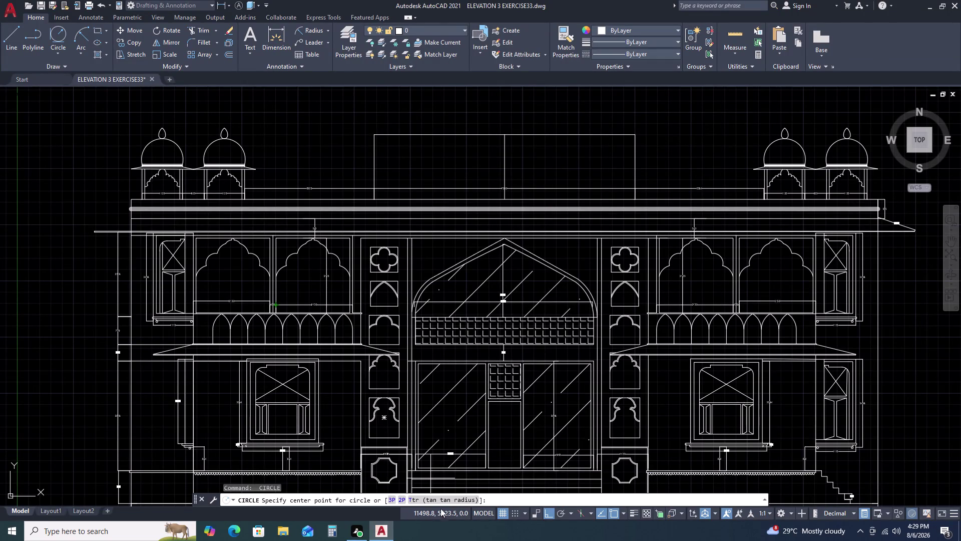
Draw a radius-2506 circle tangent to the two roof lines above the central arch.
click(443, 498)
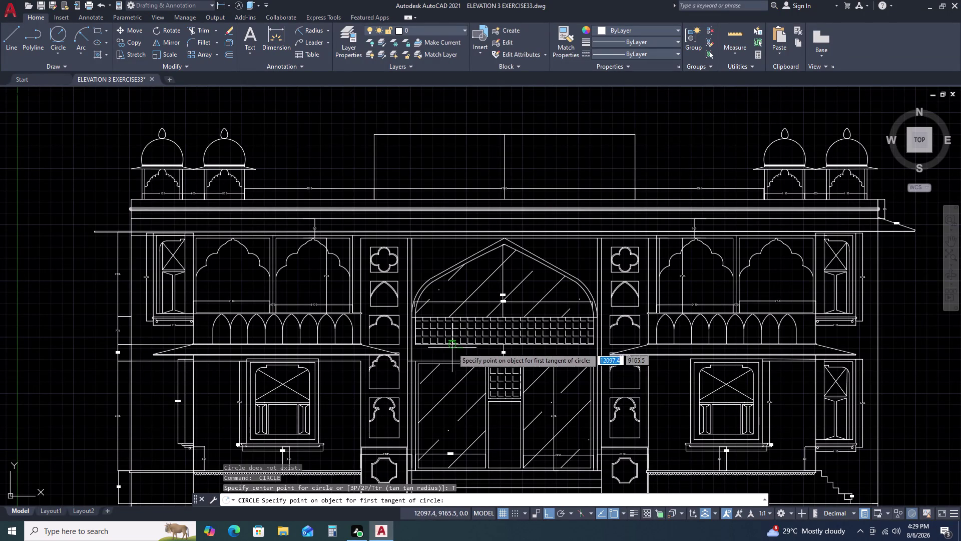
click(577, 134)
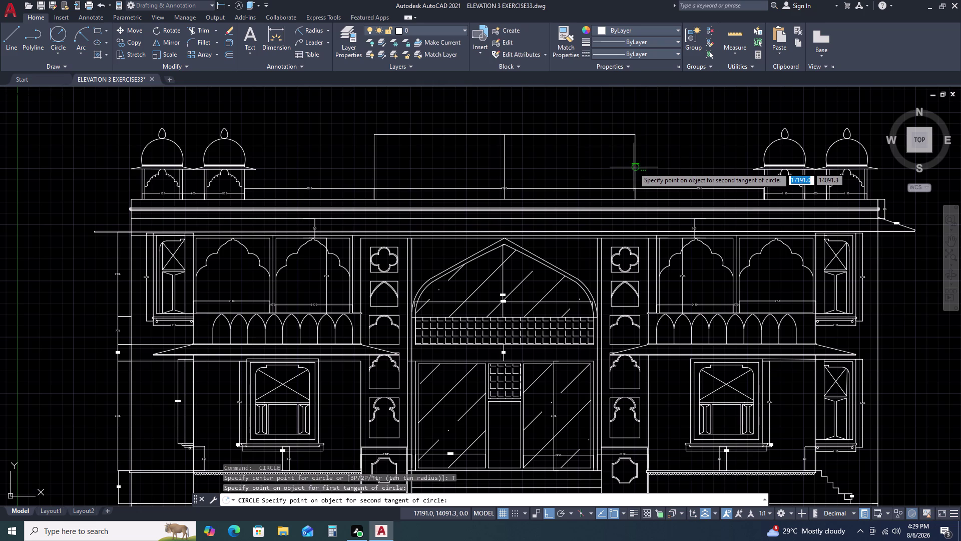
double_click(634, 168)
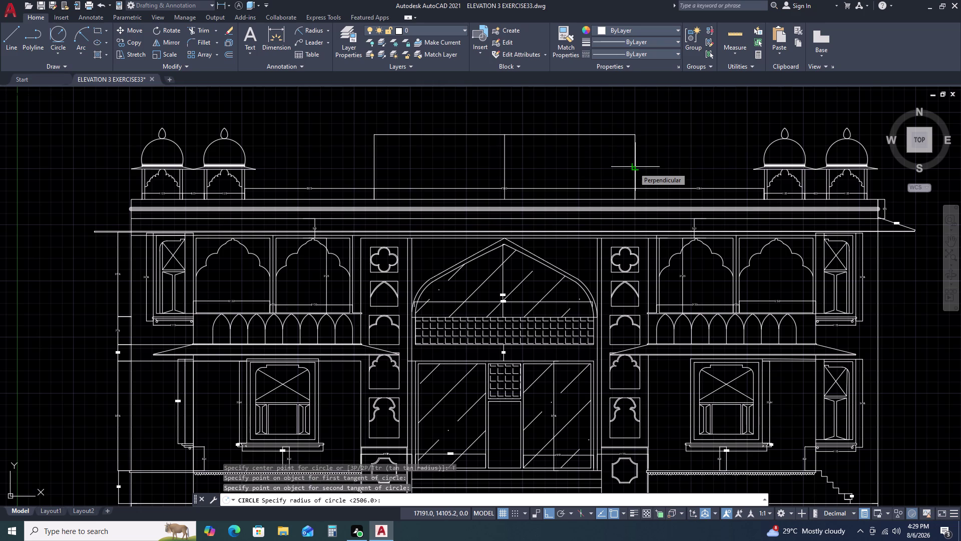
key(2)
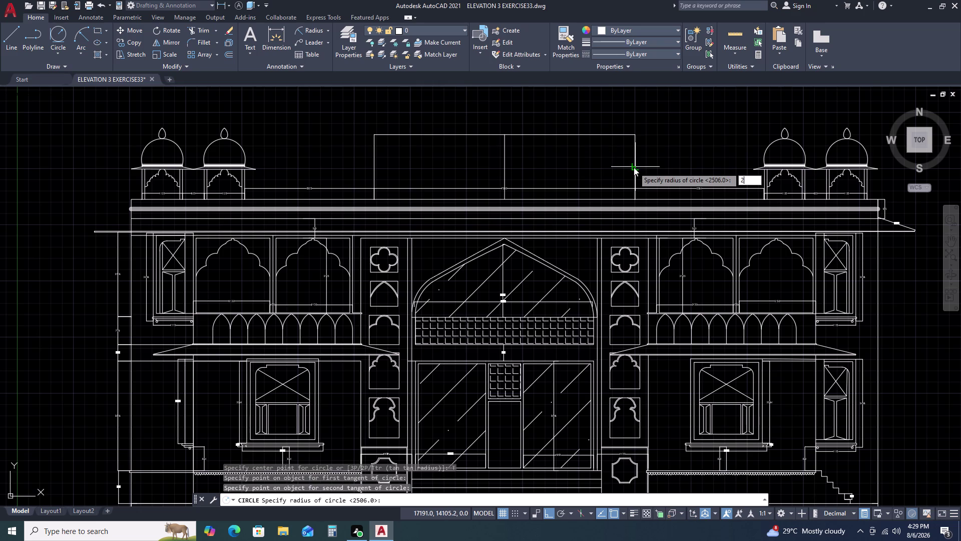
text(50)
text(6)
key(space)
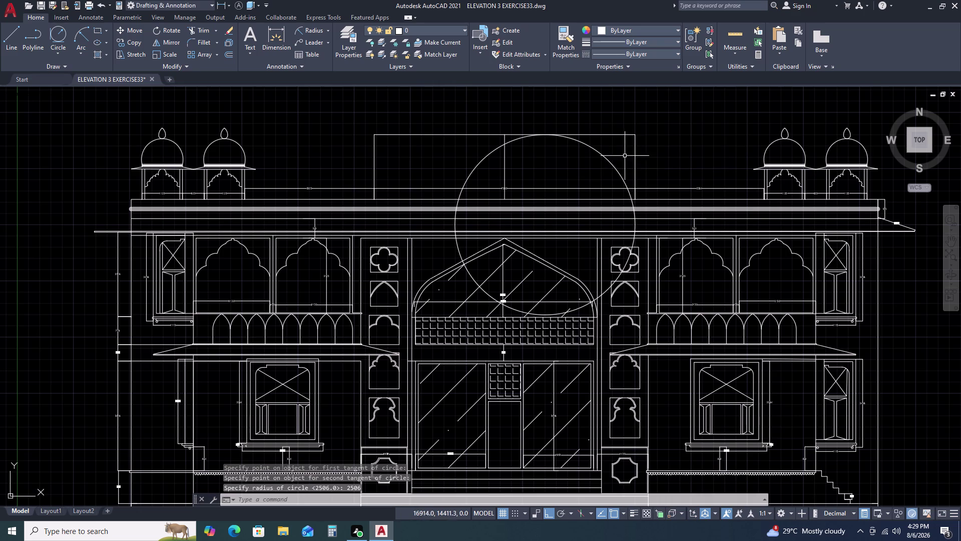
Select the new 2506 circle and start moving it with MOVE.
double_click(583, 116)
click(571, 110)
right_click(570, 110)
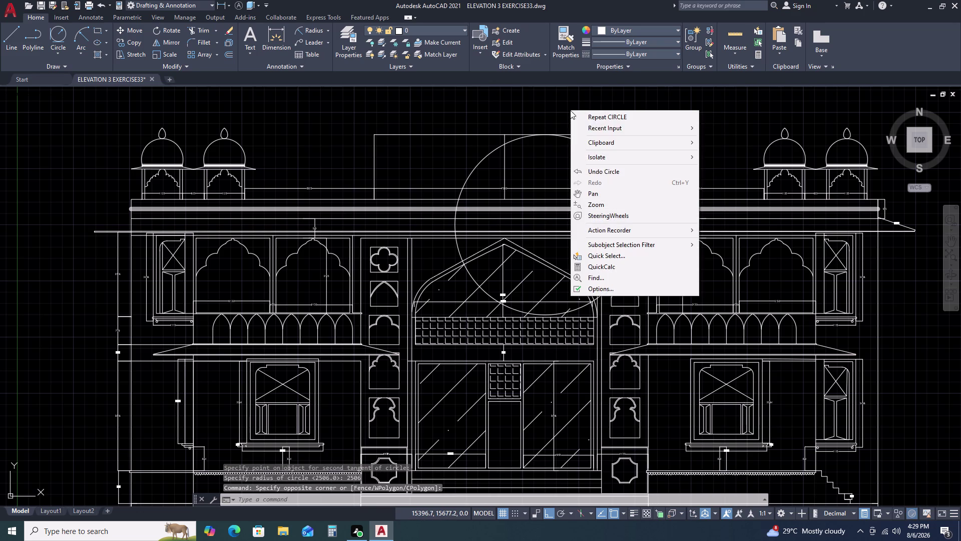
key(Escape)
key(Escape)
click(608, 151)
click(571, 152)
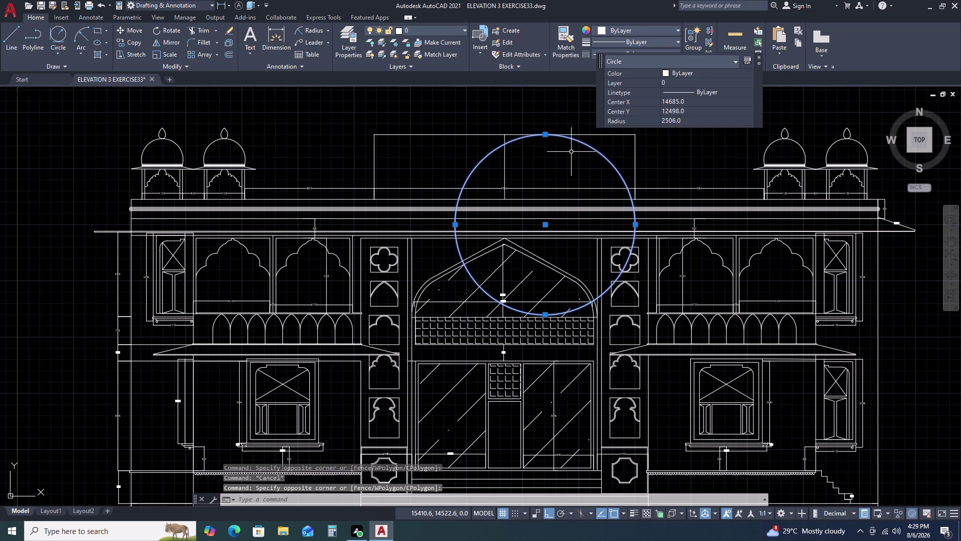
text(M)
key(space)
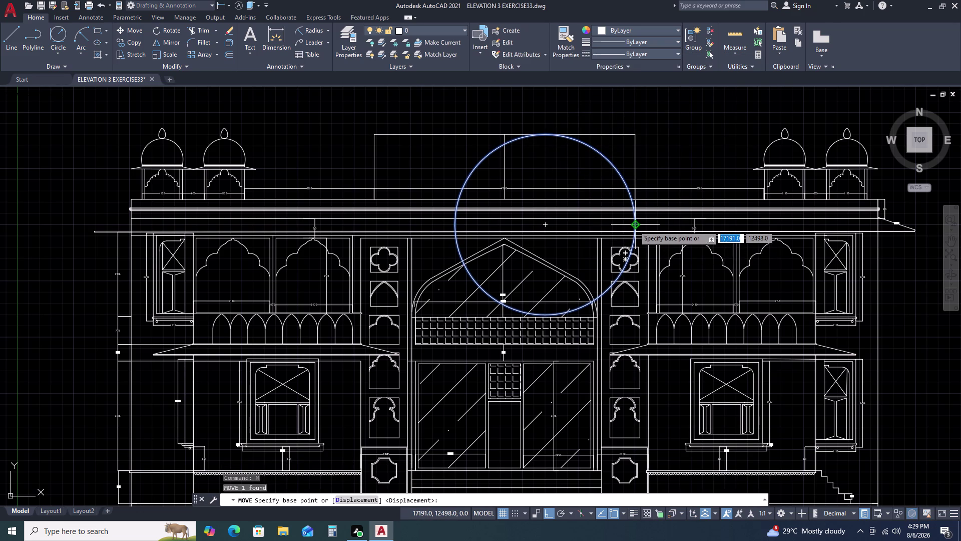
Move the 2506 circle into its final position on the roof line.
click(633, 226)
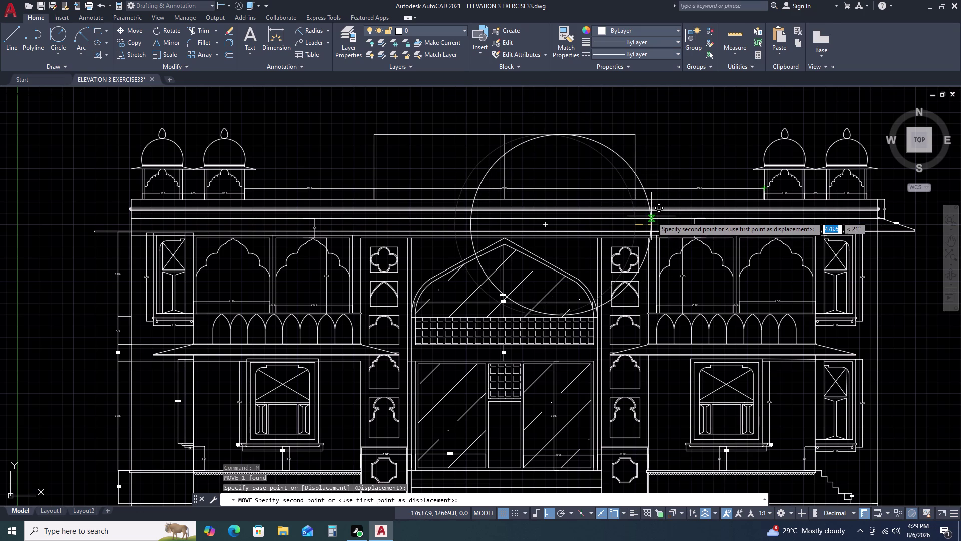
double_click(653, 215)
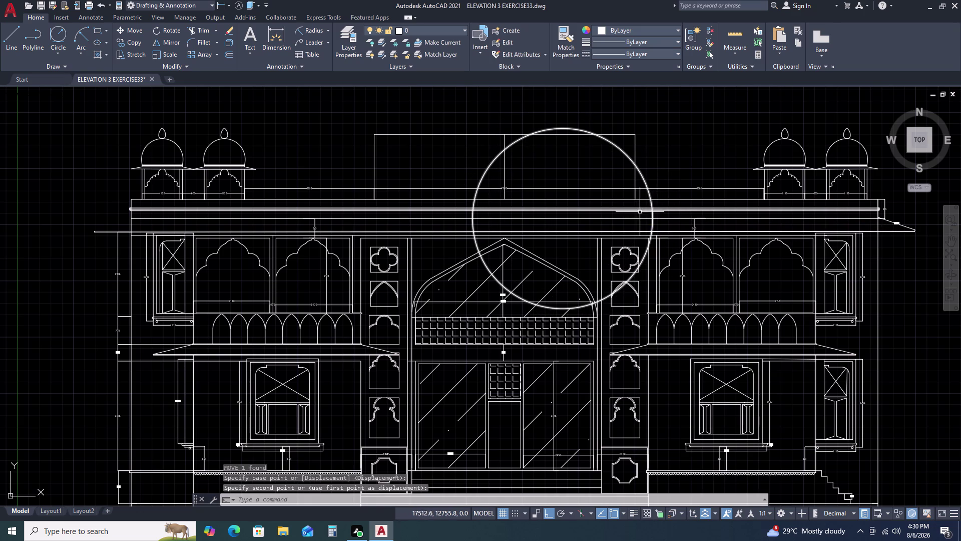
click(624, 151)
text(M)
key(space)
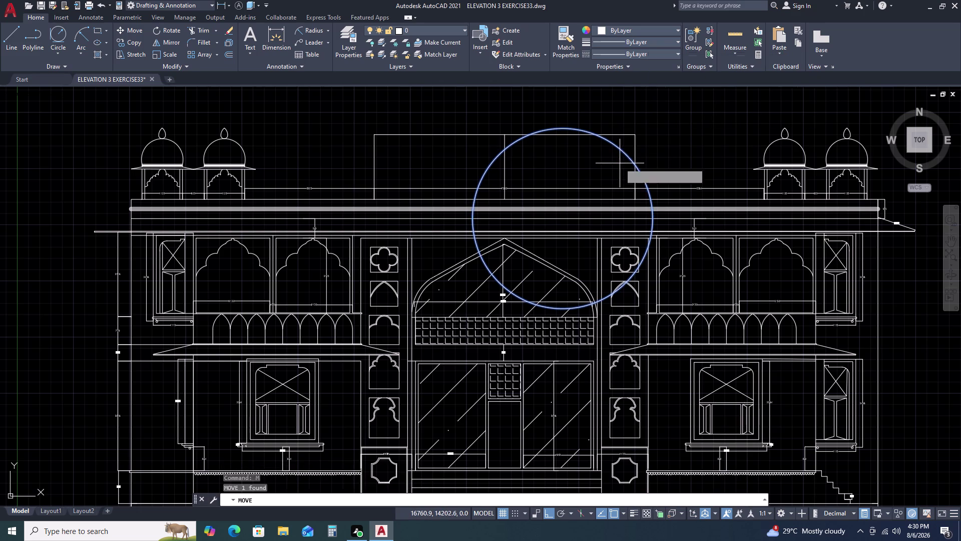
click(564, 128)
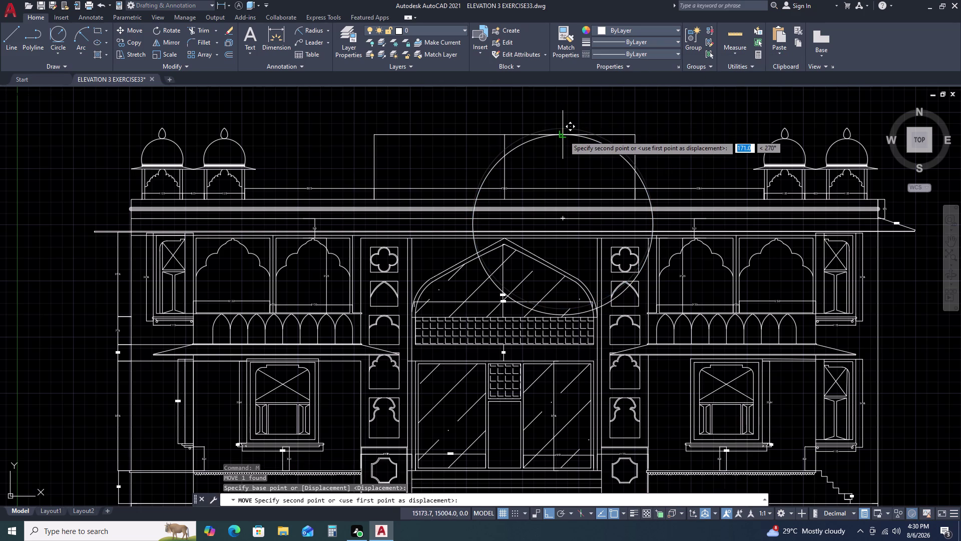
click(564, 135)
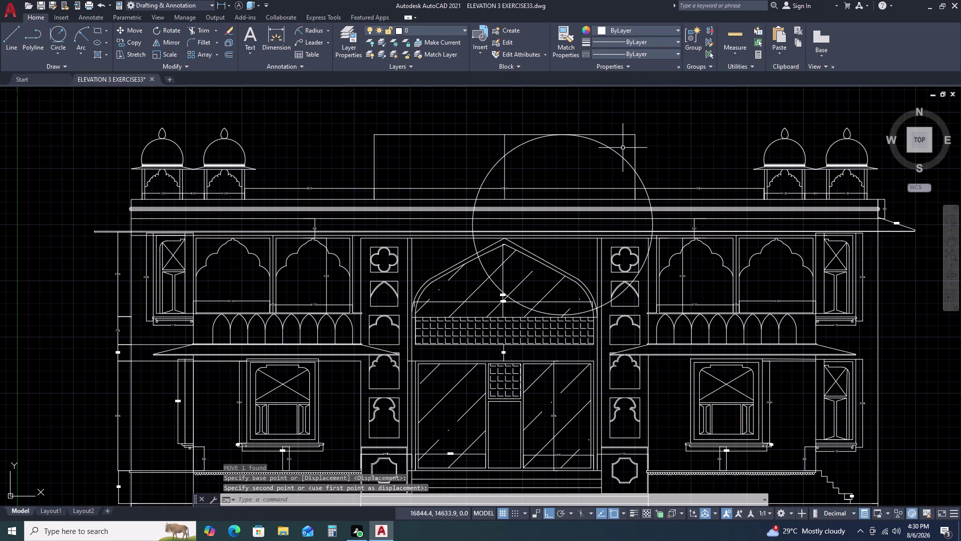
Fence-trim away the lower part of the circle.
text(TR)
key(space)
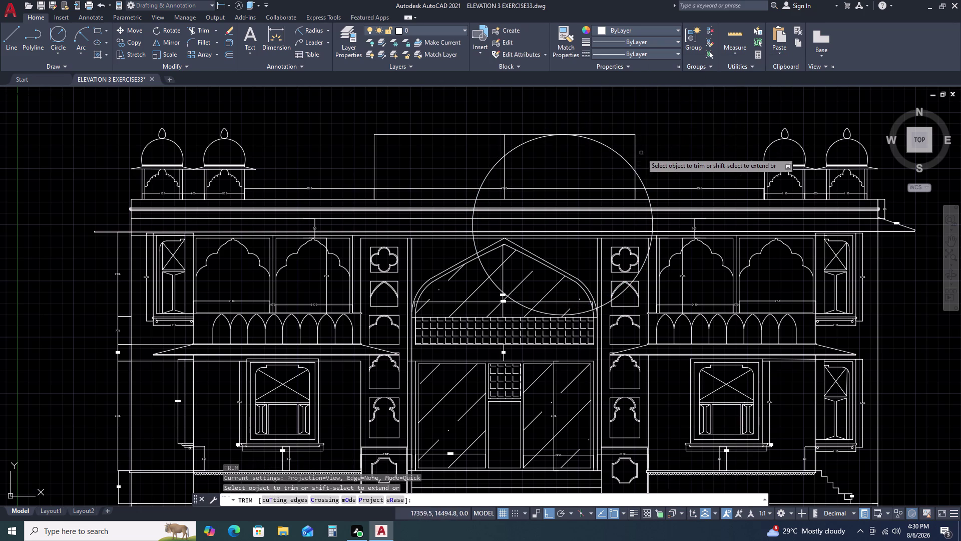
click(642, 152)
click(621, 125)
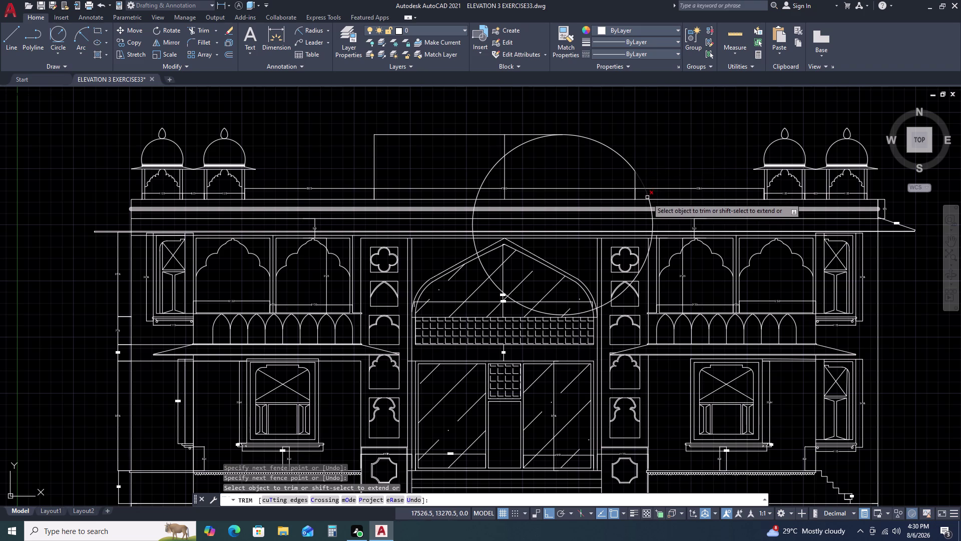
click(649, 202)
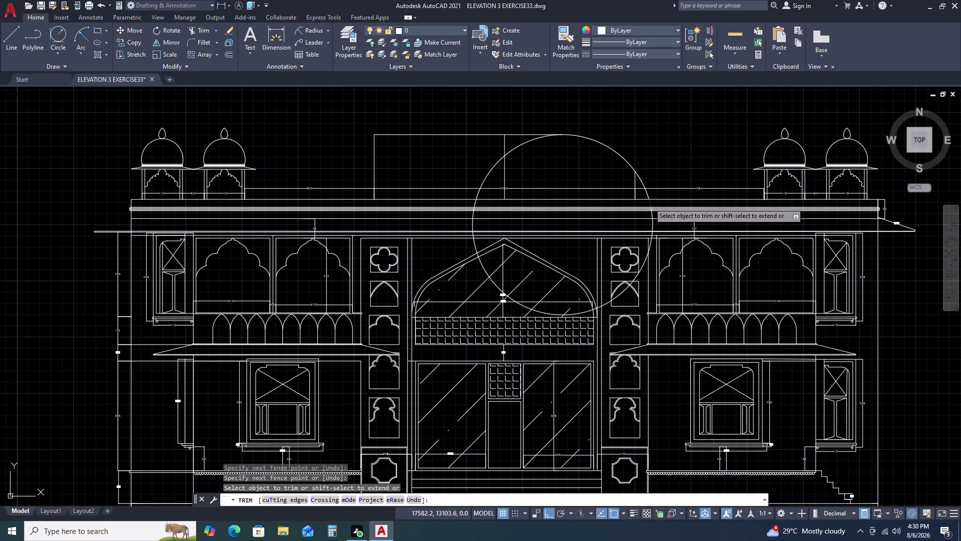
click(476, 204)
key(Escape)
Delete the leftover lower arc of the circle.
click(474, 223)
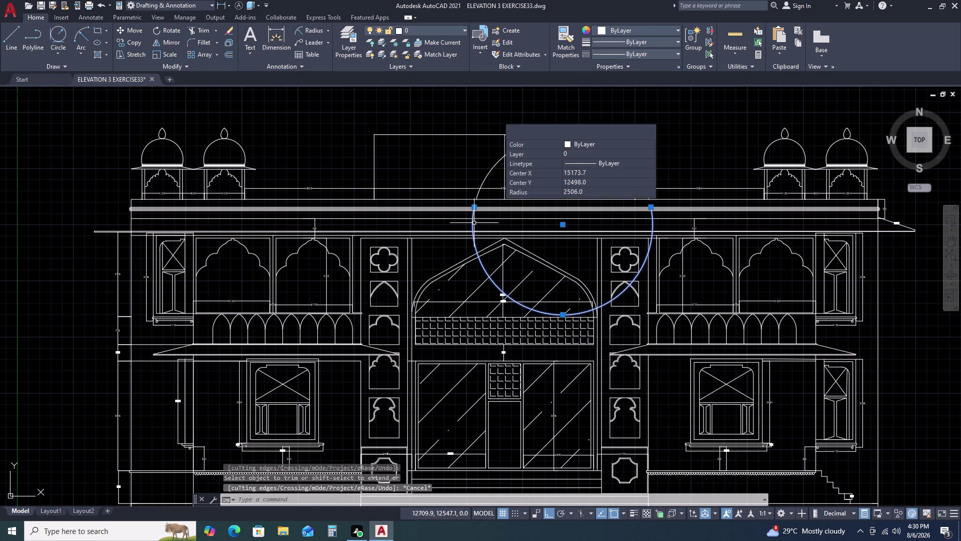
click(468, 222)
key(Delete)
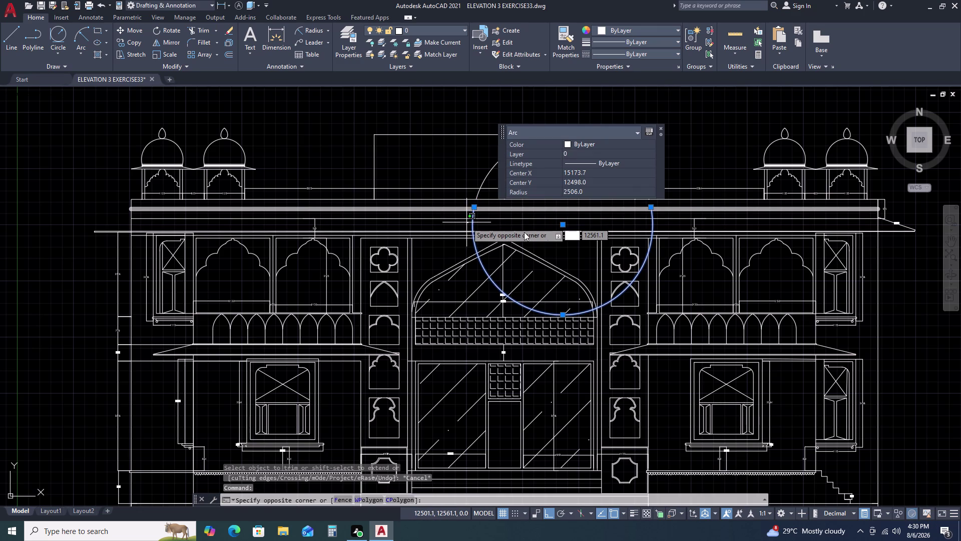
key(Escape)
key(Delete)
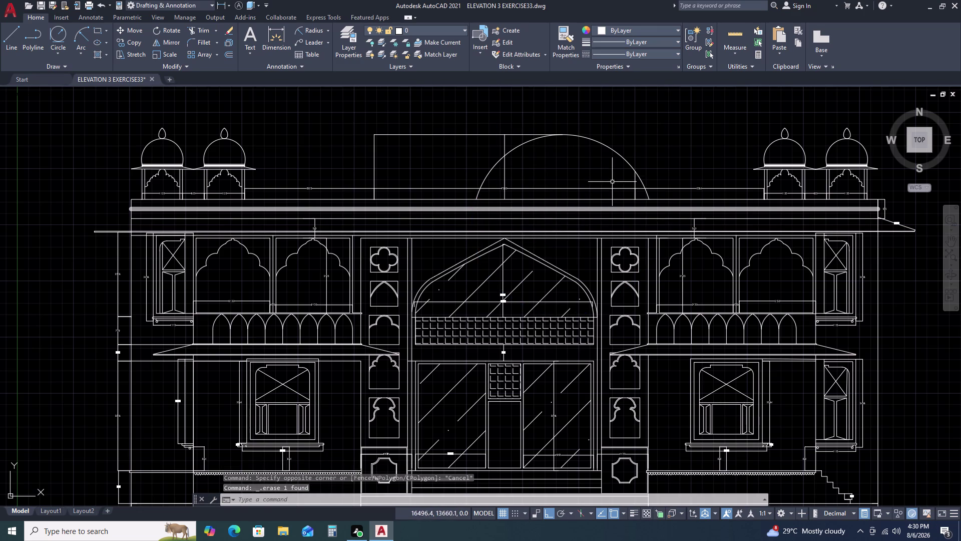
Trim away the left half of the dome arc.
text(TR)
key(space)
click(488, 177)
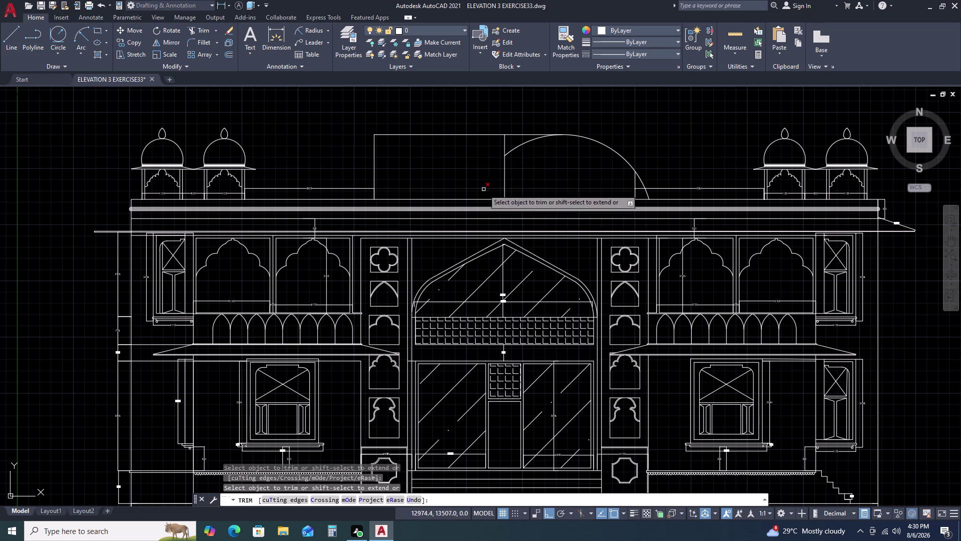
click(520, 147)
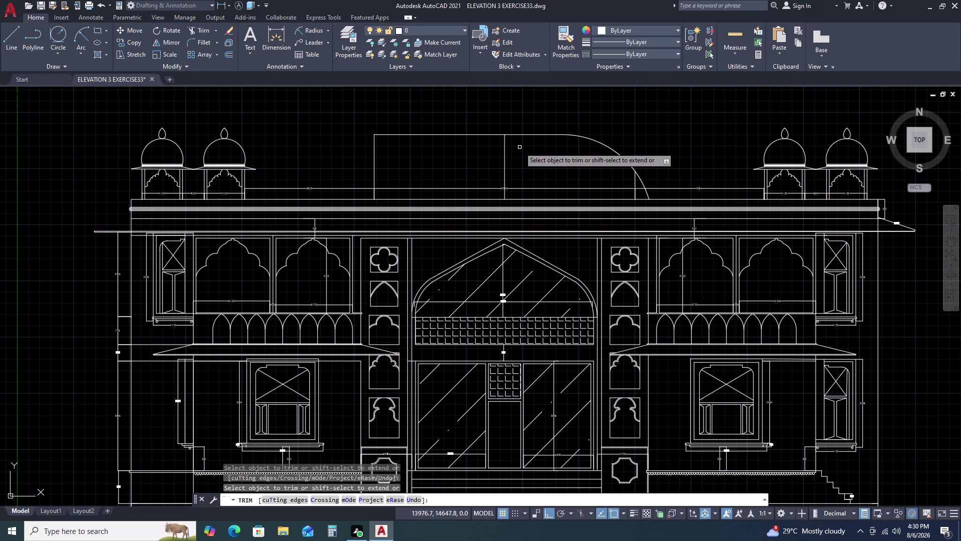
key(Escape)
Select the remaining quarter arc and cancel an attempted endpoint stretch.
scroll(up, 3)
click(642, 184)
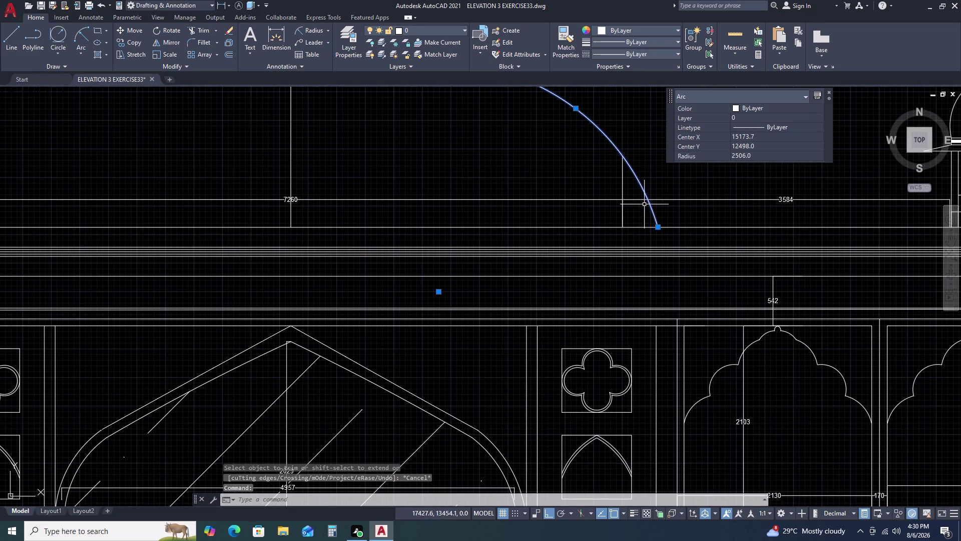
key(Escape)
scroll(down, 3)
key(Escape)
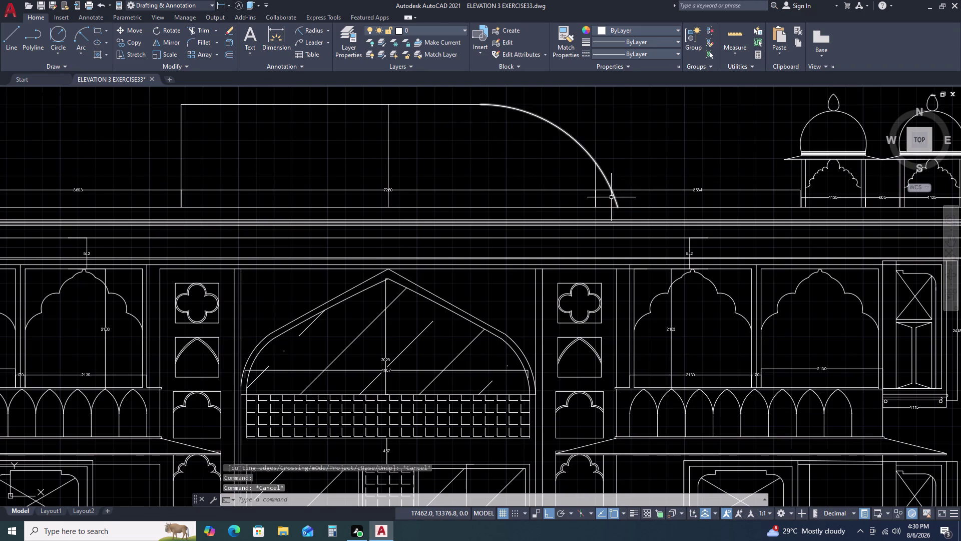
click(613, 197)
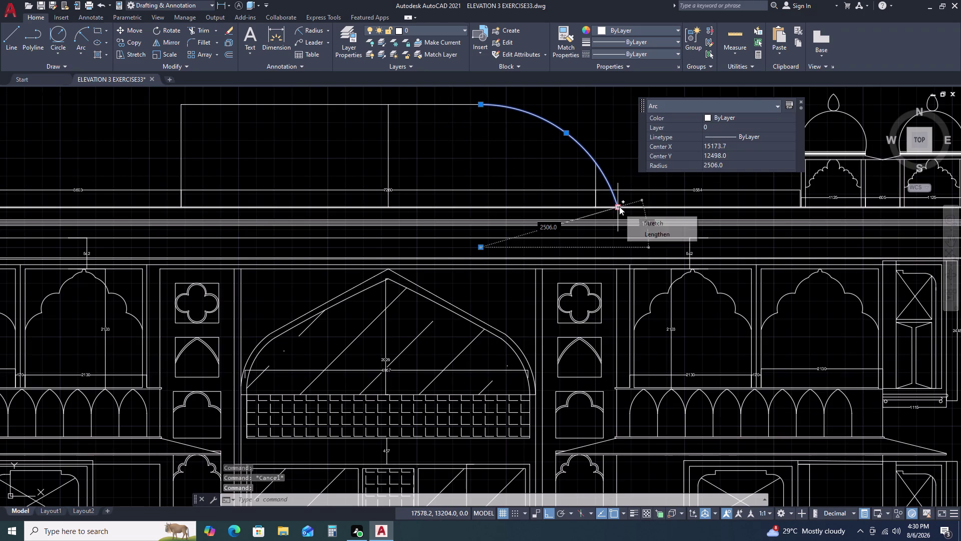
click(619, 207)
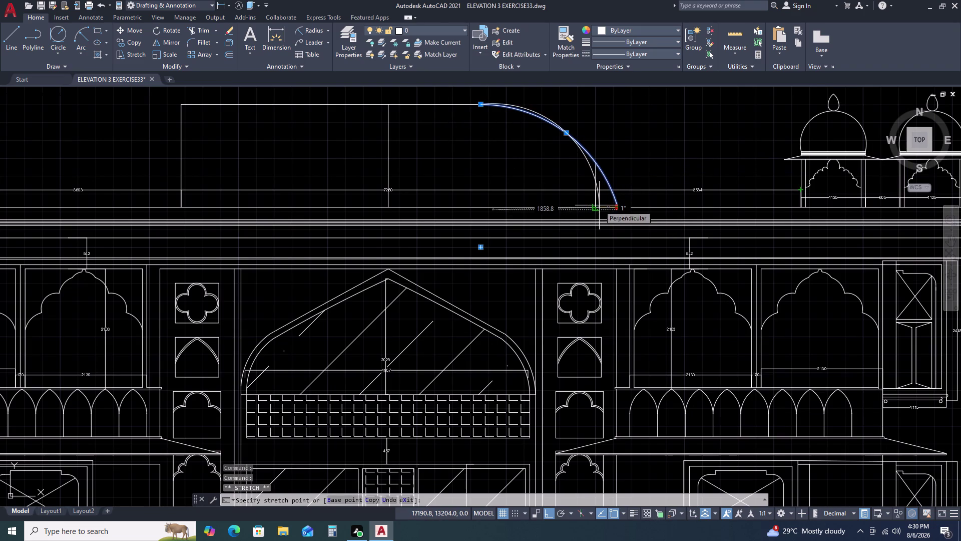
key(Escape)
key(Escape)
key(Escape)
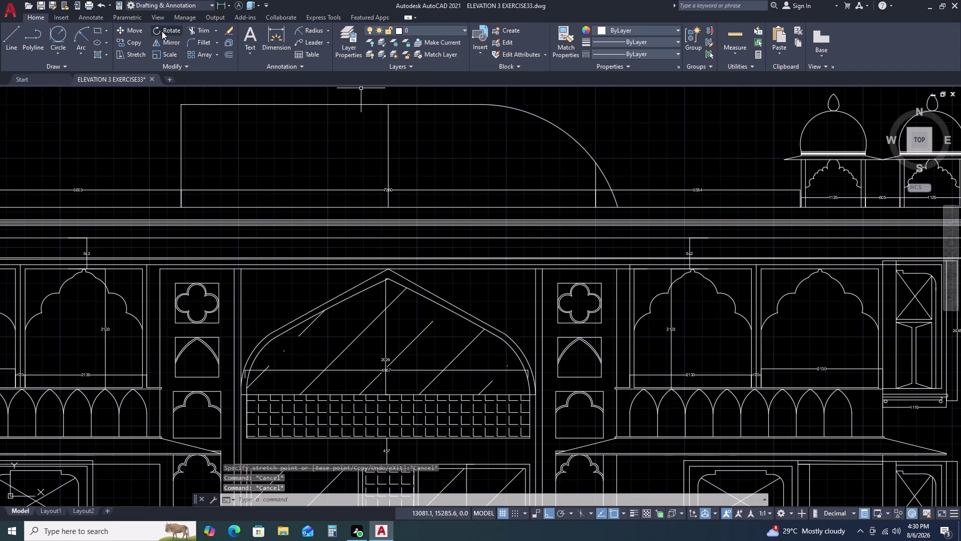
Add an R2506 radius dimension to the dome arc.
click(313, 32)
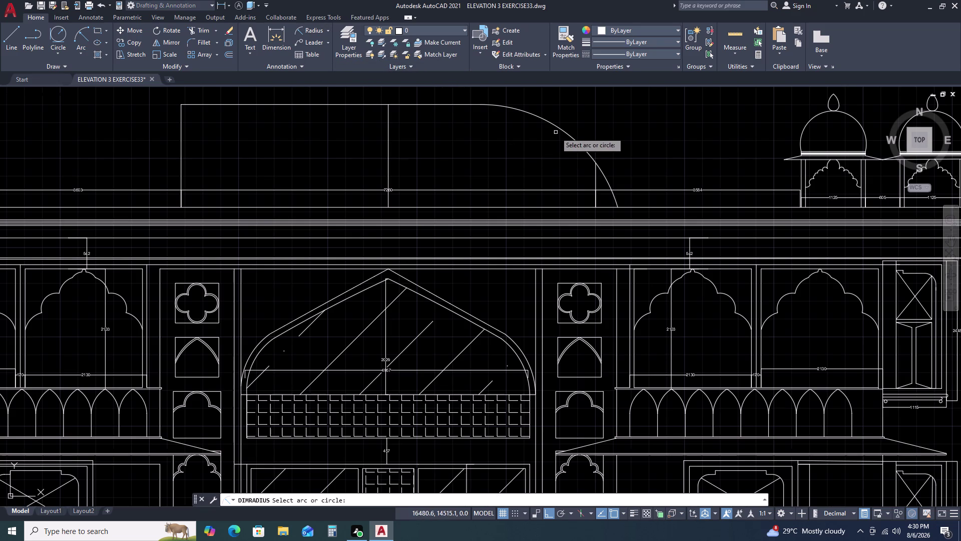
click(559, 128)
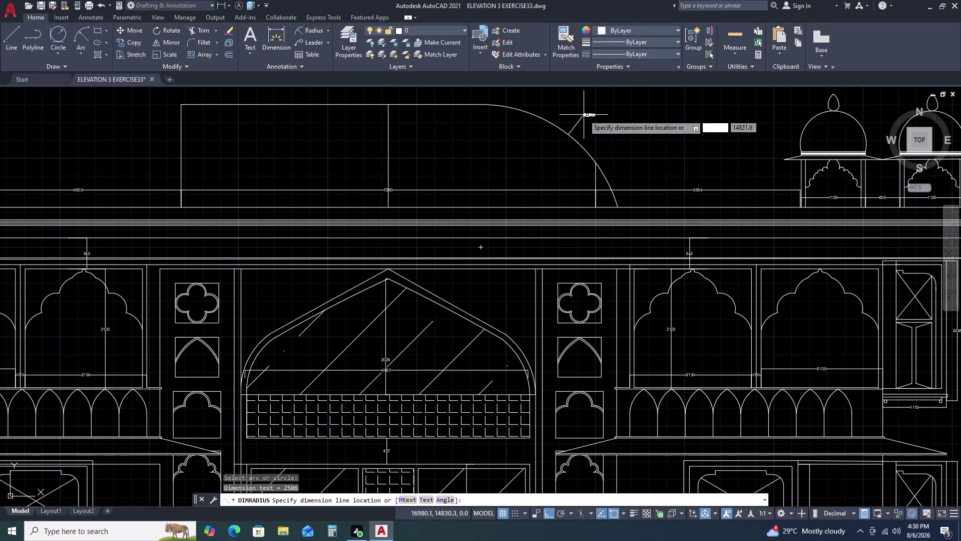
click(585, 119)
Stretch the arc end toward the roof line, then undo the accidental stretch.
scroll(up, 3)
click(605, 184)
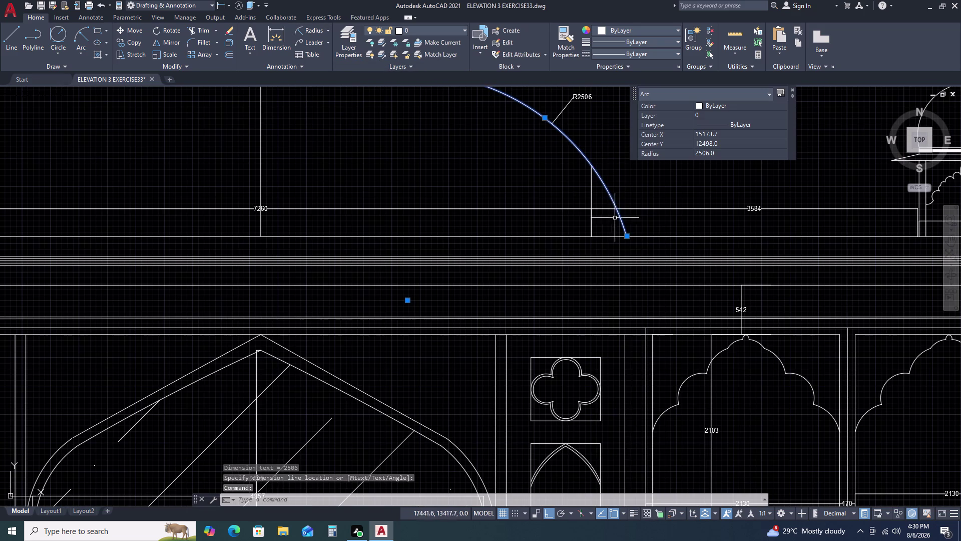
click(625, 236)
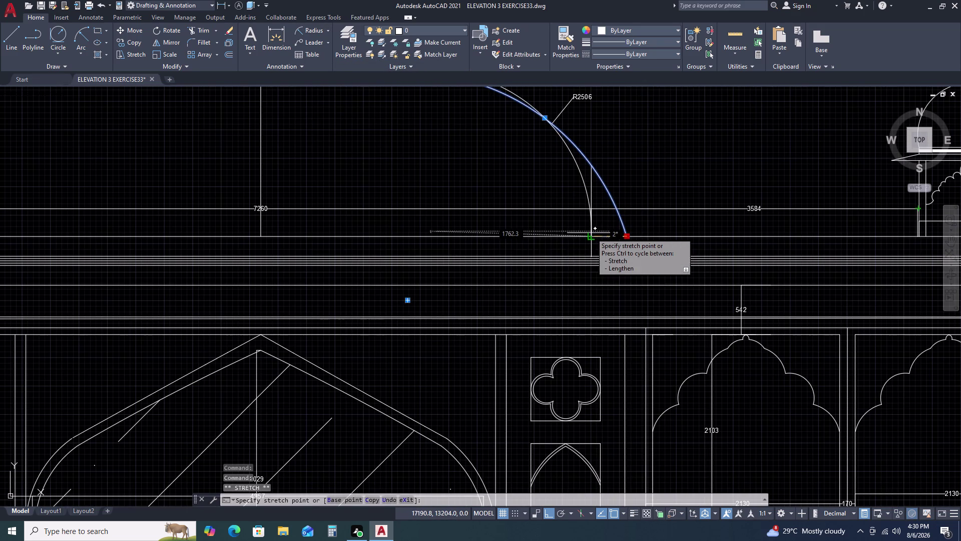
click(591, 233)
scroll(down, 3)
scroll(up, 3)
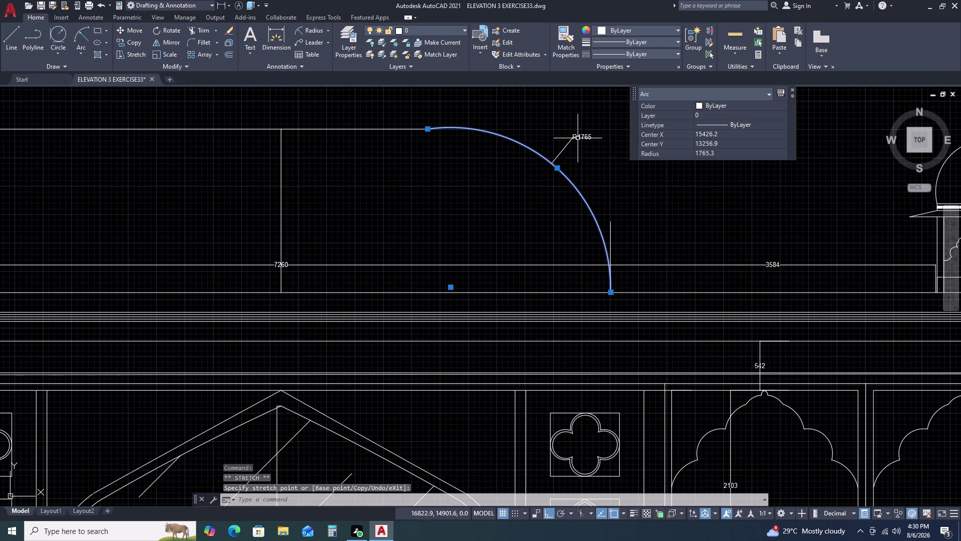
key(ctrl+z)
key(ctrl+z)
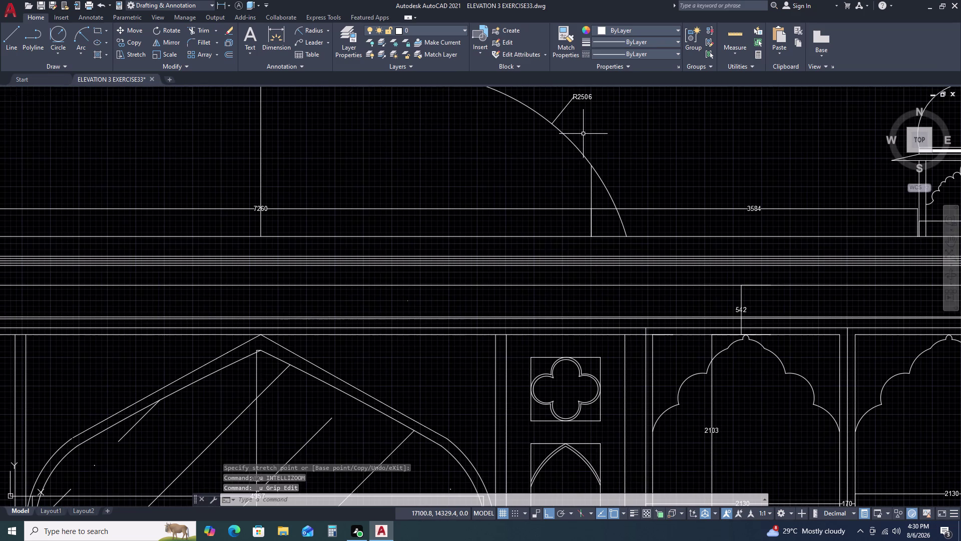
scroll(down, 3)
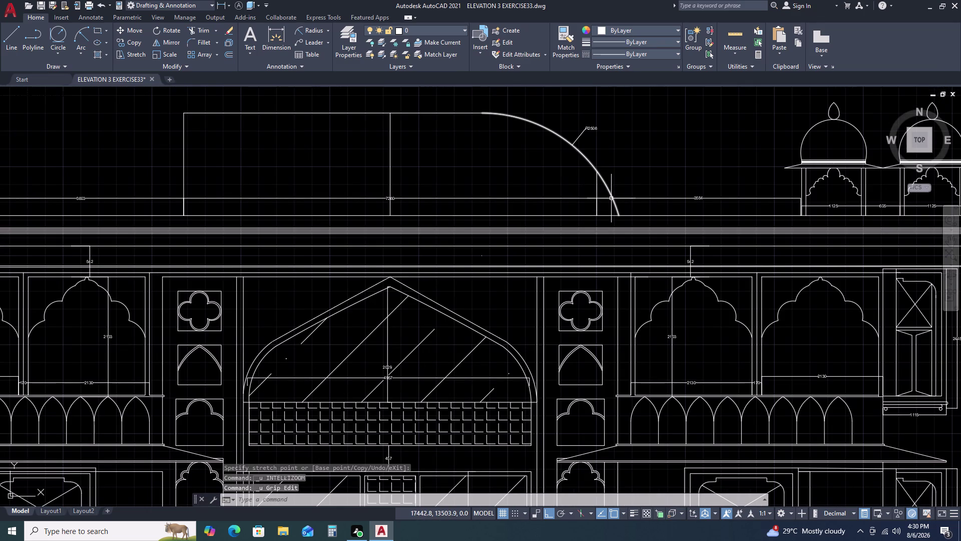
Trim the arc end back where it overhangs the roof line.
text(TR)
key(space)
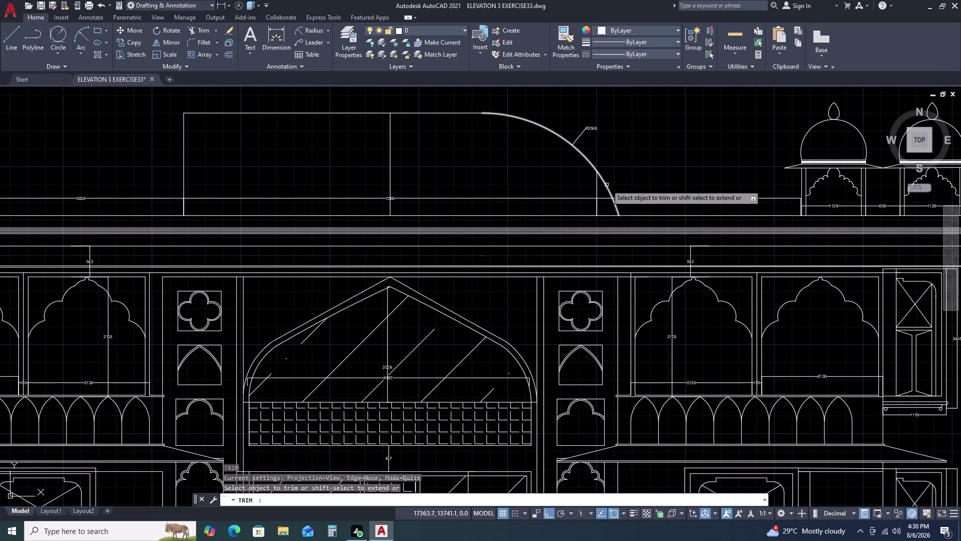
click(606, 185)
key(Escape)
scroll(down, 3)
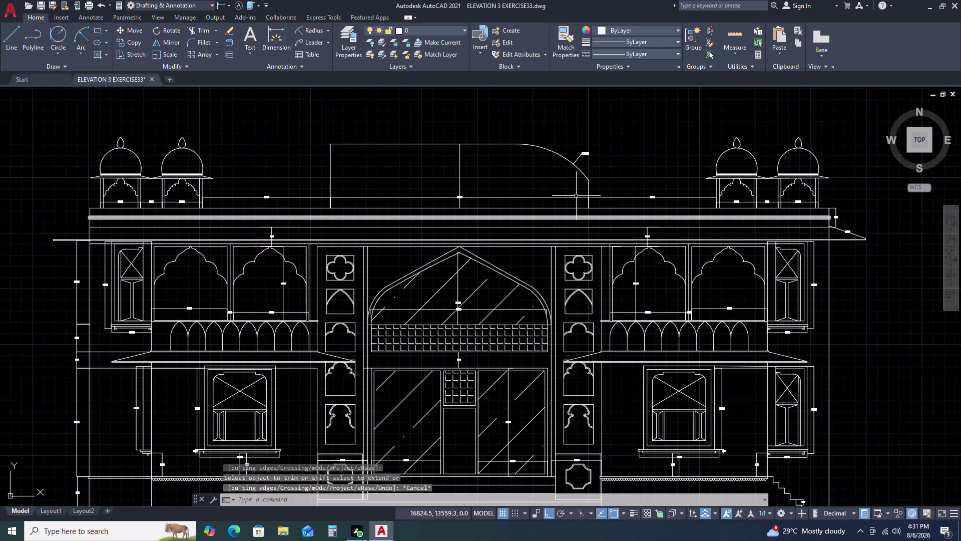
Mirror the quarter arc about the dome's vertical centre line, keeping the original.
click(559, 140)
click(511, 165)
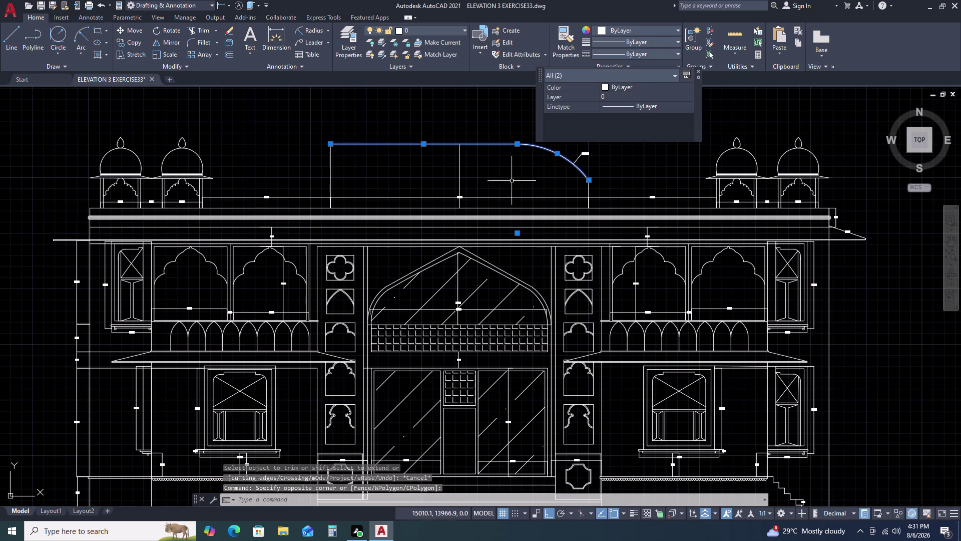
key(Escape)
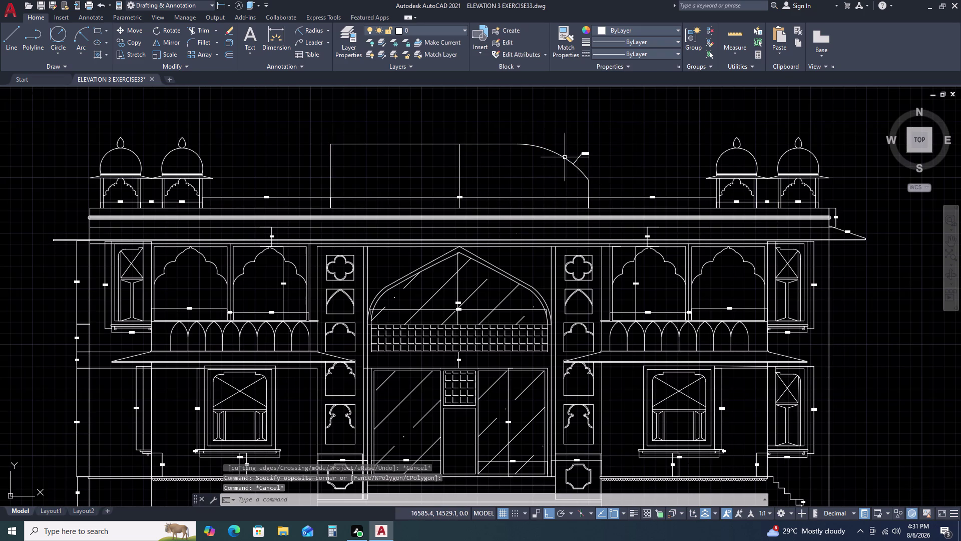
click(565, 157)
key(m)
text(I)
key(space)
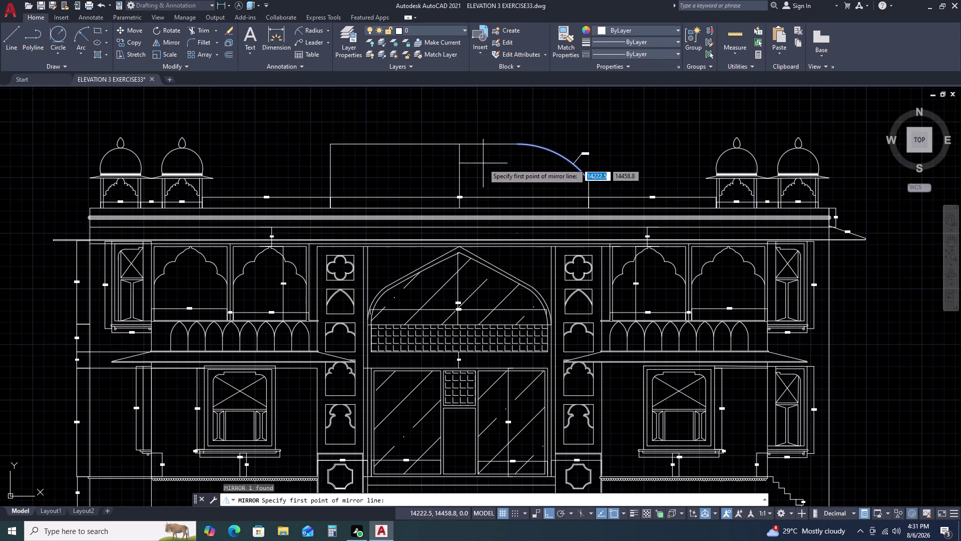
click(461, 145)
click(460, 108)
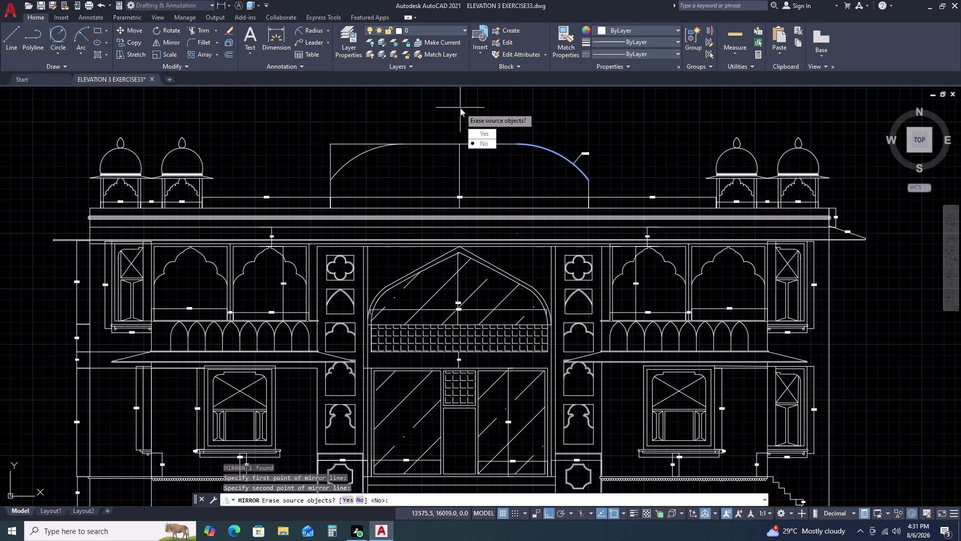
click(480, 147)
key(Escape)
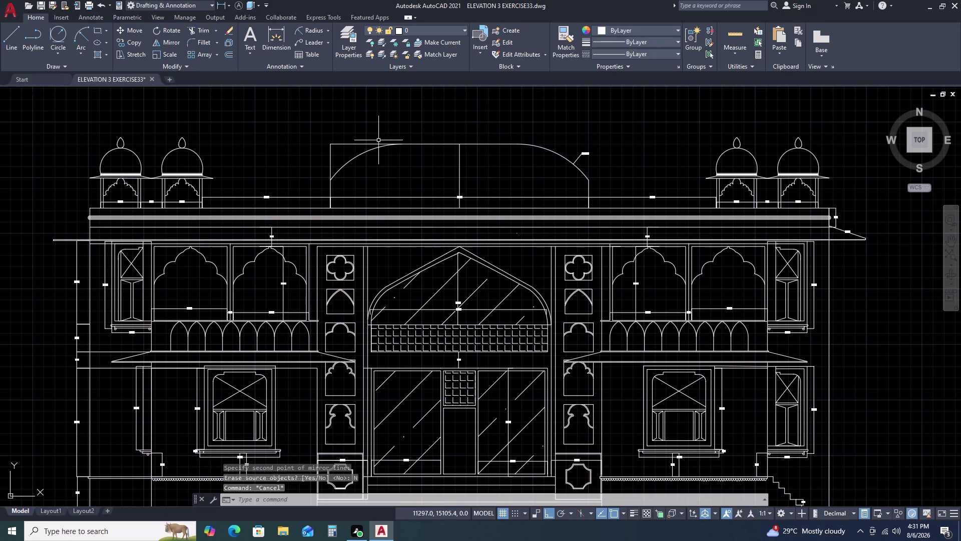
Fence-trim the old flat top lines inside the dome.
text(TR)
key(space)
click(360, 136)
click(318, 158)
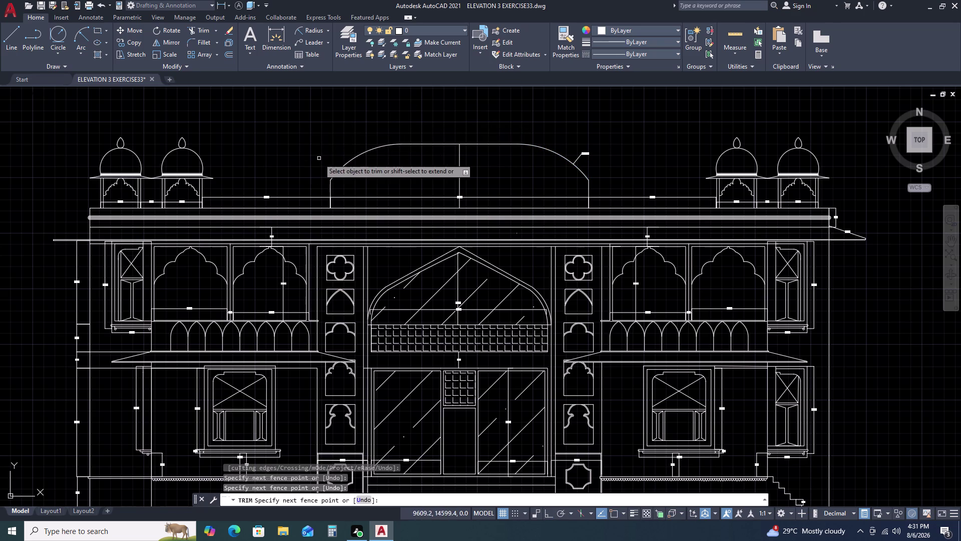
key(Escape)
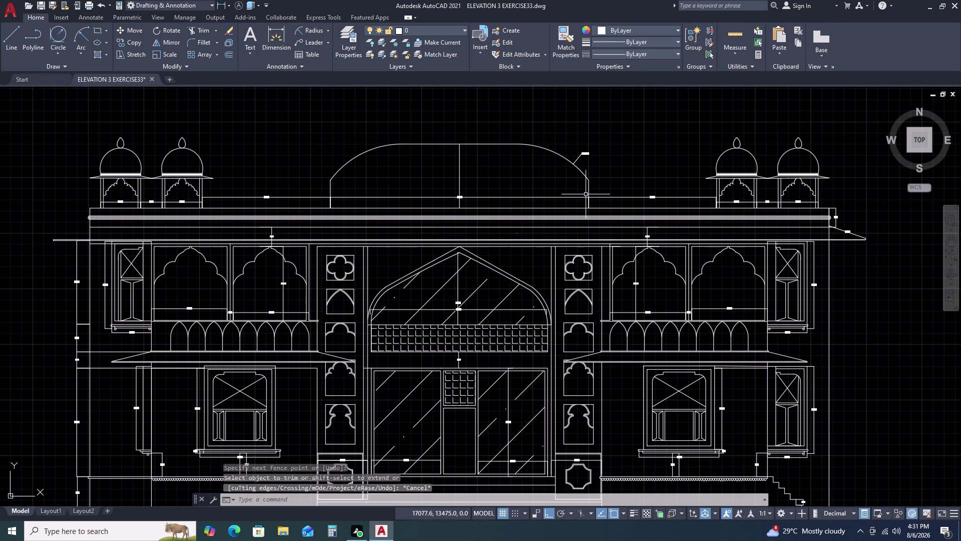
middle_drag(577, 184, 583, 119)
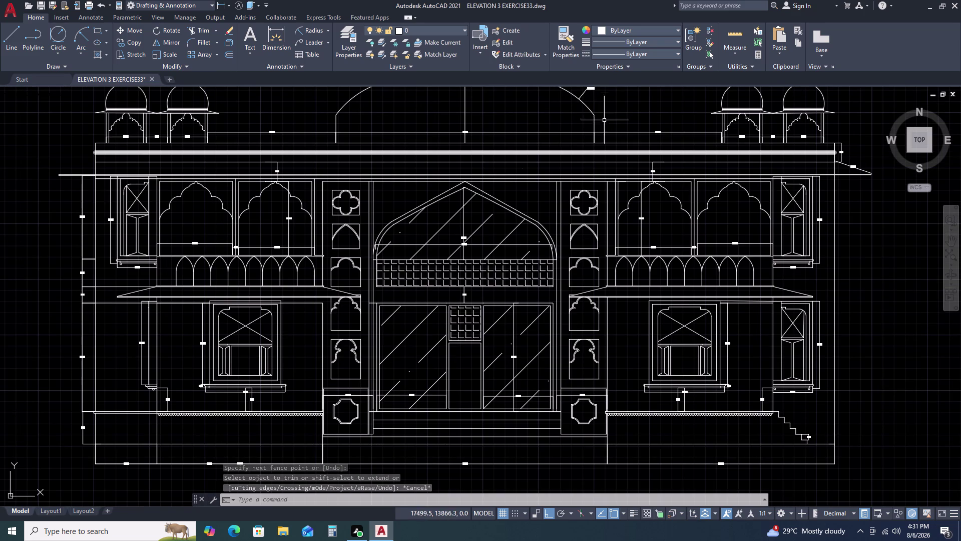
key(Escape)
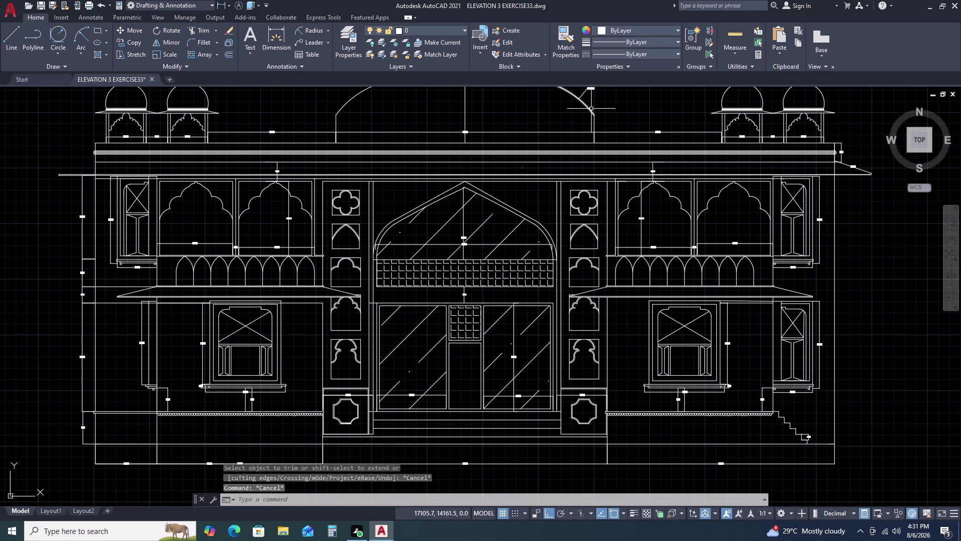
middle_drag(592, 110, 596, 125)
middle_click(596, 126)
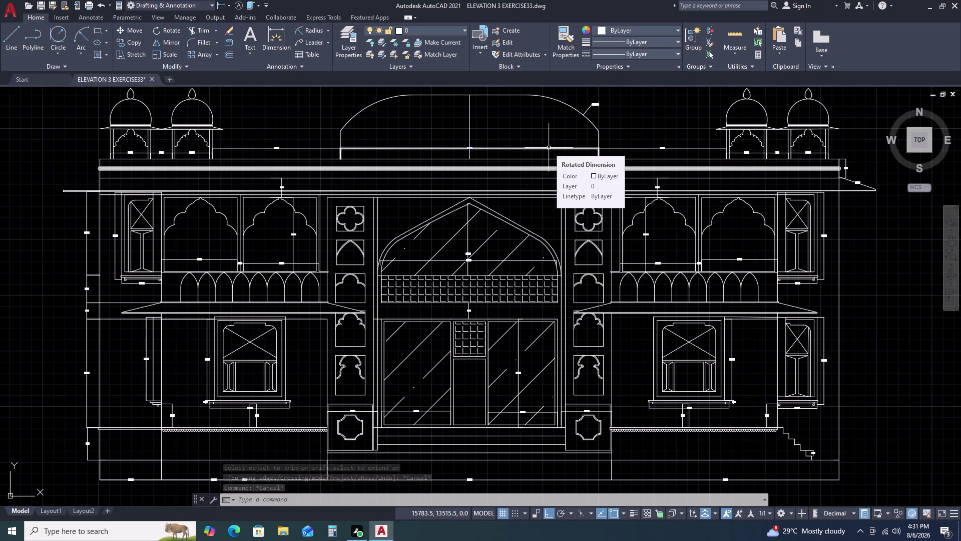
click(82, 50)
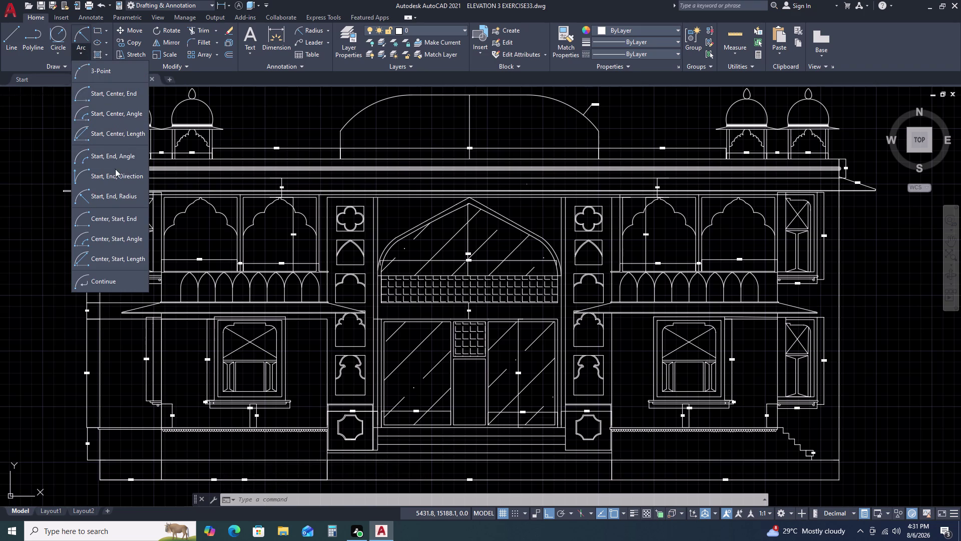
Begin an endpoint-defined arc in empty space, then cancel it.
click(118, 204)
scroll(down, 3)
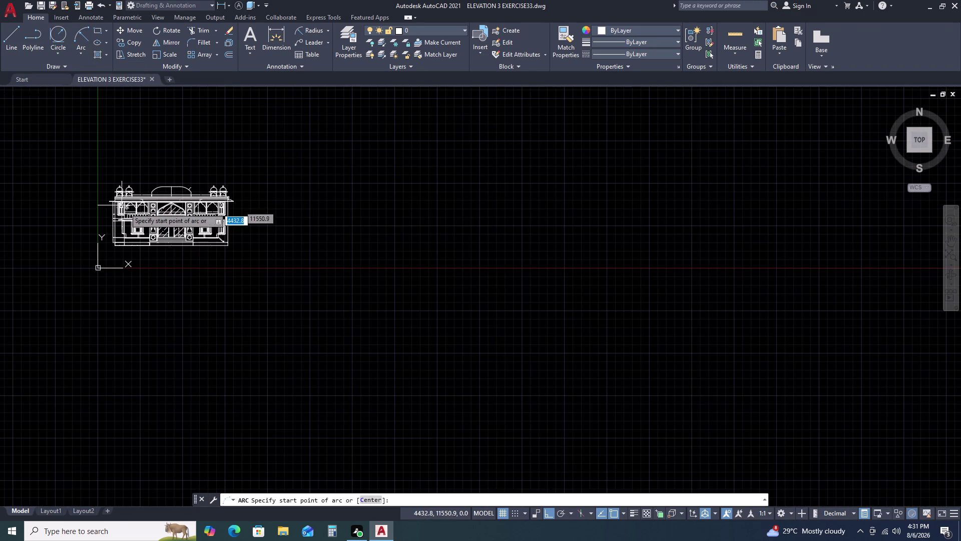
drag(317, 208, 323, 208)
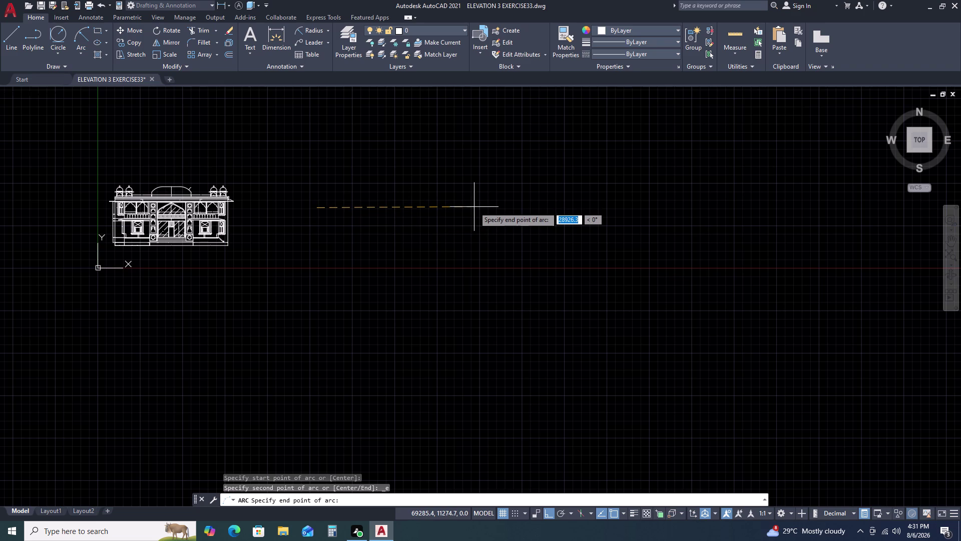
key(Escape)
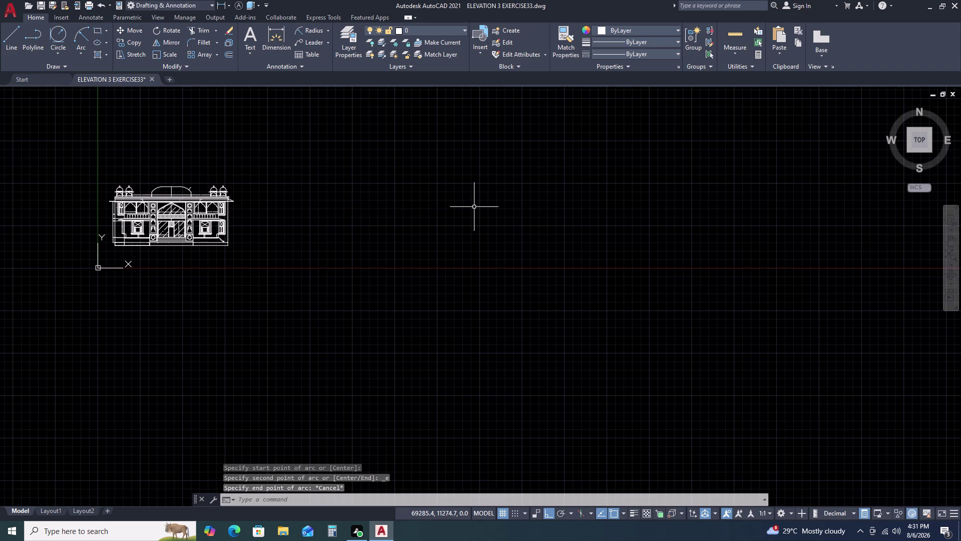
Draw a 7260-long horizontal line in open space beside the elevation.
text(L)
key(space)
drag(372, 213, 383, 213)
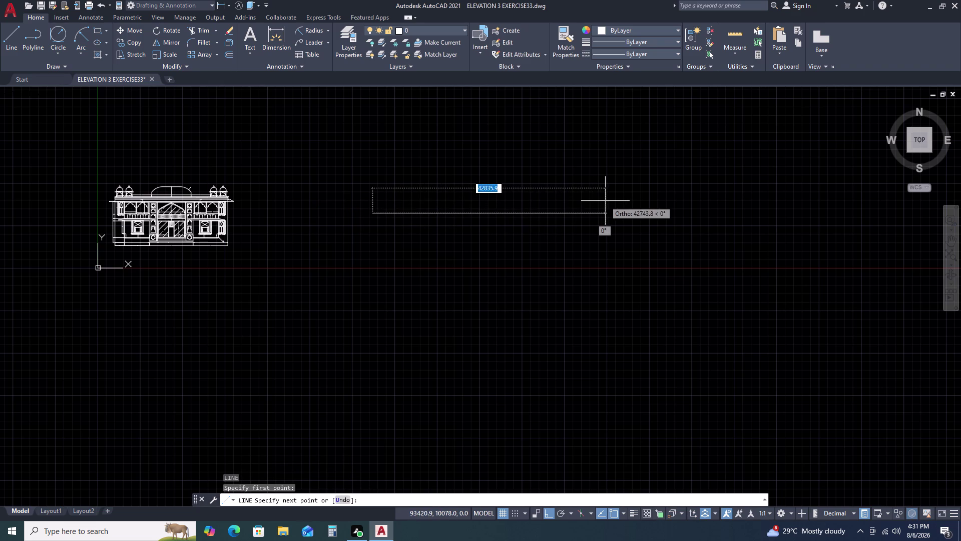
key(1)
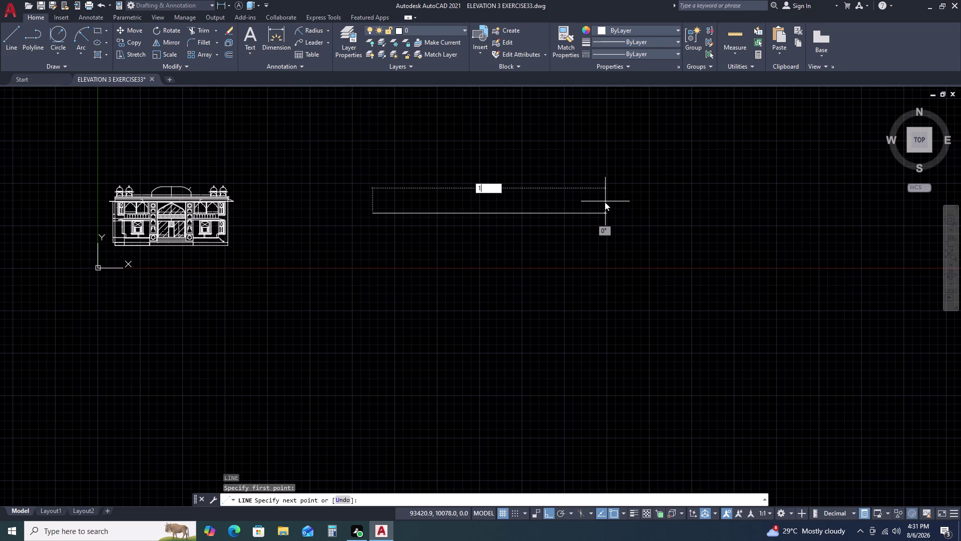
key(BackSpace)
key(7)
key(2)
key(6)
key(0)
key(space)
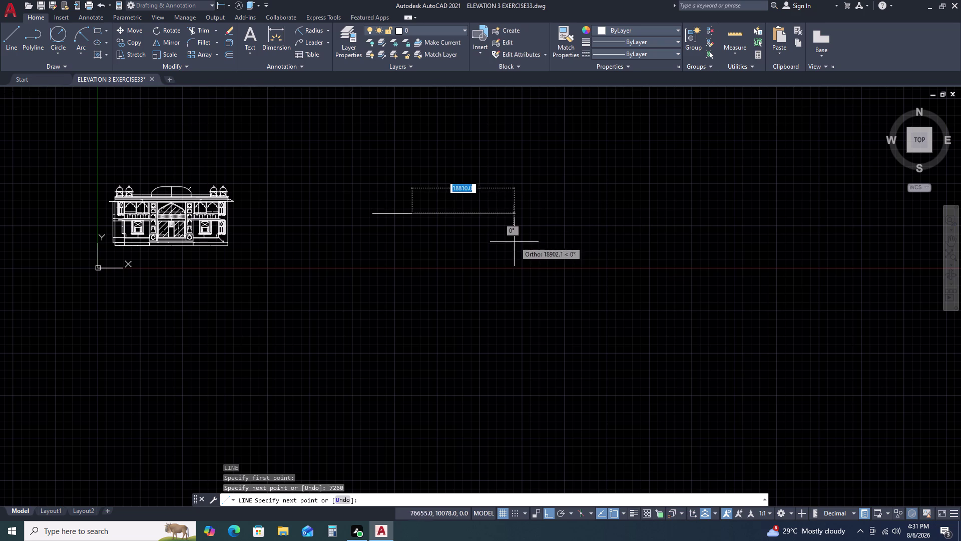
key(Escape)
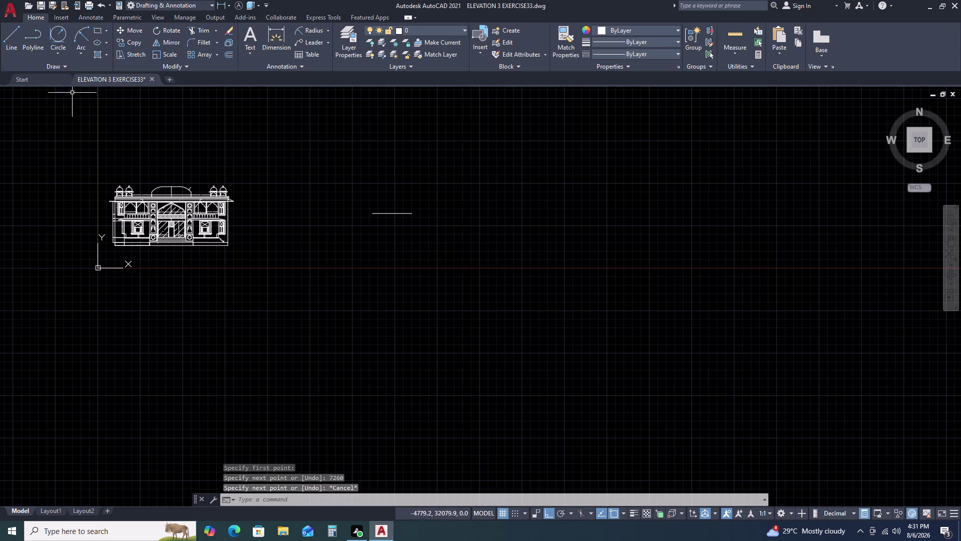
click(79, 59)
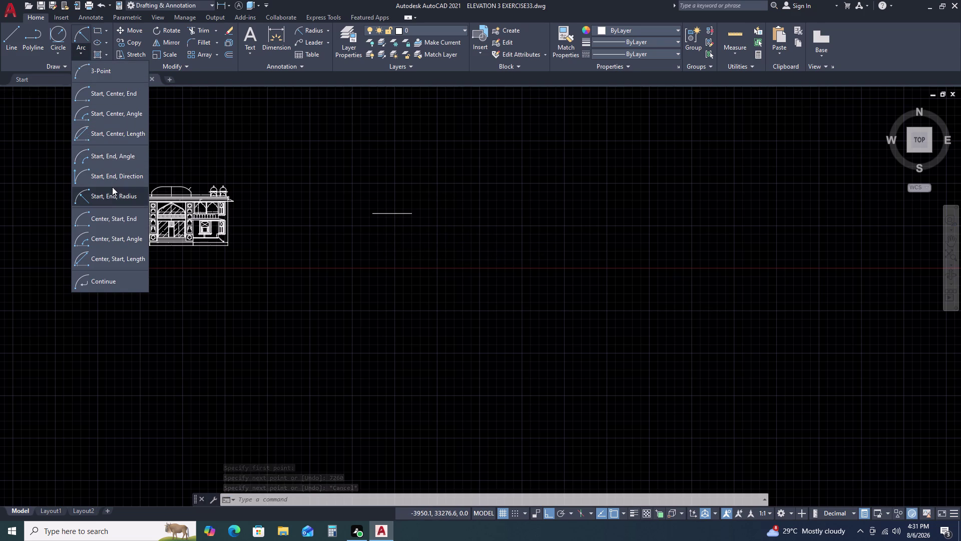
Start a start-end-radius arc between the base line's endpoints, entering radius 2506.
click(103, 201)
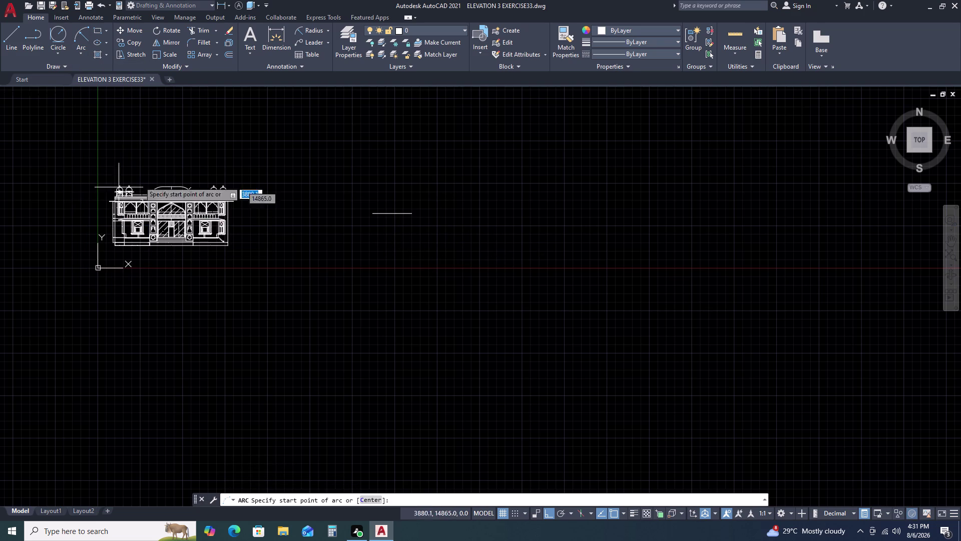
click(372, 212)
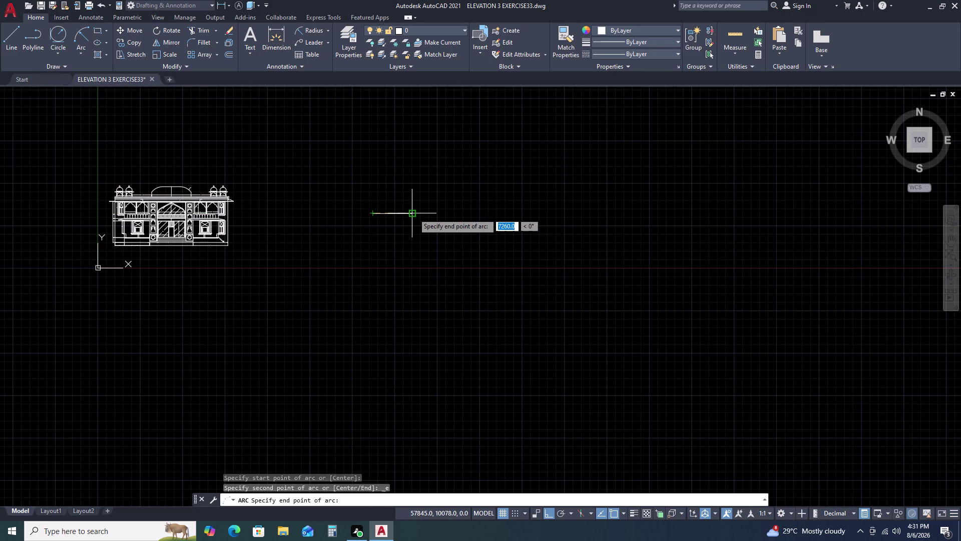
click(413, 214)
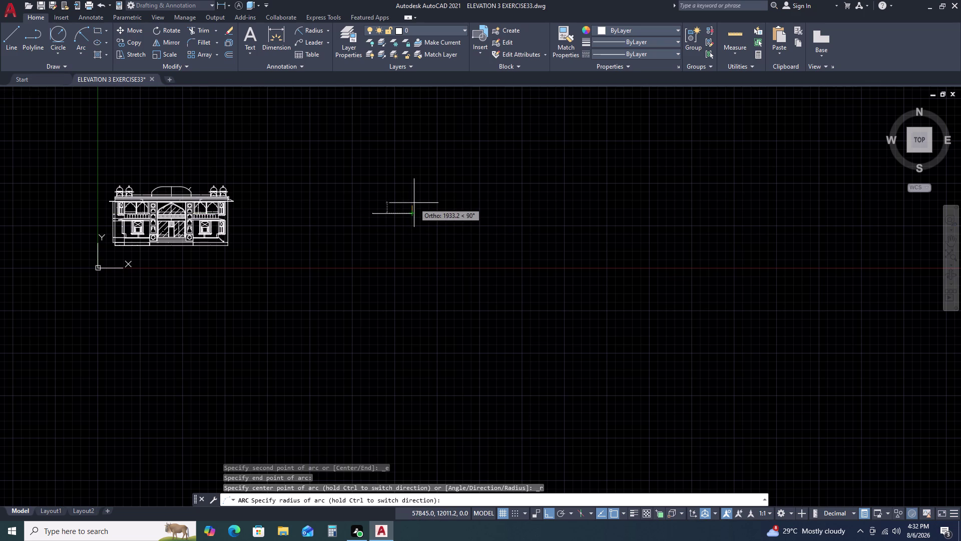
text(25)
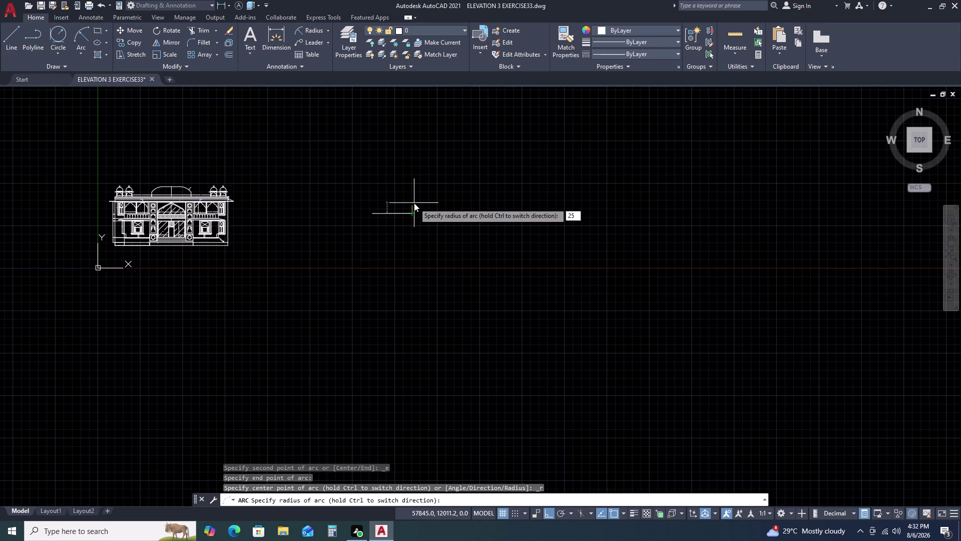
key(0)
key(6)
key(space)
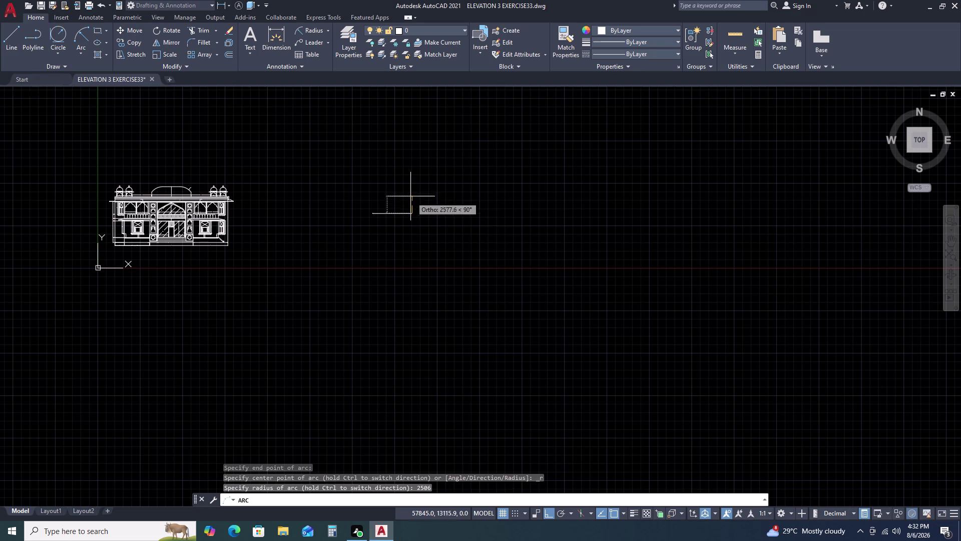
Re-enter radius 2506 and place the arc curving below the base line.
scroll(up, 3)
scroll(up, 3)
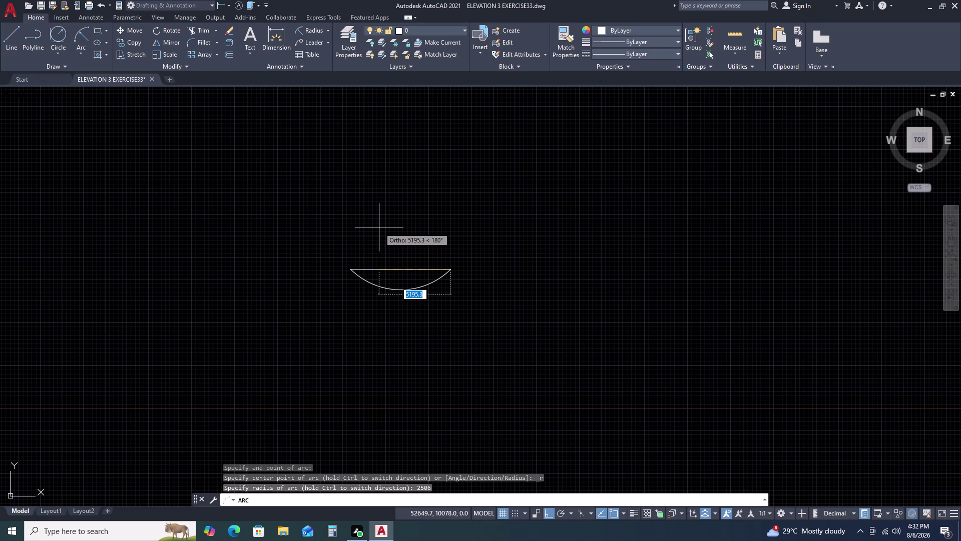
key(2)
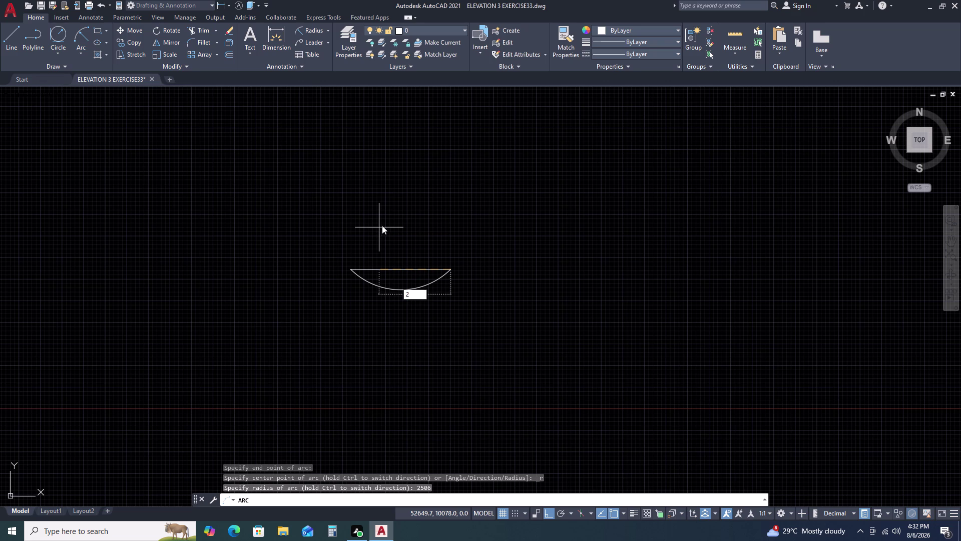
text(50)
key(6)
key(space)
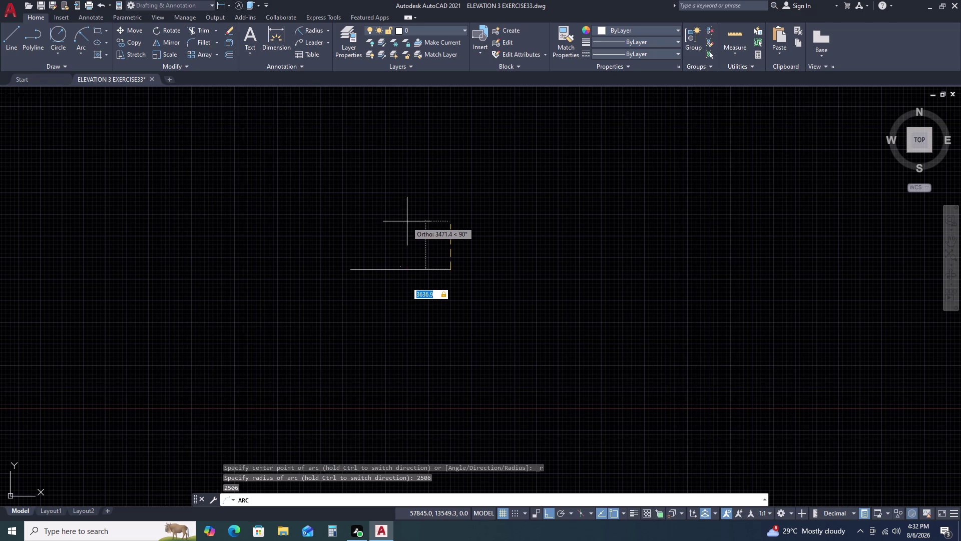
click(397, 228)
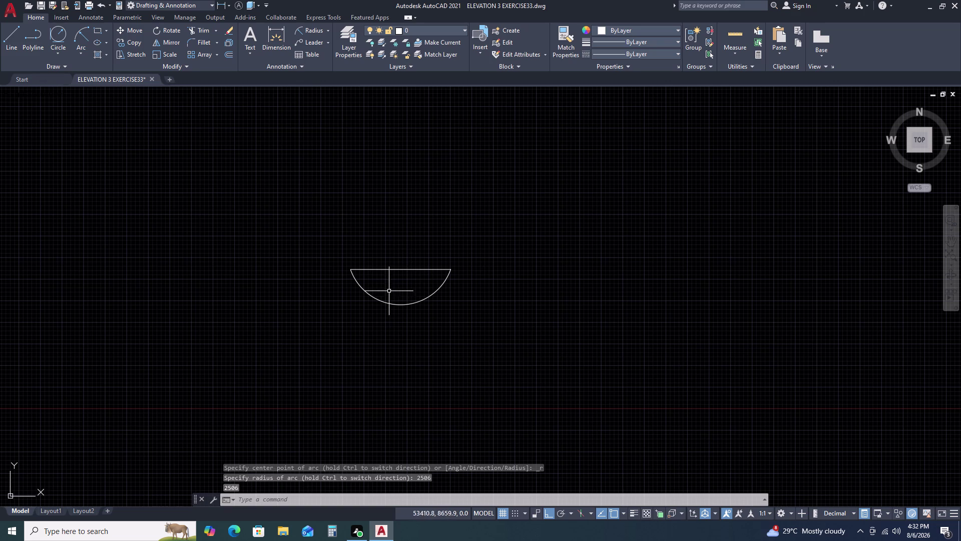
click(311, 28)
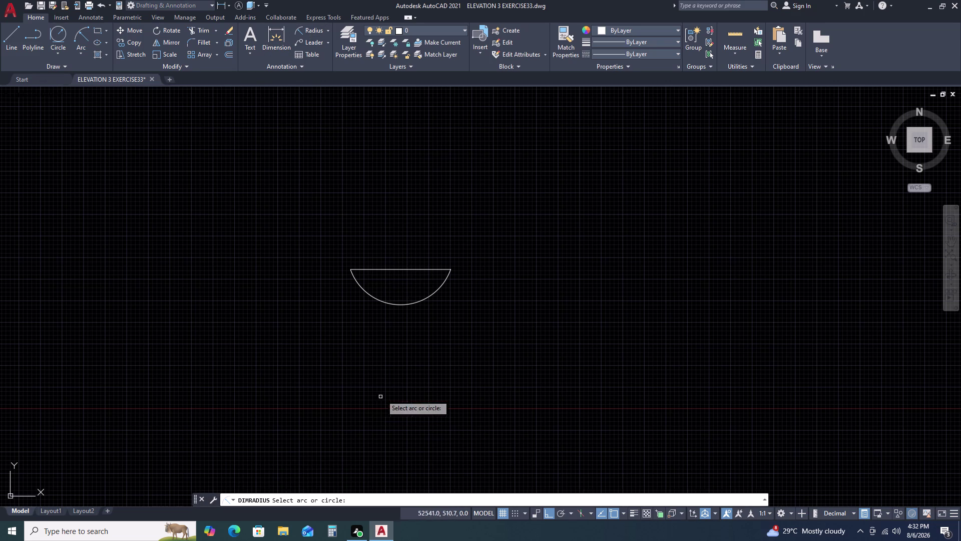
Add a radius dimension to the test arc.
click(391, 304)
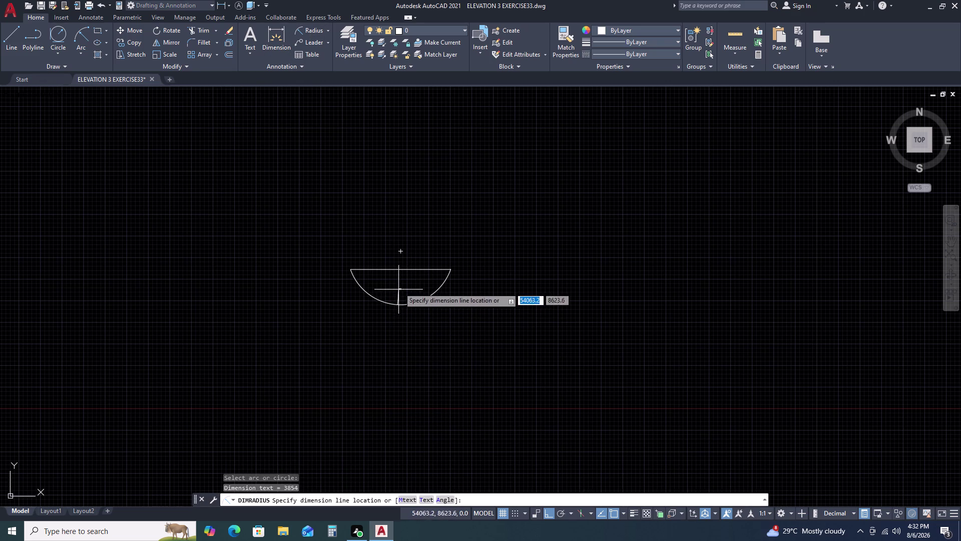
click(399, 286)
scroll(up, 3)
scroll(up, 3)
scroll(down, 3)
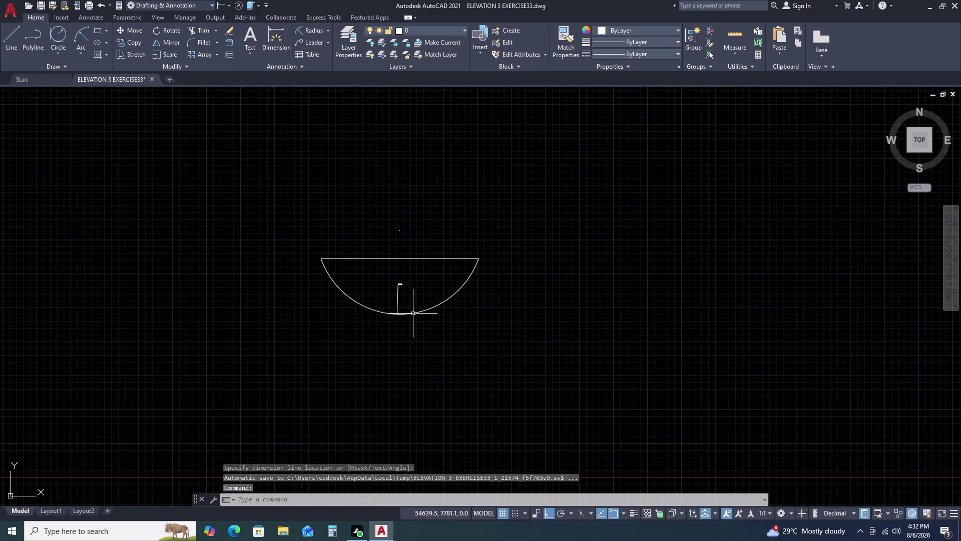
scroll(up, 3)
Grip-stretch the test arc and its dimension to a much larger radius, watching the R value update.
click(422, 298)
drag(377, 324, 372, 325)
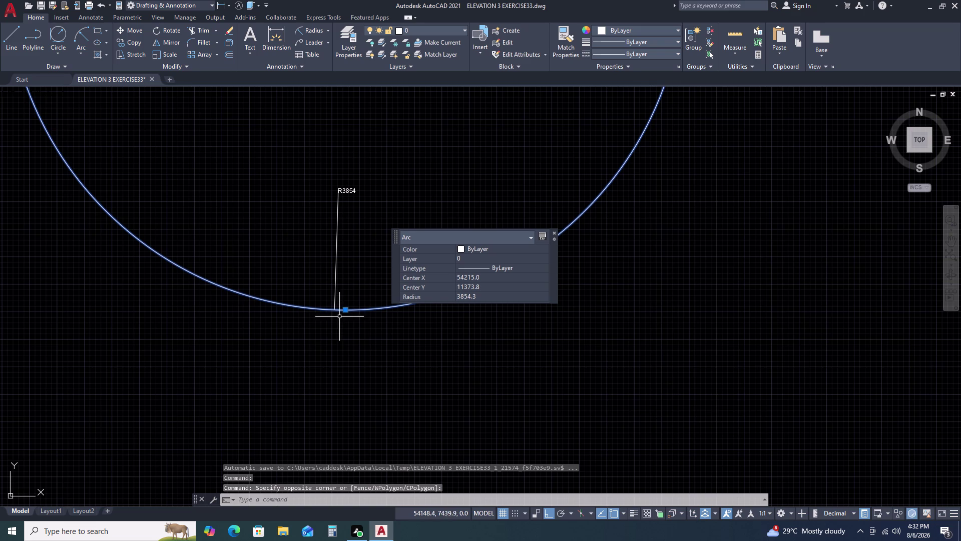
click(343, 311)
click(345, 281)
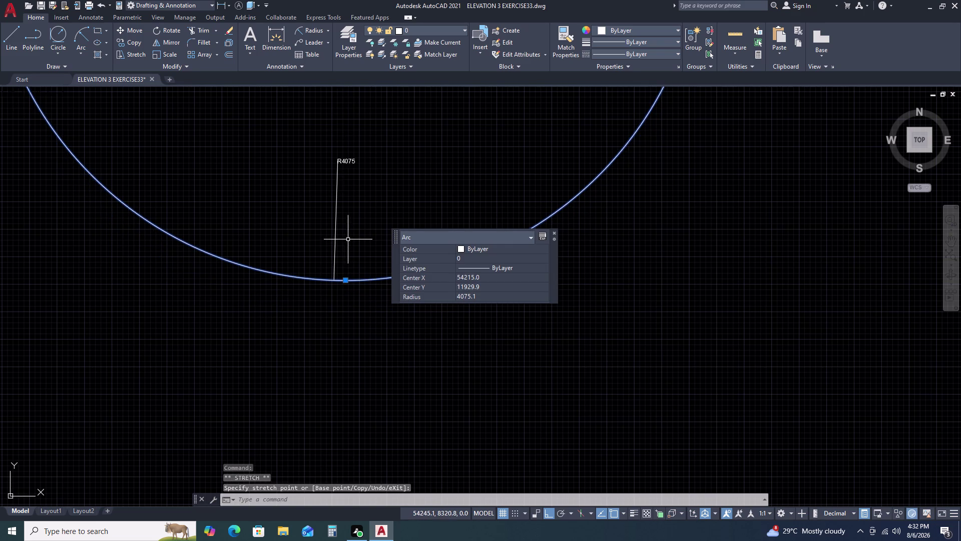
click(347, 239)
click(326, 238)
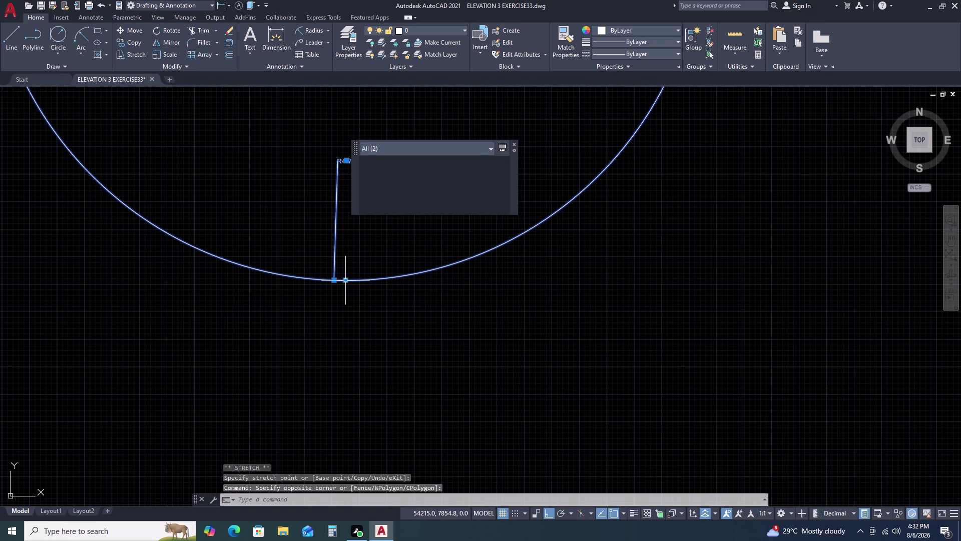
click(346, 279)
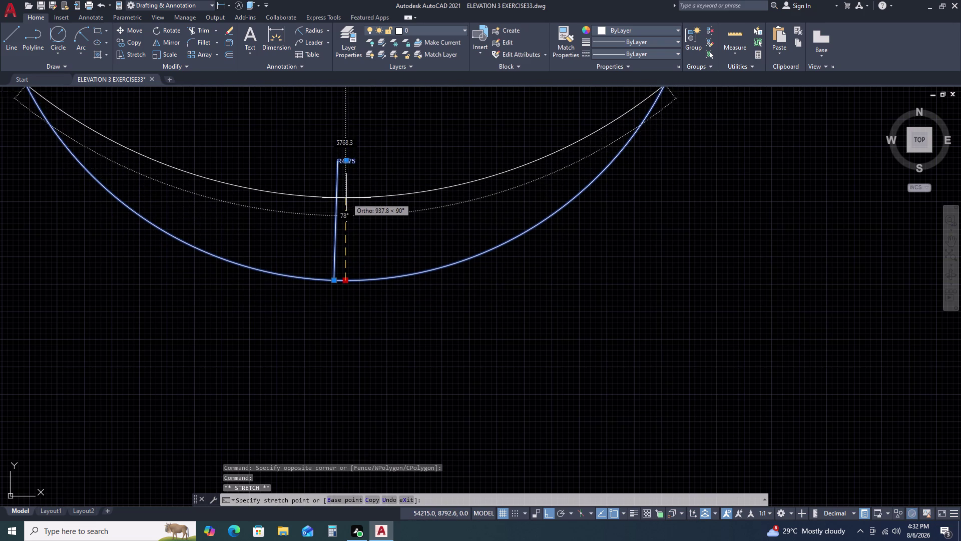
middle_drag(347, 197, 377, 269)
middle_drag(389, 298, 402, 324)
middle_drag(405, 331, 410, 340)
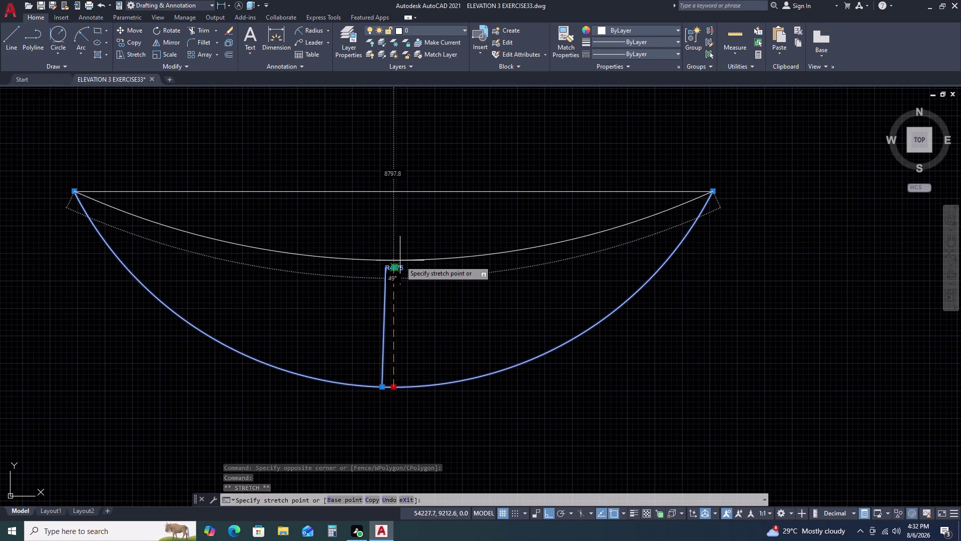
click(400, 261)
key(Escape)
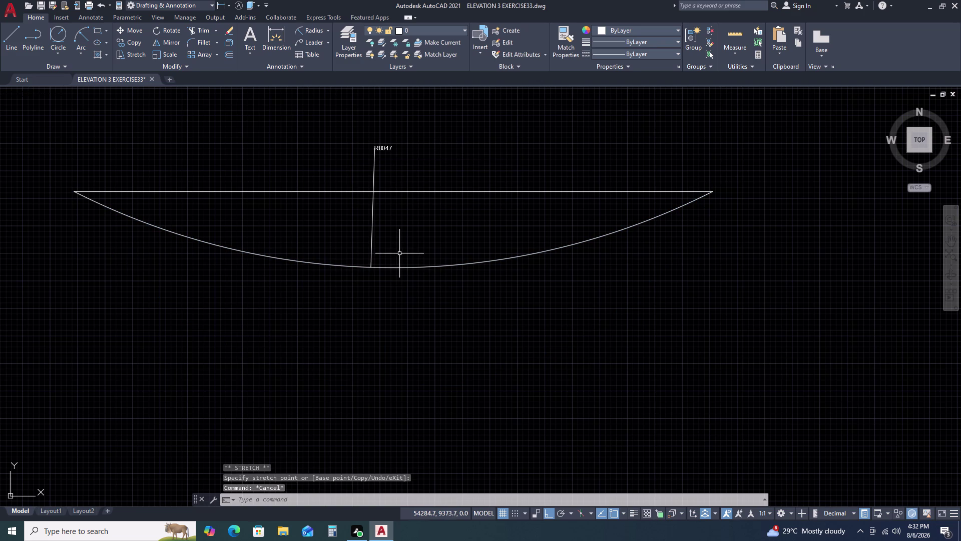
Select the flattened arc and its dimension, then try stretching the dimension's end point and cancel.
double_click(399, 262)
click(371, 289)
key(Escape)
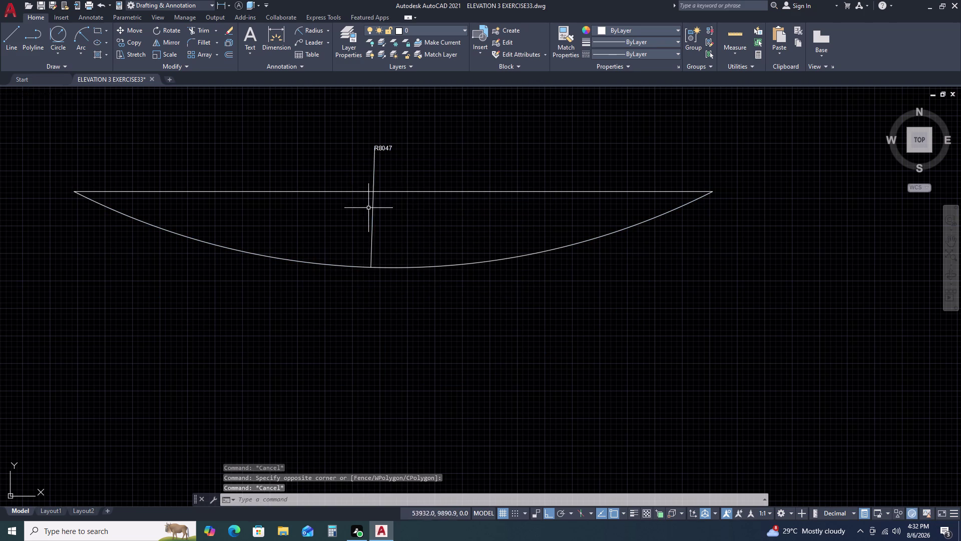
click(412, 270)
double_click(344, 272)
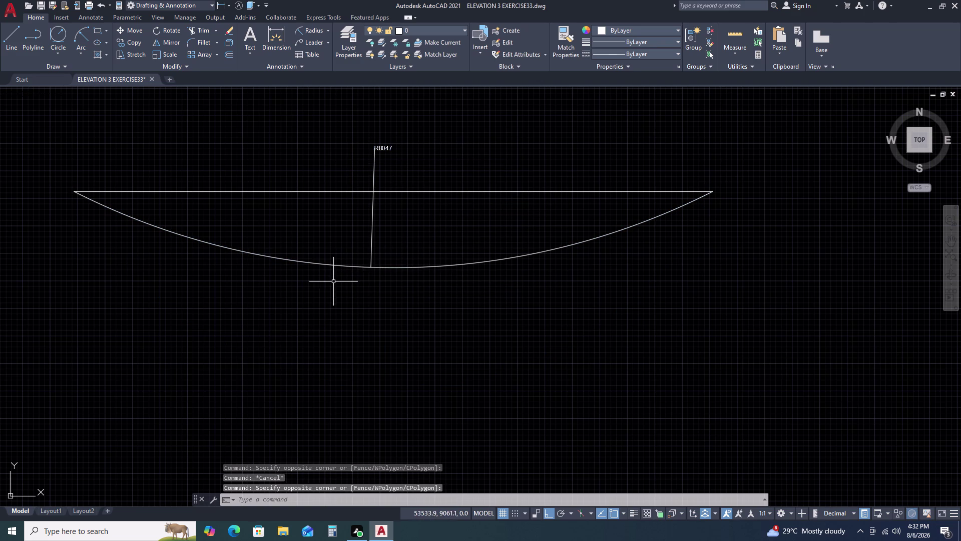
click(382, 245)
click(348, 300)
middle_drag(368, 263, 347, 262)
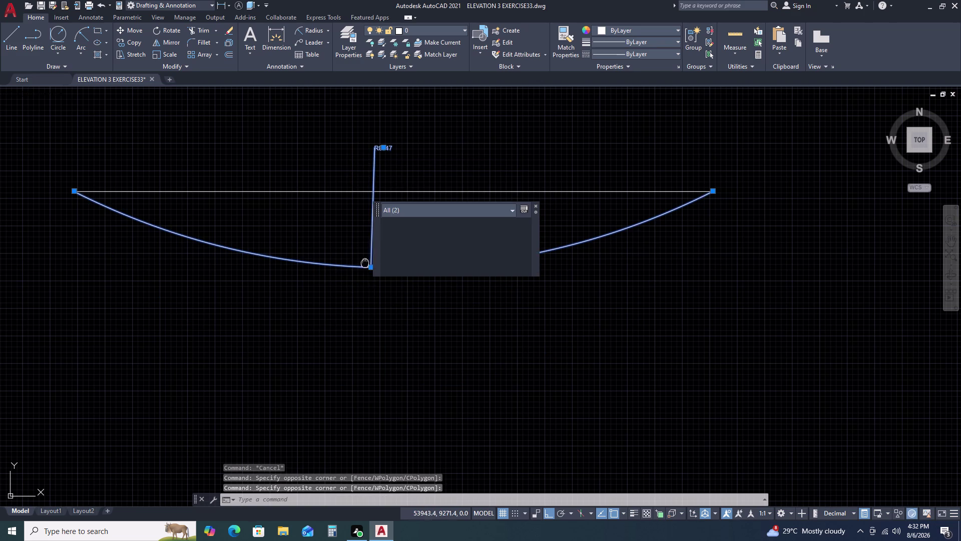
middle_drag(347, 262, 307, 225)
middle_click(306, 223)
click(313, 227)
right_click(313, 227)
click(313, 227)
key(Escape)
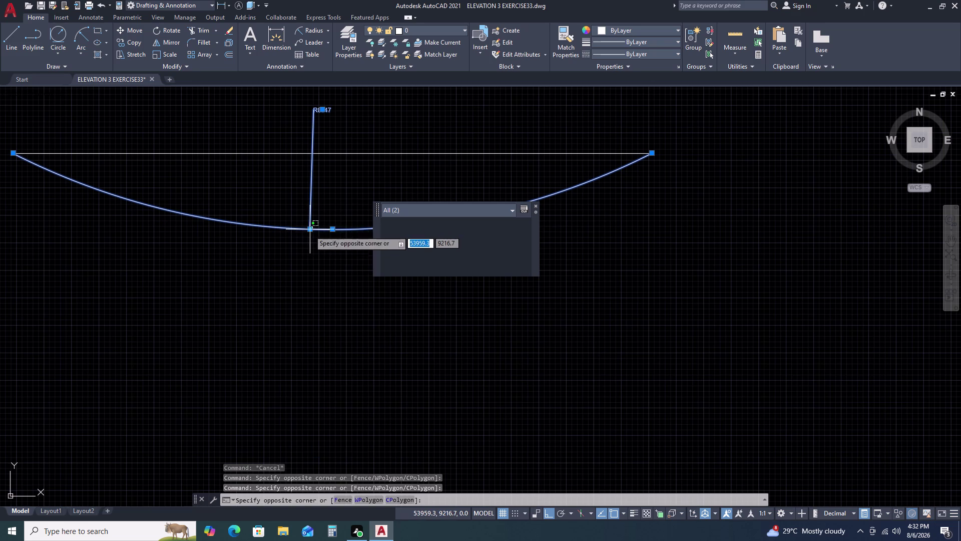
double_click(309, 230)
click(307, 230)
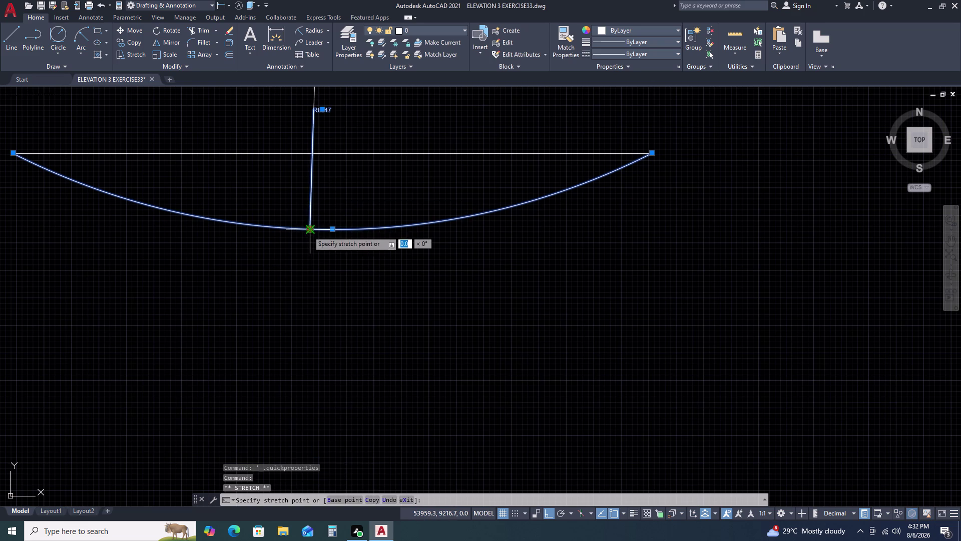
key(Escape)
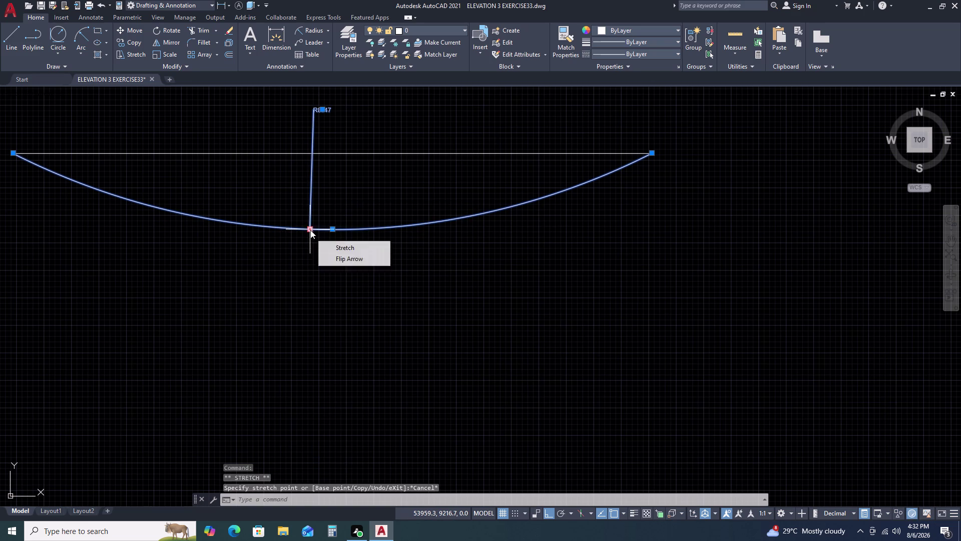
click(310, 230)
key(Escape)
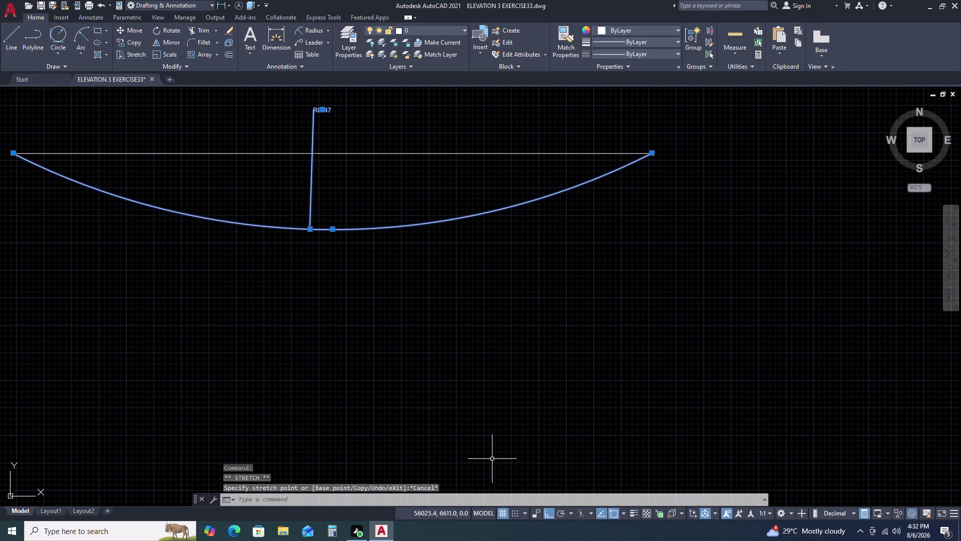
Window-select the test line, arc and R8047 dimension and delete them.
scroll(down, 3)
scroll(up, 3)
double_click(521, 120)
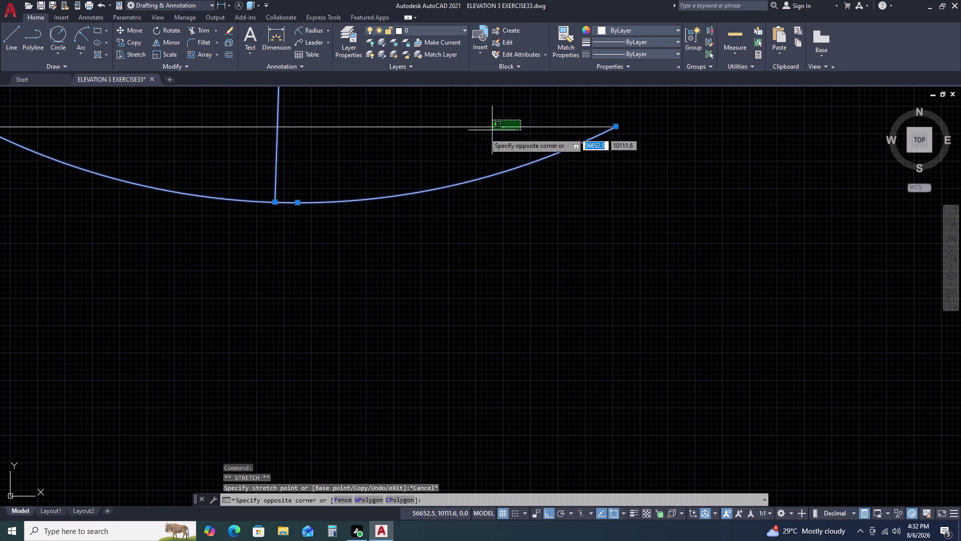
click(395, 218)
key(Delete)
scroll(down, 3)
scroll(down, 3)
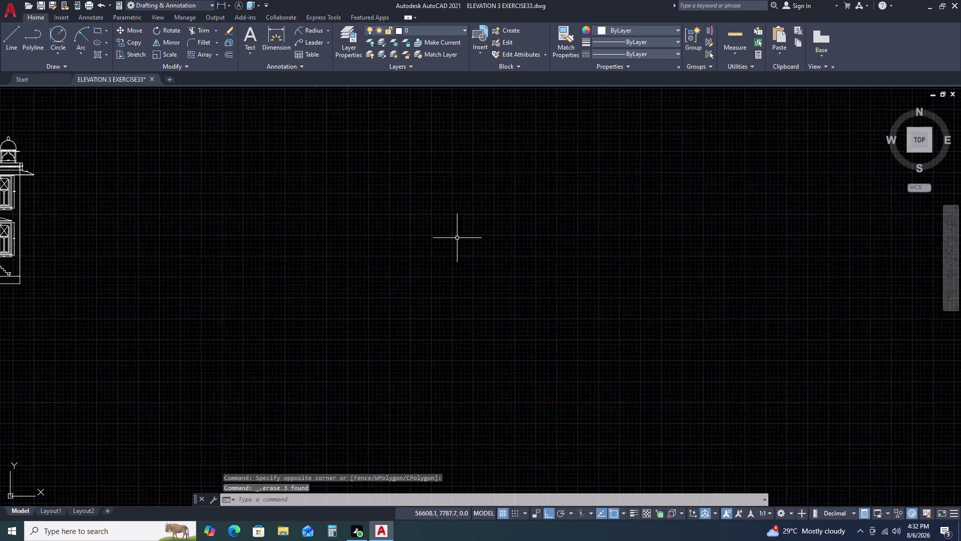
Bring the central dome into view and select its left shoulder arc, dismissing the shortcut menu.
scroll(down, 3)
scroll(up, 3)
scroll(up, 3)
middle_drag(358, 223, 379, 218)
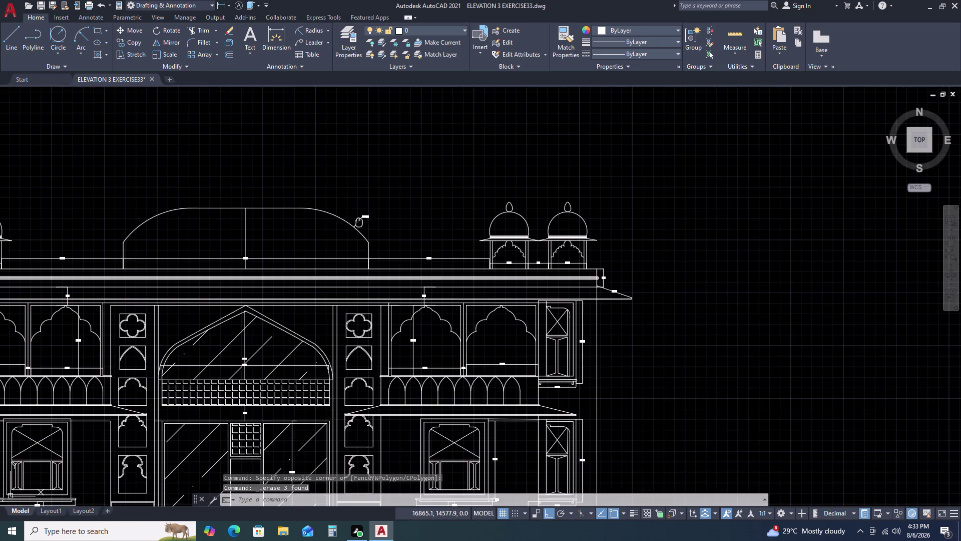
middle_drag(378, 219, 475, 188)
scroll(up, 3)
middle_click(518, 183)
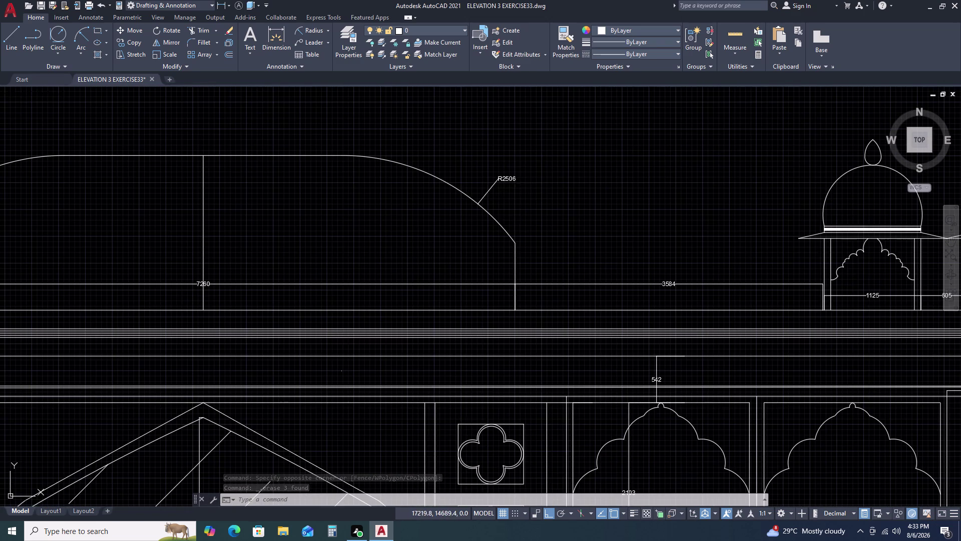
scroll(down, 3)
middle_drag(366, 196, 420, 188)
middle_drag(502, 175, 522, 169)
middle_click(533, 167)
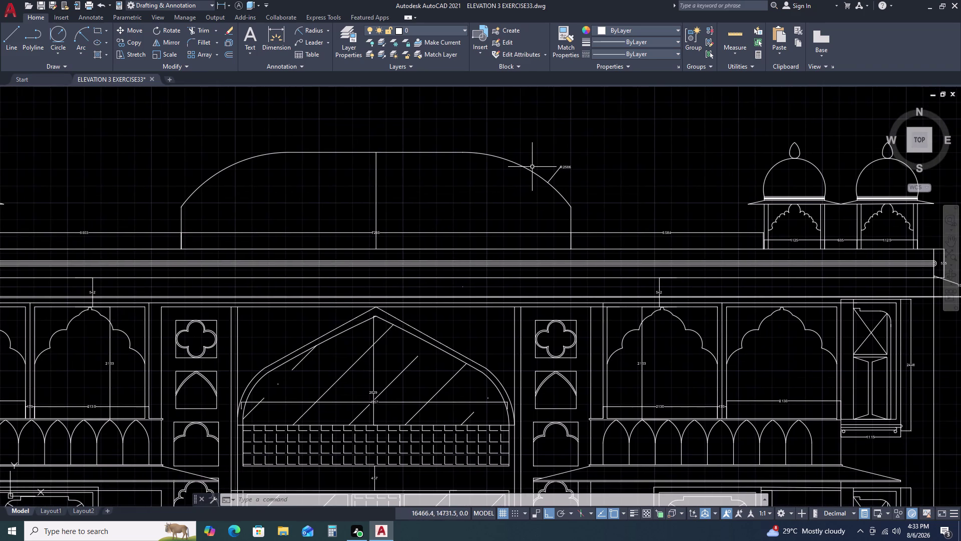
scroll(up, 3)
double_click(184, 202)
right_click(184, 201)
click(184, 202)
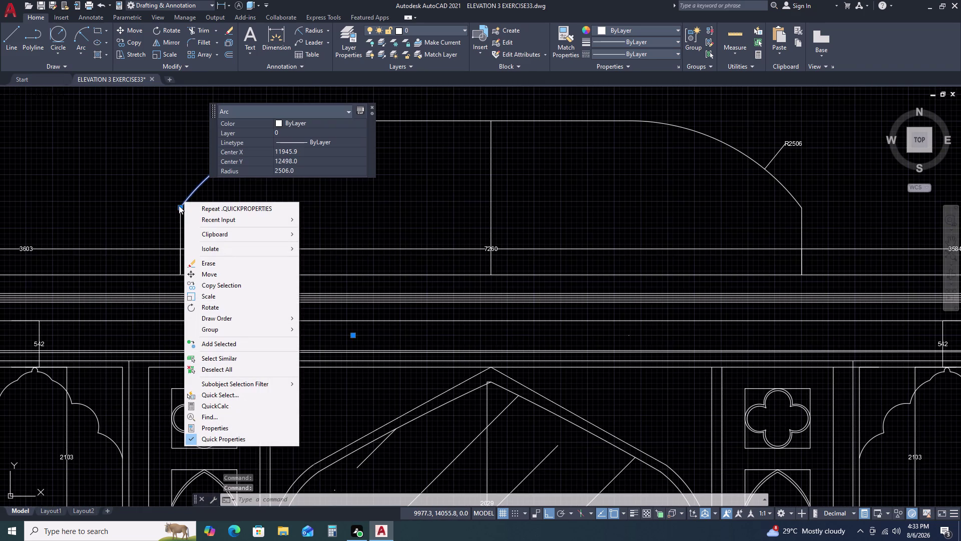
key(Escape)
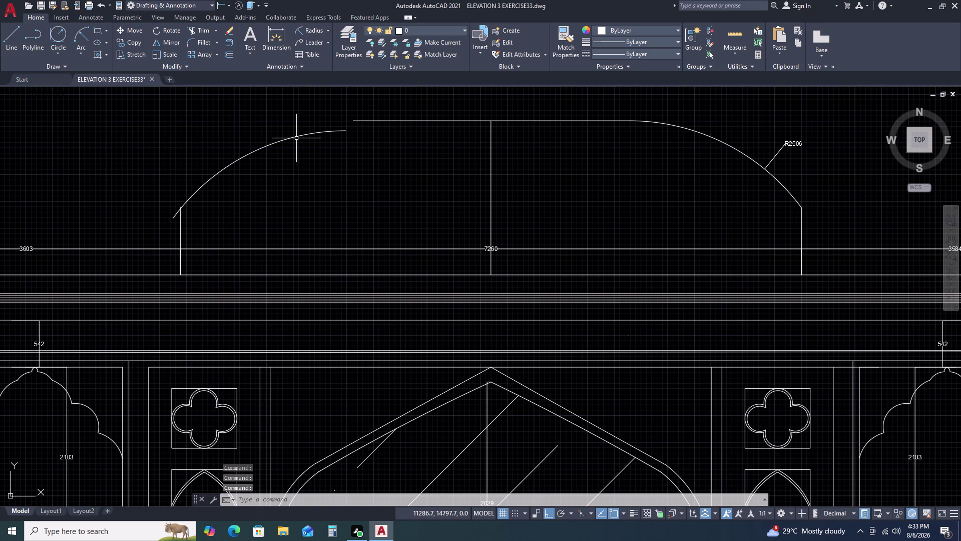
Move the left dome arc by its top end to rejoin the dome's top line.
text(M)
key(space)
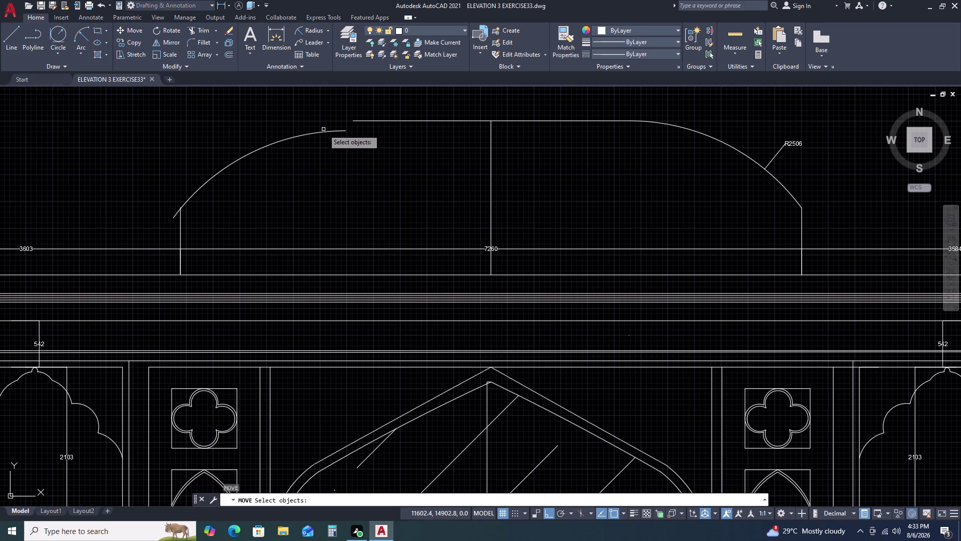
click(323, 132)
key(space)
double_click(345, 131)
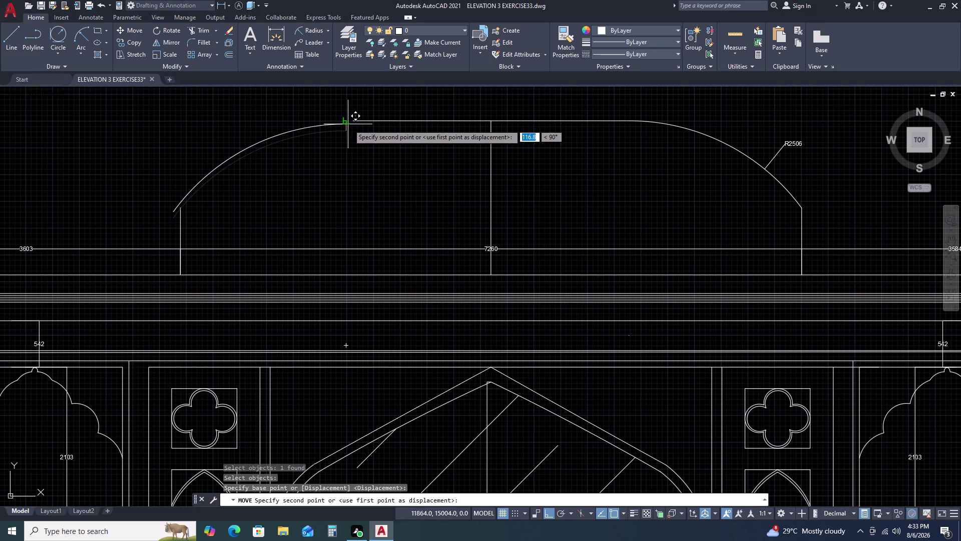
double_click(352, 120)
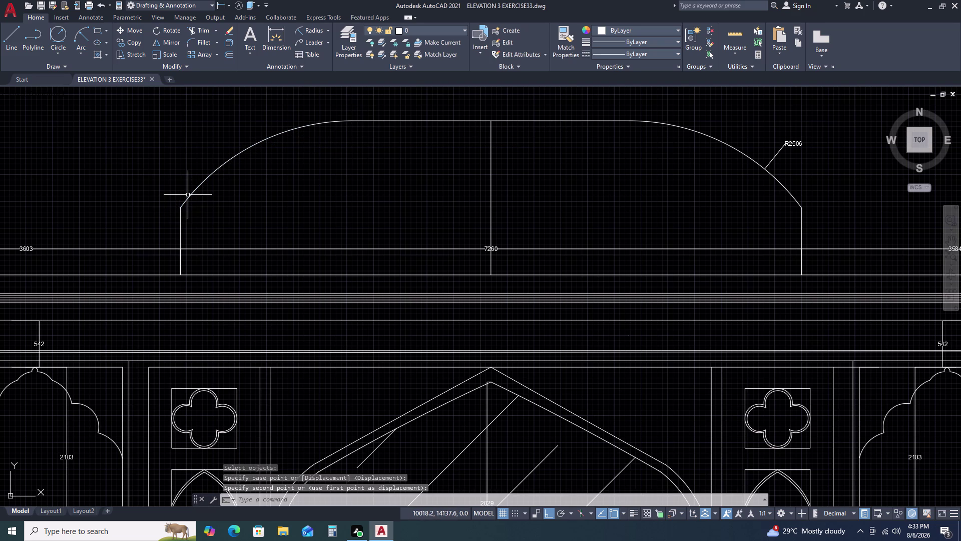
Select the left dome arc at its joint with the wall line, cancelling a stray end-grip stretch.
double_click(187, 195)
click(176, 210)
scroll(up, 3)
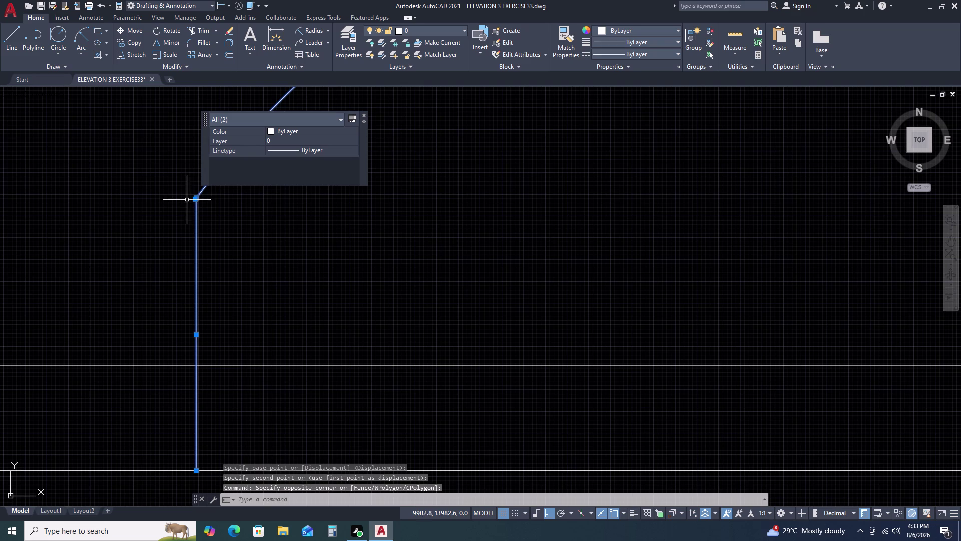
scroll(up, 3)
key(Escape)
scroll(up, 3)
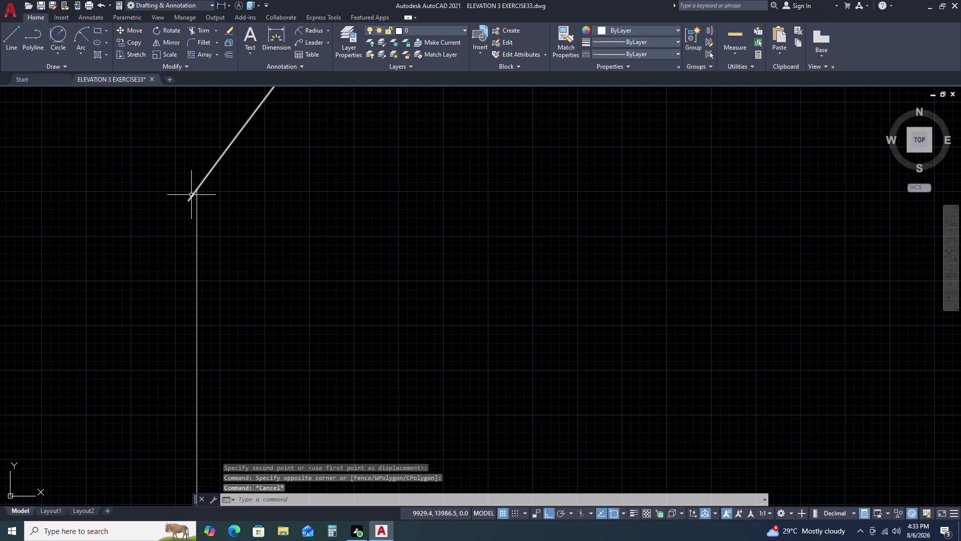
double_click(184, 196)
double_click(175, 214)
click(185, 199)
triple_click(187, 200)
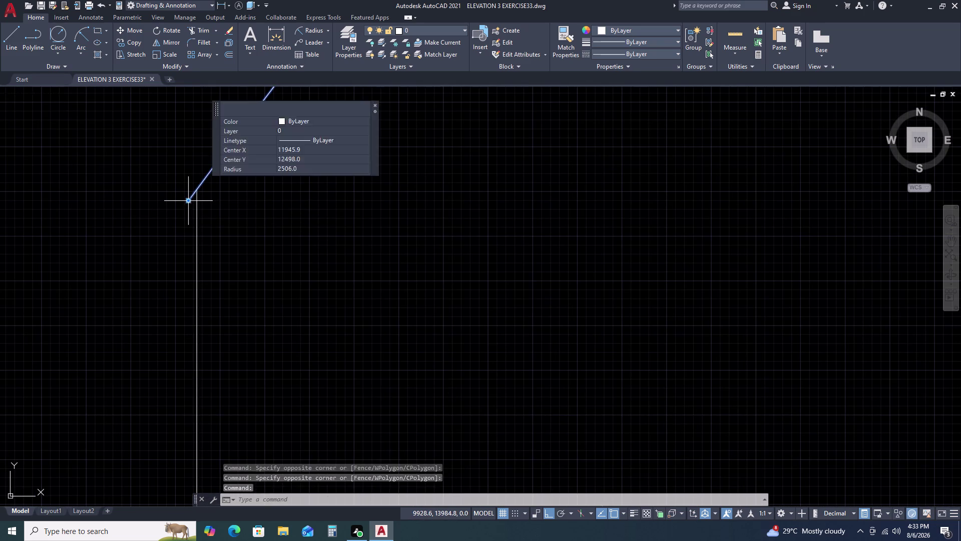
click(188, 201)
key(Escape)
double_click(188, 200)
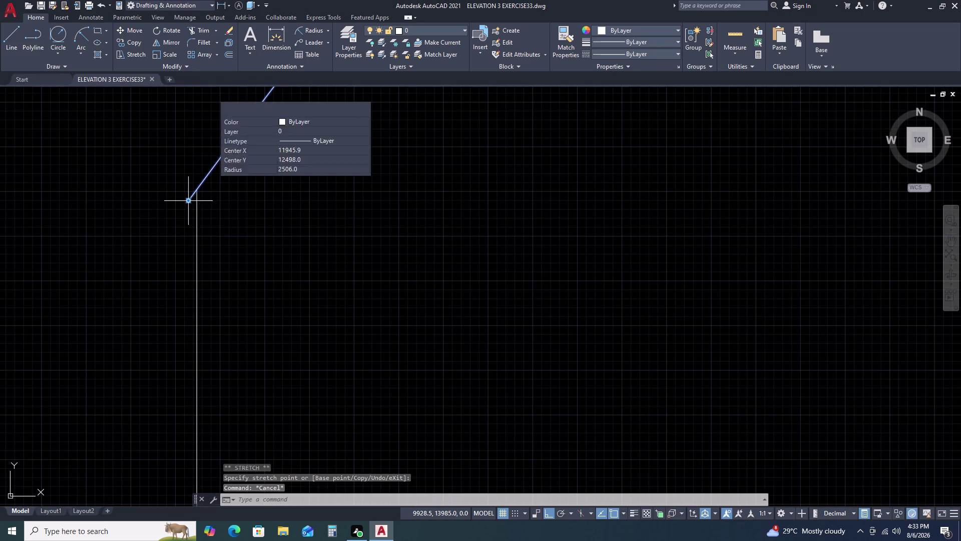
key(Escape)
click(190, 197)
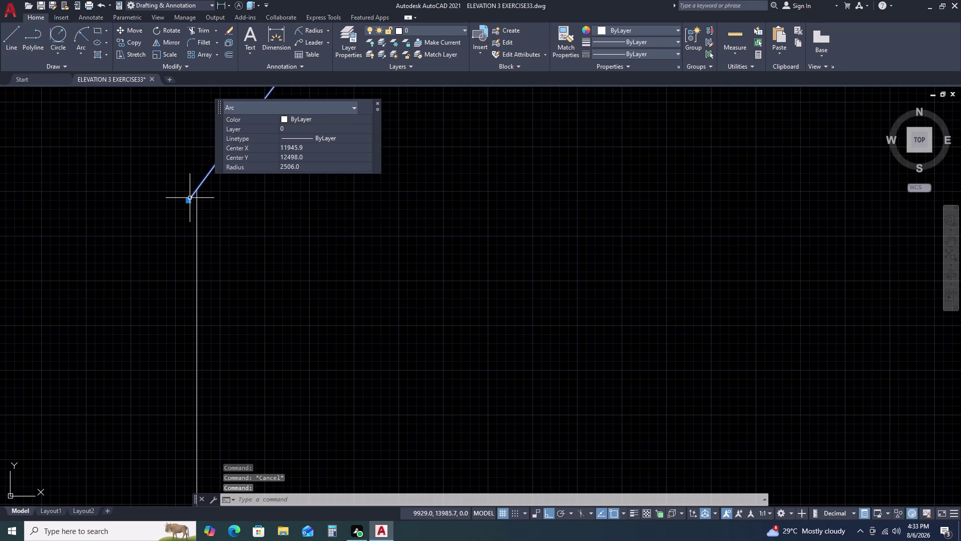
Move the left dome arc so its lower end sits on the wall line's top end.
text(M)
key(space)
click(187, 199)
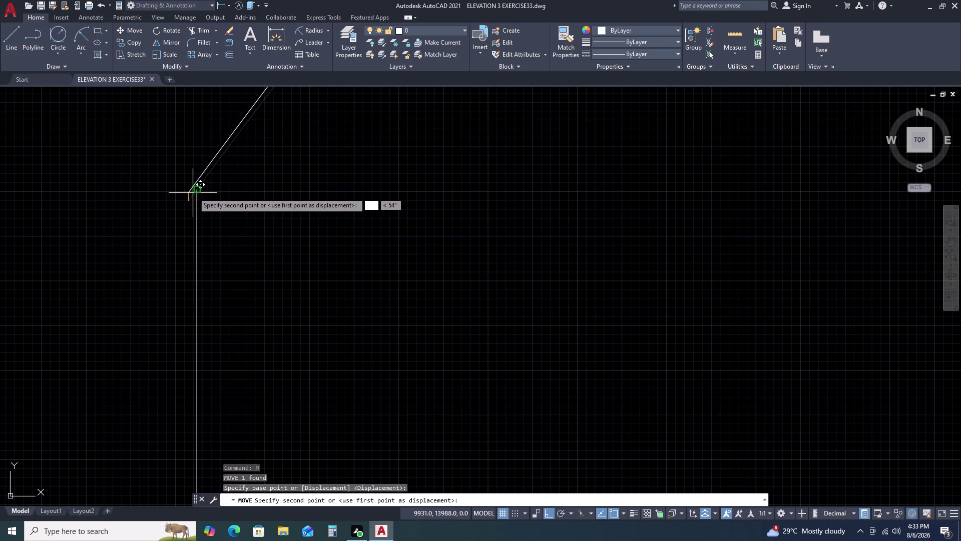
click(194, 191)
Select the dome arc and try stretching its end grip, then cancel.
scroll(down, 3)
scroll(down, 3)
middle_drag(365, 216, 286, 307)
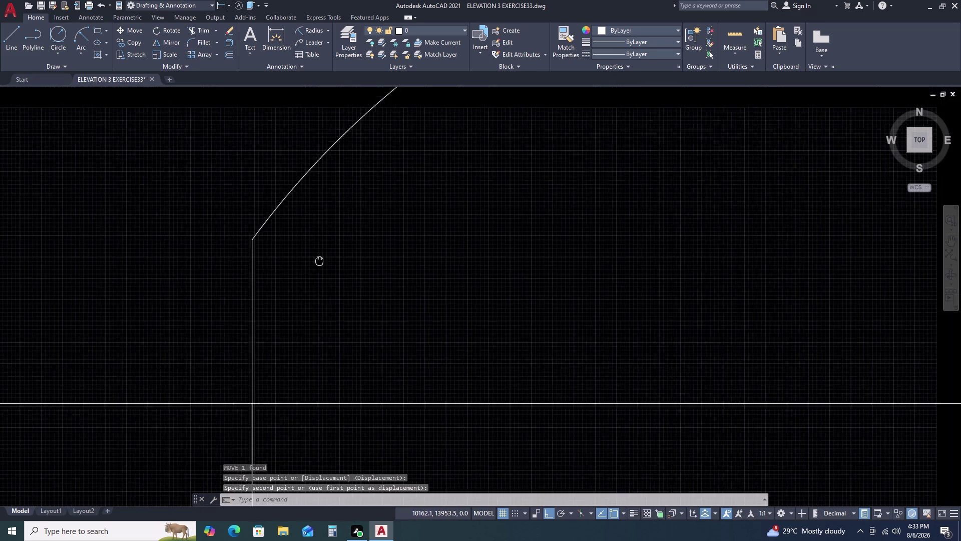
scroll(down, 3)
scroll(up, 3)
scroll(up, 3)
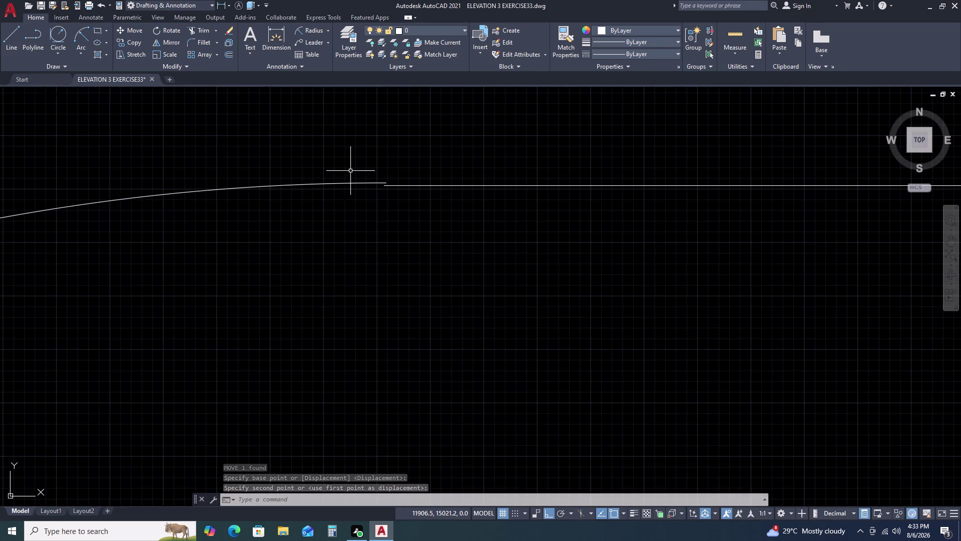
click(351, 169)
click(317, 199)
click(311, 203)
scroll(up, 3)
key(Escape)
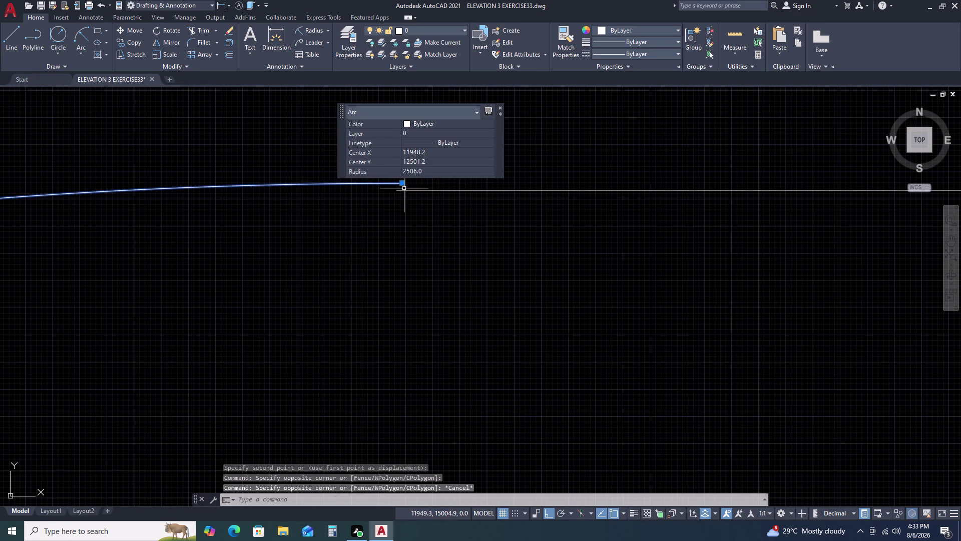
click(397, 181)
double_click(400, 186)
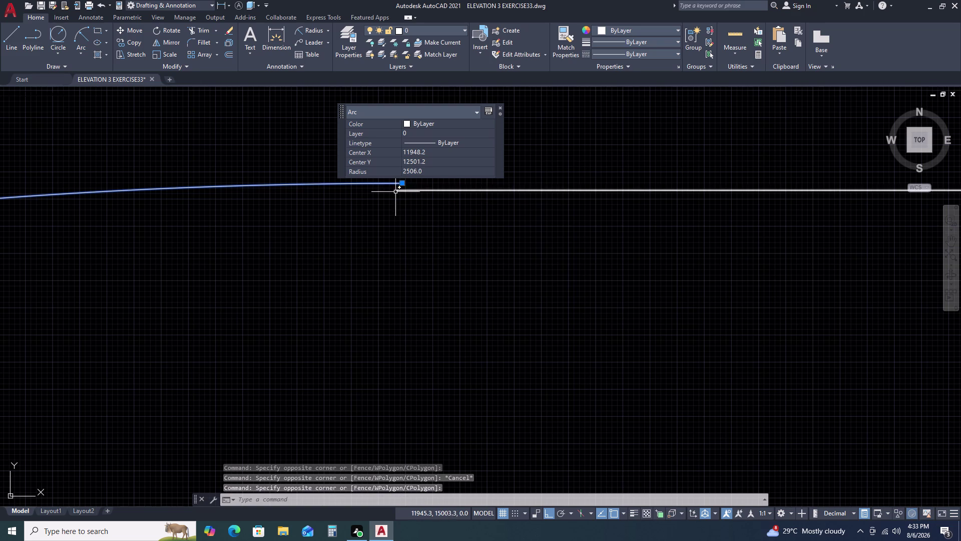
double_click(403, 182)
click(396, 191)
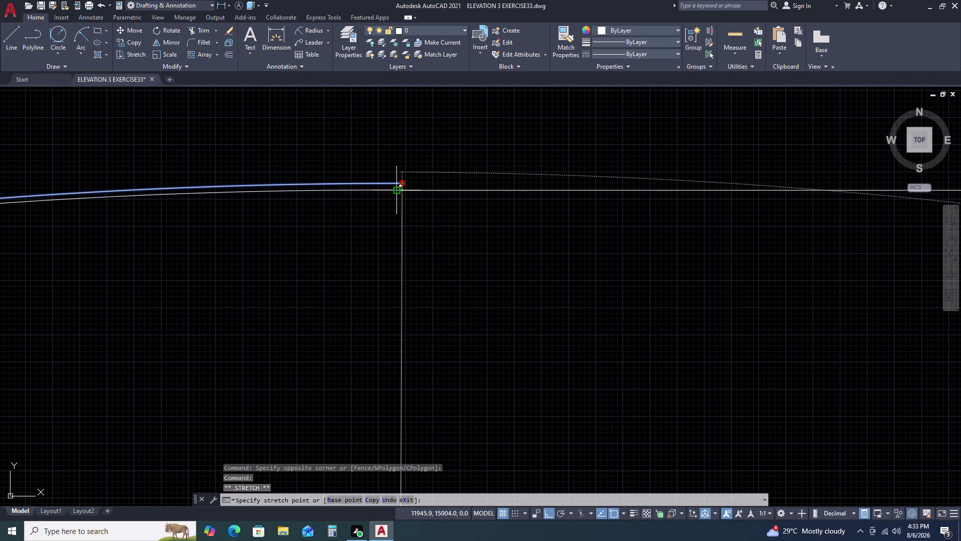
key(Escape)
Undo the grip edit on the dome arc.
scroll(down, 3)
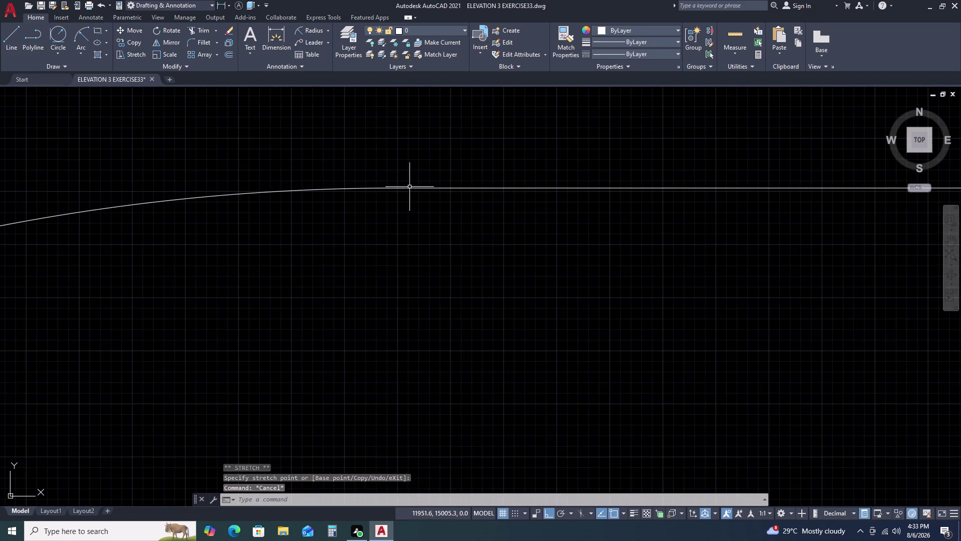
scroll(up, 3)
scroll(down, 3)
scroll(up, 3)
scroll(down, 3)
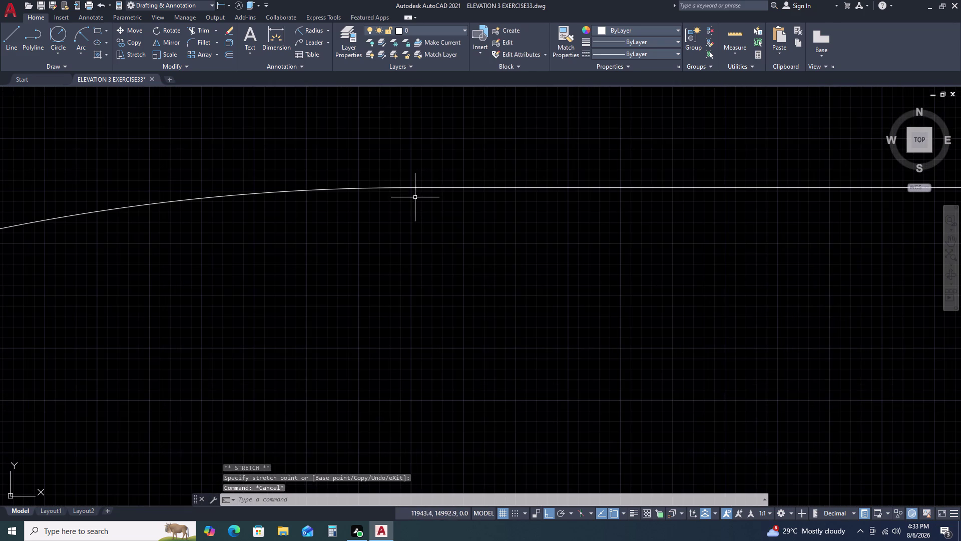
key(ctrl+z)
key(ctrl+z)
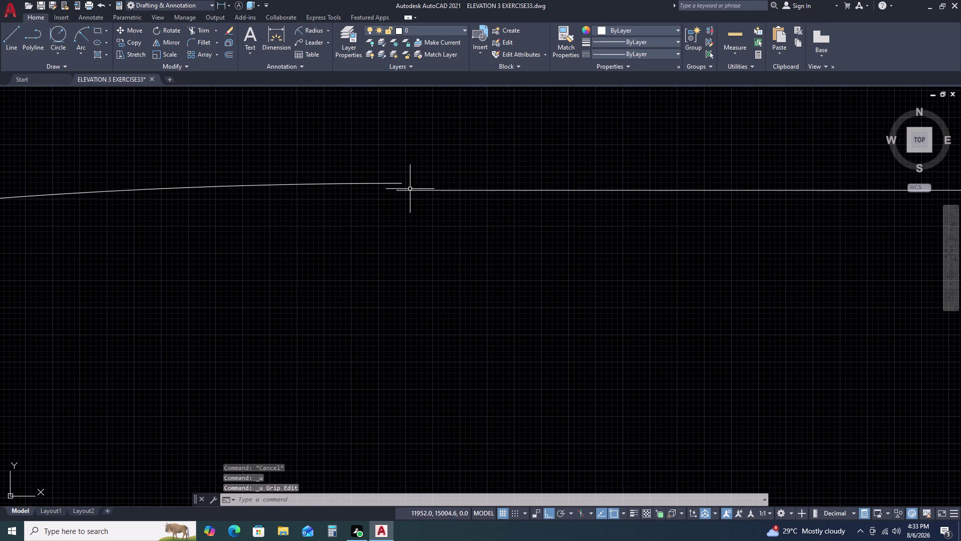
Check the horizontal base line's length in Quick Properties.
click(407, 191)
click(383, 202)
double_click(395, 189)
scroll(down, 3)
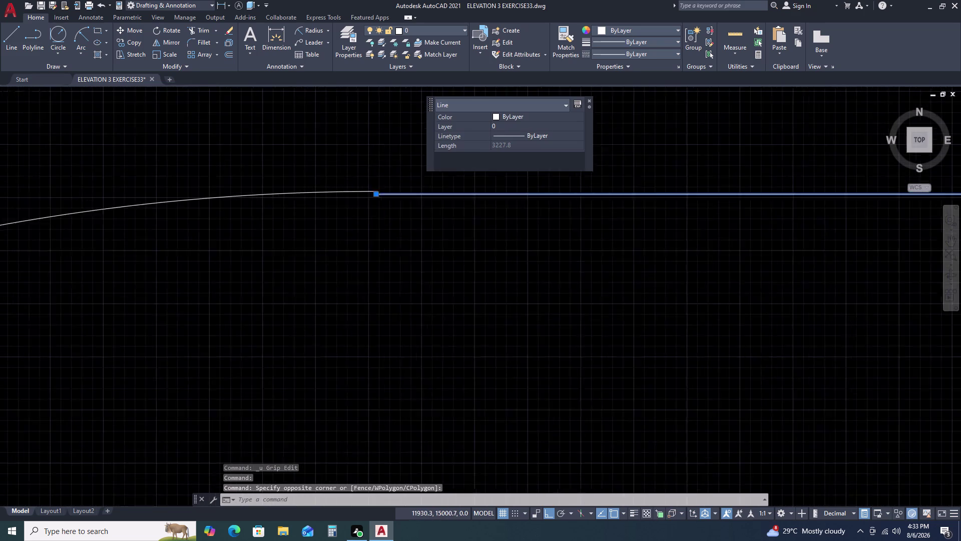
key(Escape)
Undo back past the earlier MOVE.
key(ctrl+z)
key(ctrl+z)
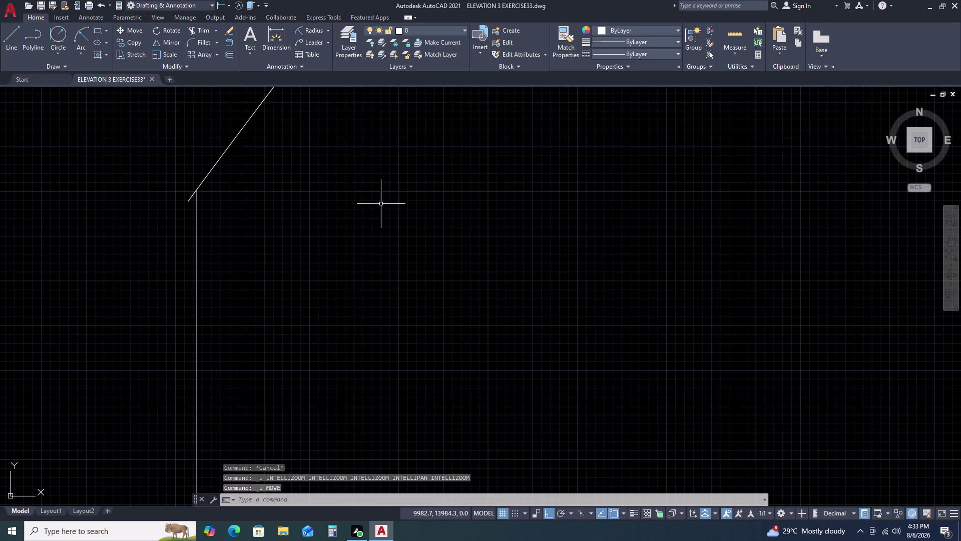
scroll(down, 3)
scroll(down, 3)
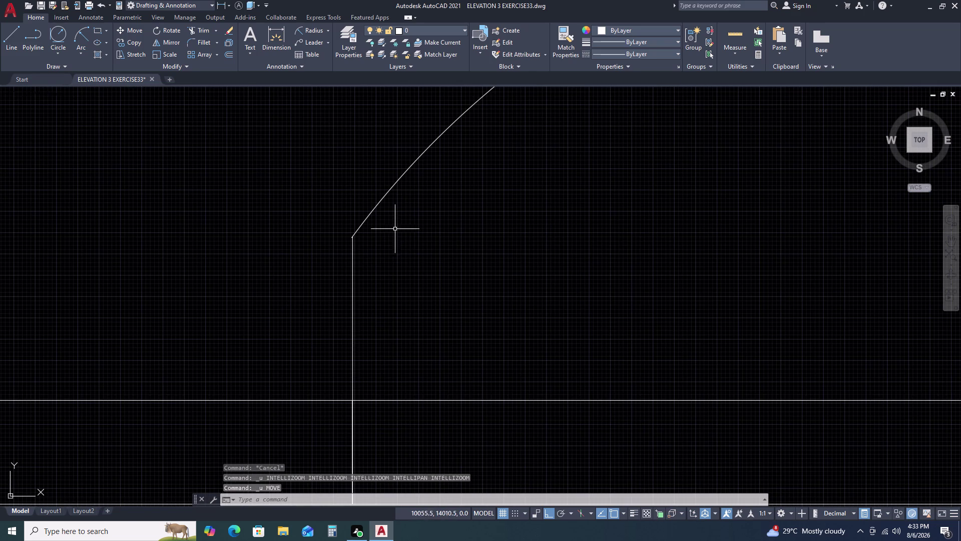
Start the TR trim command beside the dome arc.
text(TR)
key(space)
scroll(up, 3)
scroll(up, 3)
double_click(395, 212)
scroll(down, 3)
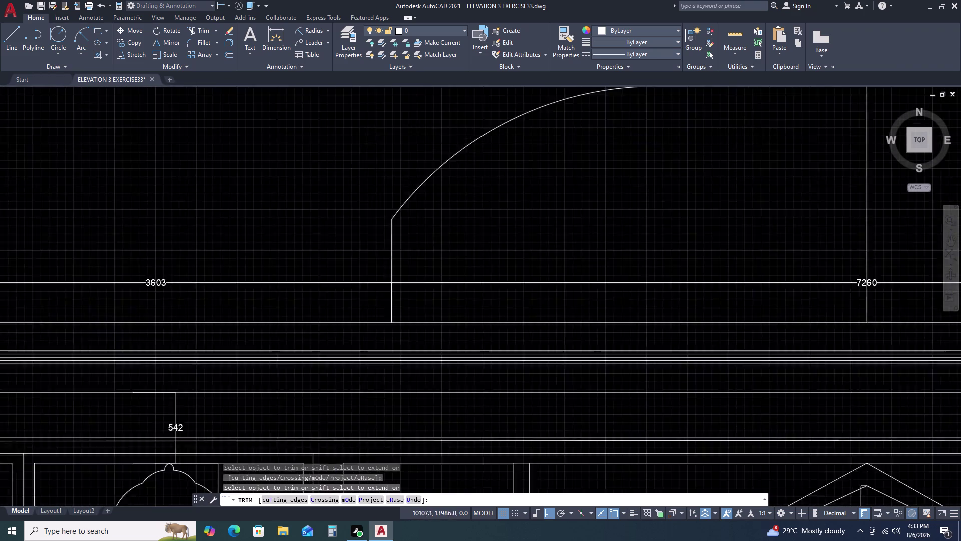
Cancel the trim command.
scroll(down, 3)
key(Escape)
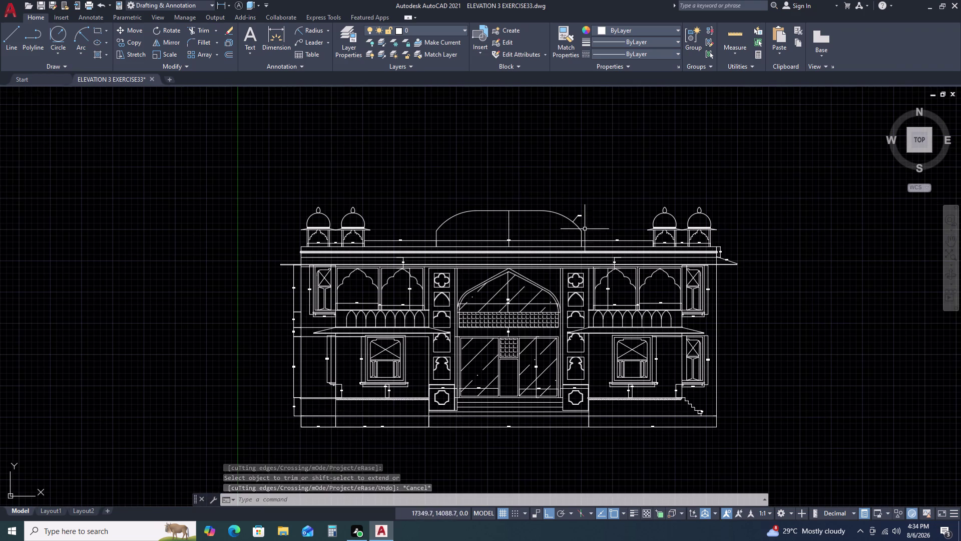
scroll(up, 3)
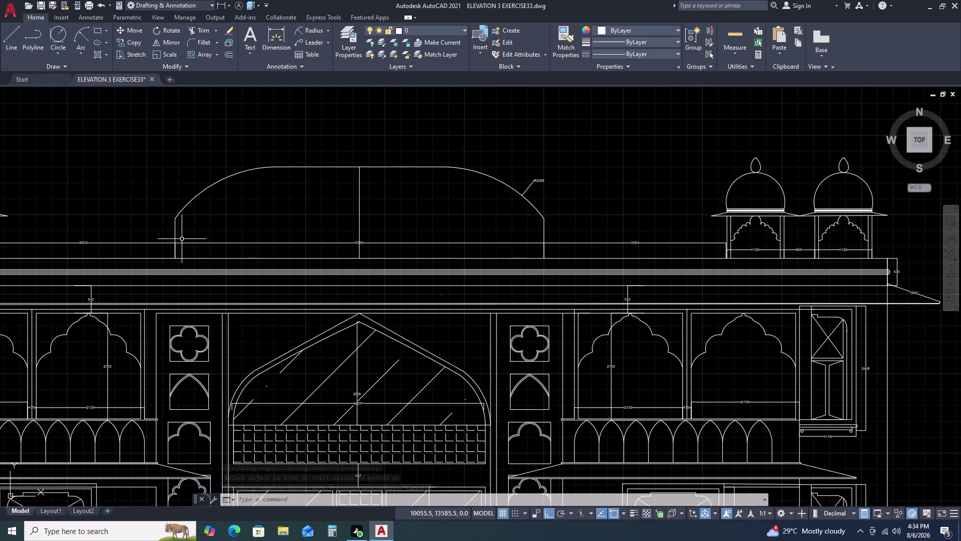
Abandon an arc begun at the dome's left base and start a PL polyline instead.
key(a)
key(r)
key(c)
key(space)
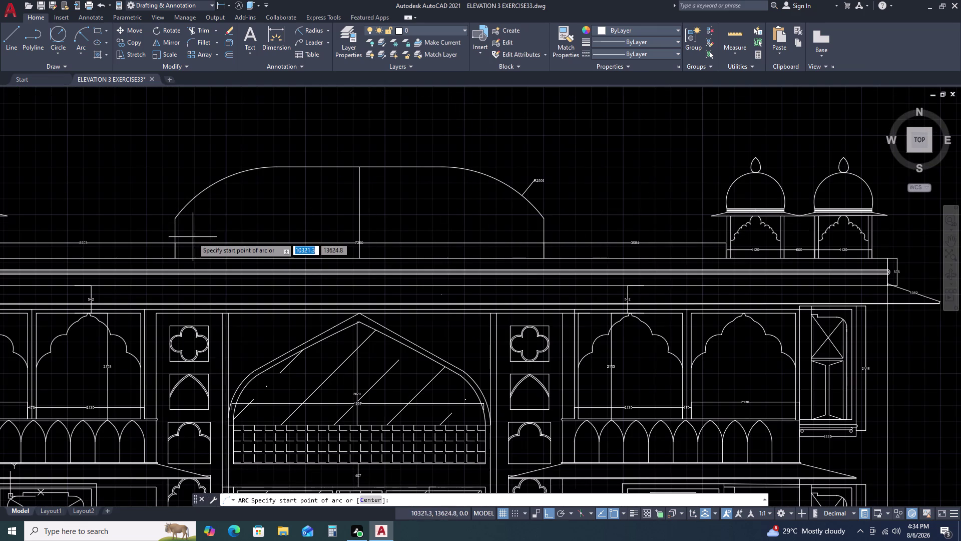
click(175, 217)
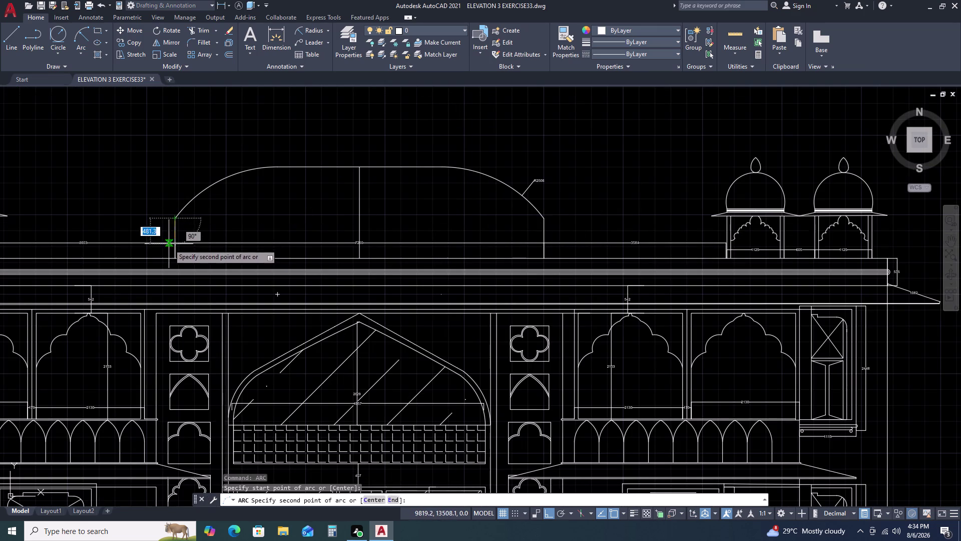
triple_click(172, 255)
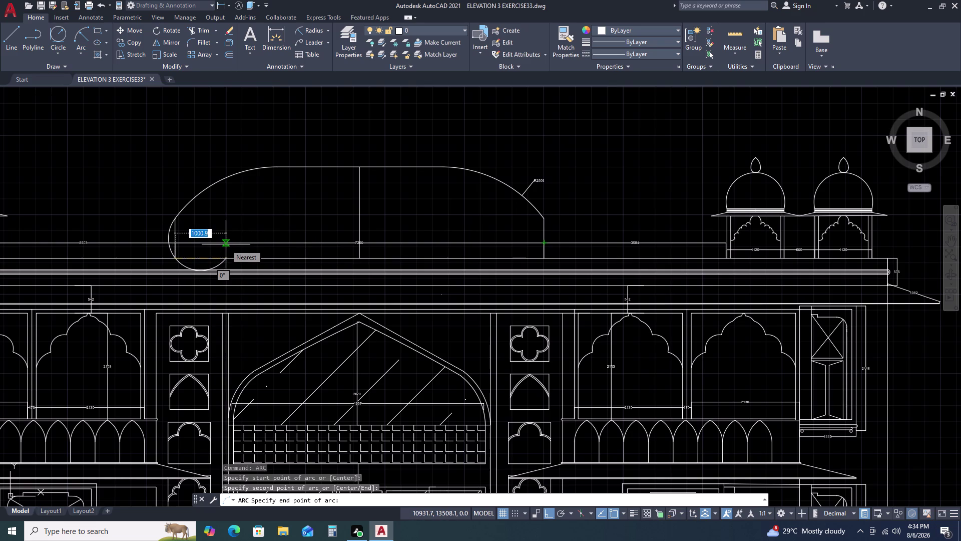
key(Escape)
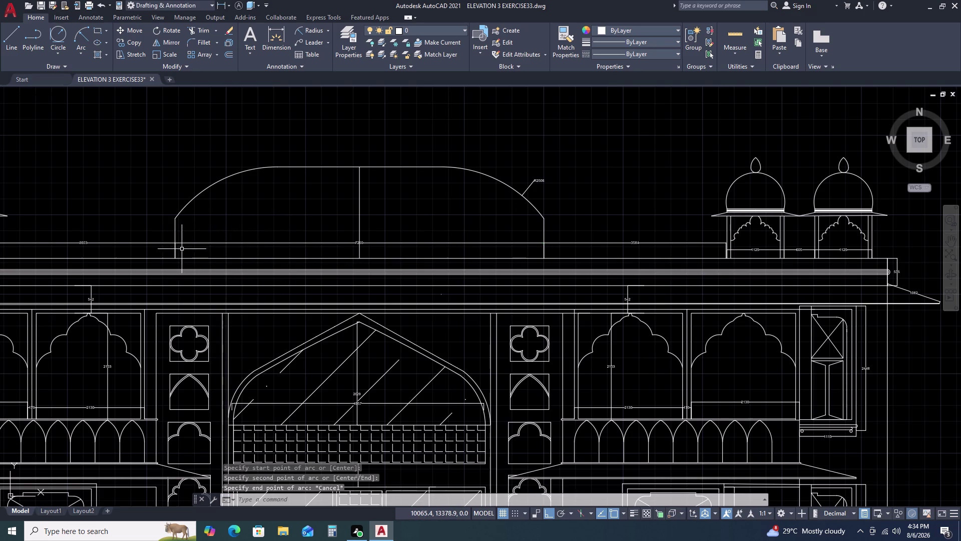
text(PL)
key(space)
Abandon an invalid arc/polyline entry at the dome's left side.
text(A)
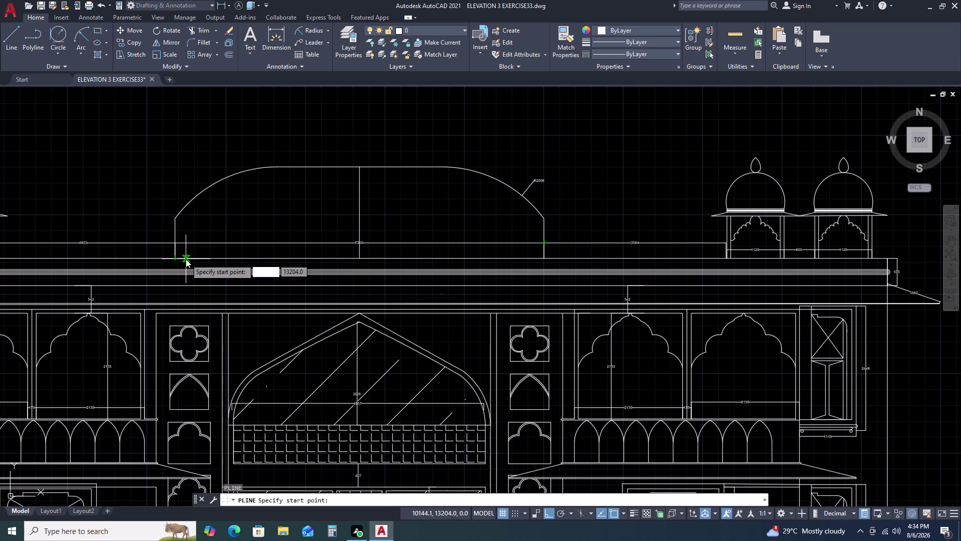
text(C)
key(BackSpace)
key(space)
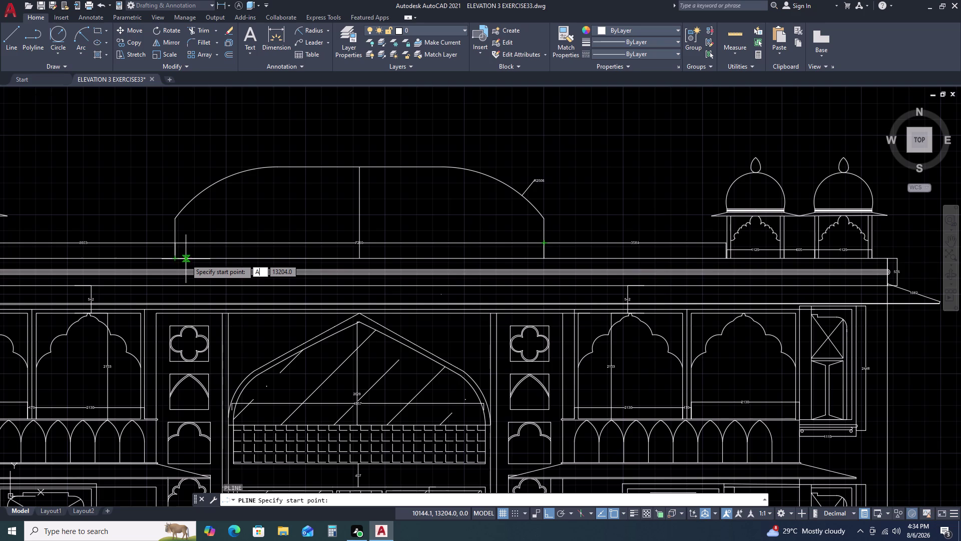
key(Escape)
key(Escape)
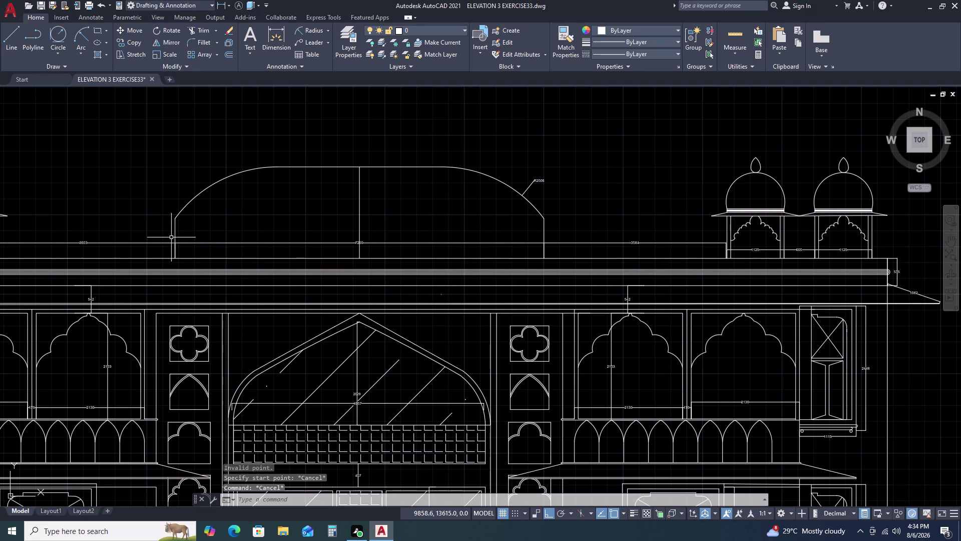
Start a line on the dome's left side, then cancel it unfinished.
key(l)
key(space)
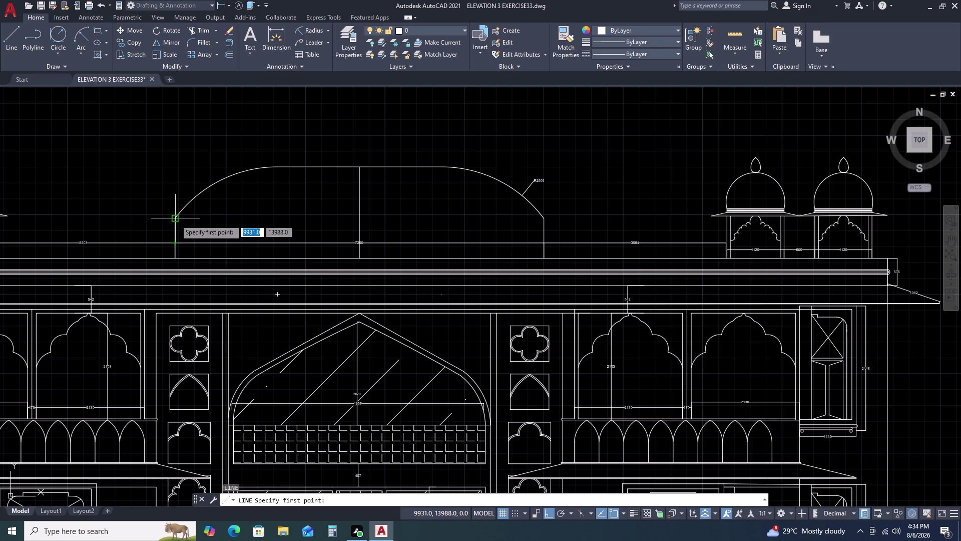
double_click(176, 218)
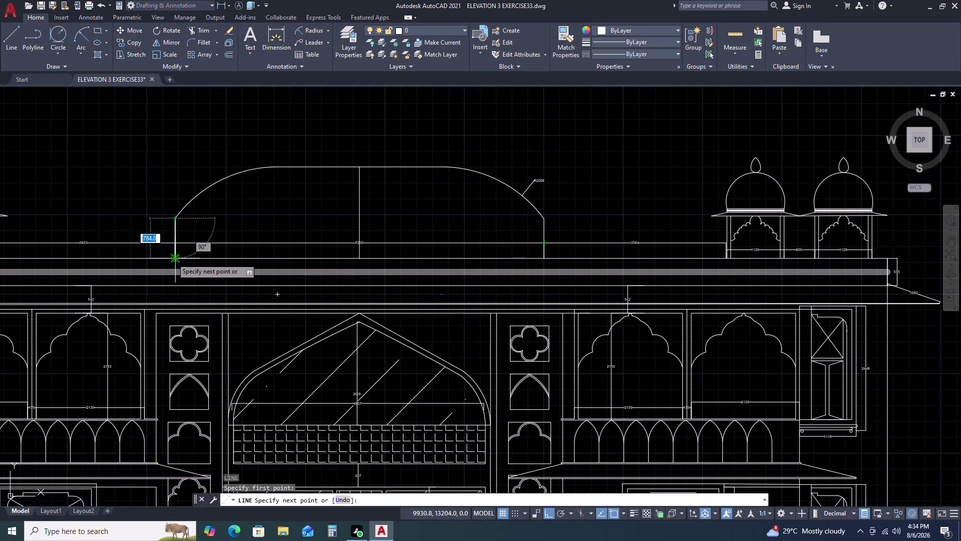
text(A)
key(space)
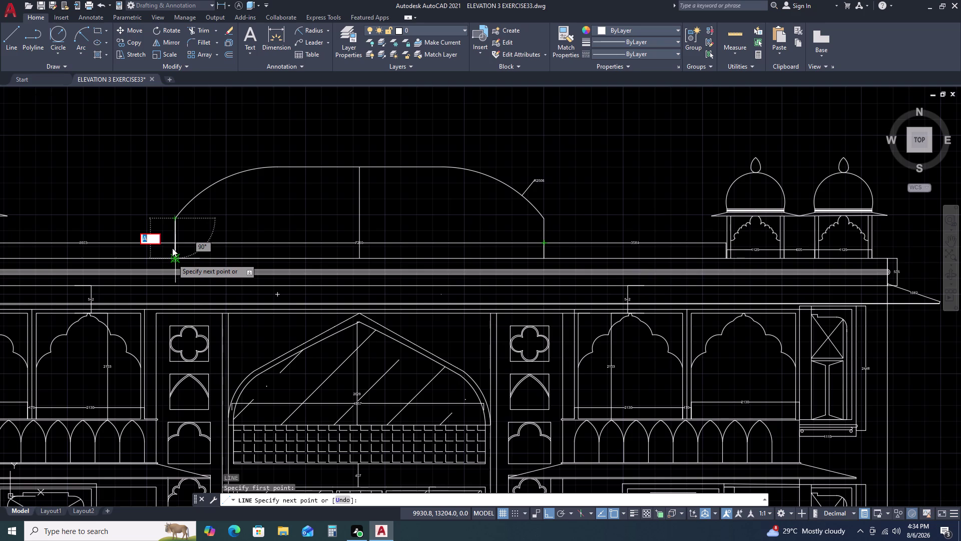
key(Escape)
key(Escape)
key(Escape)
key(Escape)
Draw a polyline arc from the dome's left base across the dome, then cancel.
text(PL)
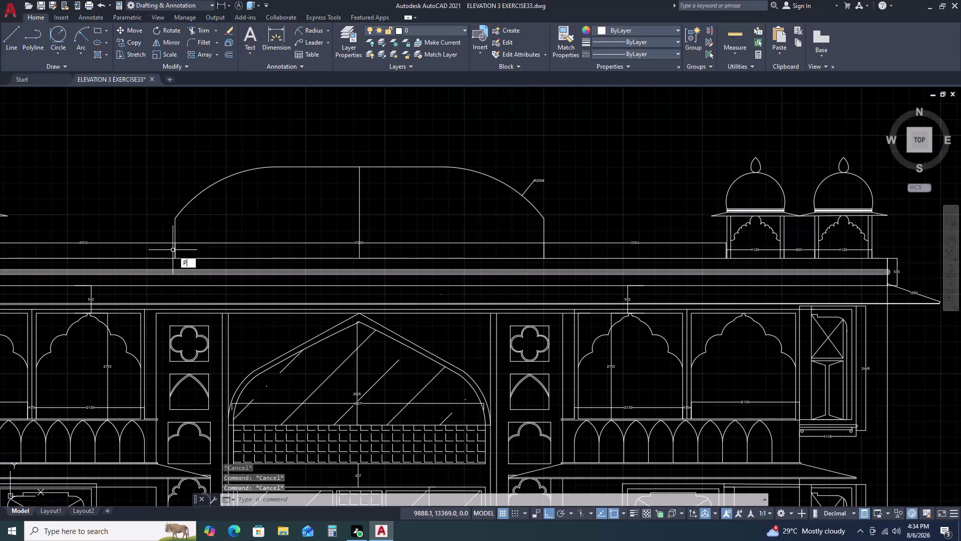
key(space)
click(176, 218)
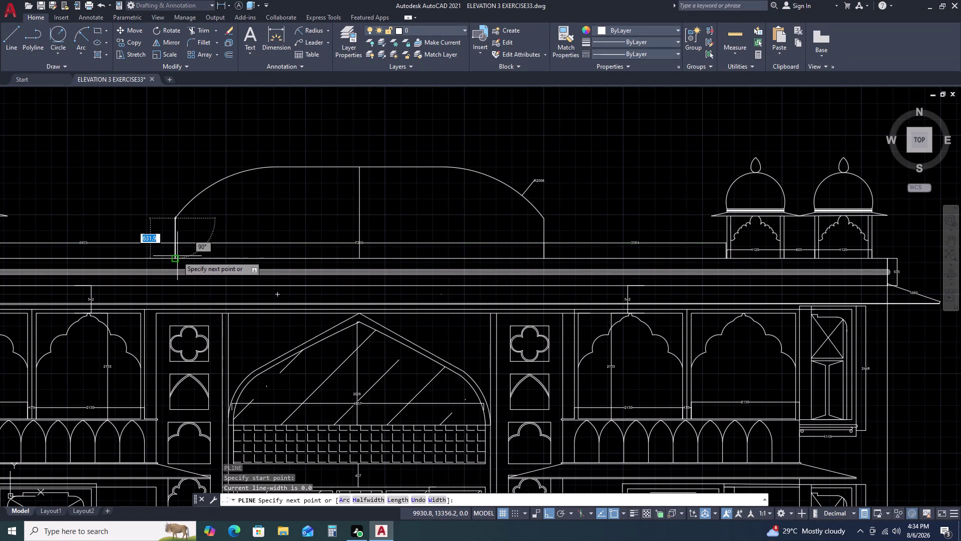
key(a)
key(space)
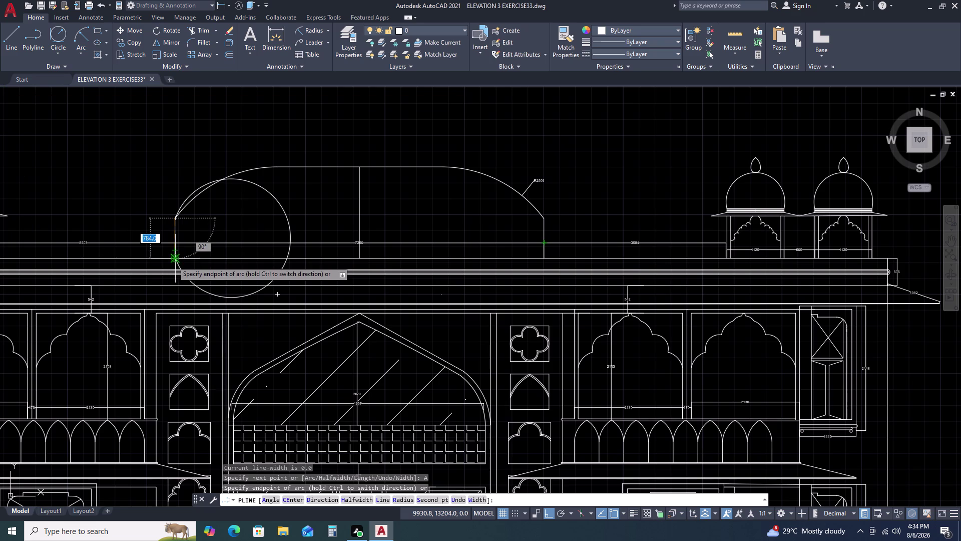
scroll(up, 3)
scroll(down, 3)
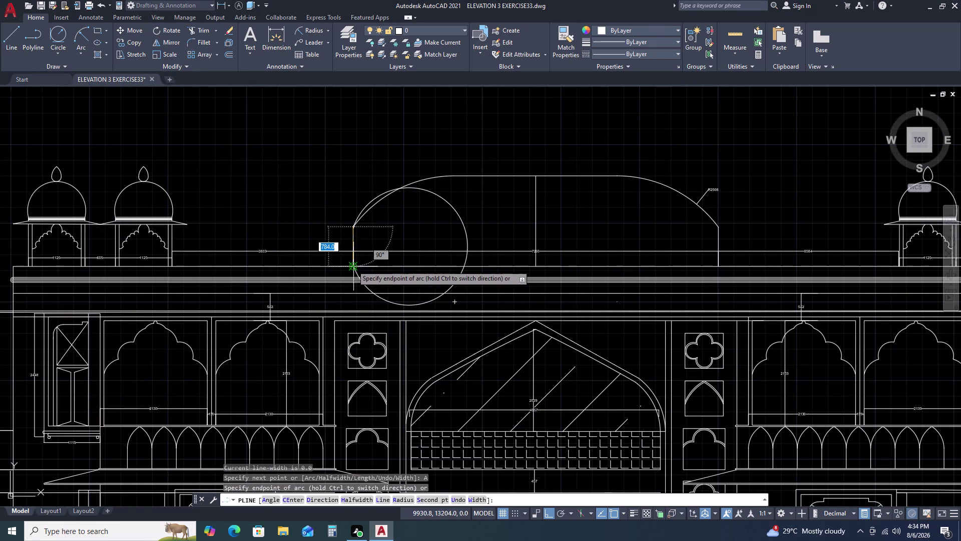
double_click(356, 264)
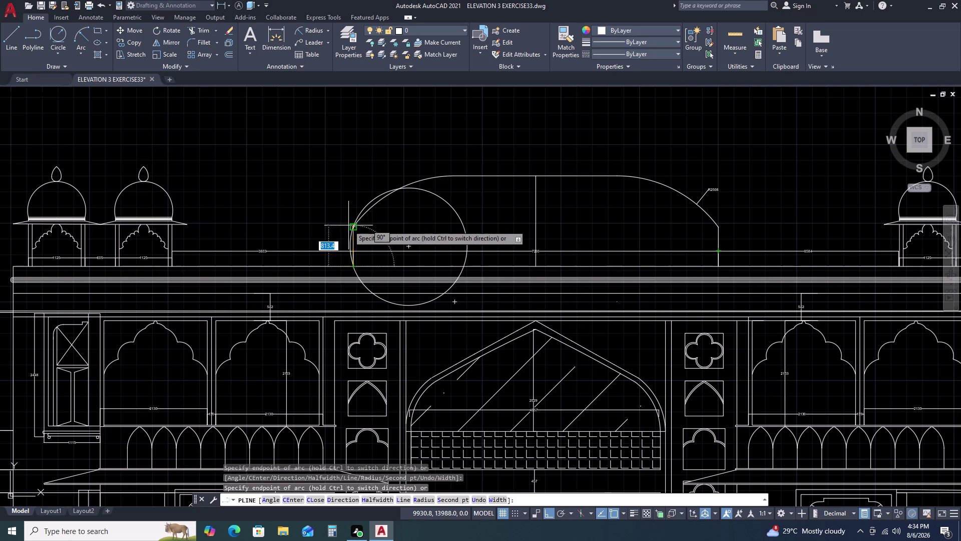
double_click(349, 225)
key(Escape)
Explode the new circle, delete stray pieces, and select the radius-1166 arc.
double_click(455, 201)
click(431, 209)
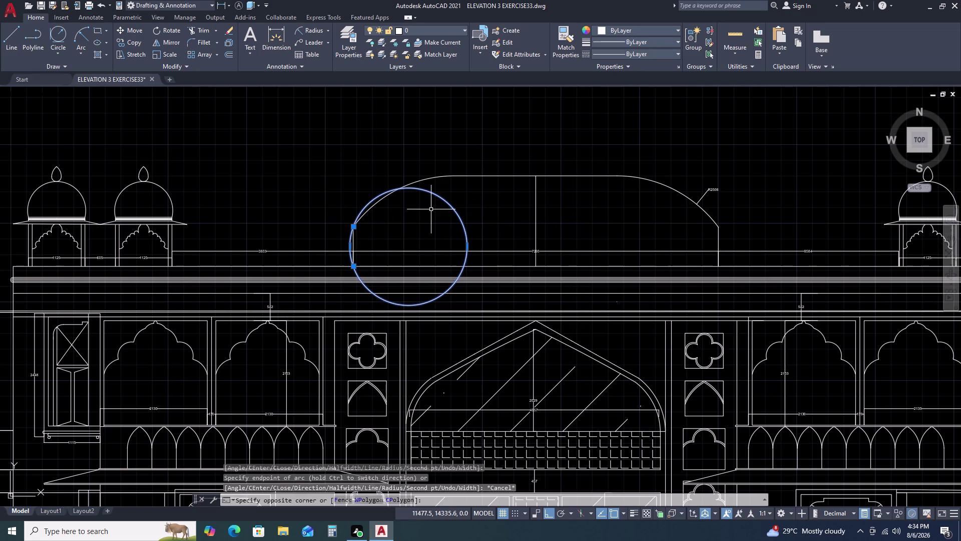
key(x)
key(space)
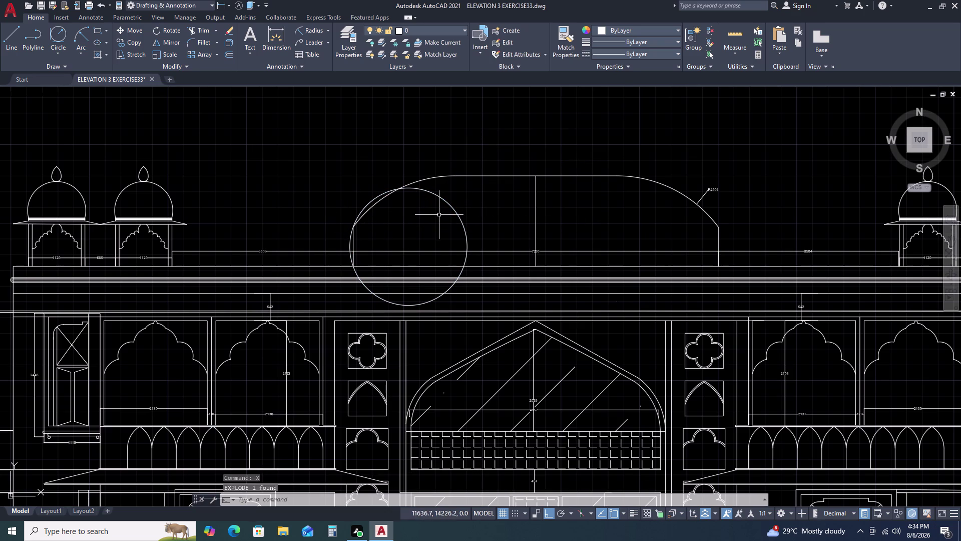
triple_click(443, 199)
key(Delete)
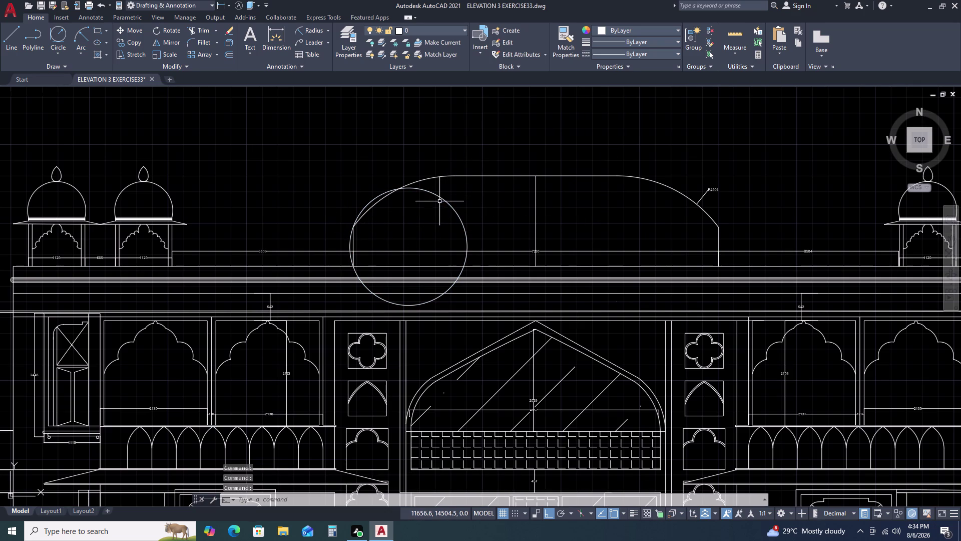
key(Delete)
click(443, 195)
click(430, 204)
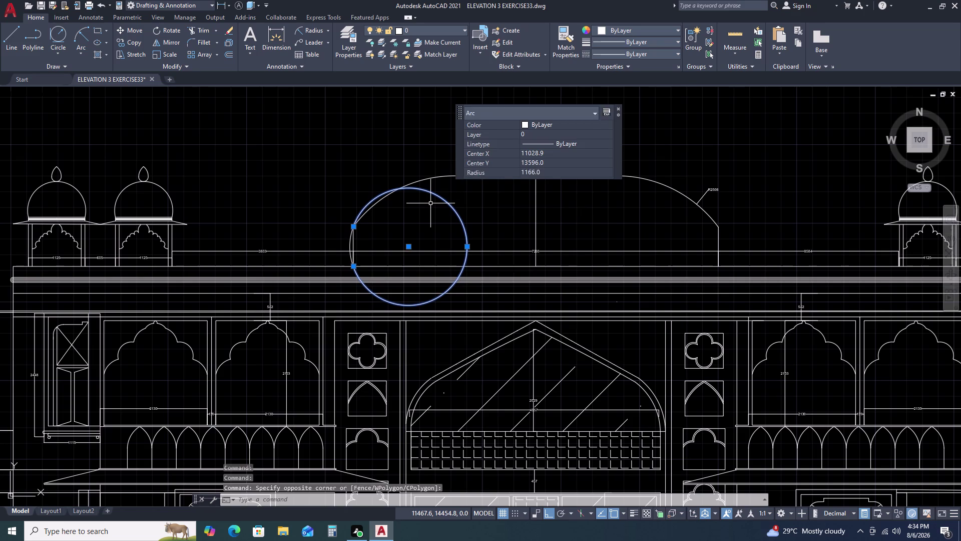
Delete the radius-1166 arc, then try and abandon flattening the small left-foot arc.
key(Delete)
scroll(up, 3)
click(337, 223)
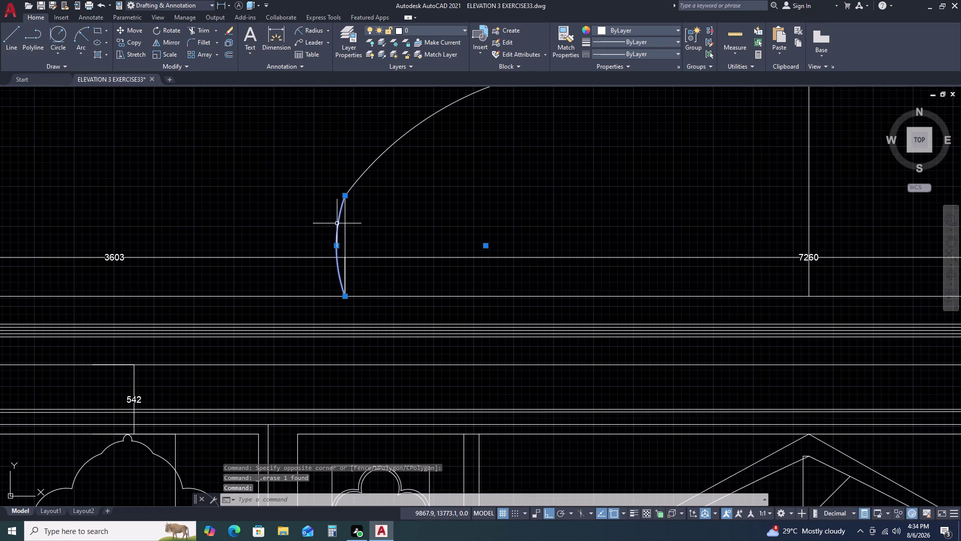
double_click(335, 246)
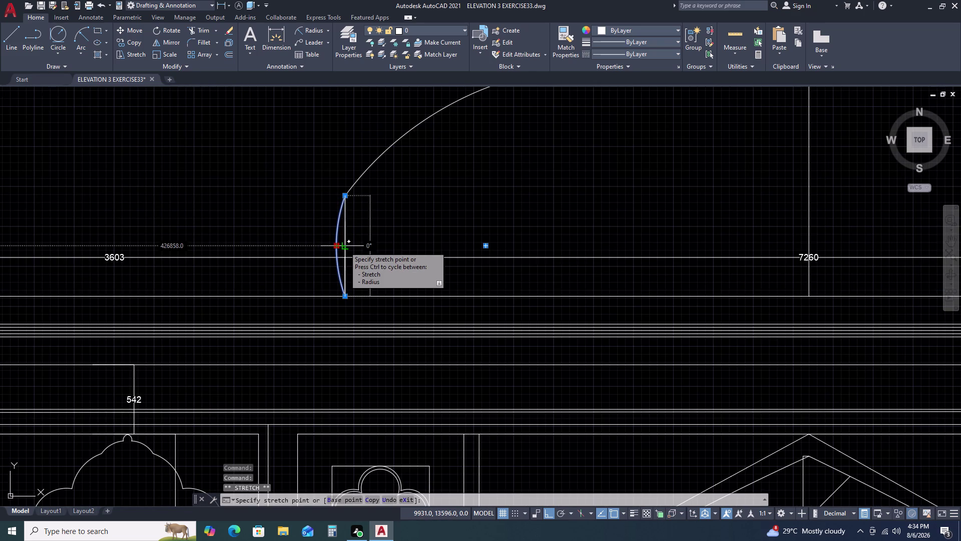
double_click(346, 247)
scroll(down, 3)
scroll(up, 3)
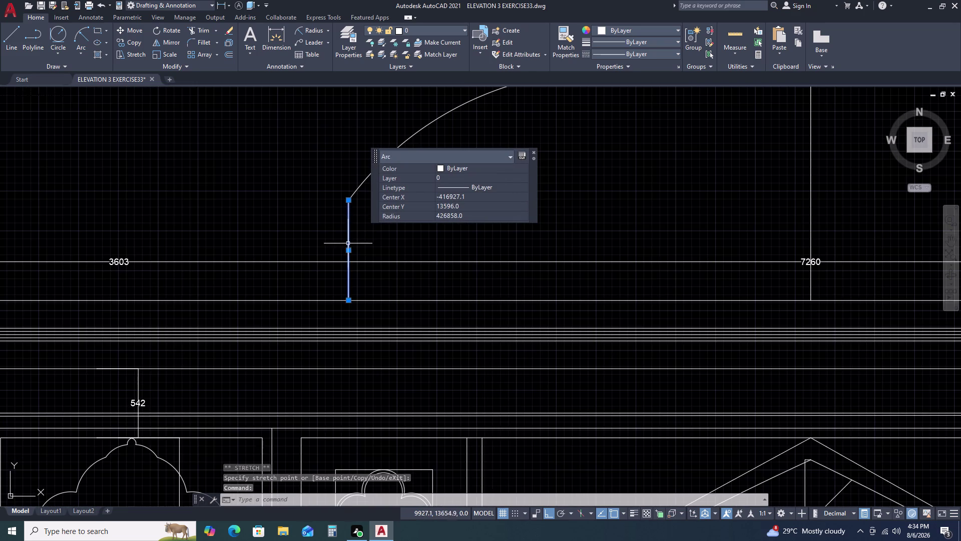
double_click(349, 251)
double_click(342, 255)
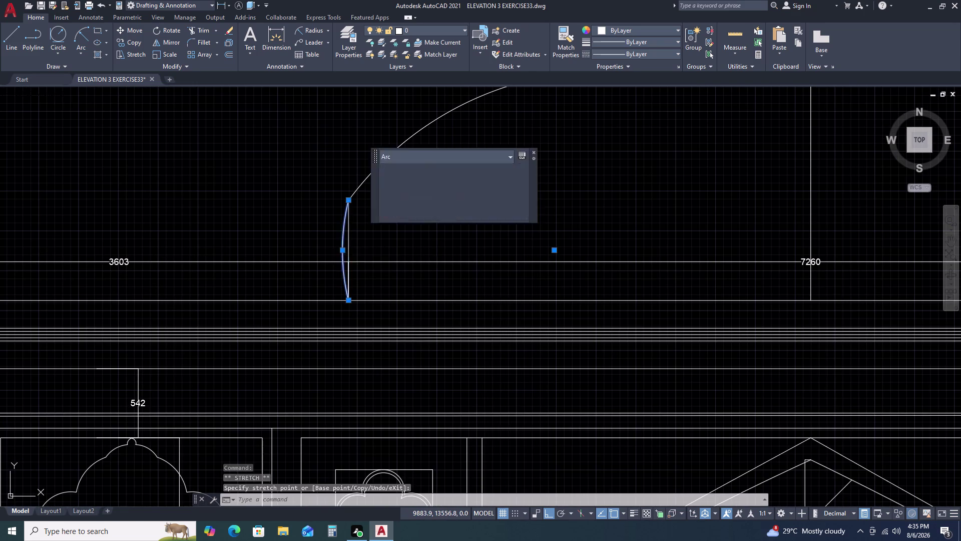
scroll(down, 3)
key(Escape)
scroll(up, 3)
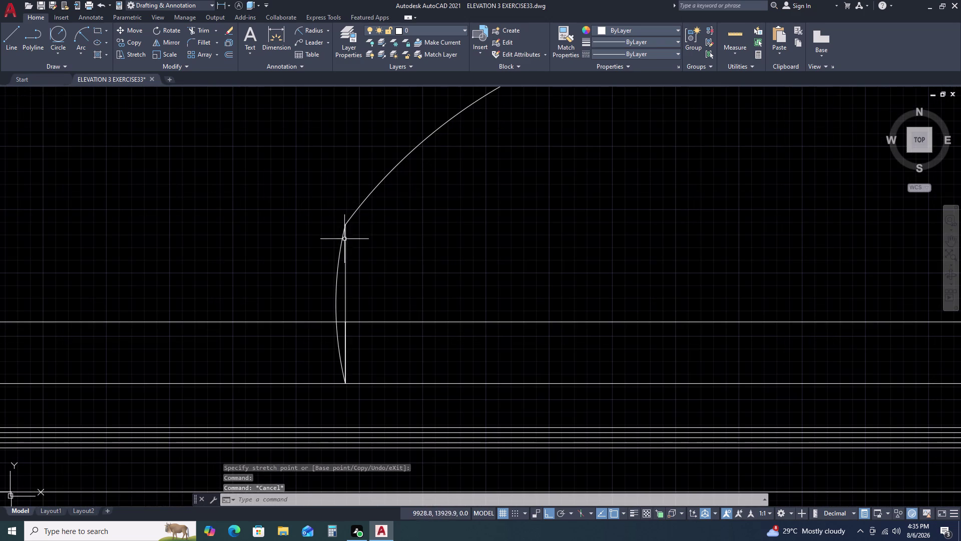
Erase the small leftover arc at the dome's left foot.
click(344, 248)
key(Delete)
scroll(down, 3)
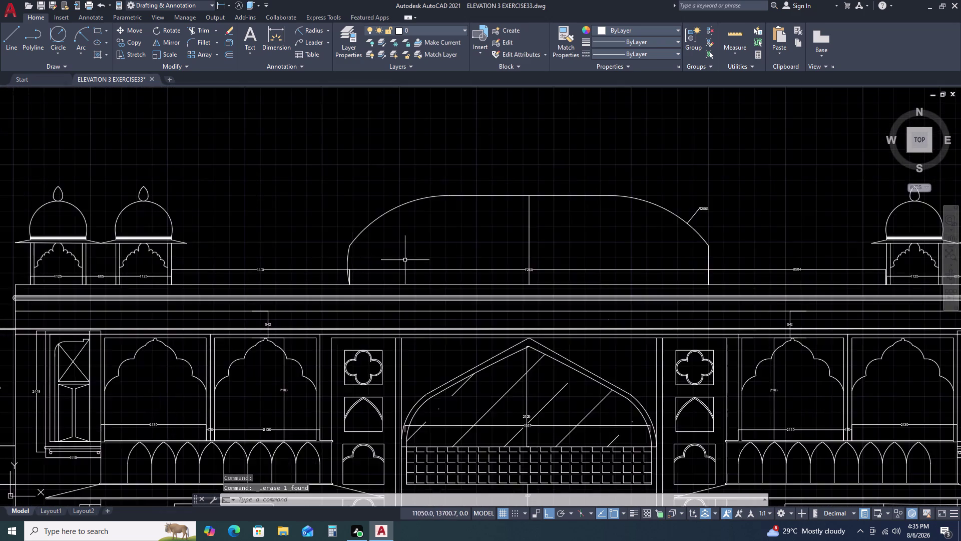
scroll(down, 3)
Delete the short vertical line at the dome's right end and clear the selection.
middle_drag(488, 251, 427, 242)
scroll(up, 3)
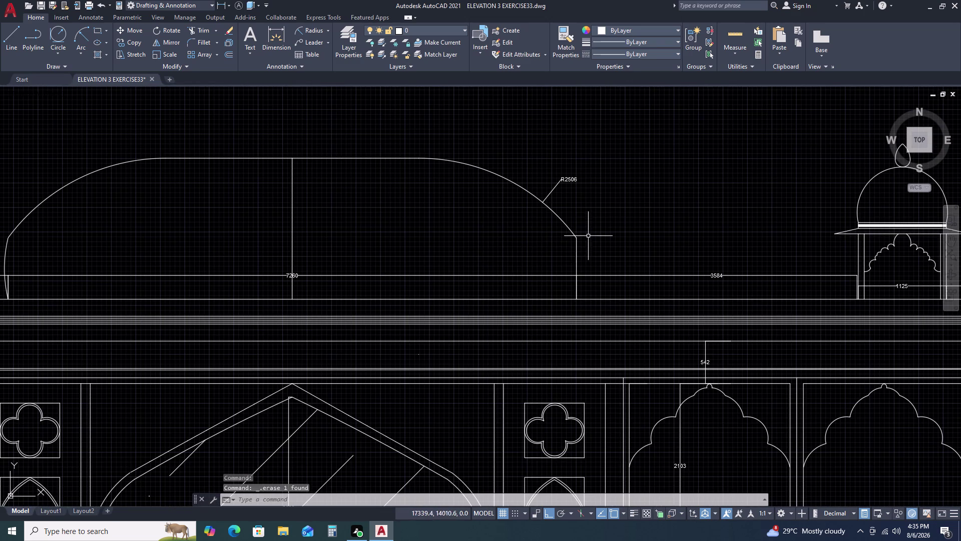
double_click(582, 240)
double_click(563, 253)
scroll(up, 3)
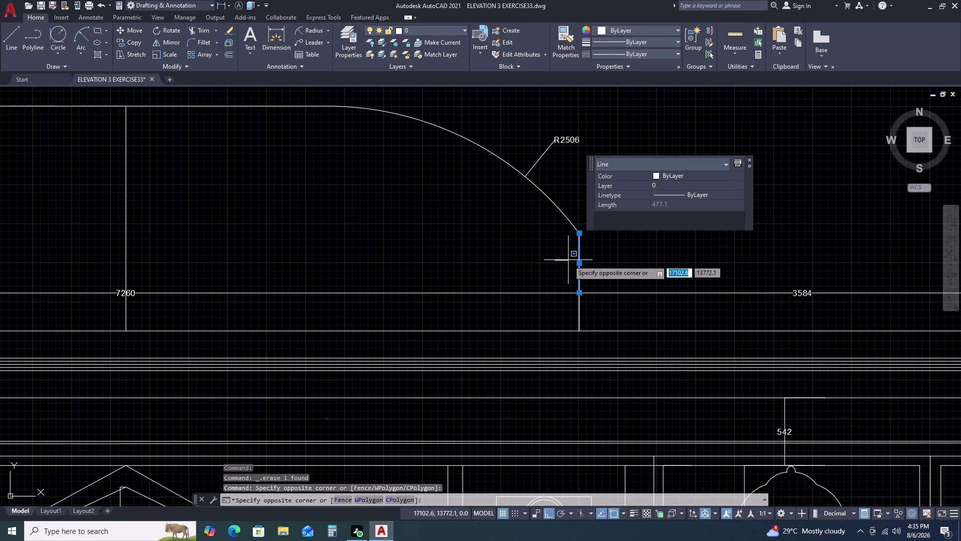
key(Delete)
key(Delete)
key(Delete)
scroll(down, 3)
key(Escape)
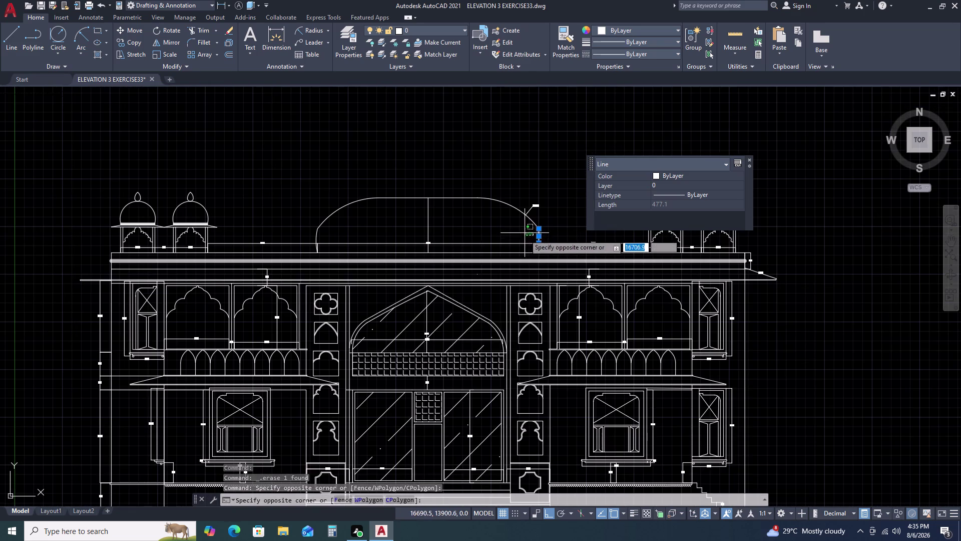
key(Escape)
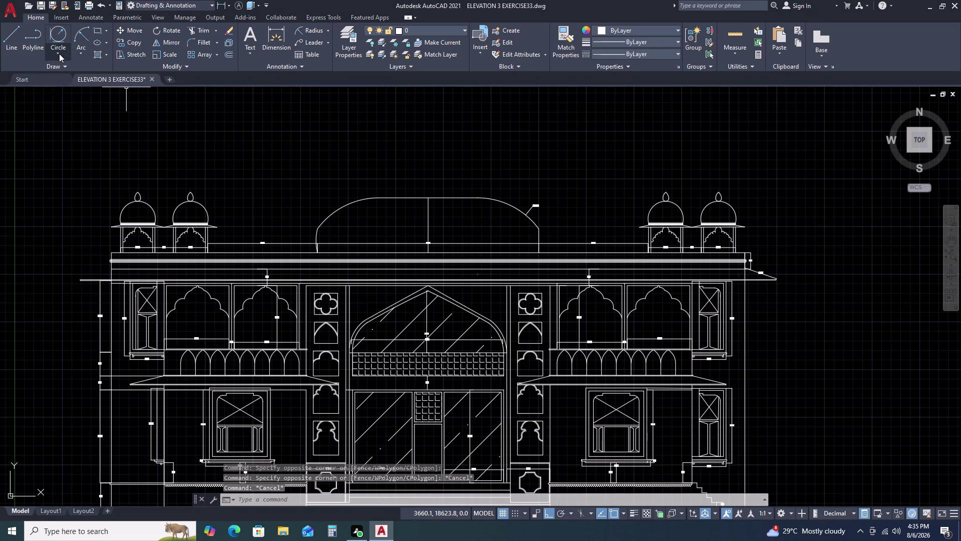
Start a centre-radius circle at the dome's top centre, then cancel it.
click(59, 54)
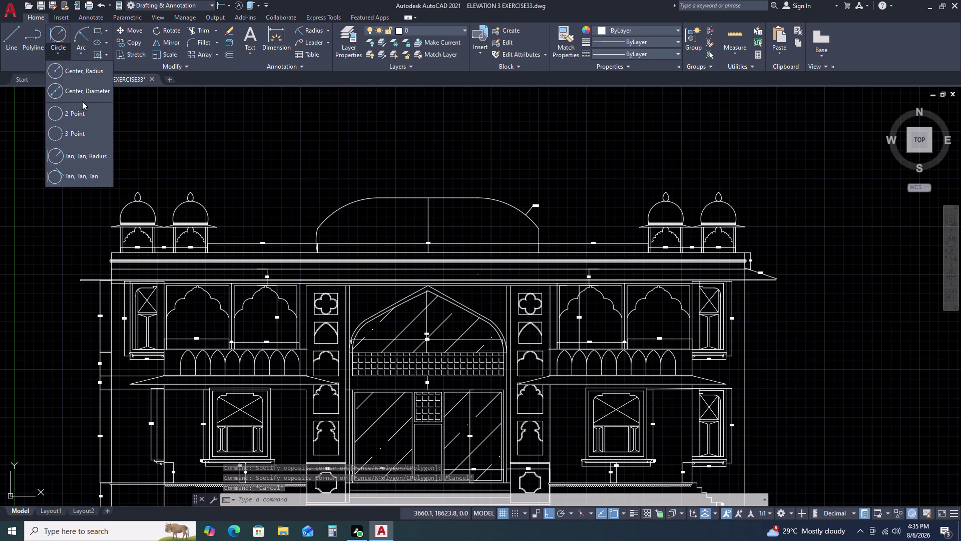
double_click(89, 76)
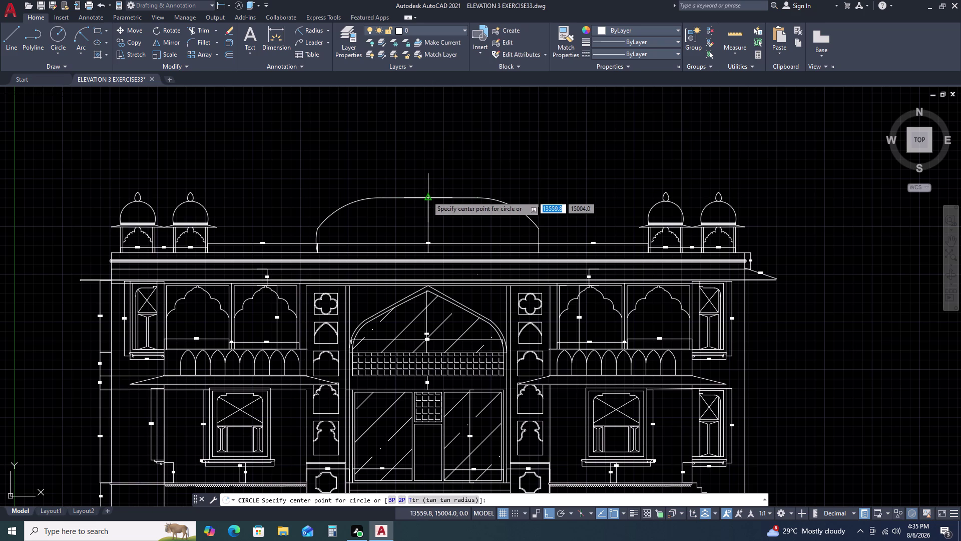
click(427, 196)
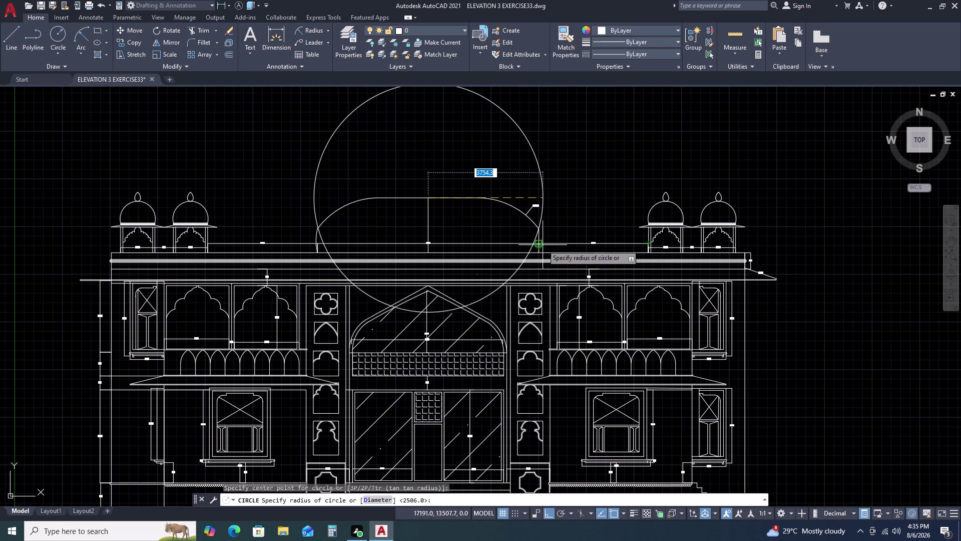
key(Escape)
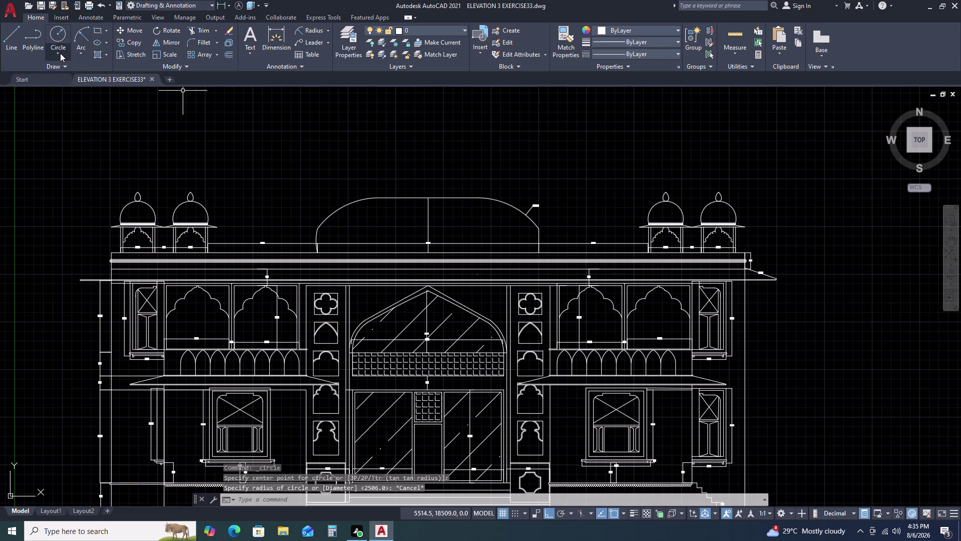
Draw a radius-2506 circle centred at the top of the dome's centre line.
click(60, 53)
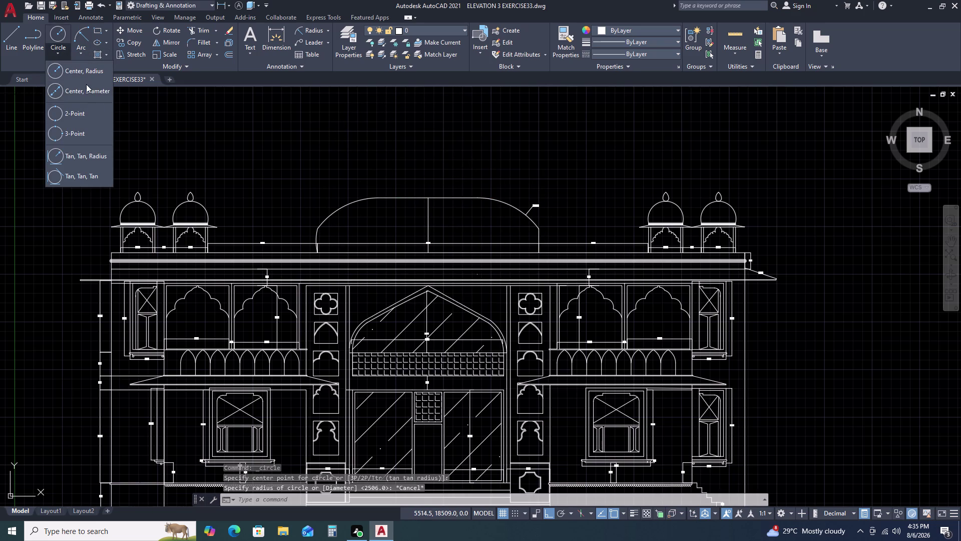
double_click(88, 76)
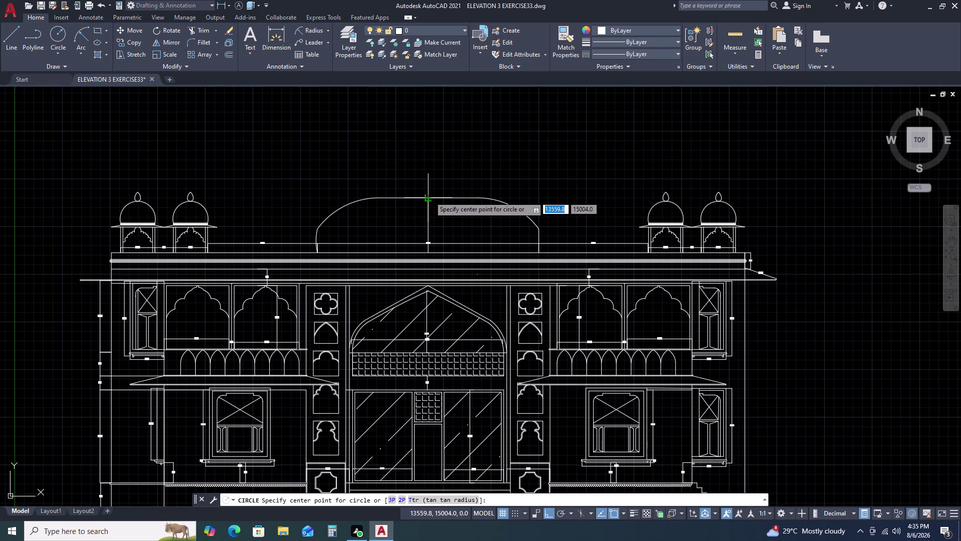
click(429, 196)
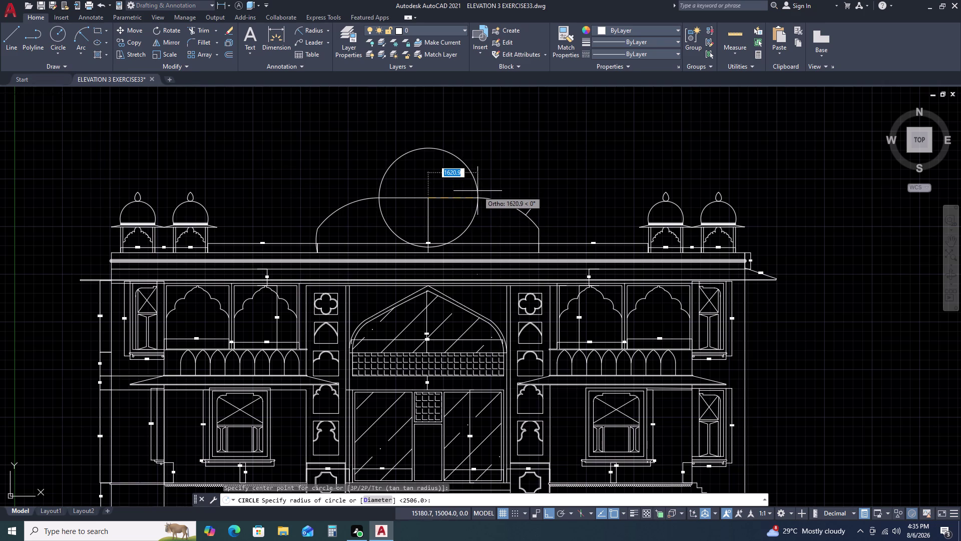
key(2)
key(5)
key(0)
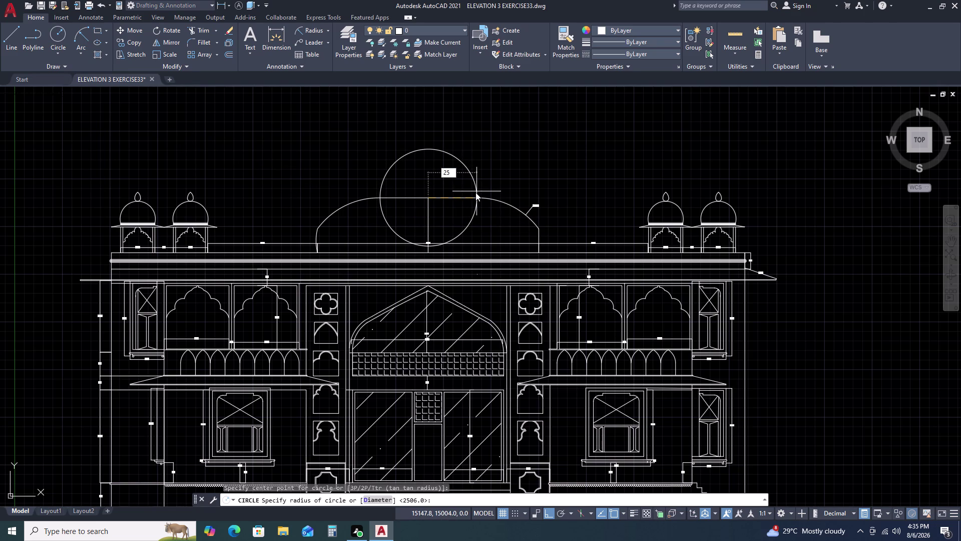
key(6)
key(space)
click(464, 181)
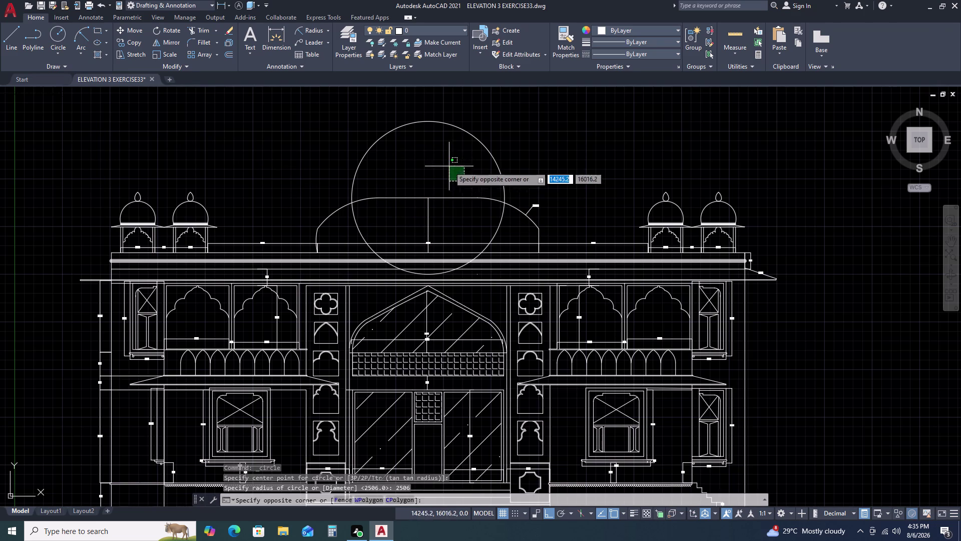
key(Escape)
click(489, 134)
Move the R2506 circle by its top quadrant to the dome's right base endpoint, Ortho off.
click(447, 146)
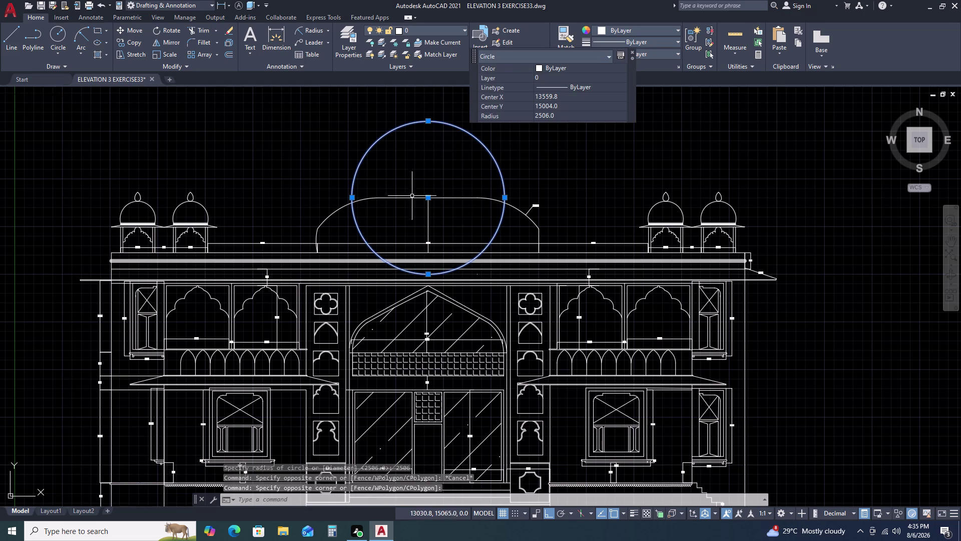
key(m)
key(space)
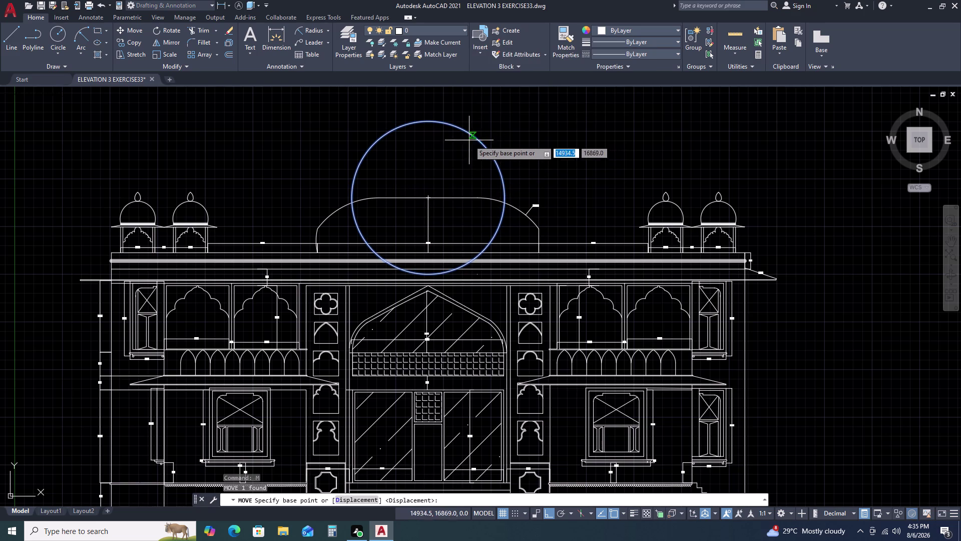
click(496, 161)
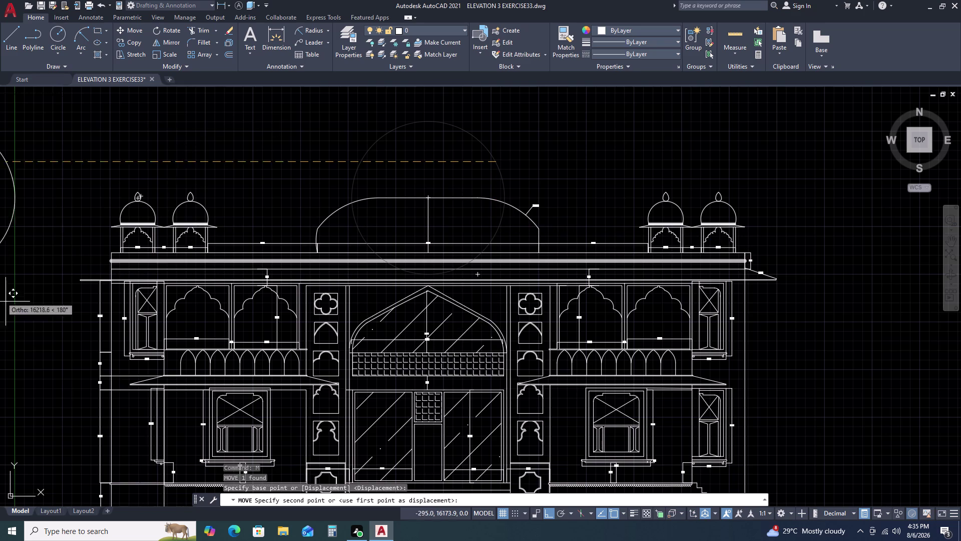
key(F8)
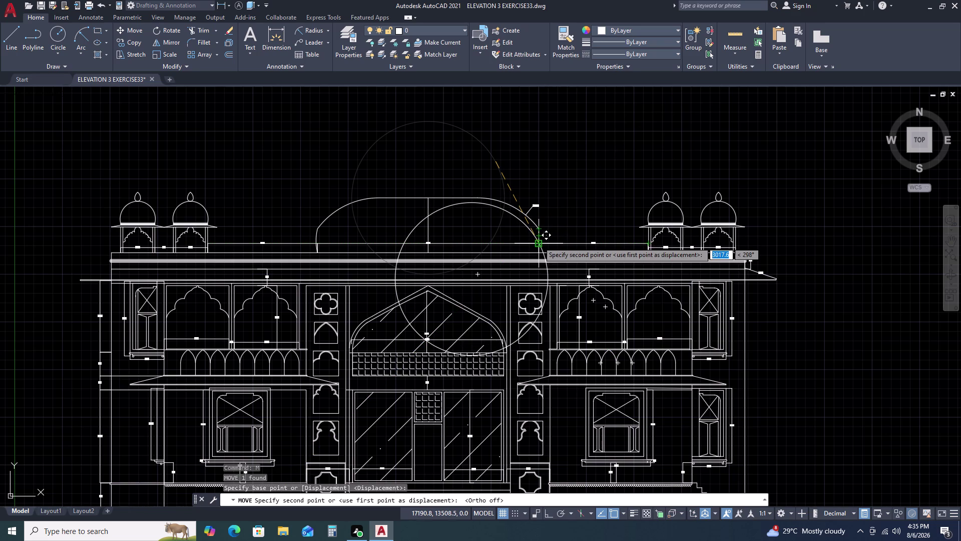
scroll(up, 3)
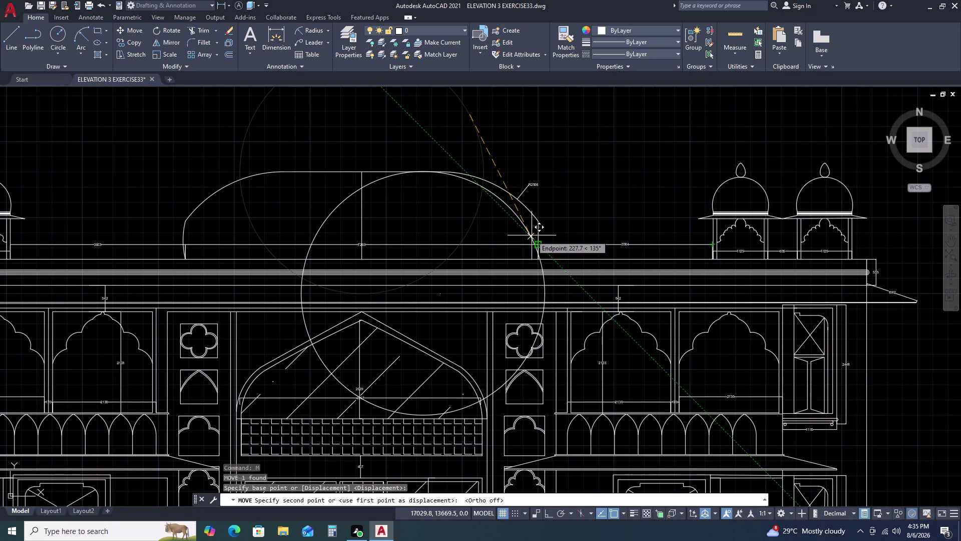
click(532, 235)
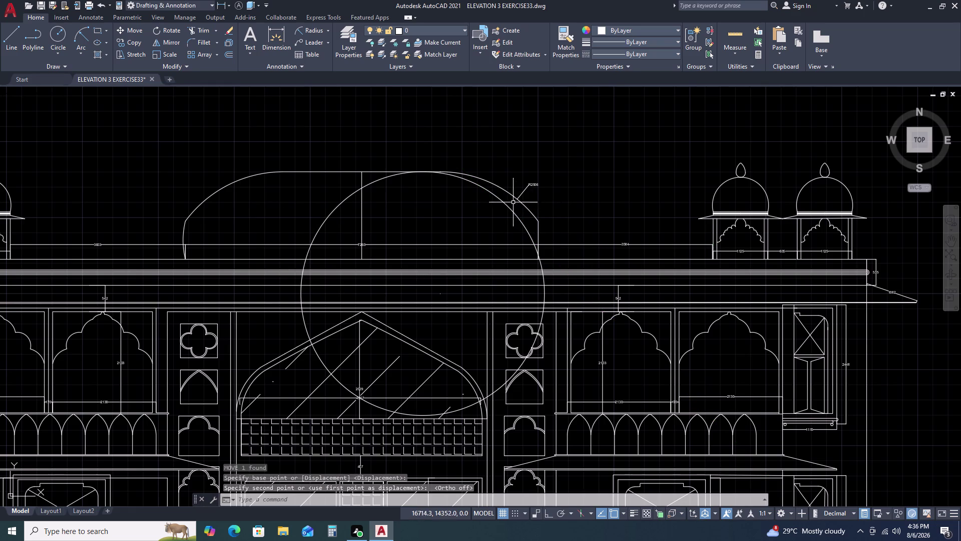
Try trimming the R2506 circle against the dome, then cancel the trim.
text(TR)
key(space)
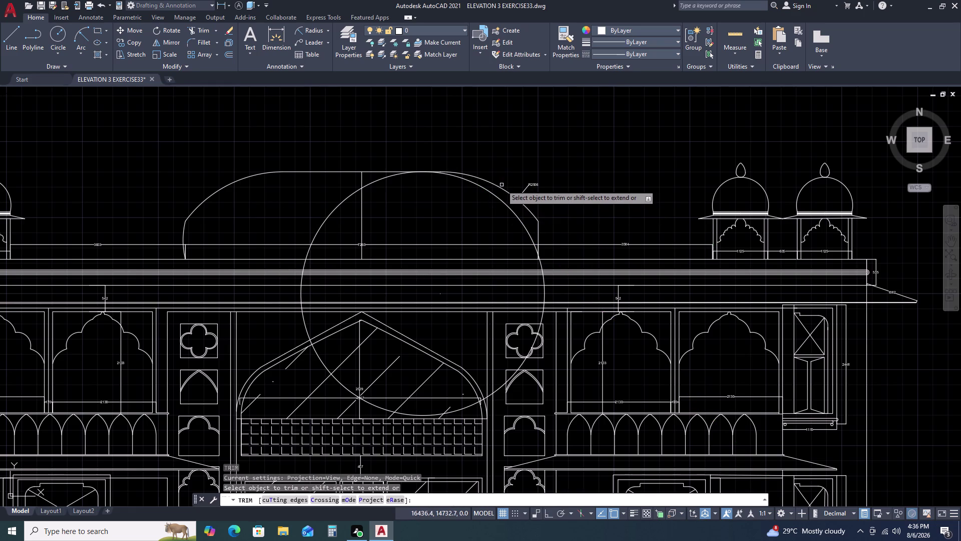
click(498, 186)
click(539, 228)
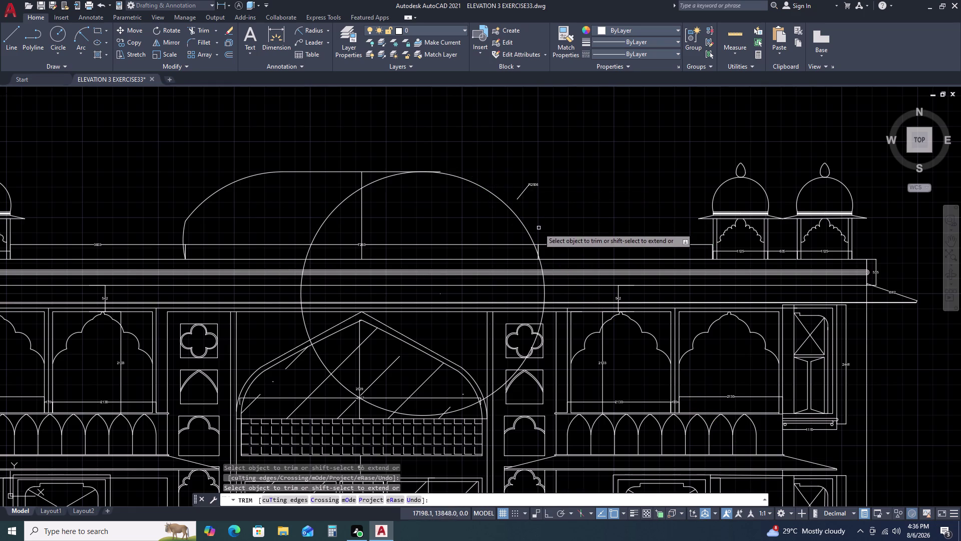
scroll(up, 3)
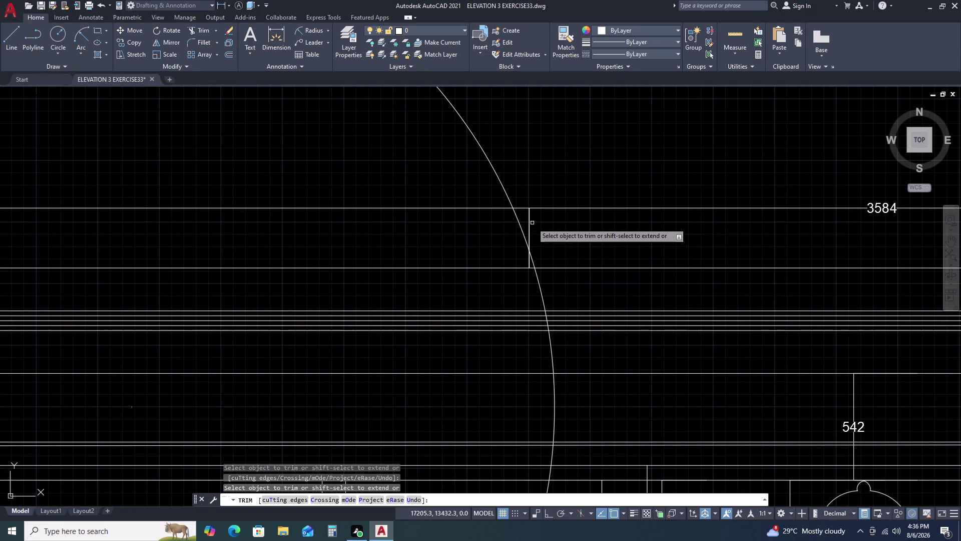
click(528, 219)
scroll(down, 3)
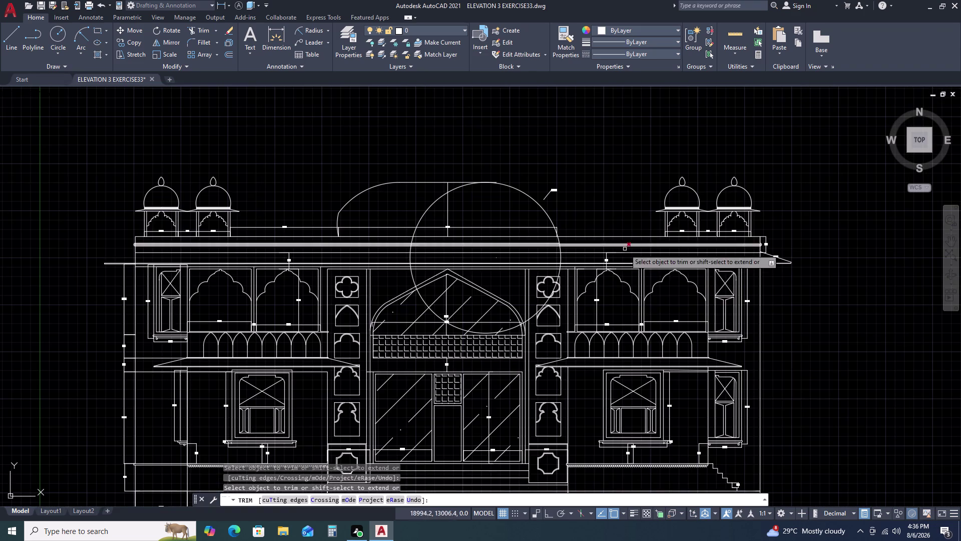
scroll(up, 3)
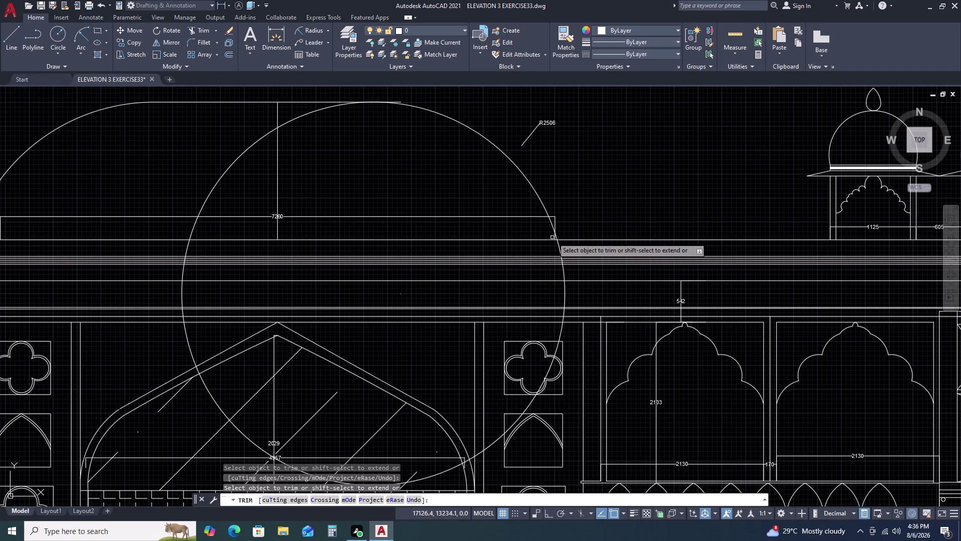
key(Escape)
Zoom to the dome top and select the R2506 circle.
scroll(down, 3)
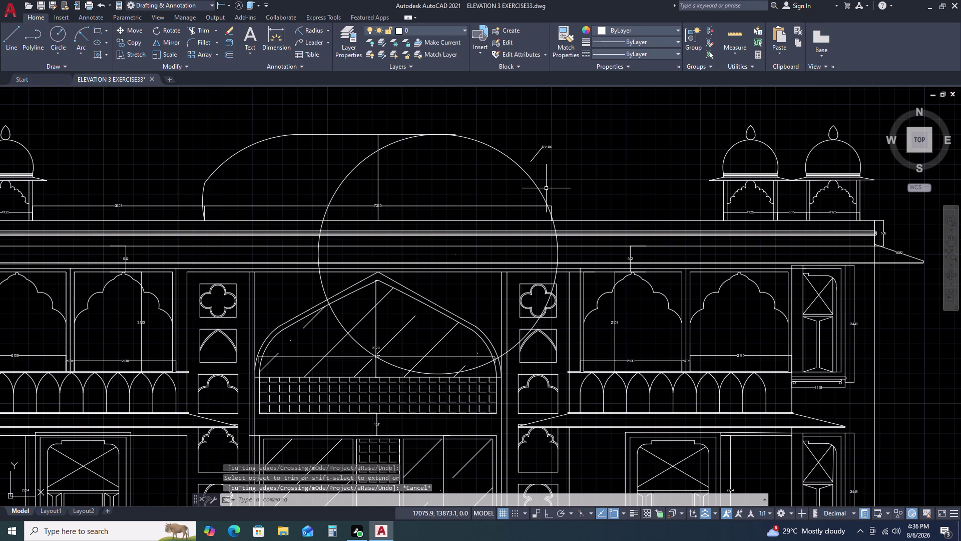
scroll(up, 3)
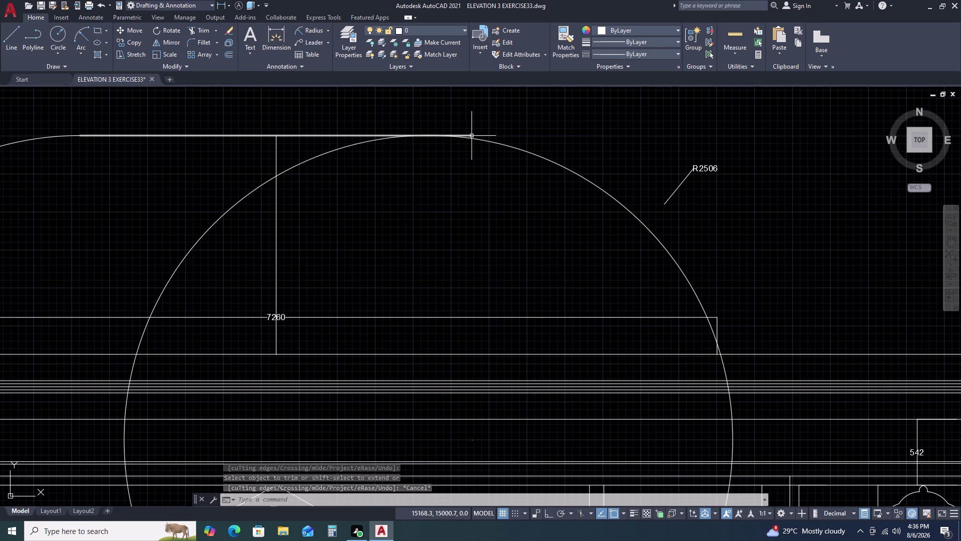
scroll(up, 3)
scroll(up, 3)
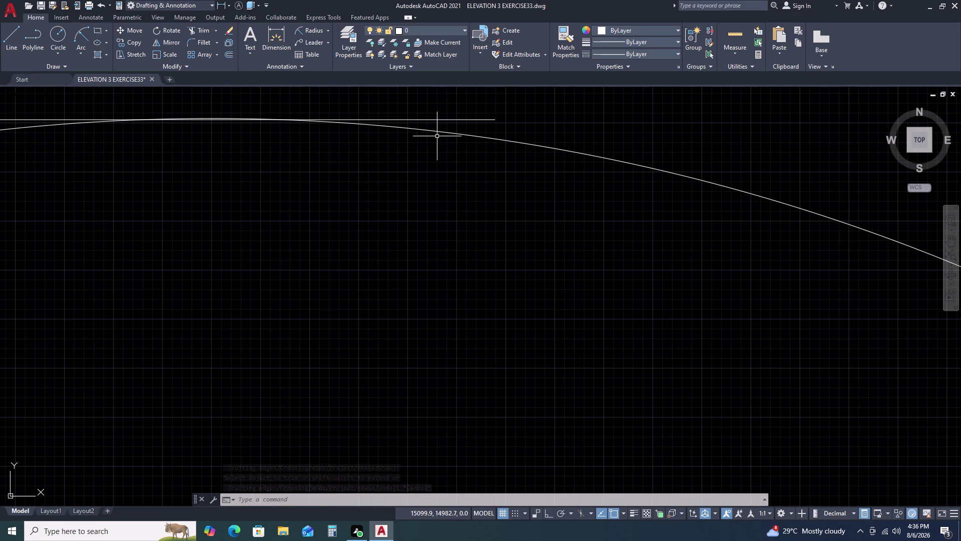
scroll(down, 3)
click(549, 149)
click(525, 161)
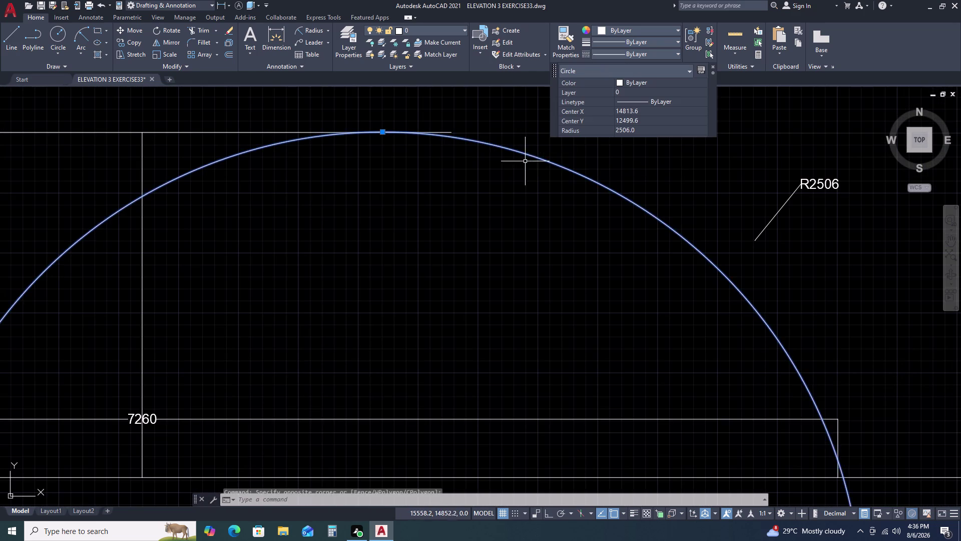
scroll(down, 3)
Move the R2506 circle so its right edge meets the 7260 rectangle corner.
key(m)
key(space)
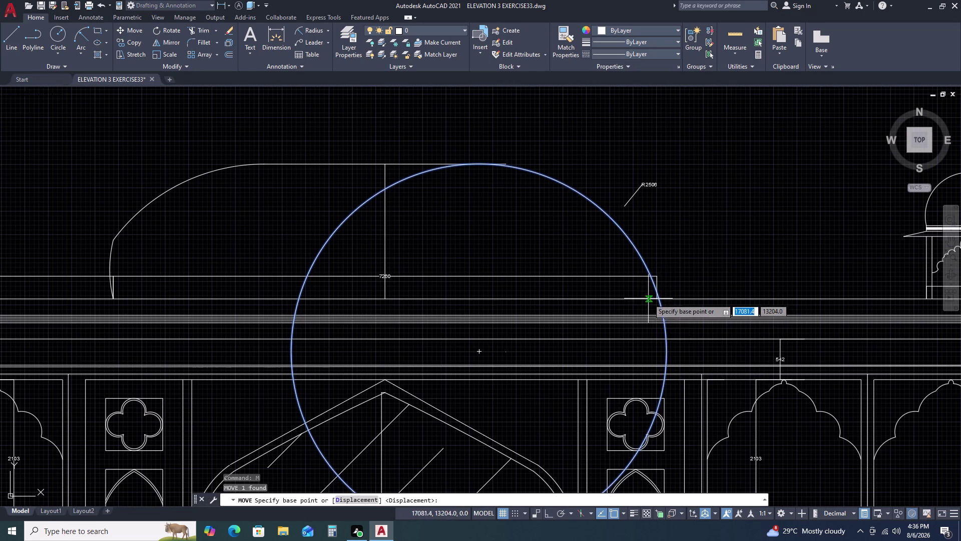
scroll(up, 3)
click(673, 301)
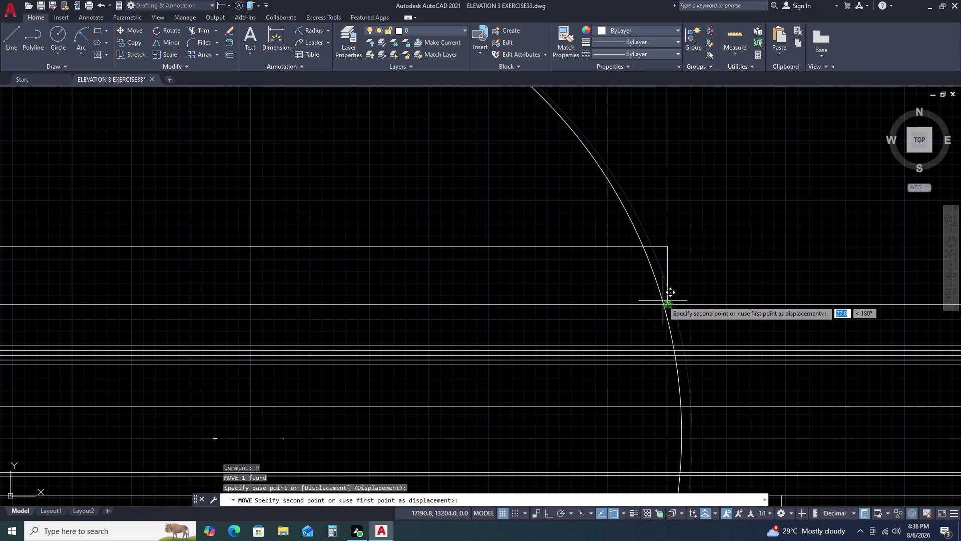
click(664, 302)
scroll(down, 3)
scroll(up, 3)
scroll(down, 3)
scroll(up, 3)
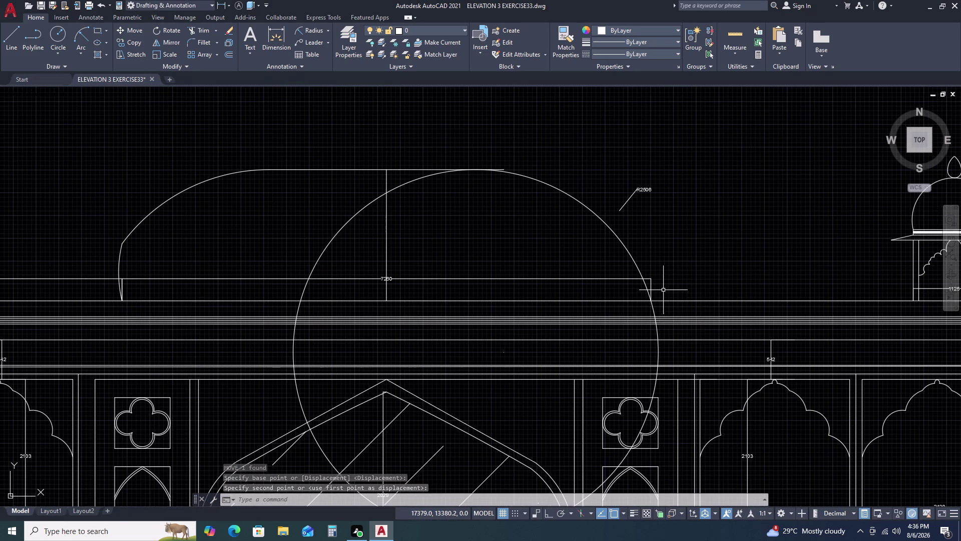
Start a trim, cancel it, and reselect the dome circle.
text(TR)
key(space)
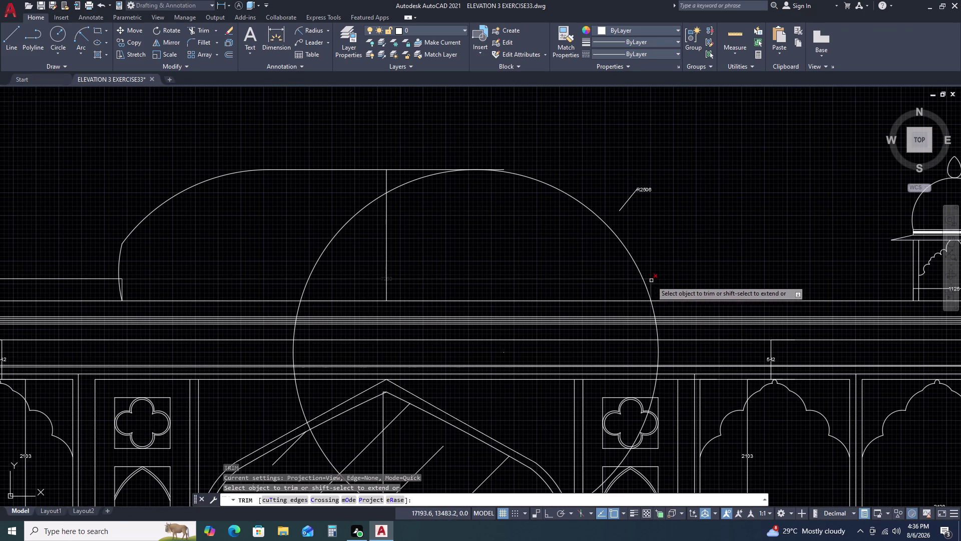
scroll(up, 3)
scroll(down, 3)
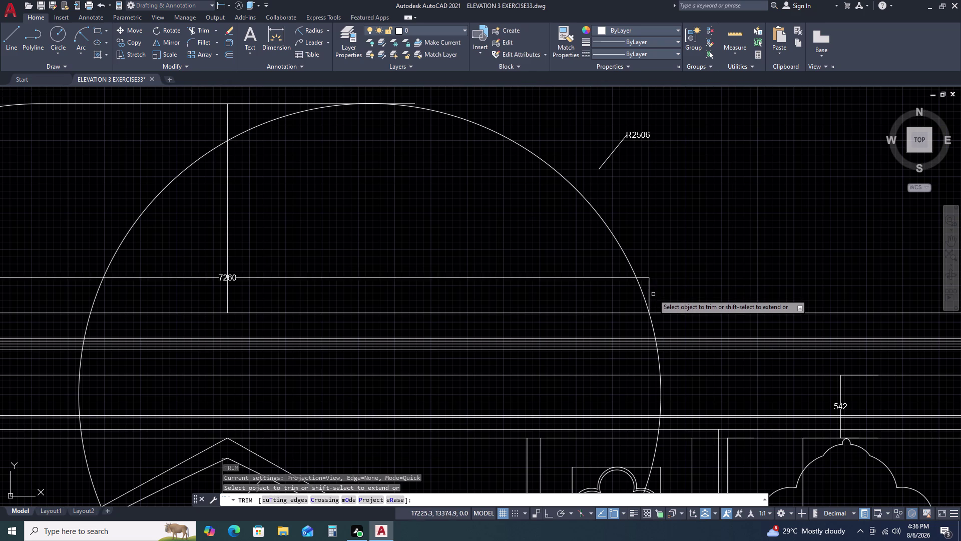
scroll(down, 3)
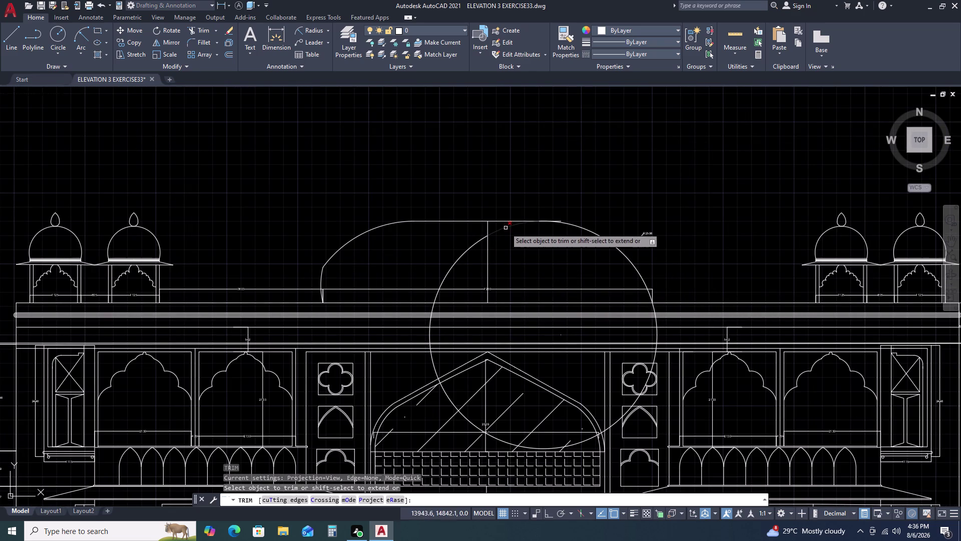
key(Escape)
key(Escape)
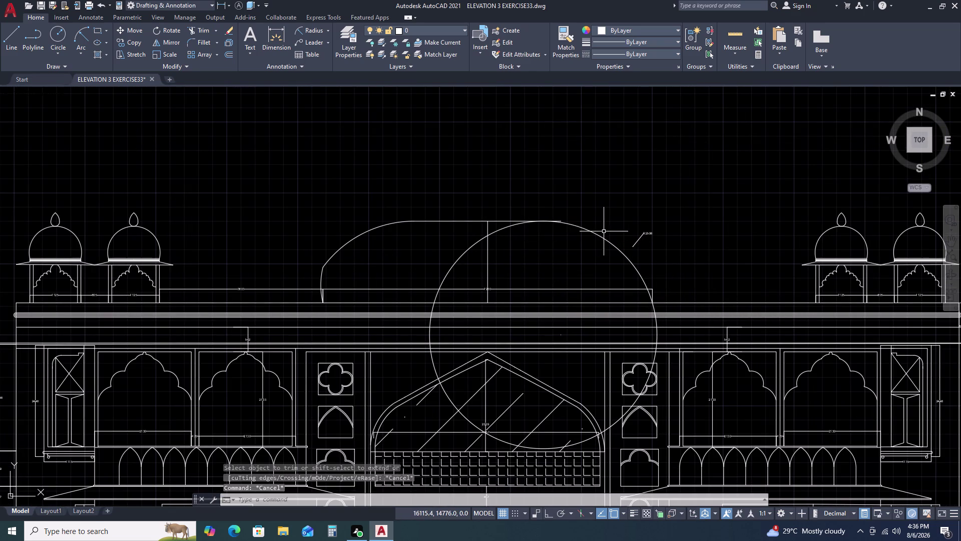
drag(605, 231, 599, 237)
click(567, 262)
Mirror the R2506 circle about the vertical centre line, keep the source, and select the left arcs.
key(m)
text(I)
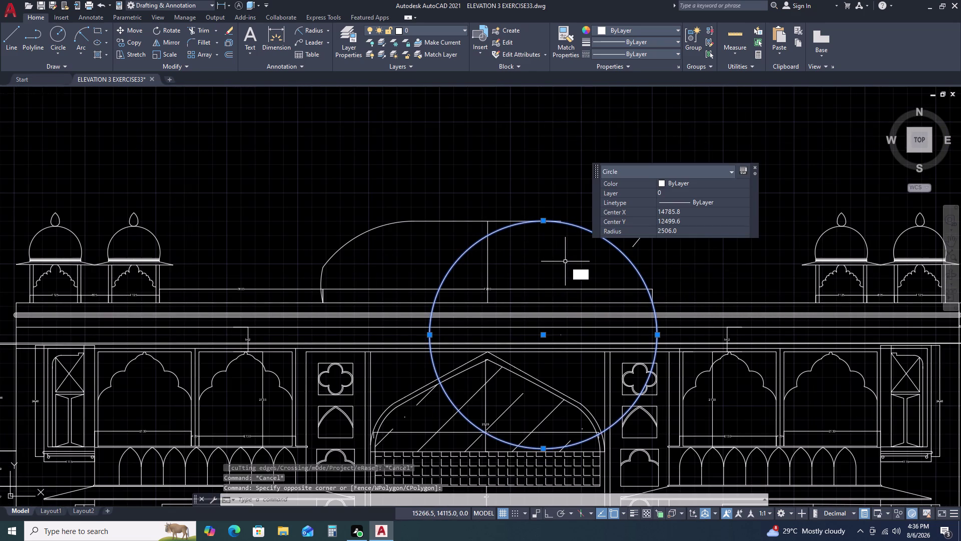
key(space)
click(489, 222)
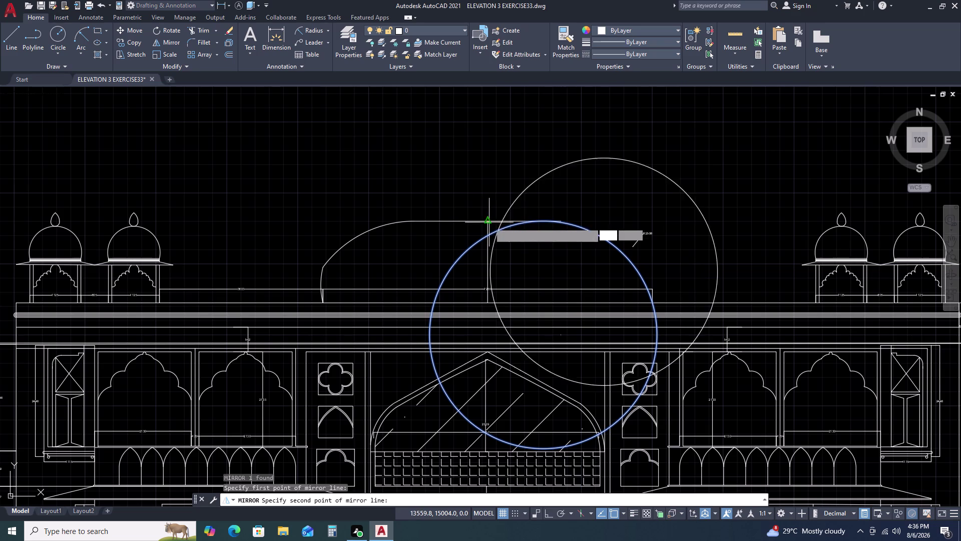
key(F8)
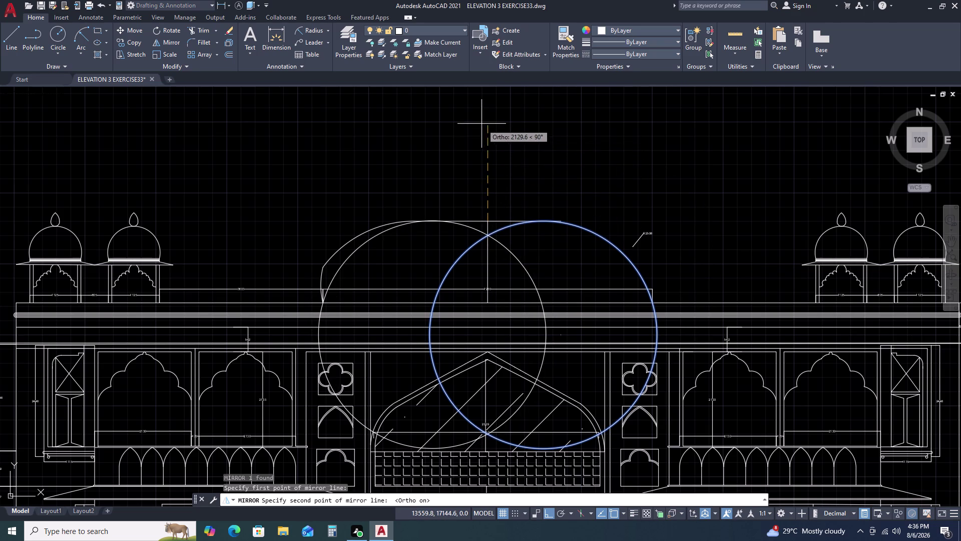
click(481, 123)
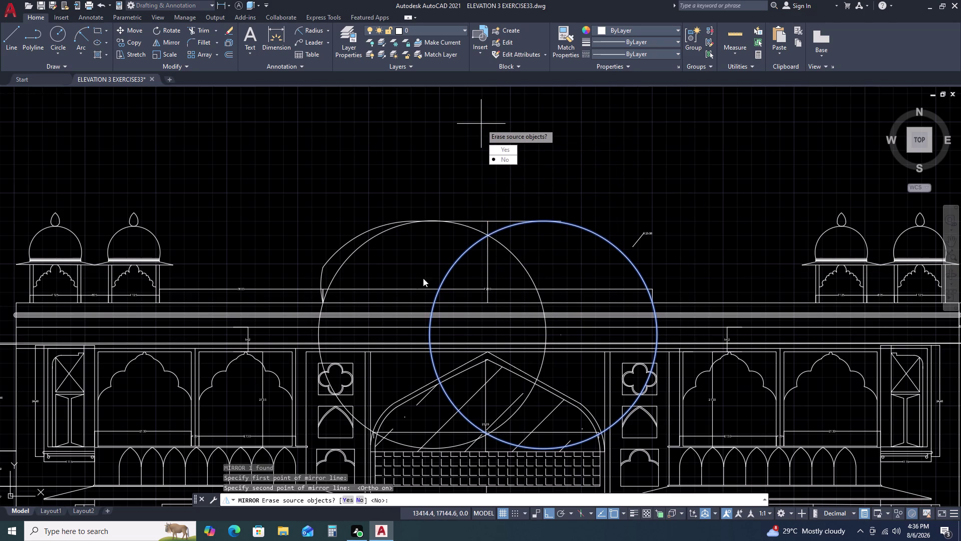
click(513, 162)
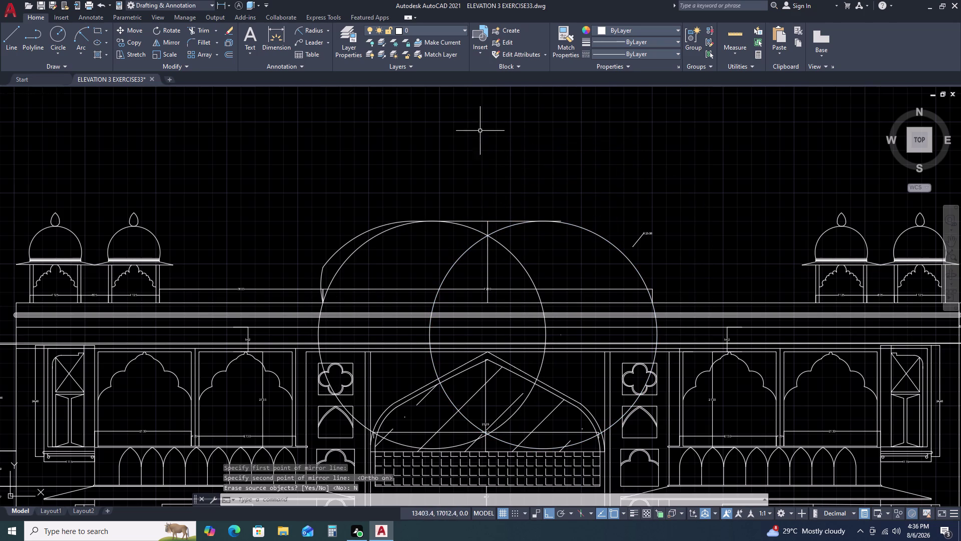
key(Escape)
click(369, 226)
click(342, 243)
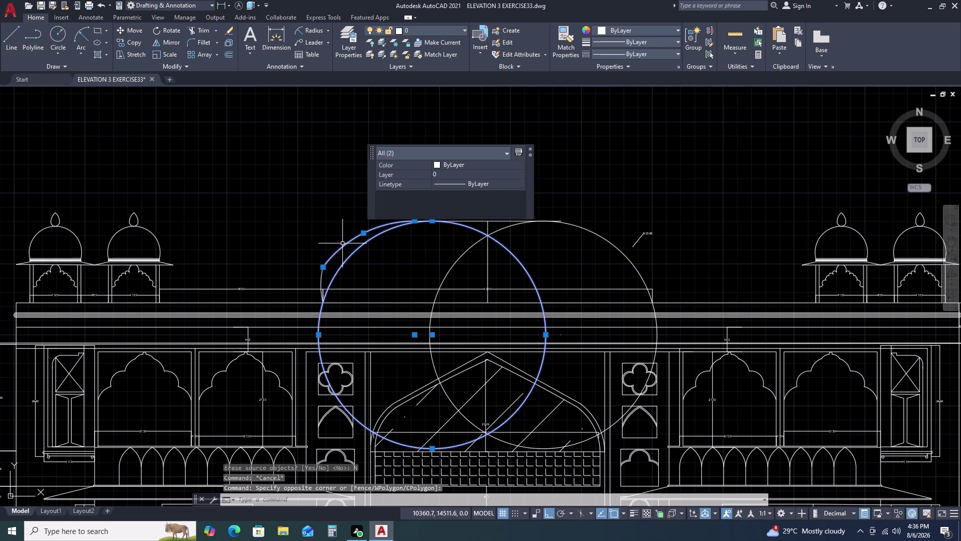
Erase the old left dome arc.
key(Escape)
click(340, 252)
click(339, 249)
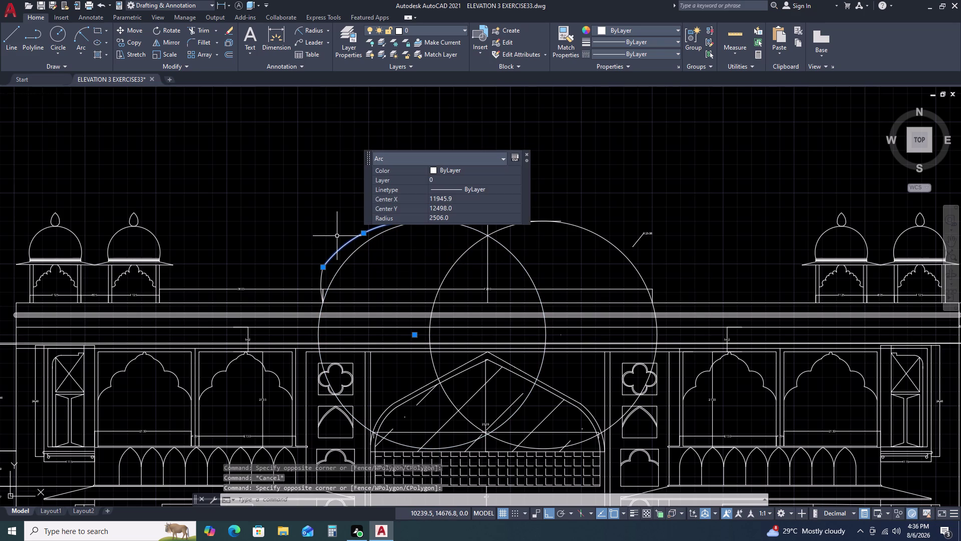
key(Delete)
Erase the small arc at the base of the dome.
drag(322, 282, 318, 277)
click(313, 268)
key(Delete)
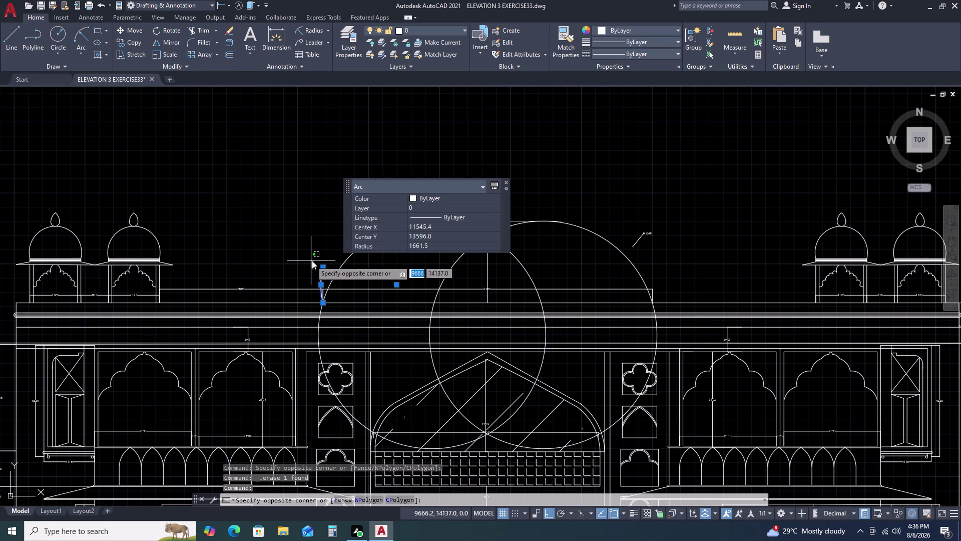
key(Delete)
key(Delete)
key(Escape)
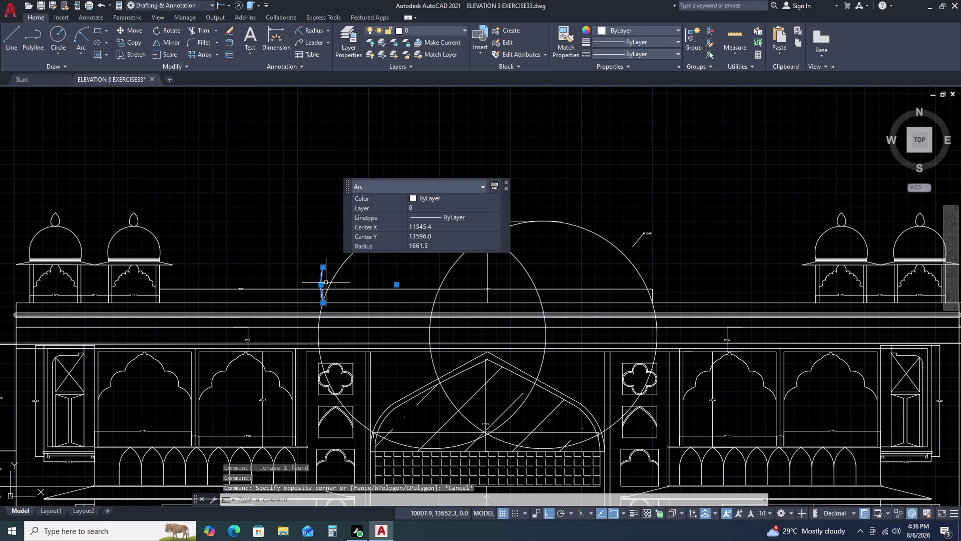
key(Delete)
scroll(up, 3)
click(332, 286)
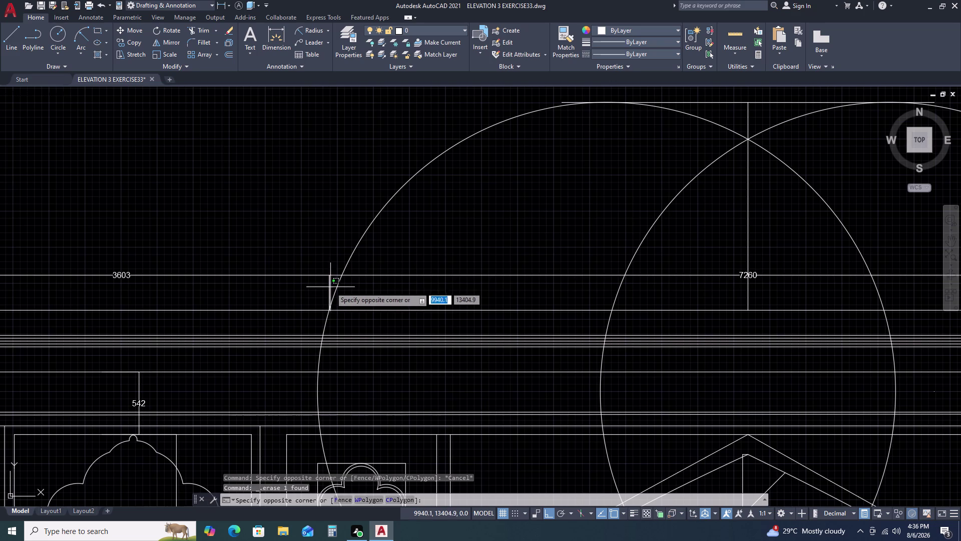
click(315, 288)
key(Escape)
scroll(down, 3)
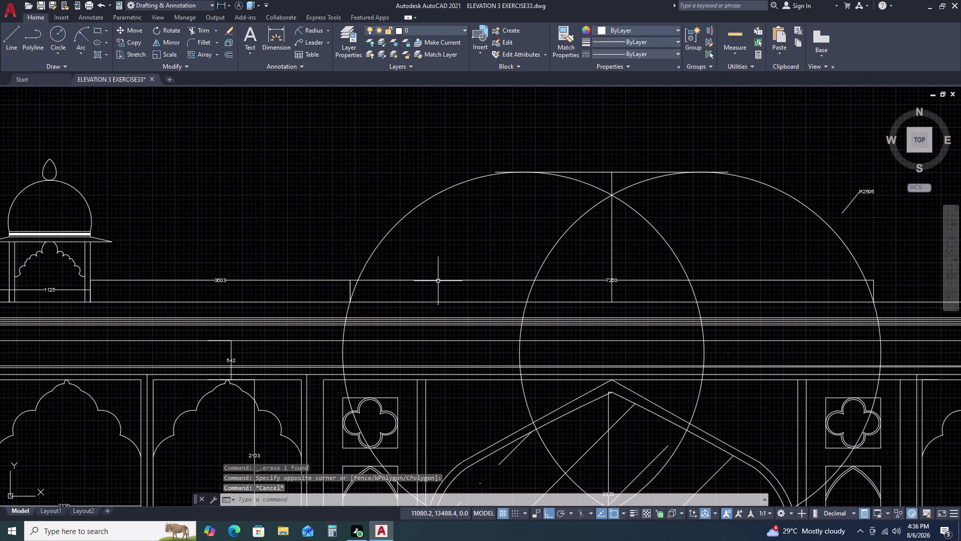
scroll(down, 3)
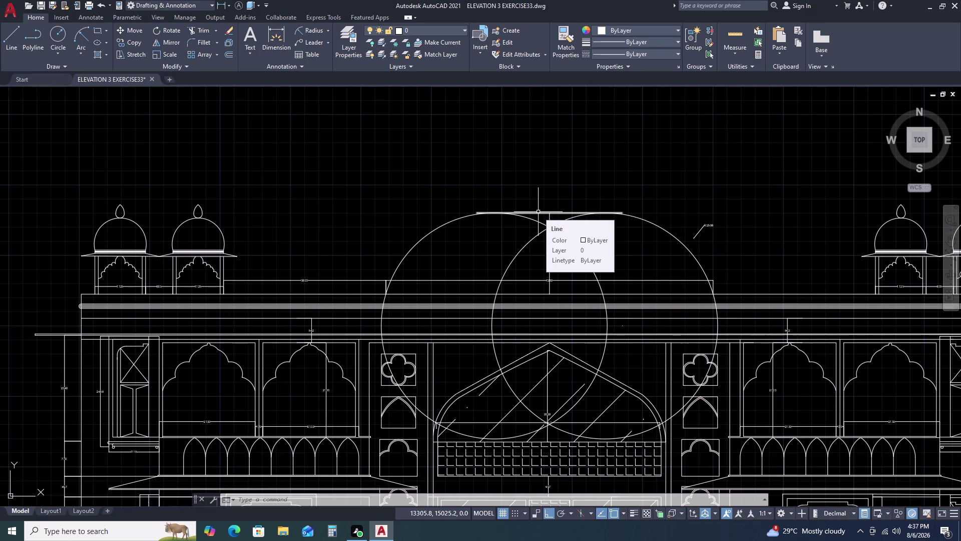
Start TRIM (TR) on the two overlapping R2506 circles.
key(t)
key(r)
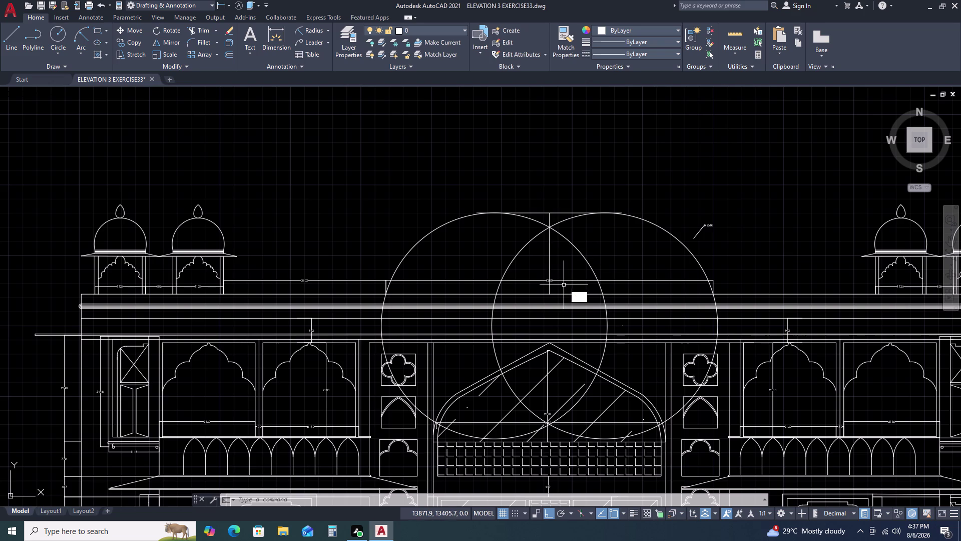
key(space)
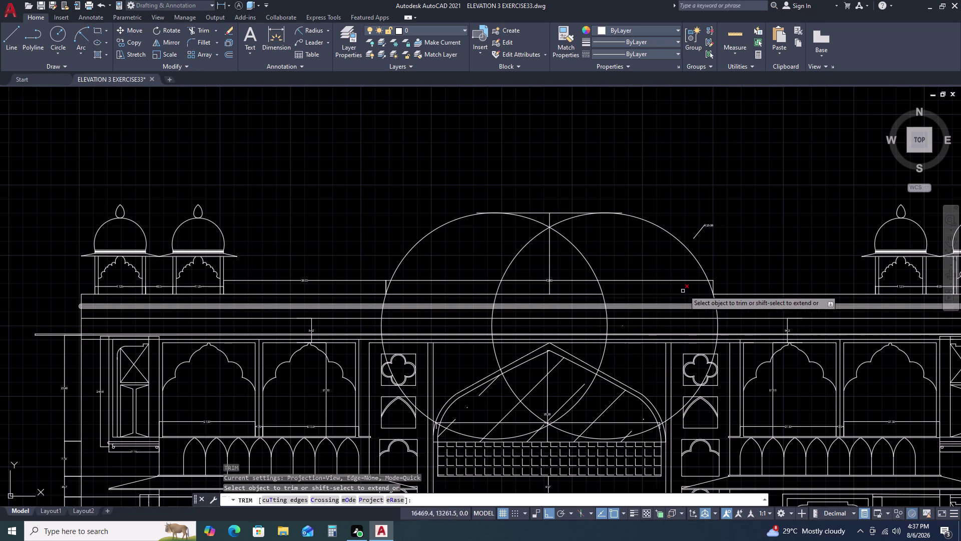
Trim the right and left R2506 circles back to the roof line.
scroll(up, 3)
click(716, 300)
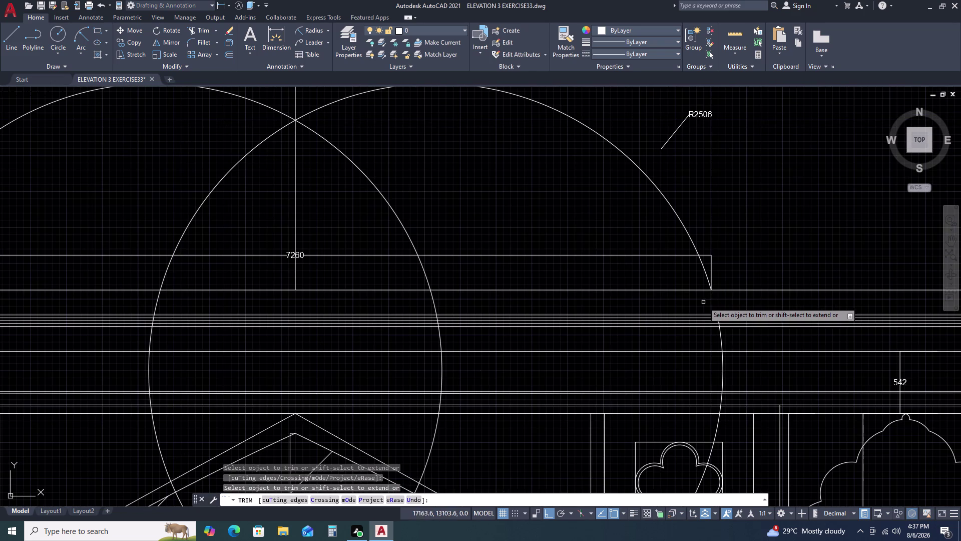
click(434, 304)
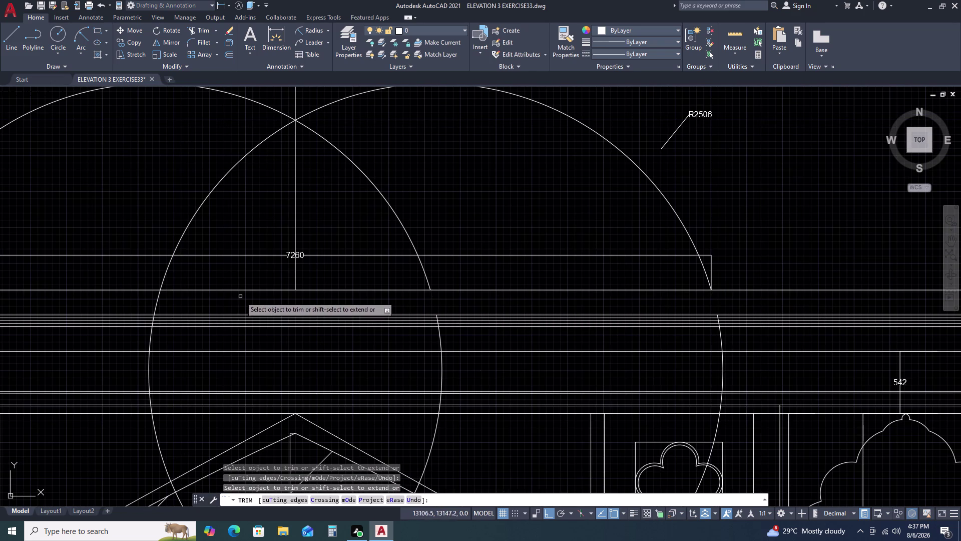
click(160, 297)
scroll(down, 3)
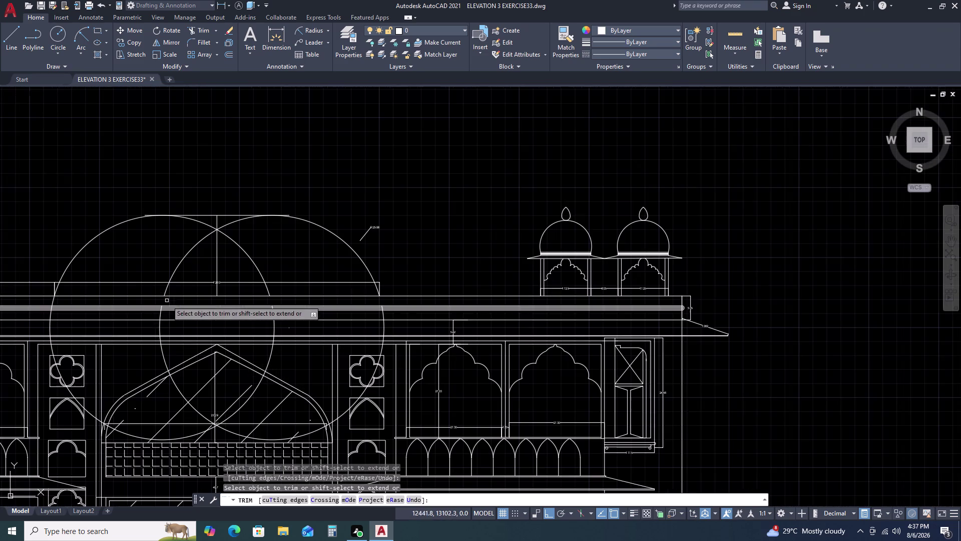
click(52, 300)
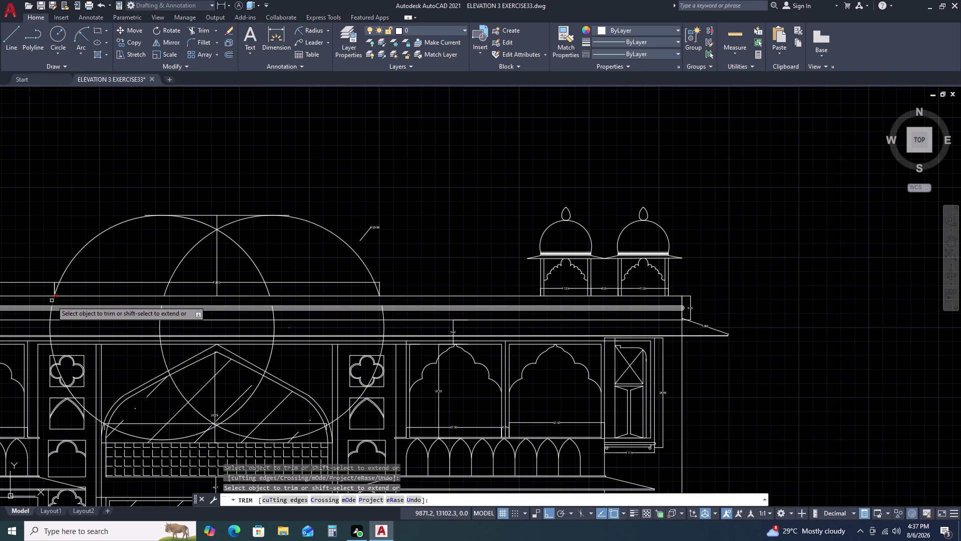
key(Escape)
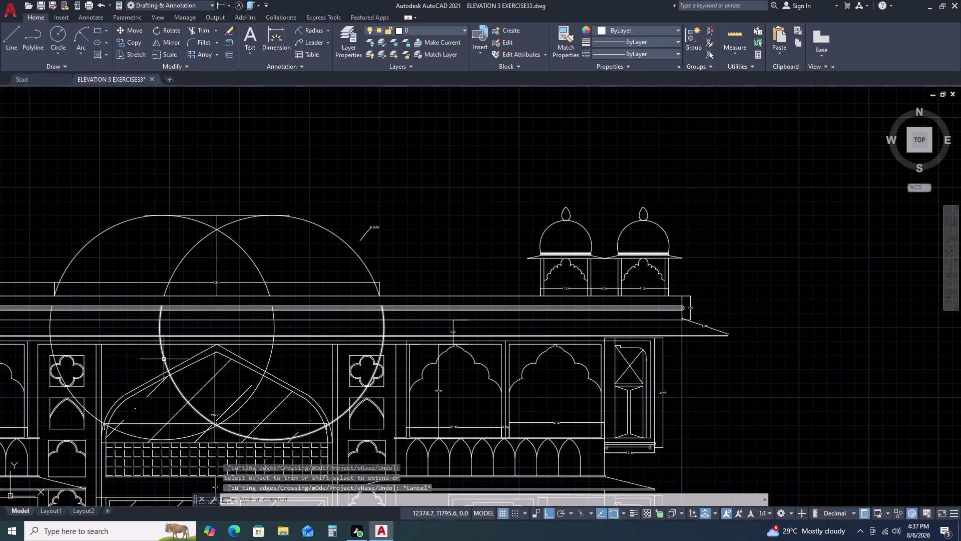
Delete the lower arcs of both circles below the dome.
click(164, 358)
click(269, 358)
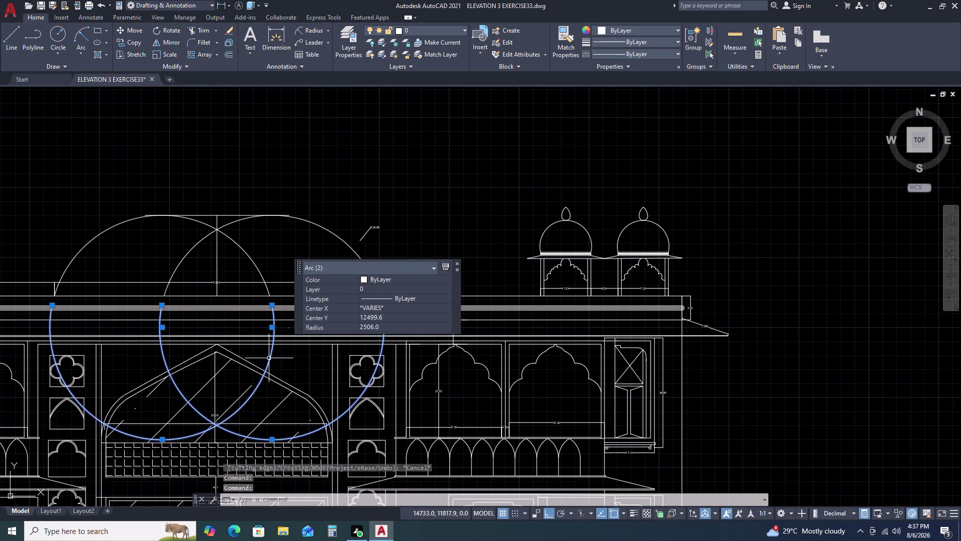
key(Delete)
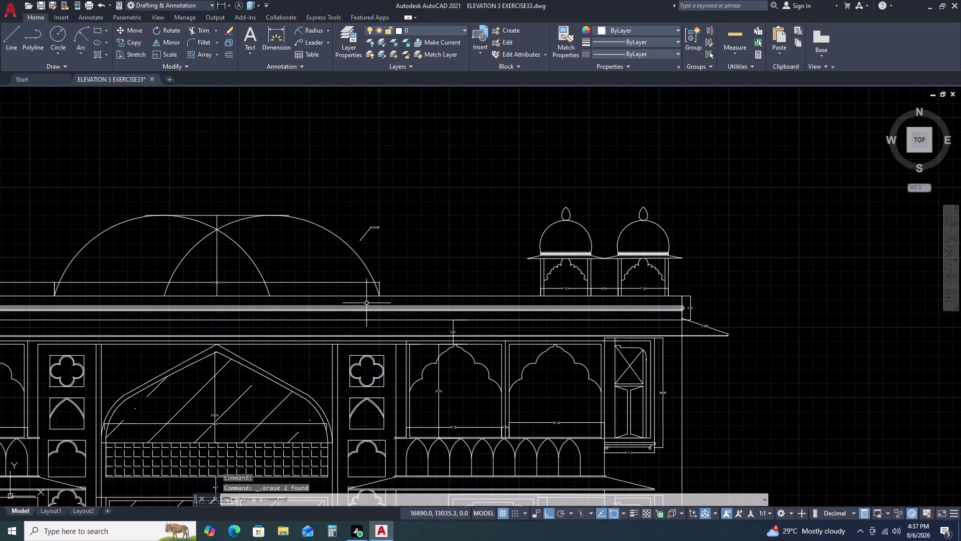
middle_drag(356, 289, 552, 310)
middle_click(552, 310)
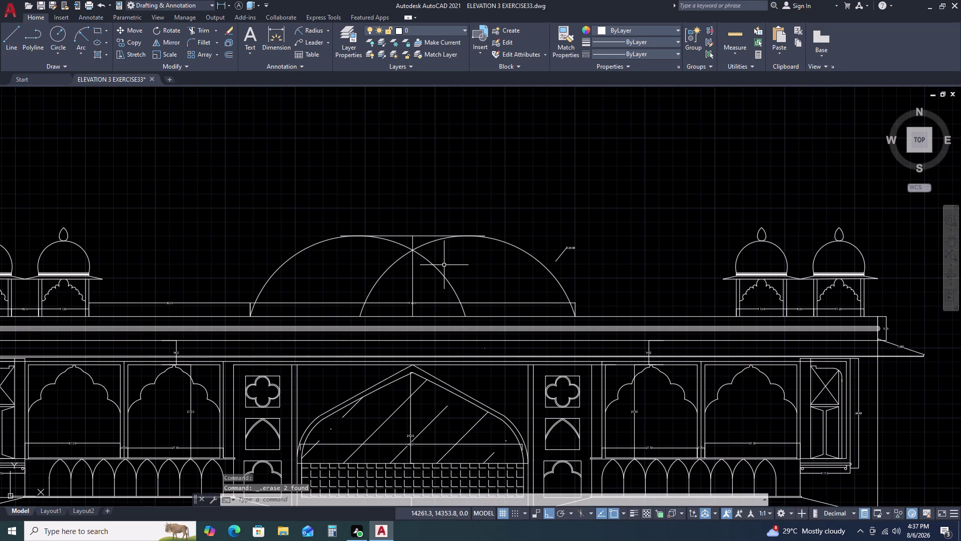
Attempt a fence trim across the overlapping dome arcs, then cancel it.
text(TR)
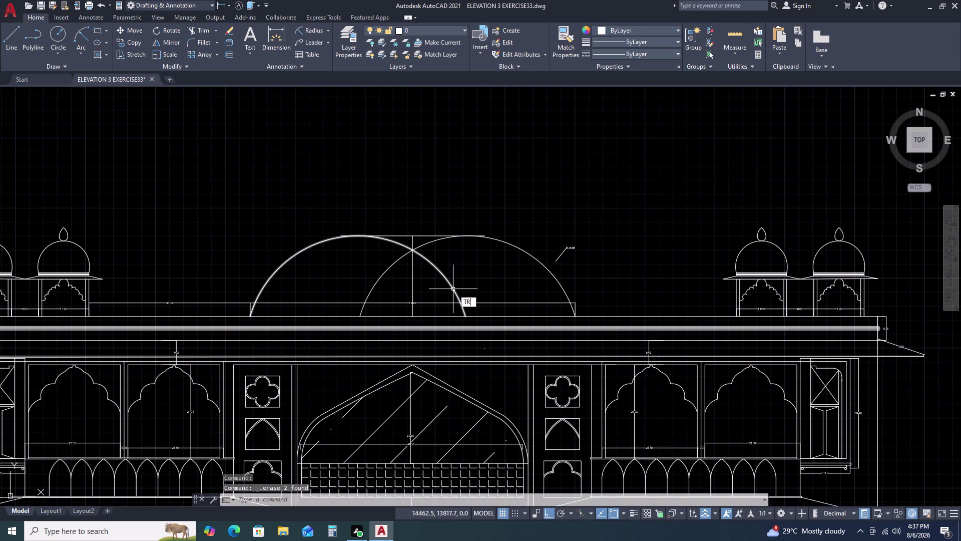
key(space)
click(446, 279)
click(389, 264)
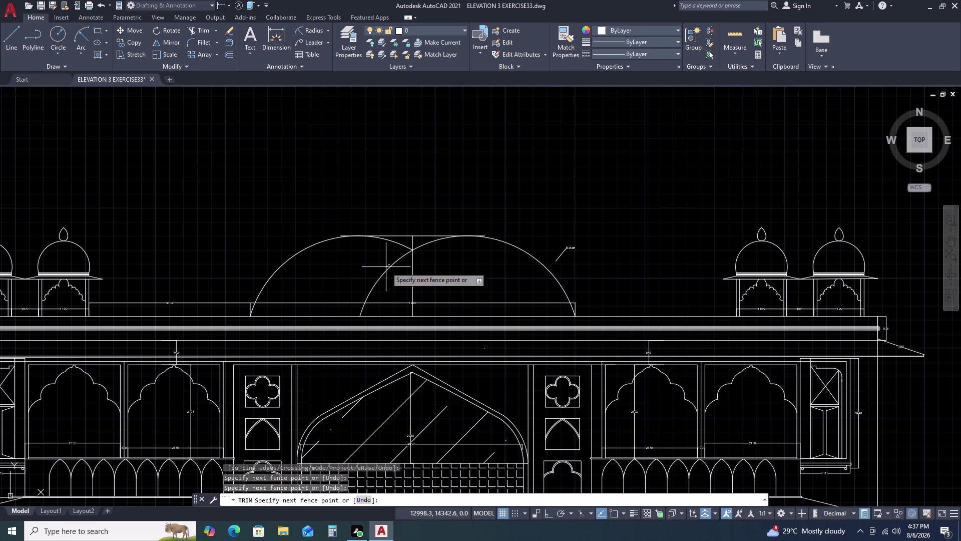
click(385, 276)
key(Escape)
scroll(up, 3)
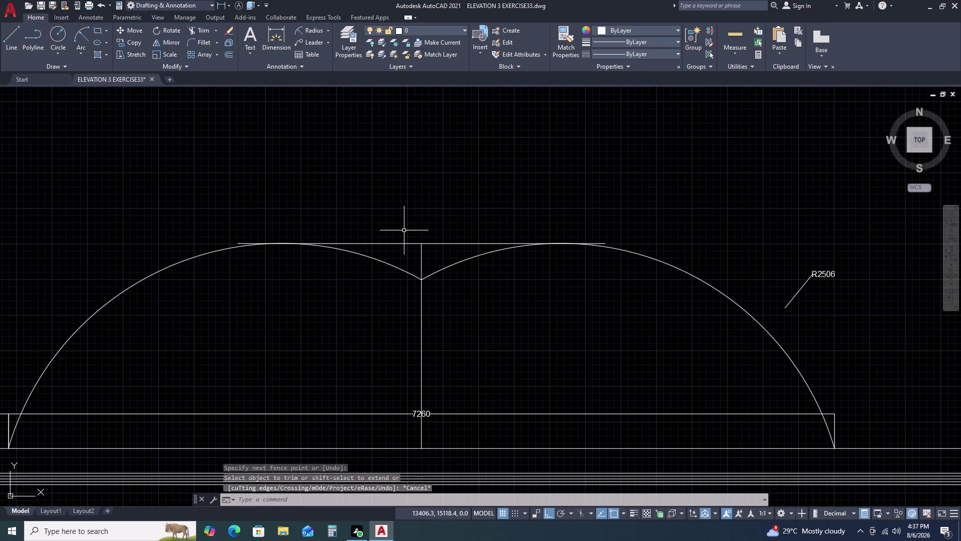
Trim away the inner portions of the left and right dome arcs.
text(TR)
key(space)
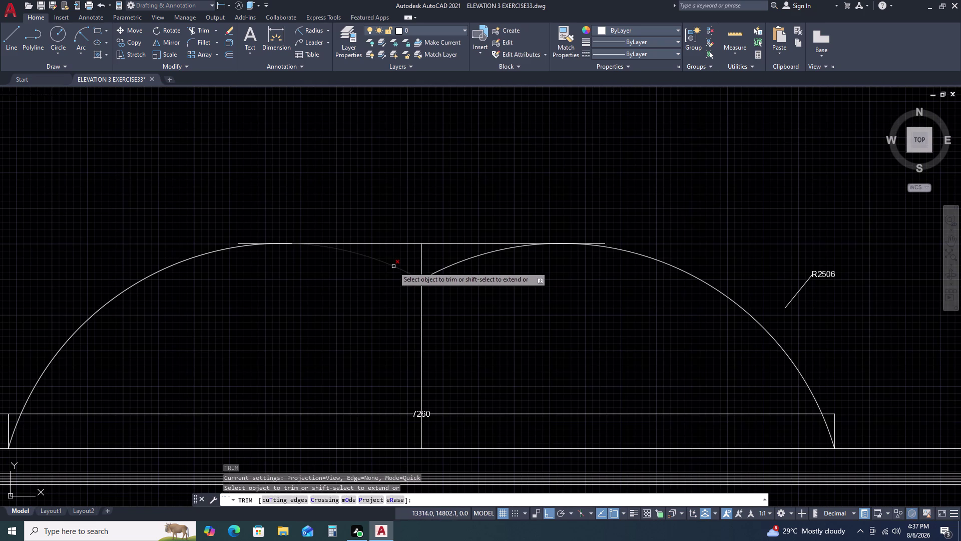
click(394, 266)
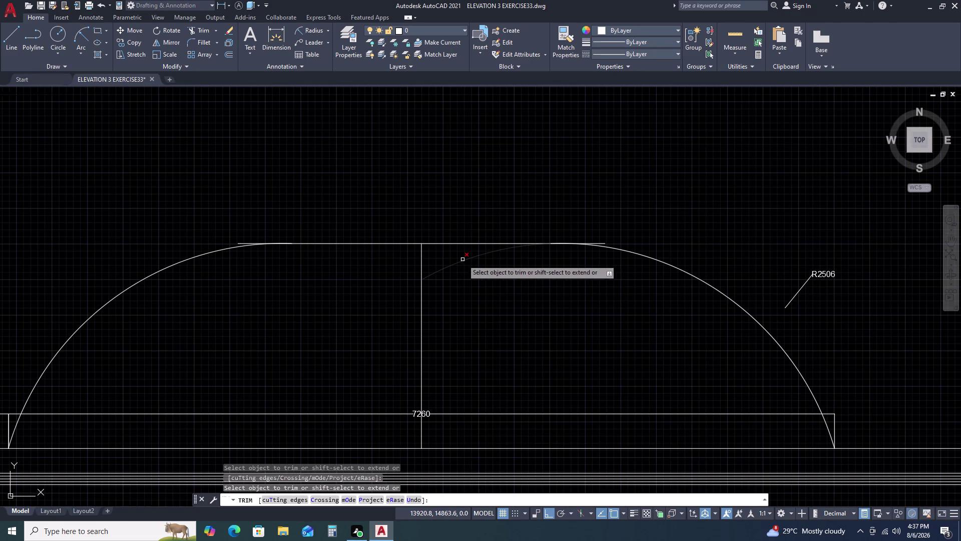
click(463, 260)
scroll(up, 3)
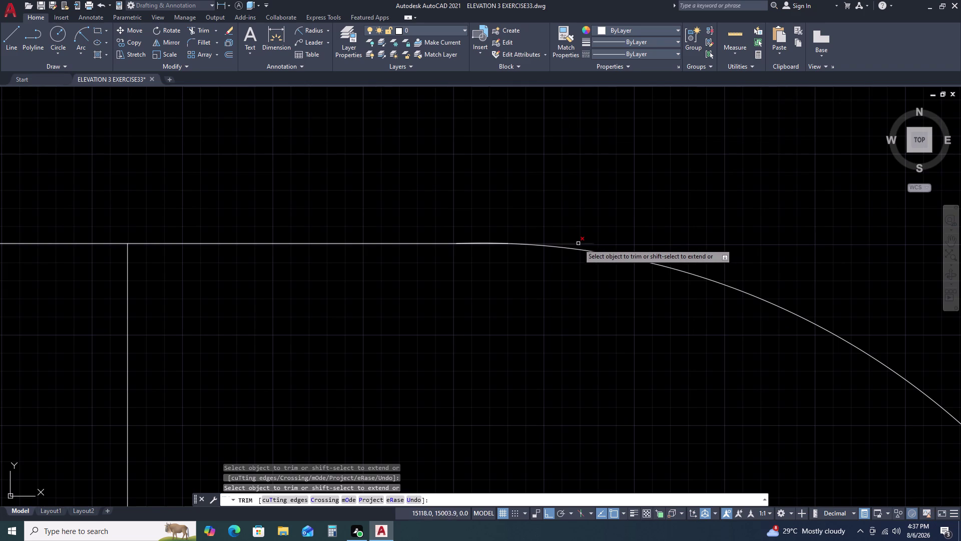
Trim the leftover arc stubs beside the flat top and on the right.
click(578, 243)
scroll(down, 3)
scroll(up, 3)
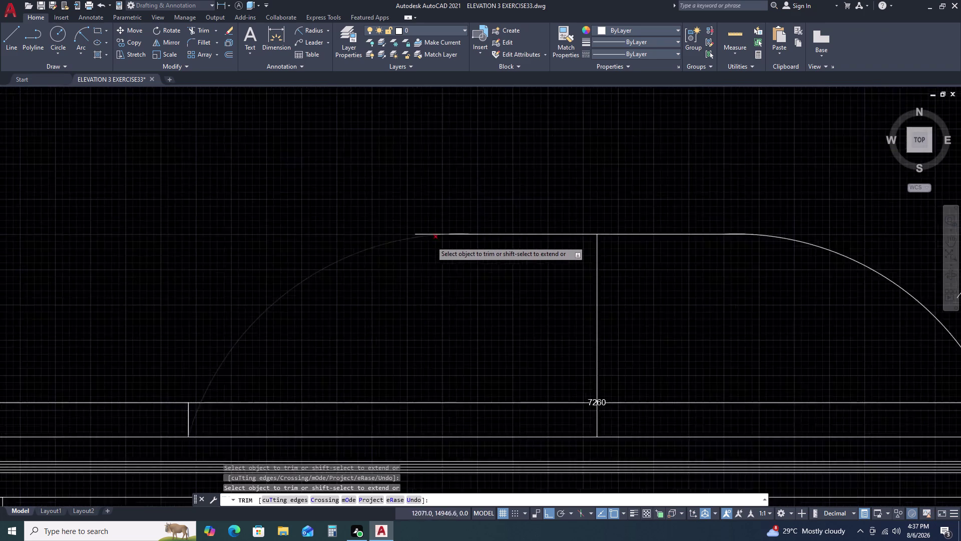
click(407, 222)
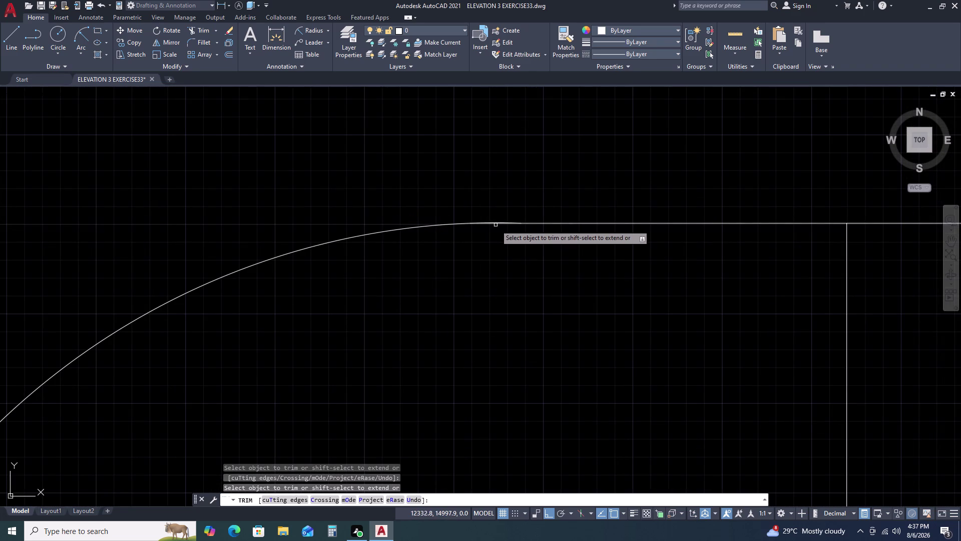
click(499, 223)
scroll(down, 3)
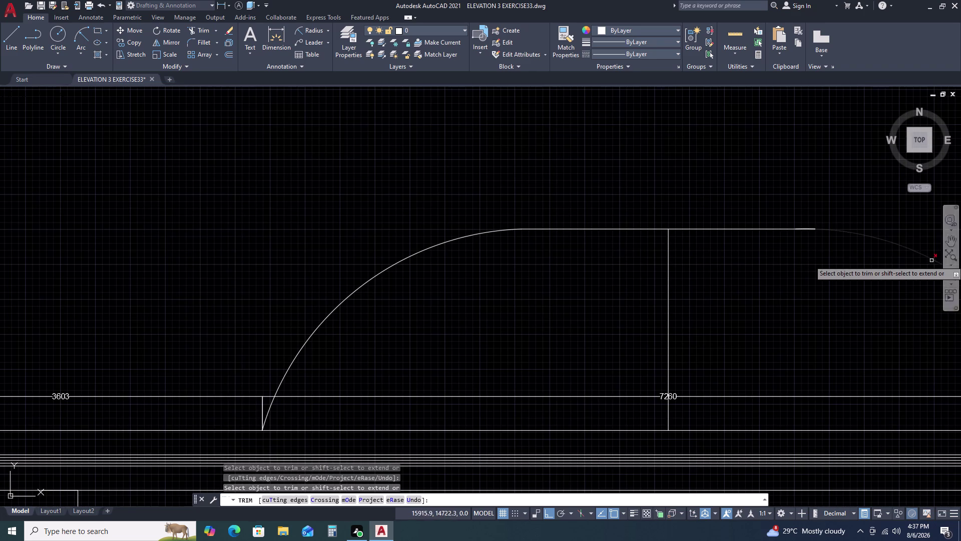
click(799, 230)
scroll(down, 3)
key(Escape)
middle_drag(800, 306, 674, 255)
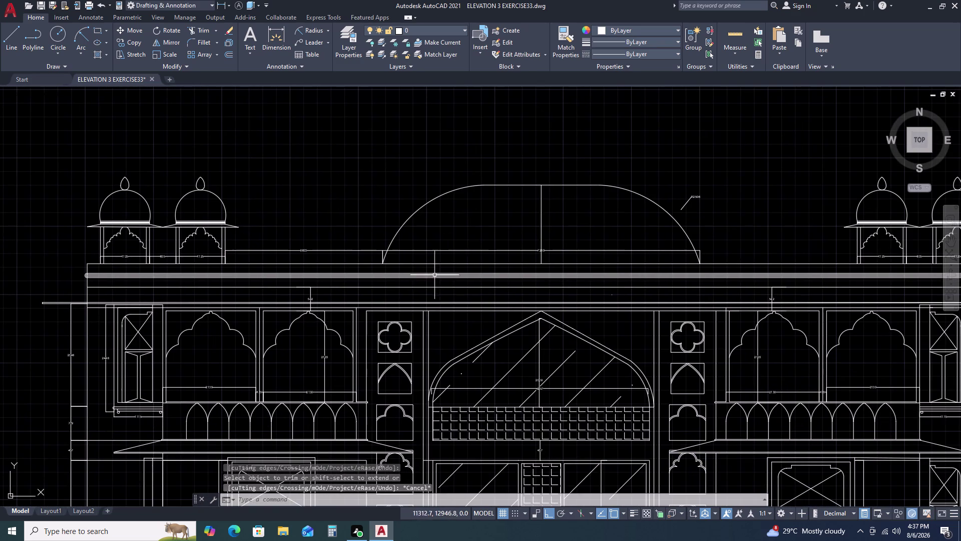
scroll(up, 3)
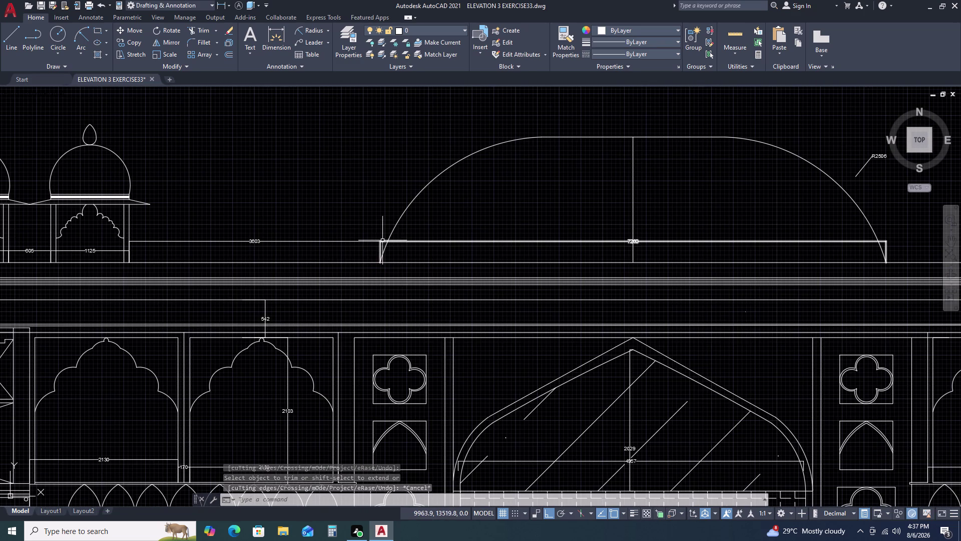
Try starting a vertical line at the dome's right foot, cancelling the misplaced attempts.
key(l)
key(space)
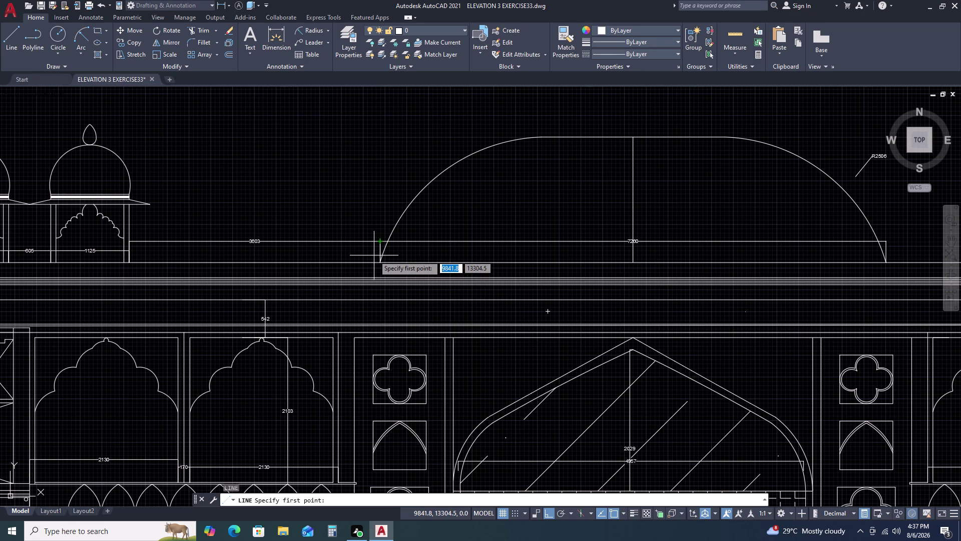
double_click(880, 244)
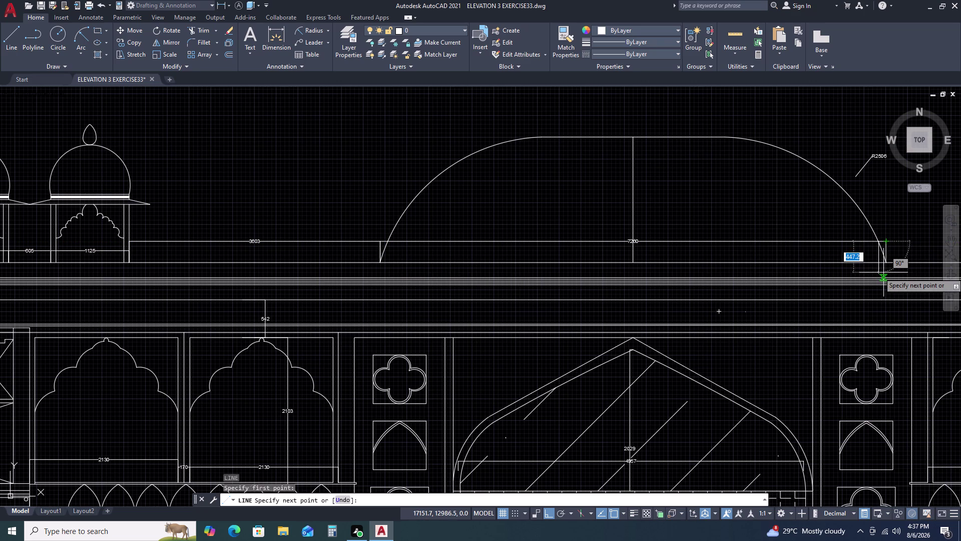
scroll(up, 3)
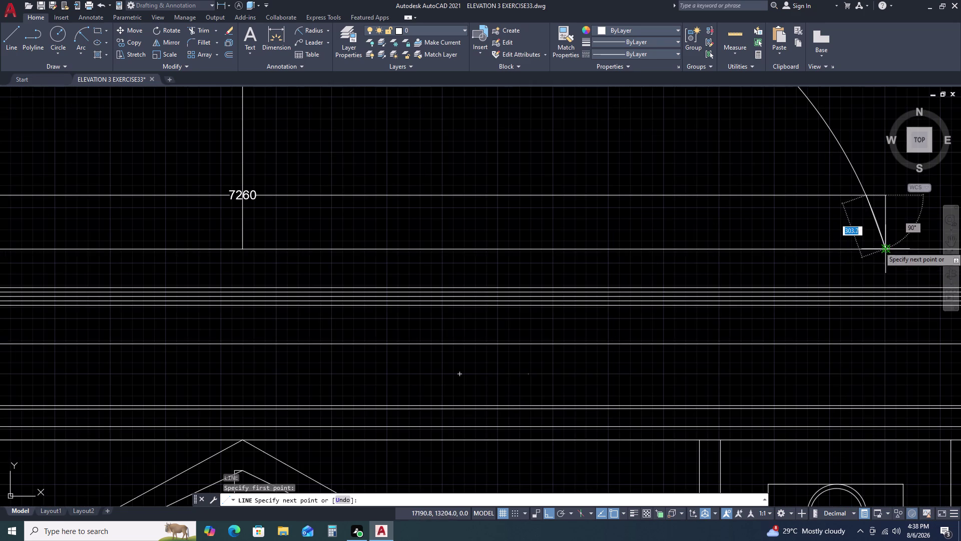
scroll(down, 3)
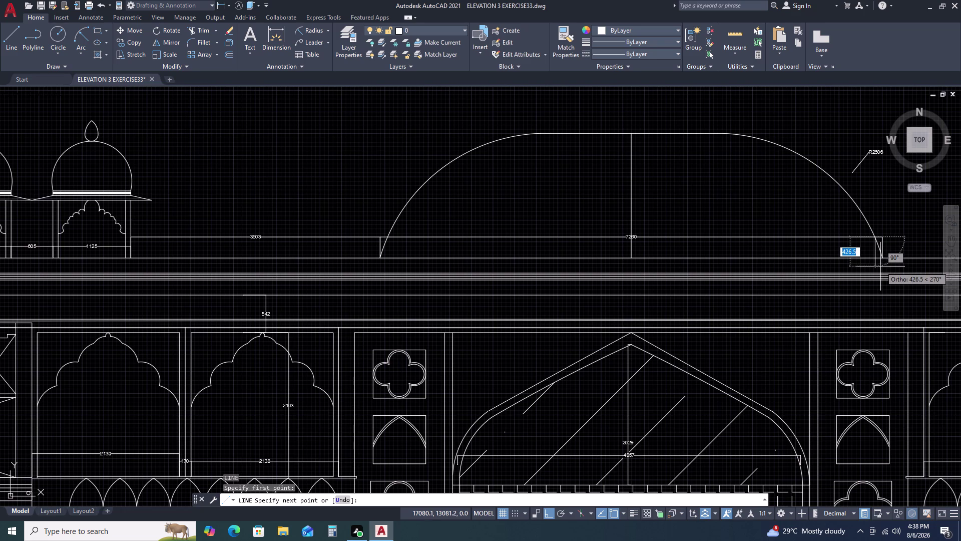
scroll(down, 3)
scroll(up, 3)
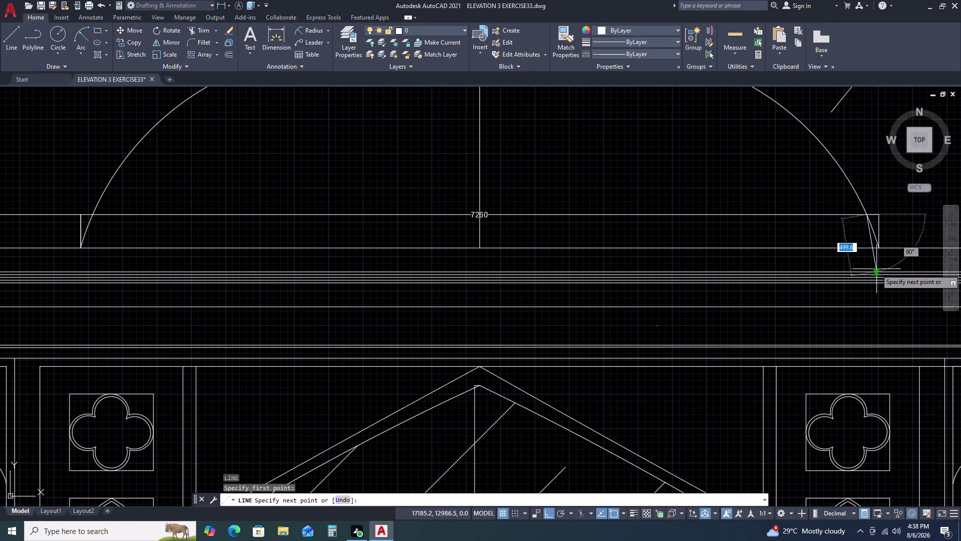
key(Escape)
key(space)
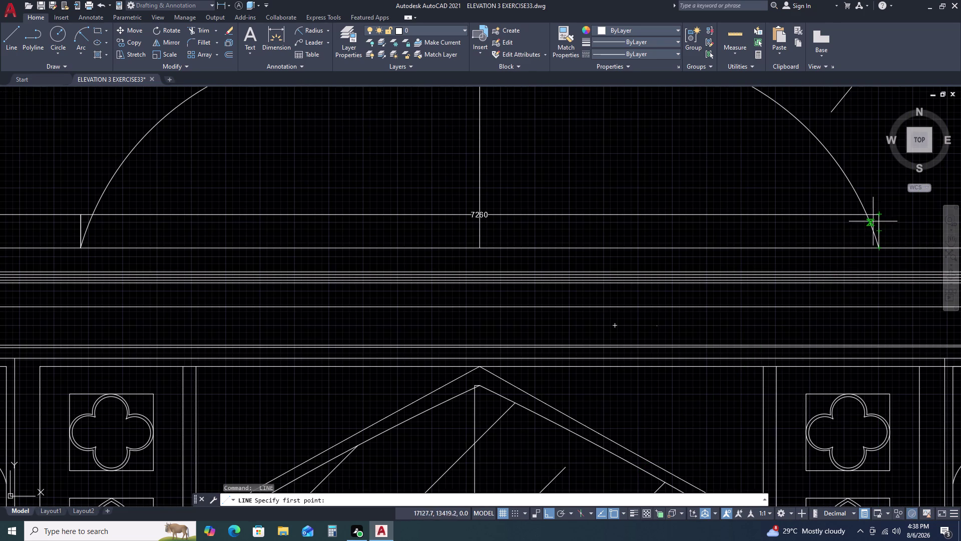
click(851, 186)
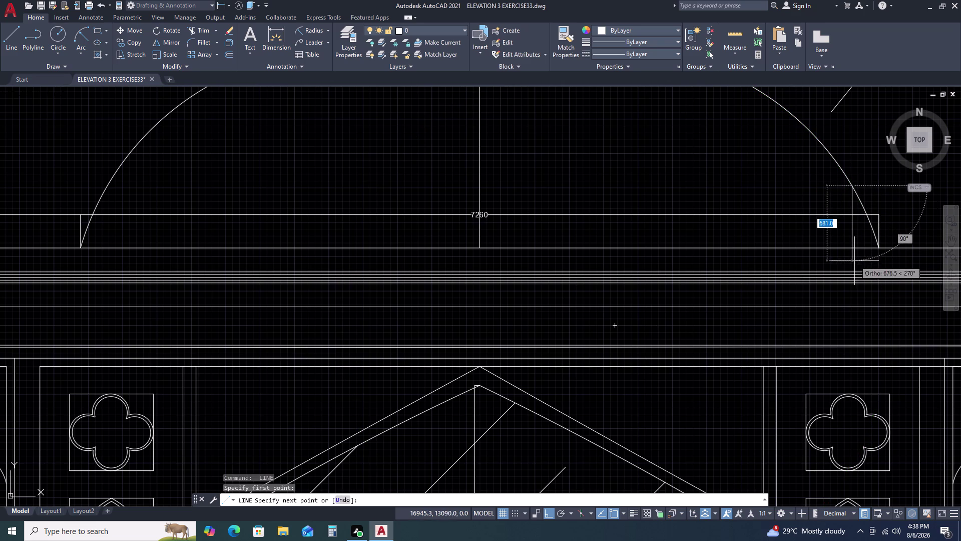
key(Escape)
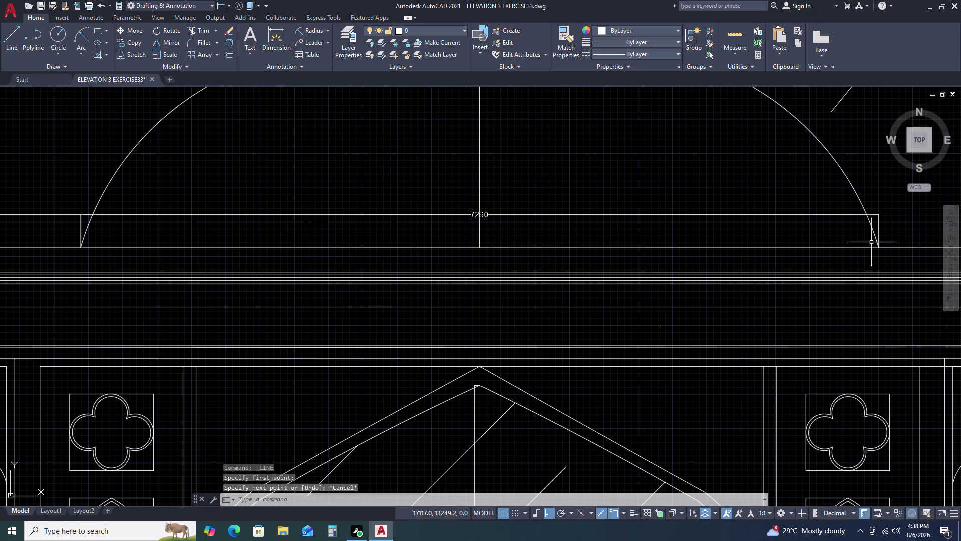
Draw a vertical line from the dome's right foot down to the cornice.
key(space)
double_click(876, 246)
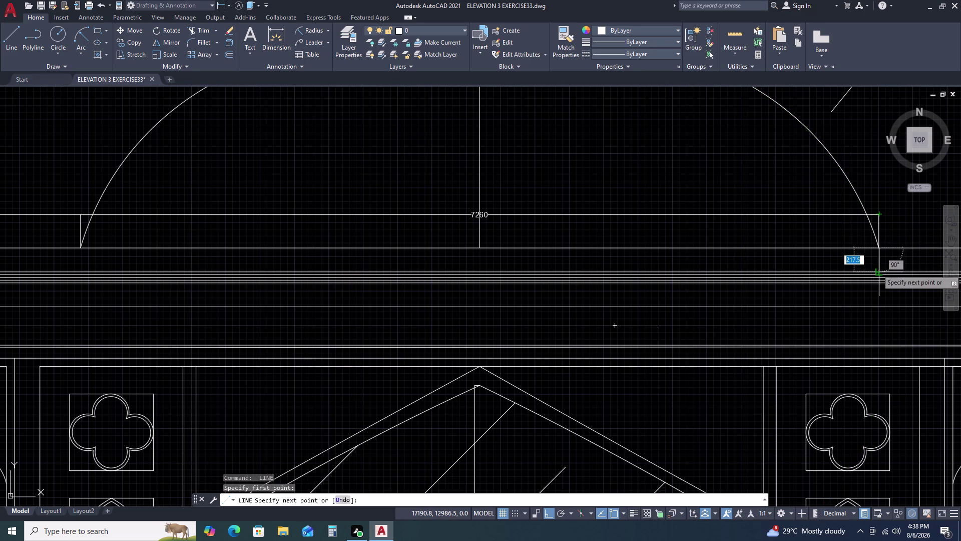
click(878, 269)
key(space)
scroll(down, 3)
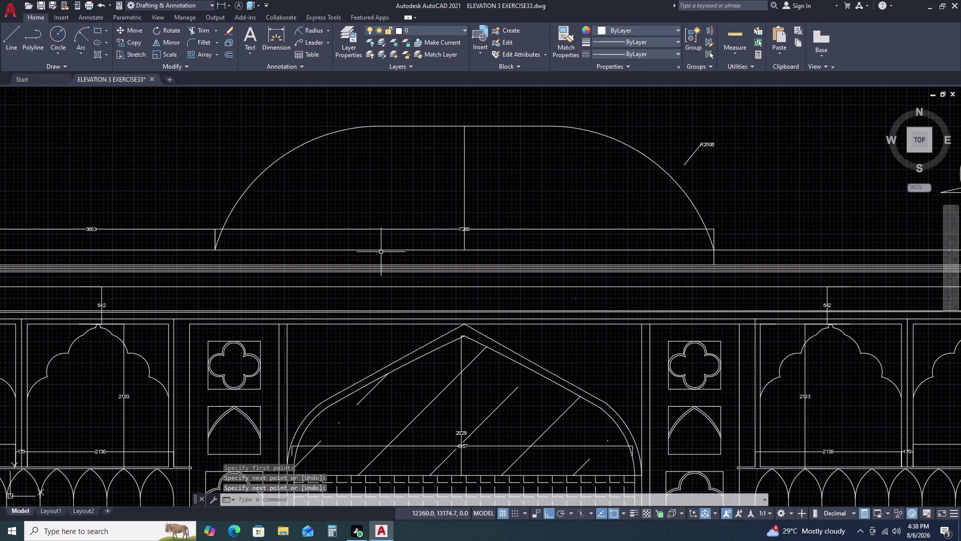
Draw a vertical line from the dome's left foot down to the cornice.
key(space)
key(space)
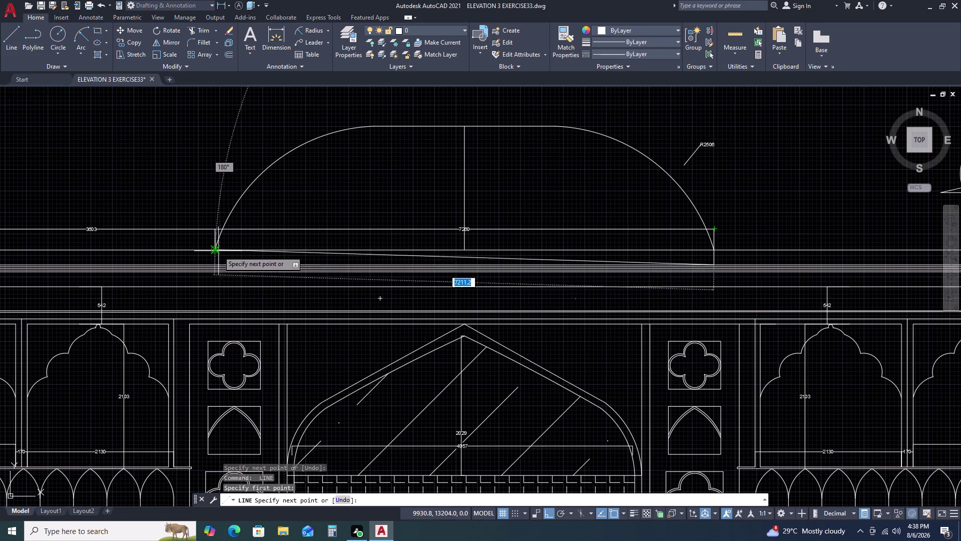
key(Escape)
key(space)
click(214, 251)
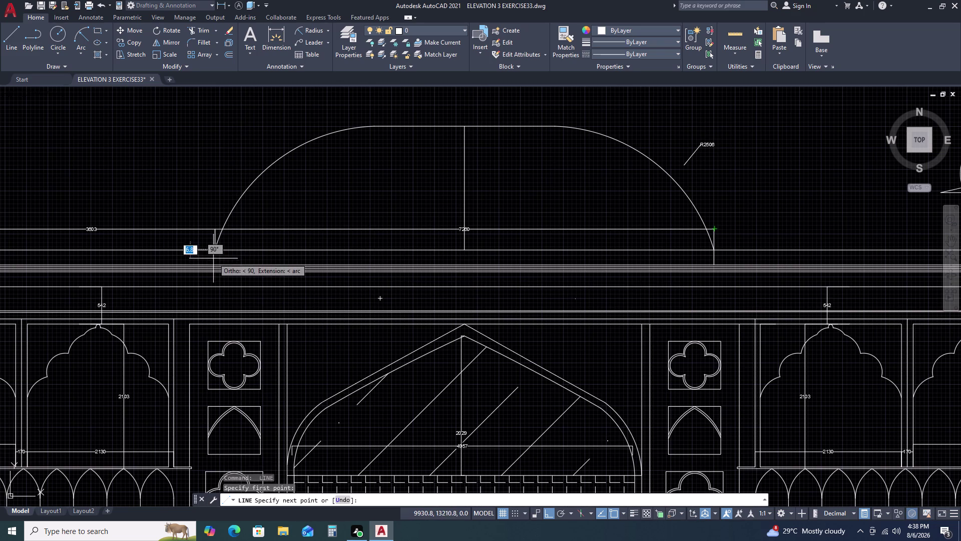
double_click(213, 263)
key(Escape)
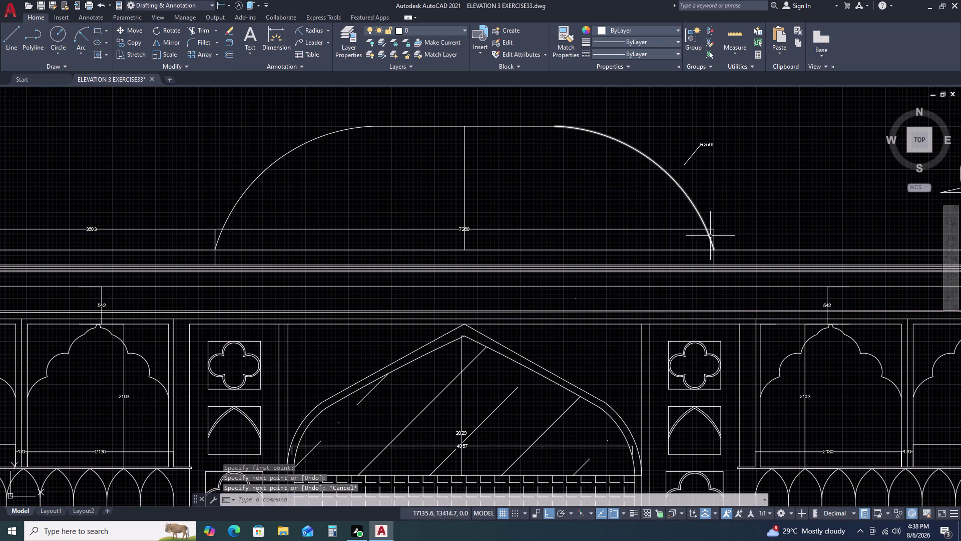
click(698, 149)
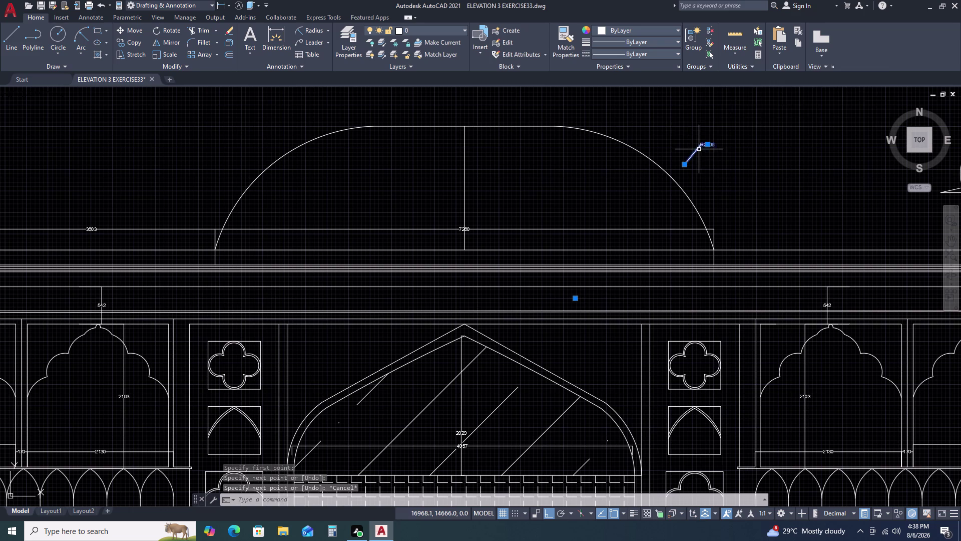
Try moving the R2506 radius dimension, then cancel the move.
key(m)
key(space)
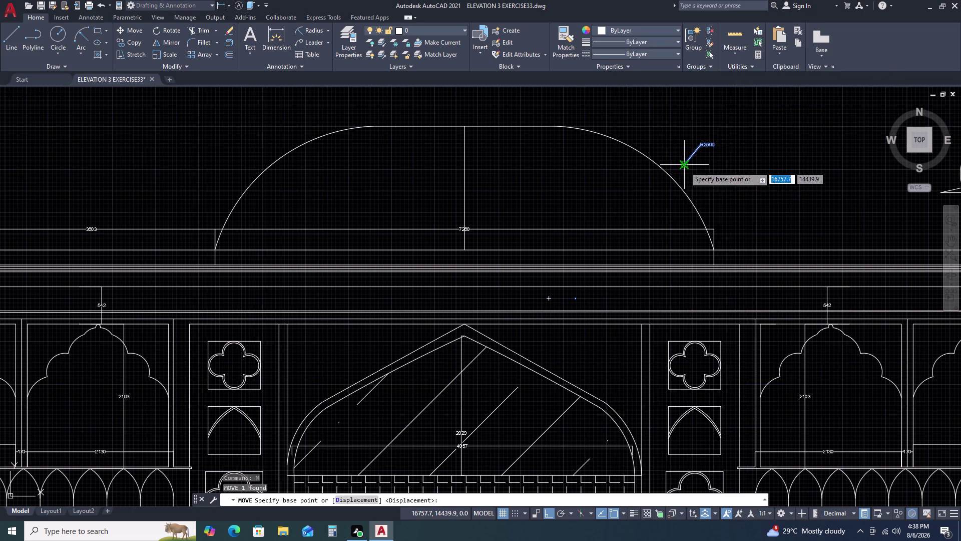
click(684, 166)
click(666, 180)
key(Escape)
Delete the old R2506 radius dimension.
click(691, 158)
click(688, 150)
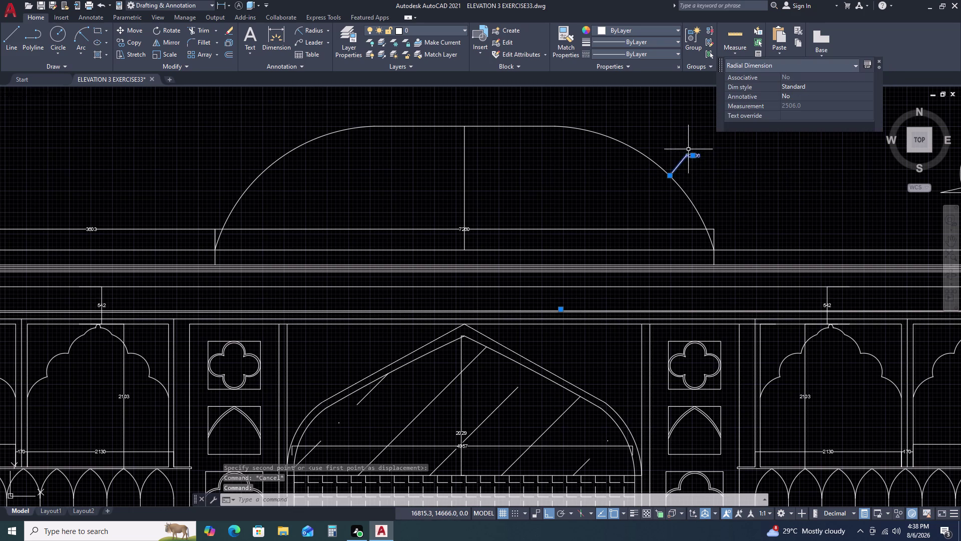
key(Delete)
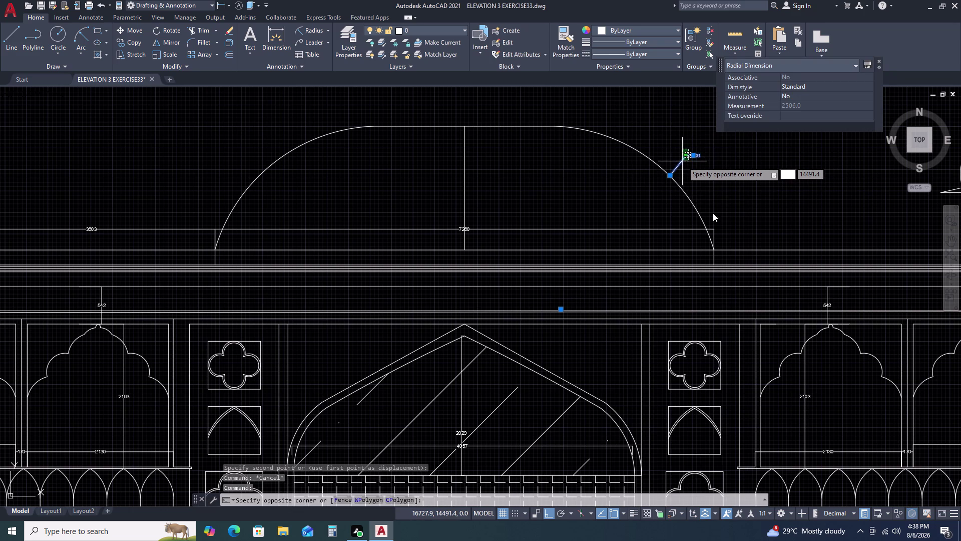
key(Escape)
key(Escape)
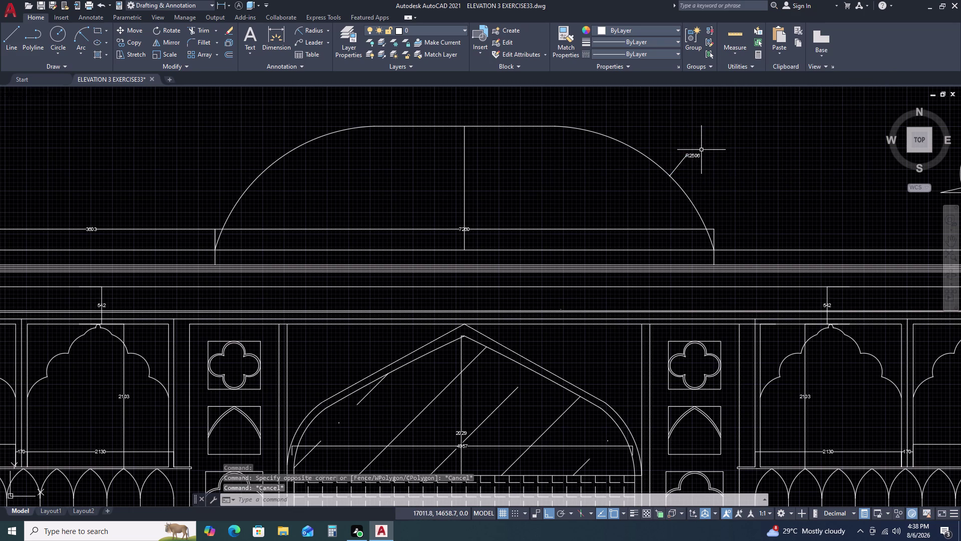
click(701, 150)
click(687, 170)
key(Delete)
Add a new R2506 radius dimension on the dome's right arc, label inside the dome.
click(313, 24)
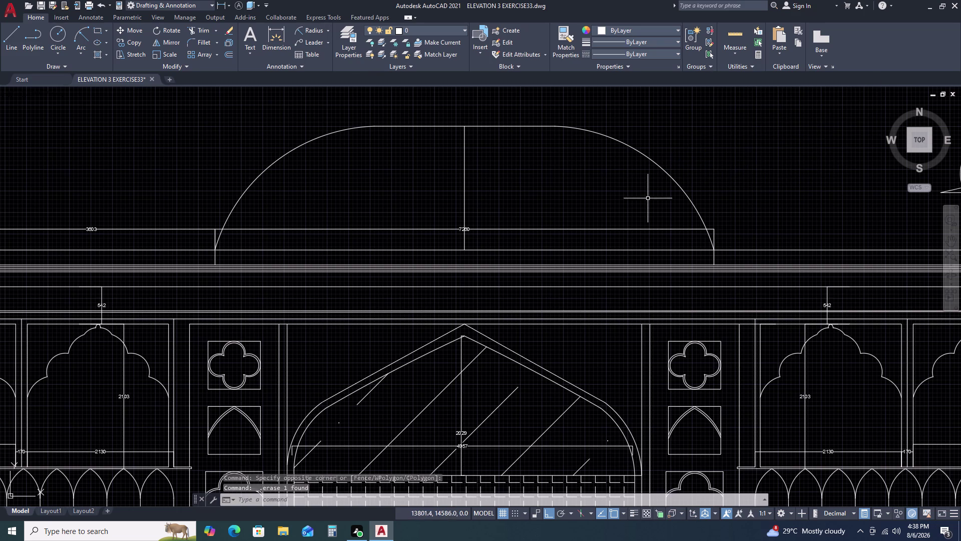
click(311, 26)
click(601, 135)
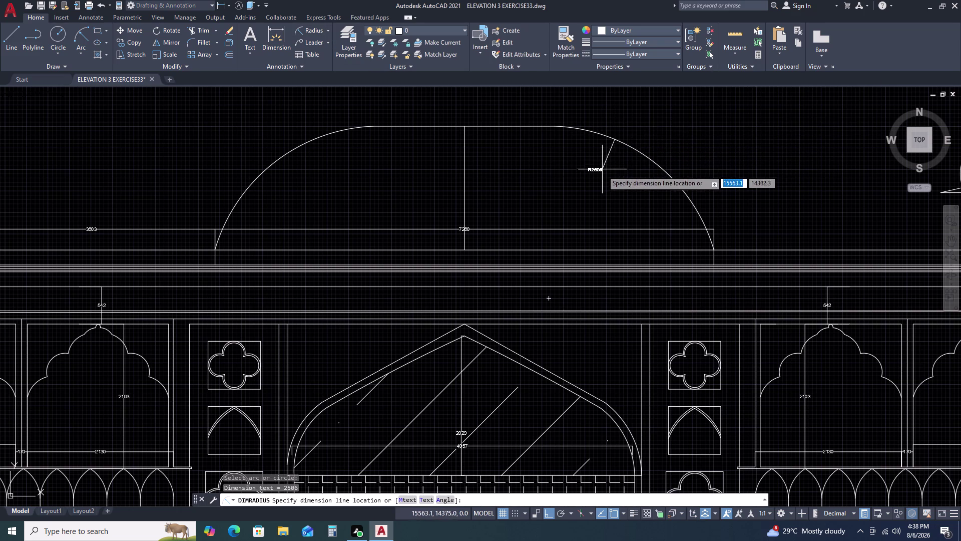
click(617, 172)
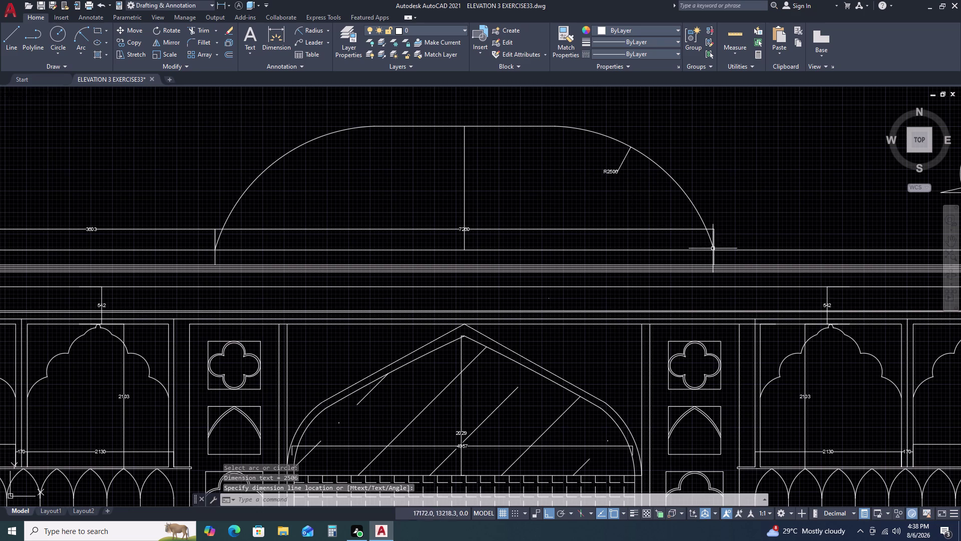
middle_drag(527, 233, 554, 219)
middle_click(580, 198)
scroll(down, 3)
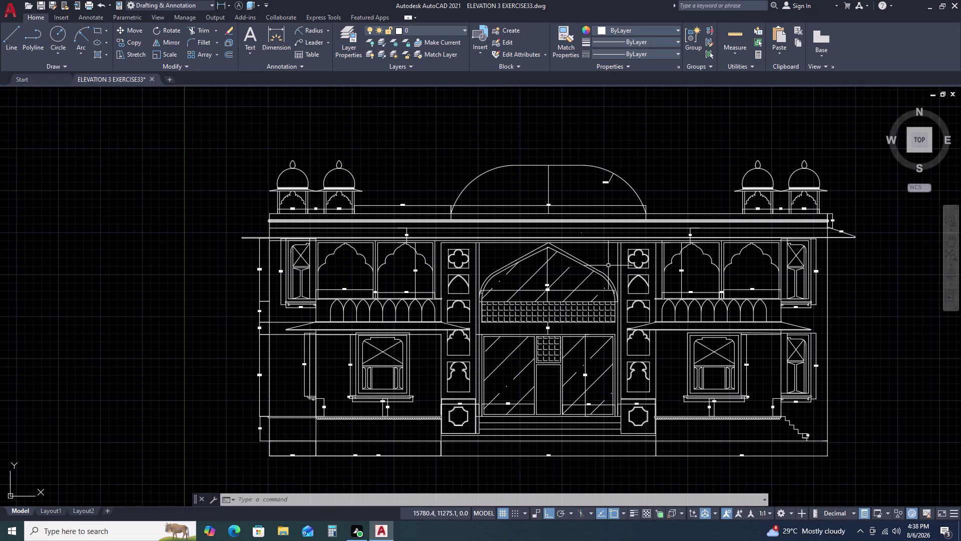
Offset the dome's flat top line 170 units upward.
click(575, 164)
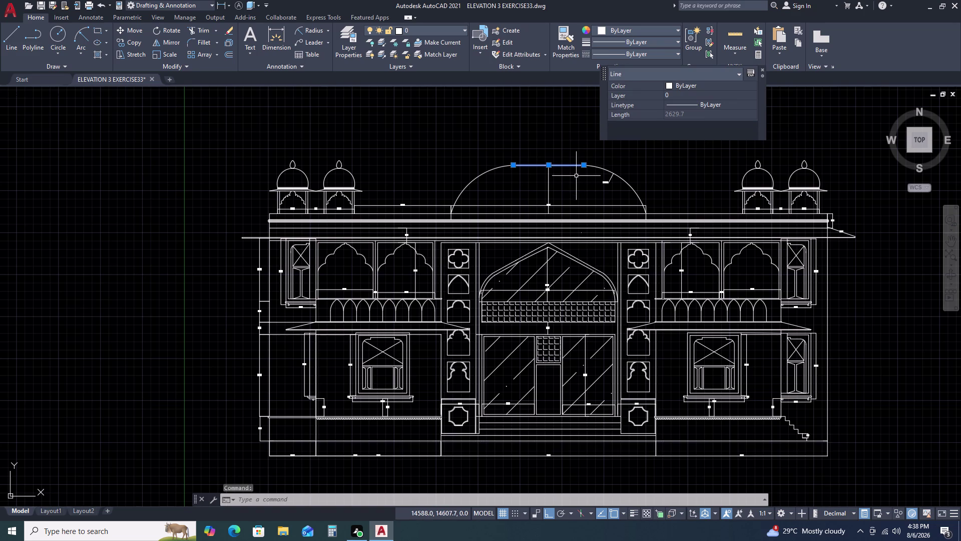
text(O)
key(space)
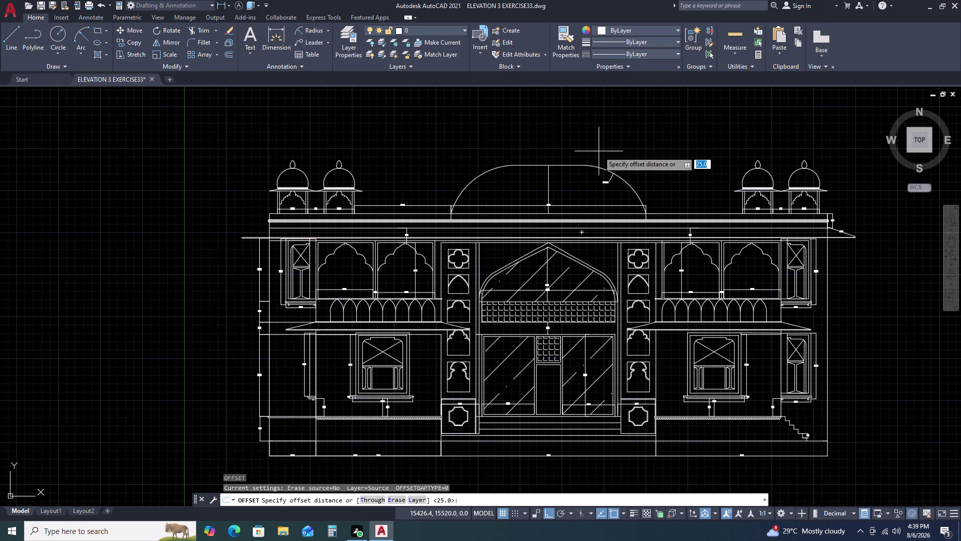
key(1)
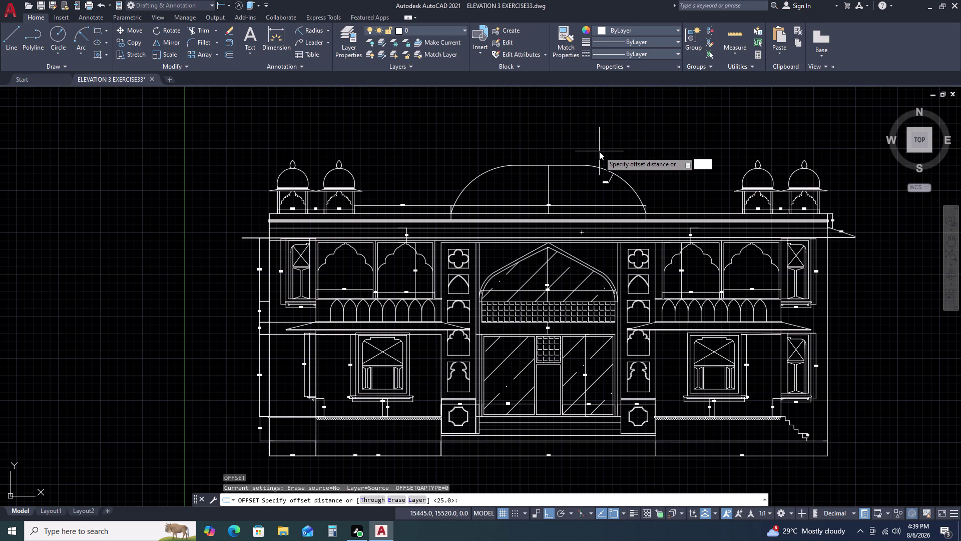
text(70)
key(space)
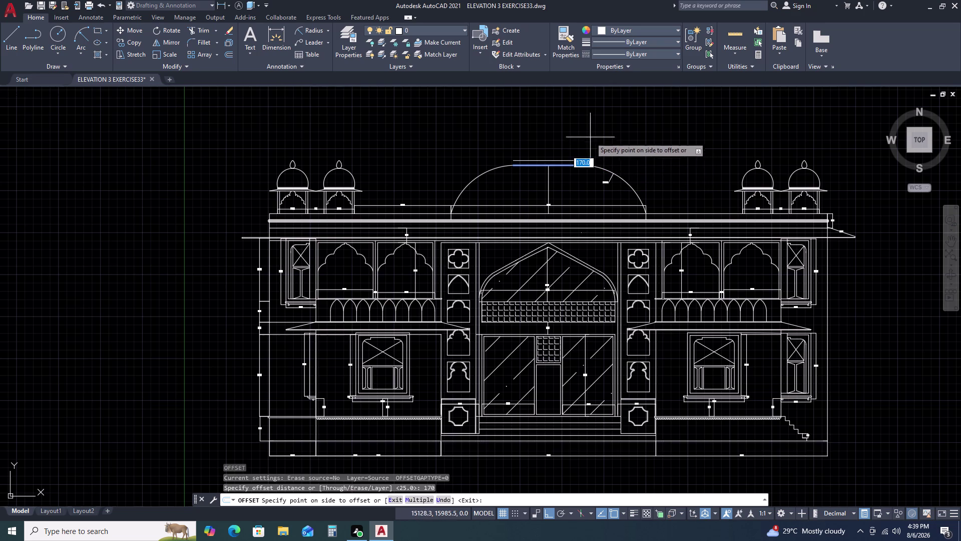
click(590, 136)
key(Escape)
scroll(up, 3)
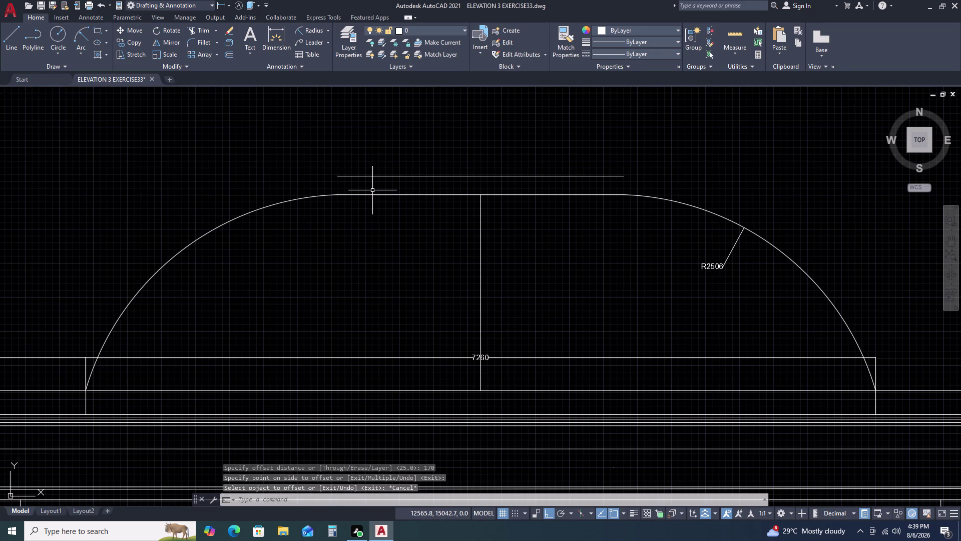
Draw a three-point arc from the raised line's left end down to the dome.
text(ARC)
key(space)
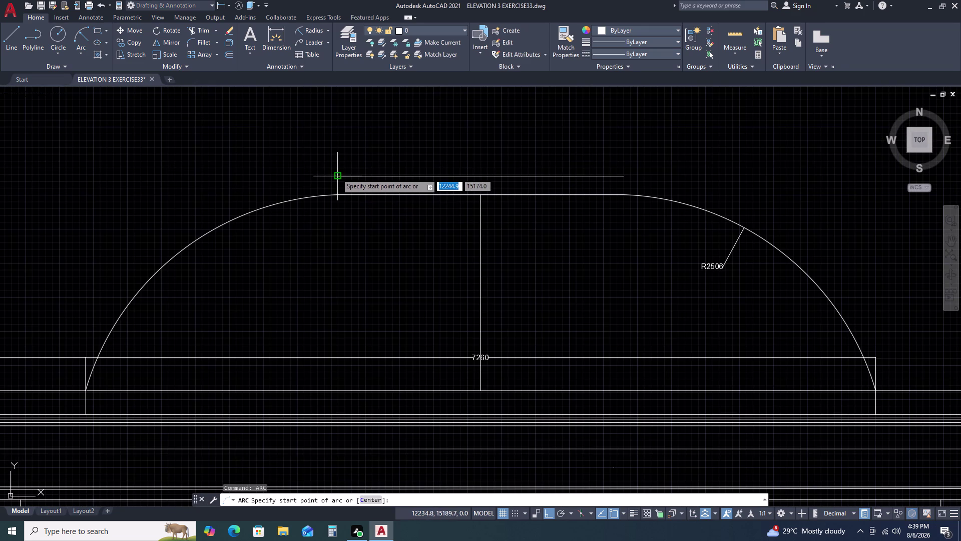
click(337, 173)
click(315, 194)
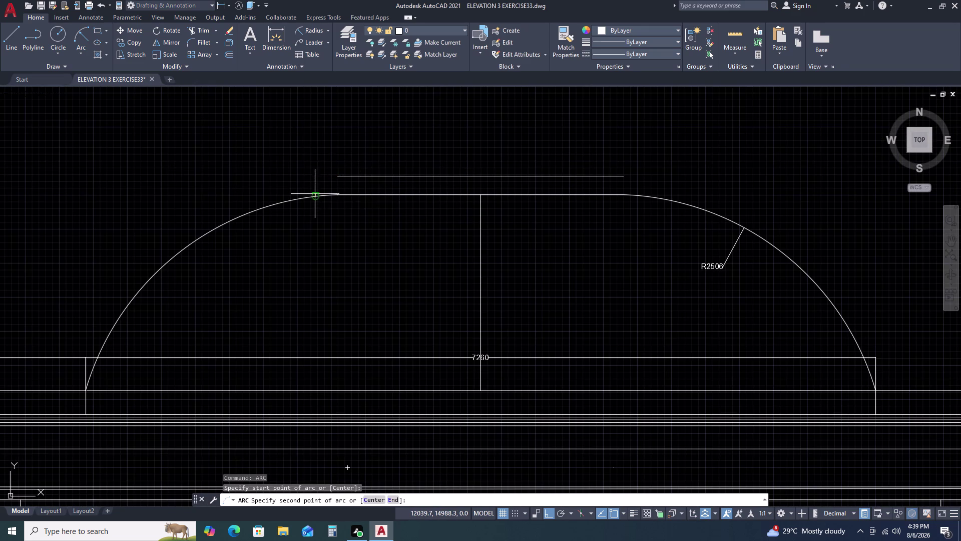
click(377, 214)
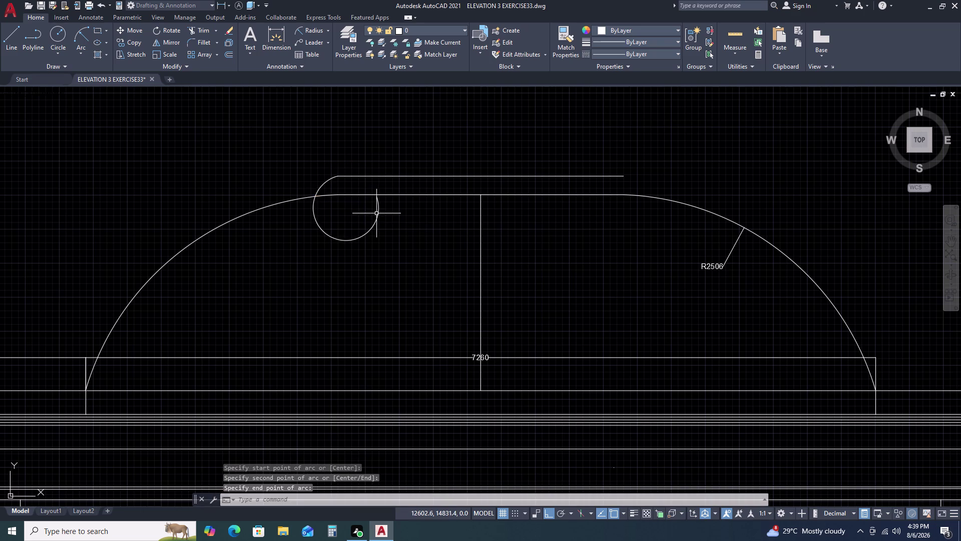
Trim the excess portion of the new arc with a cut line.
key(t)
text(R)
key(space)
click(360, 214)
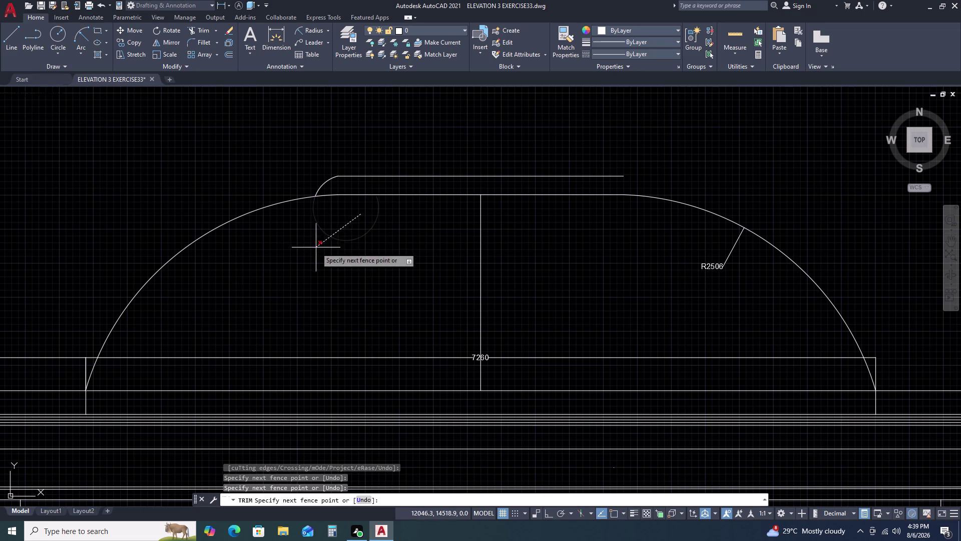
click(315, 253)
key(Escape)
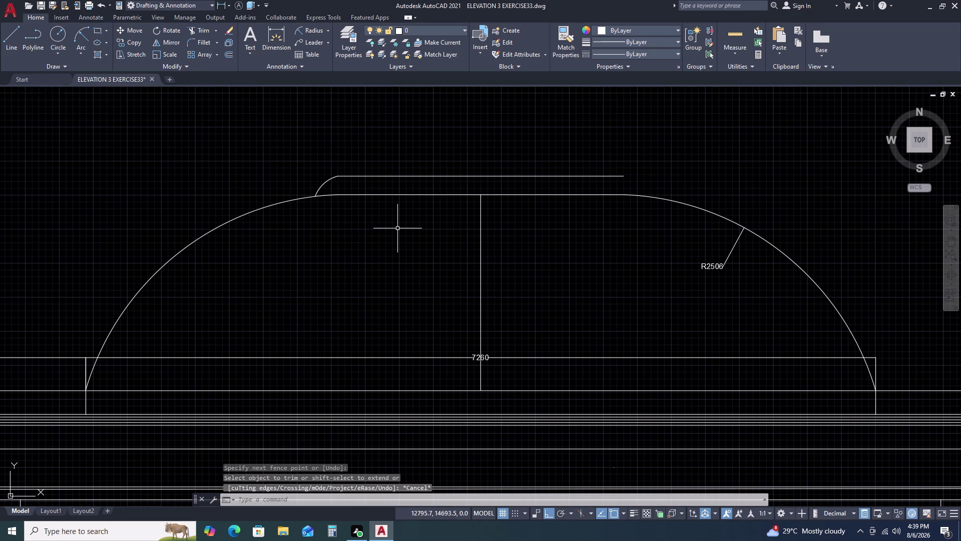
Mirror the curved end piece about the dome's vertical centre line, keeping the original.
text(MI)
key(space)
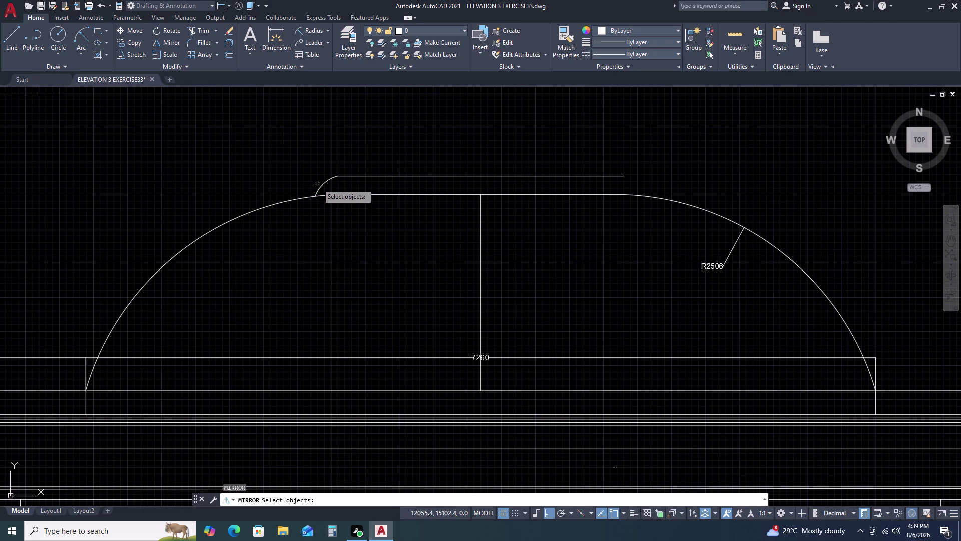
click(321, 190)
click(321, 186)
key(space)
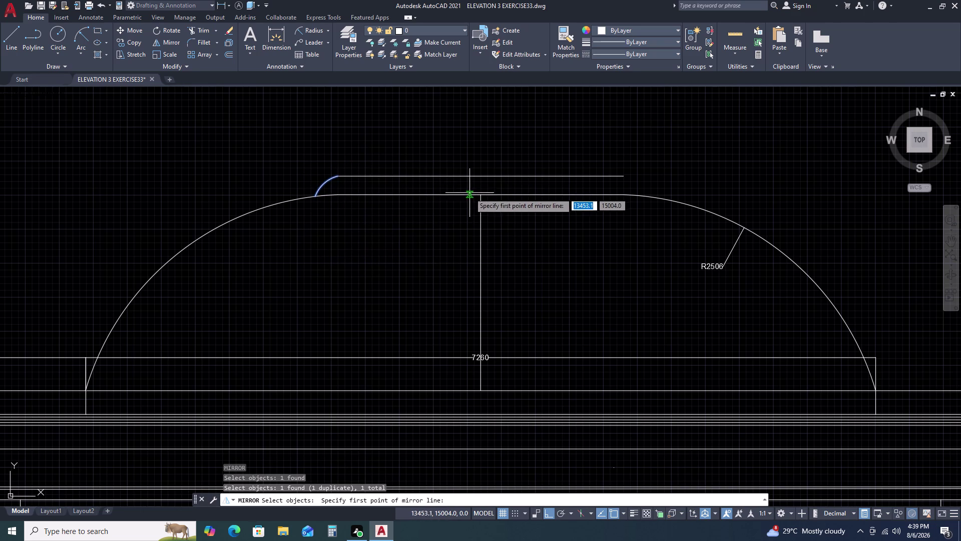
click(480, 196)
click(482, 139)
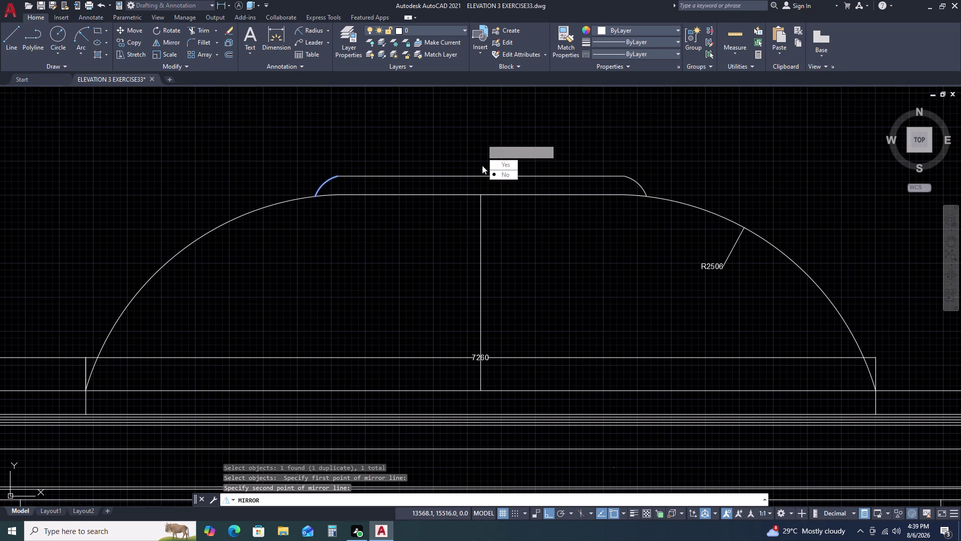
click(497, 175)
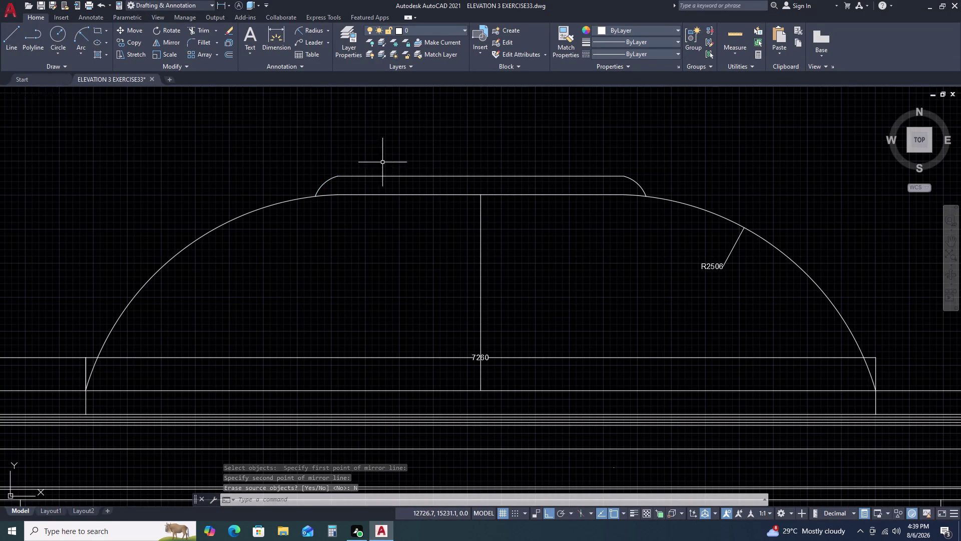
text(H)
key(space)
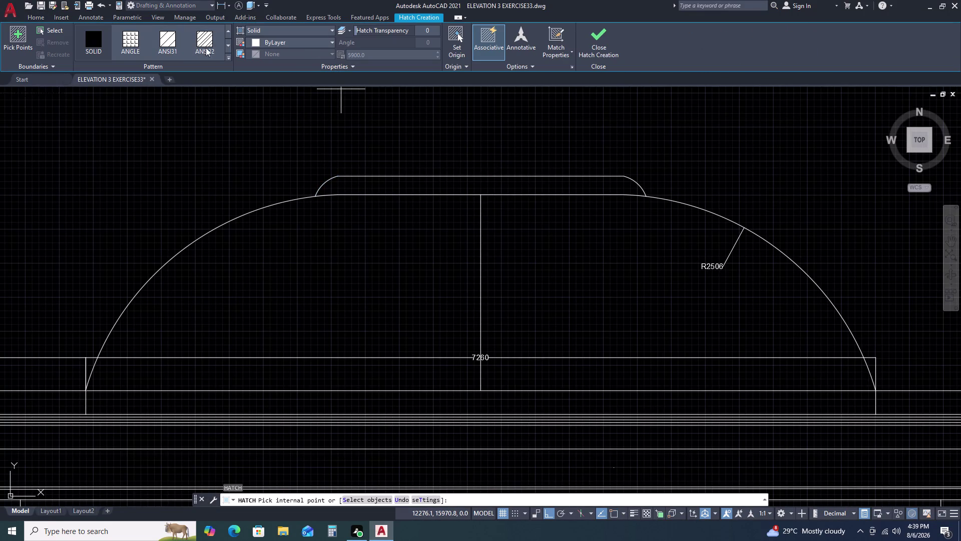
click(230, 57)
scroll(down, 3)
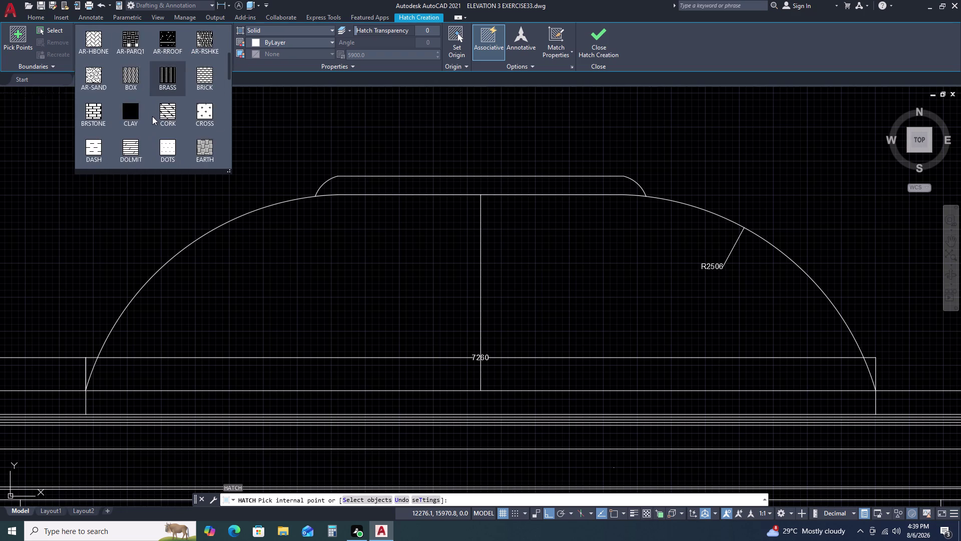
key(Escape)
key(Escape)
key(Escape)
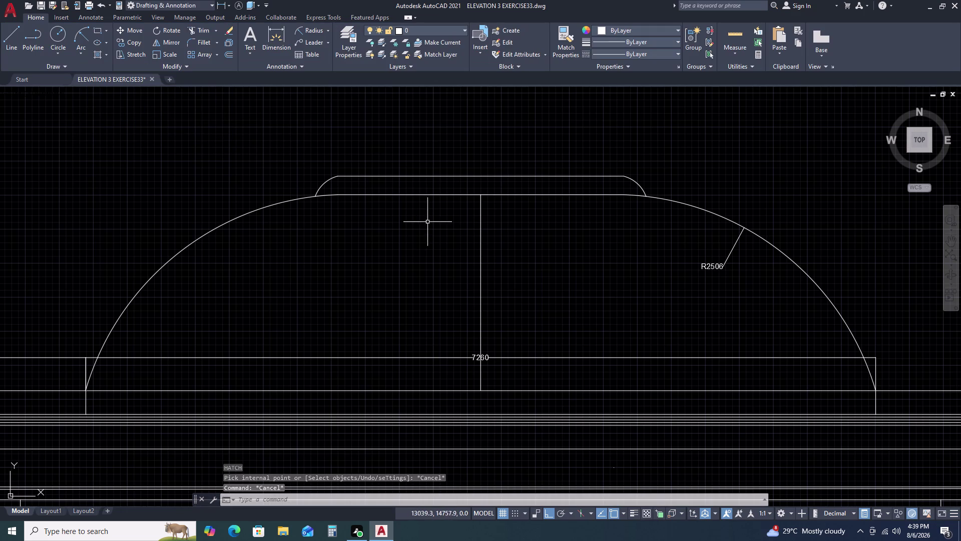
text(SP)
text(L)
key(space)
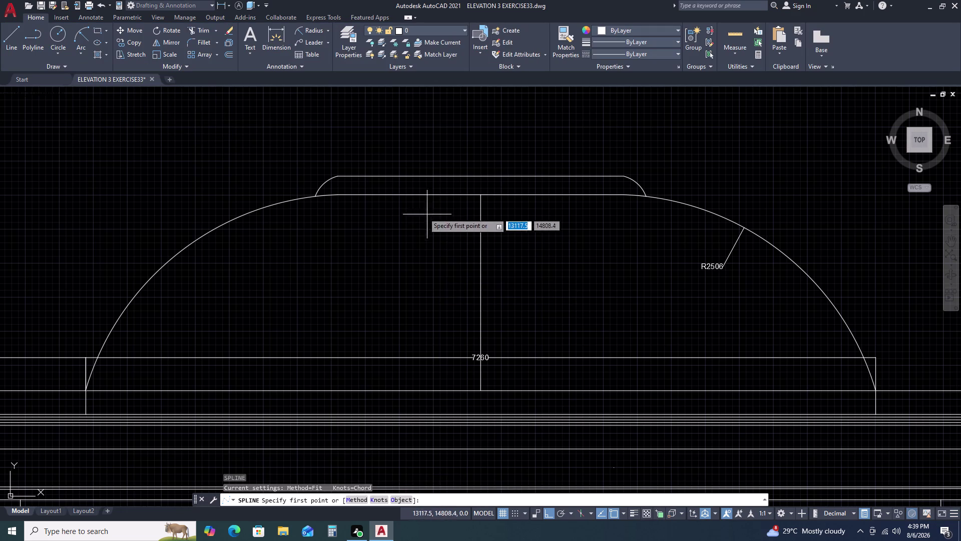
drag(316, 194, 328, 193)
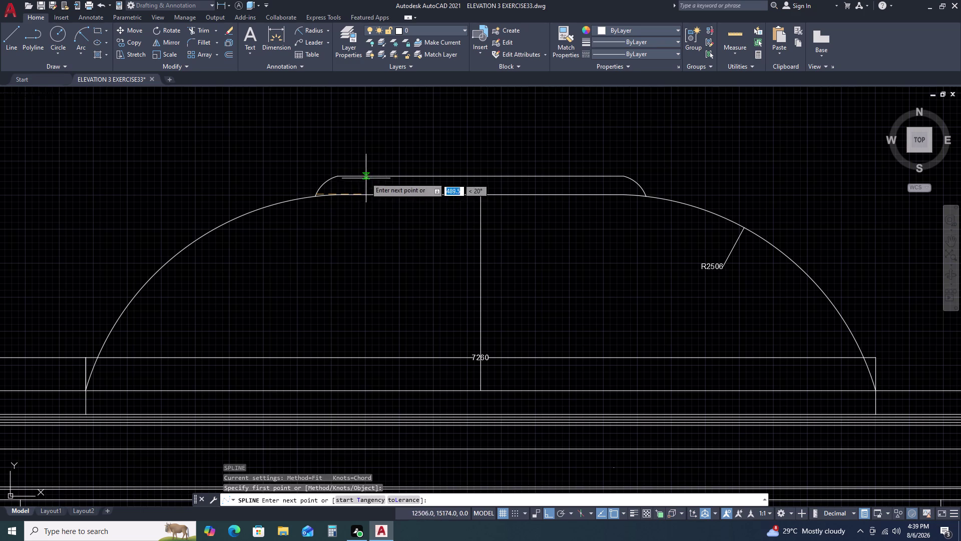
click(348, 177)
click(350, 197)
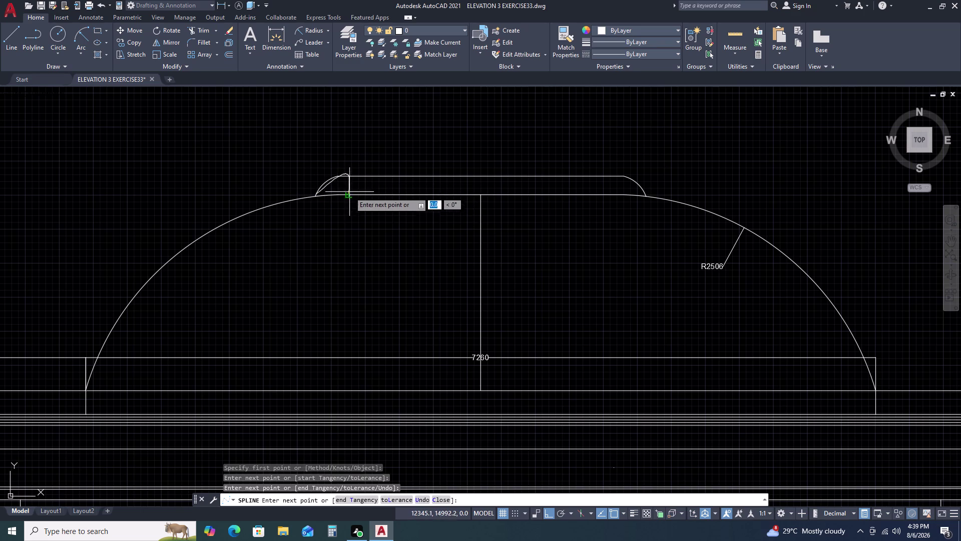
key(Escape)
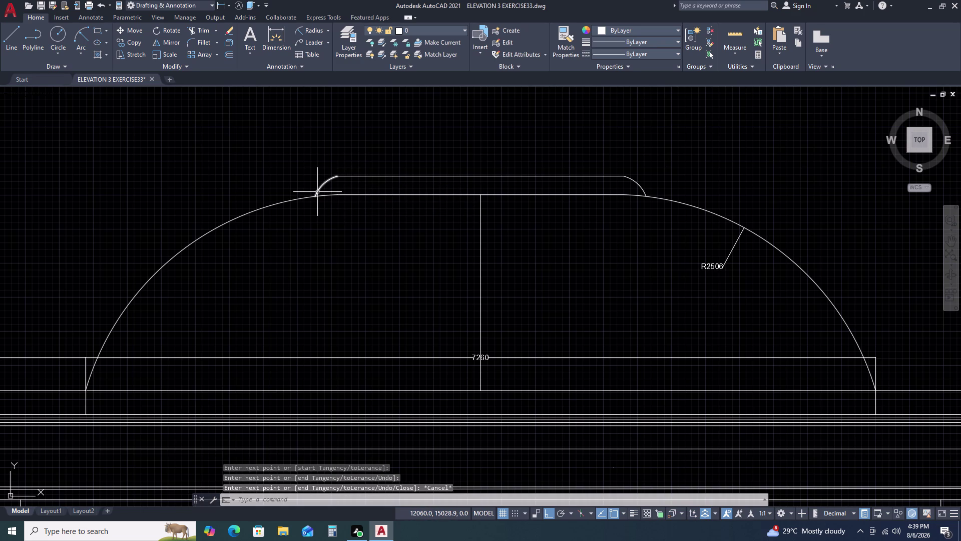
key(r)
key(e)
key(c)
key(BackSpace)
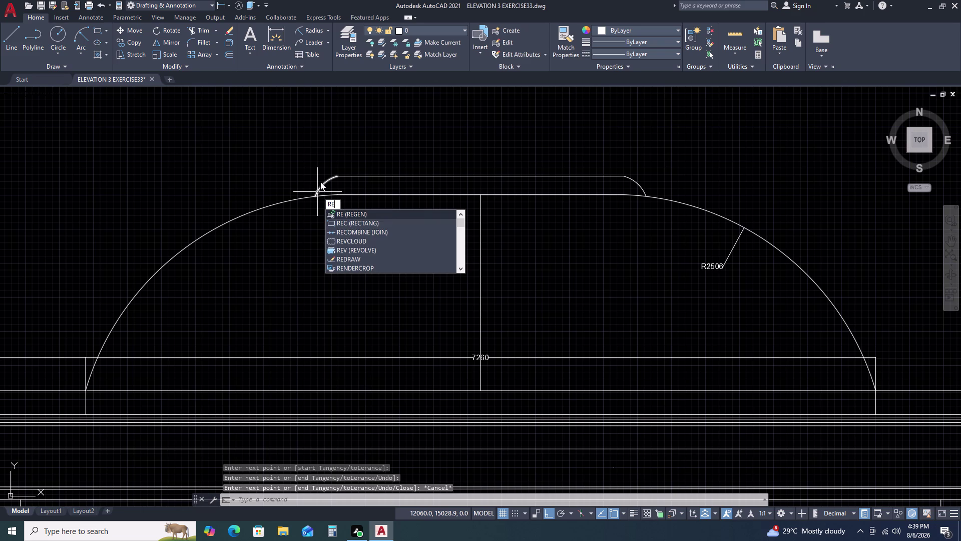
After cancelling an accidental REVOLVE, draw a lens-shaped revision cloud at the cap's left end.
text(V)
key(space)
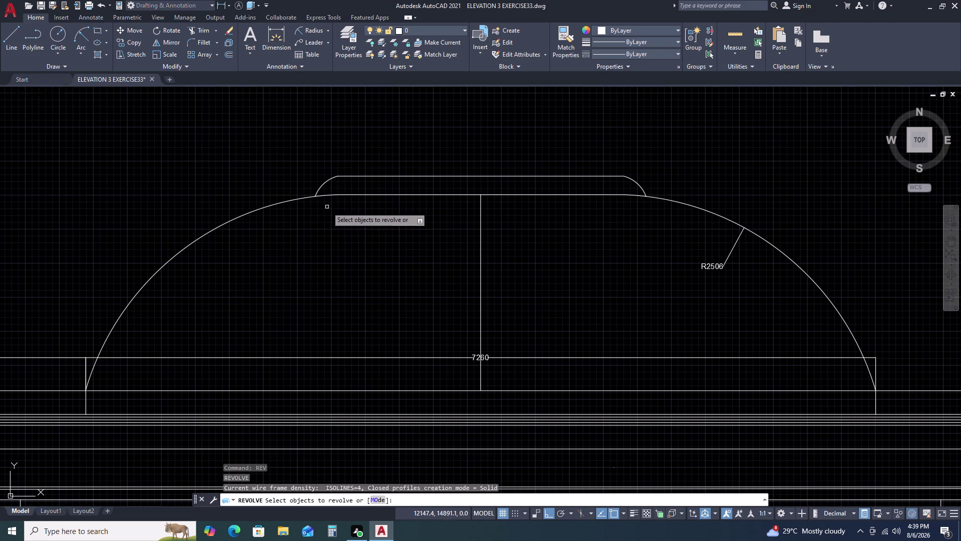
key(Escape)
key(Escape)
text(RE)
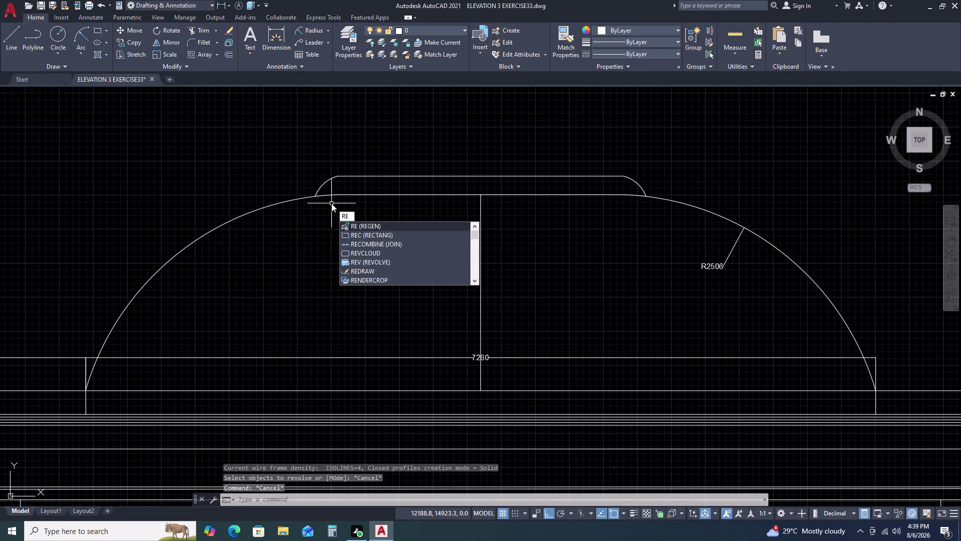
key(v)
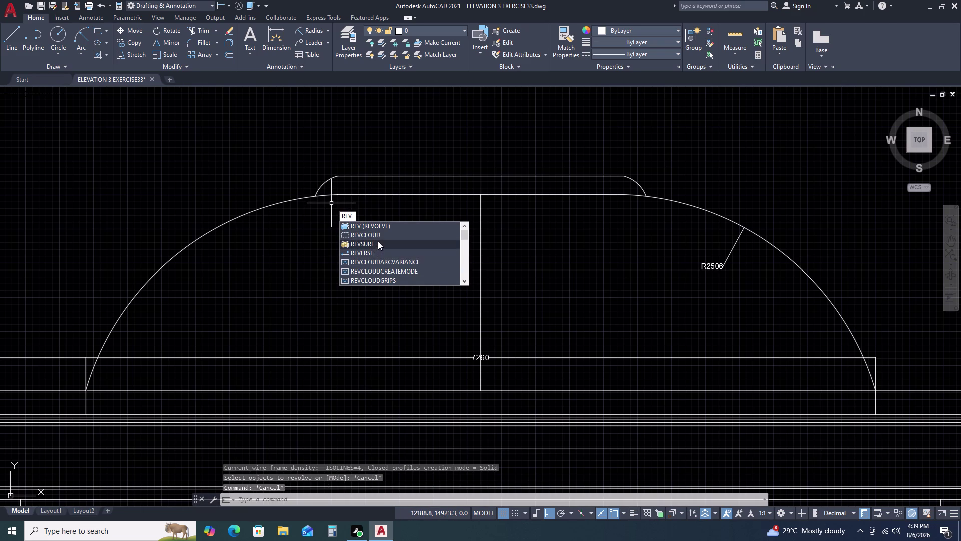
click(380, 238)
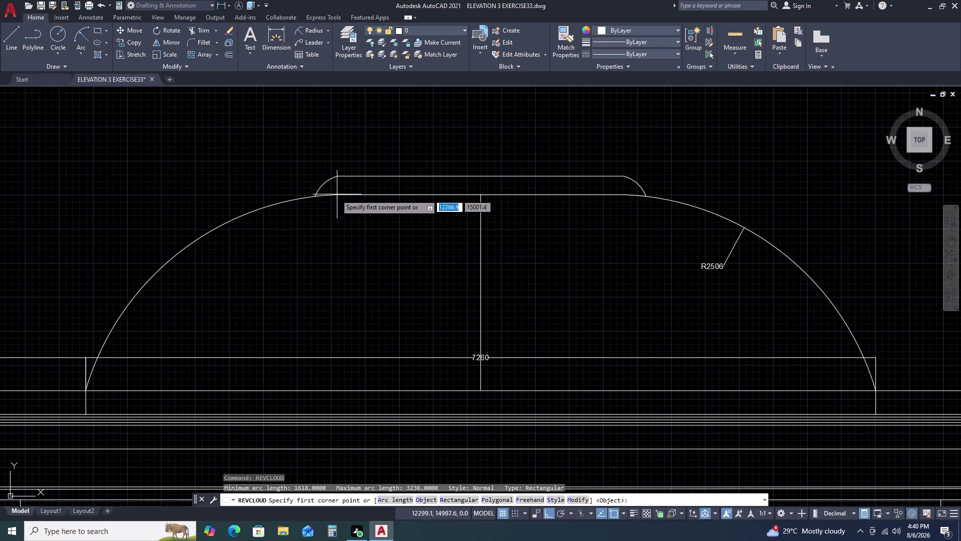
click(319, 196)
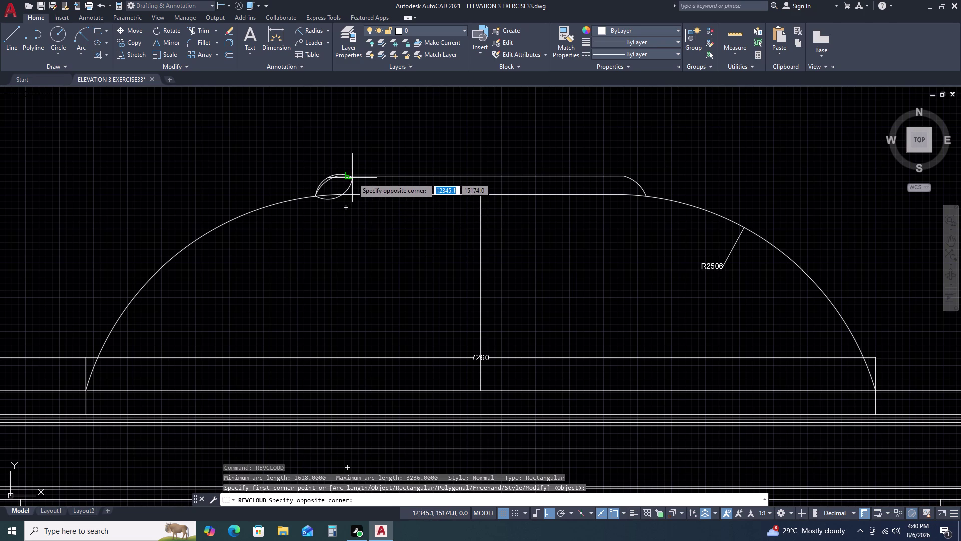
click(352, 178)
click(347, 182)
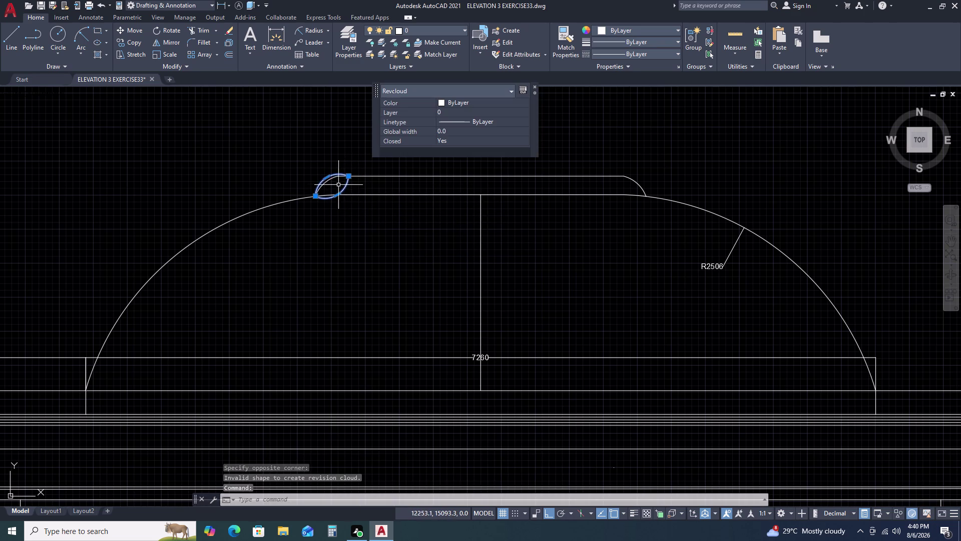
Drag the lens shape's vertex grips down onto the dome curve to reshape it.
scroll(up, 3)
click(331, 167)
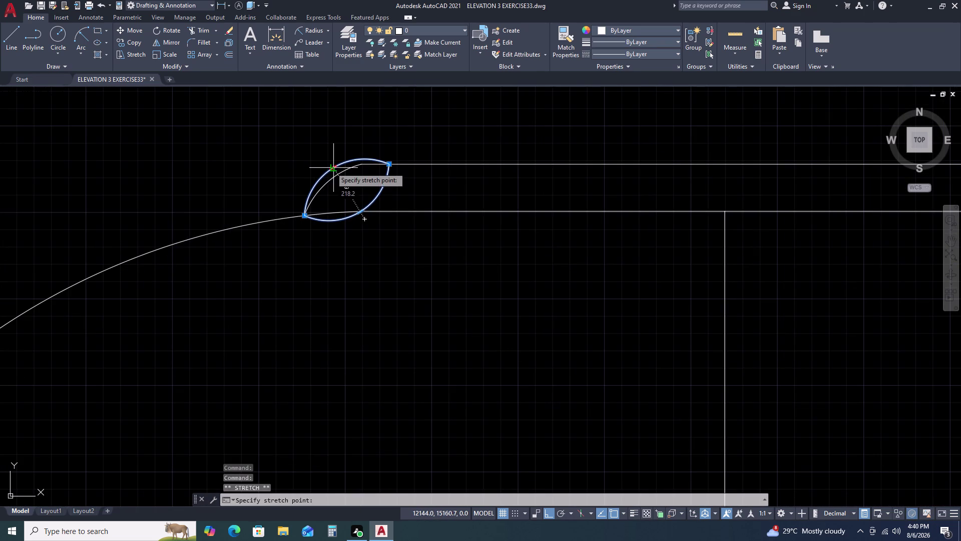
click(336, 176)
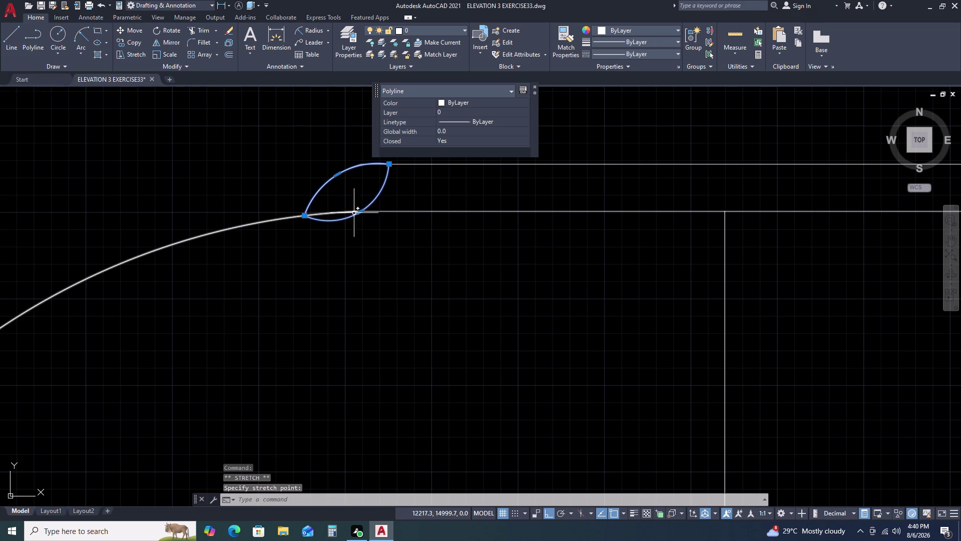
click(361, 214)
click(359, 203)
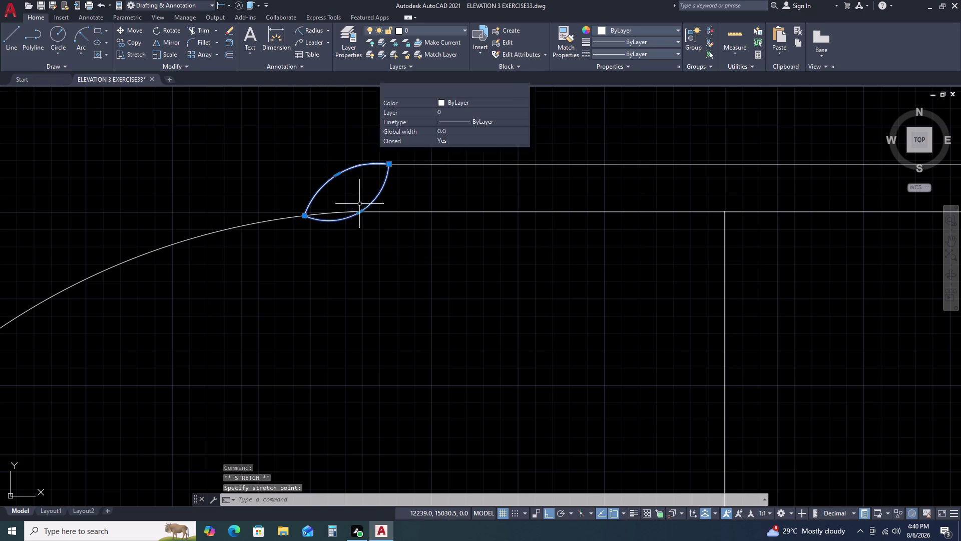
click(360, 213)
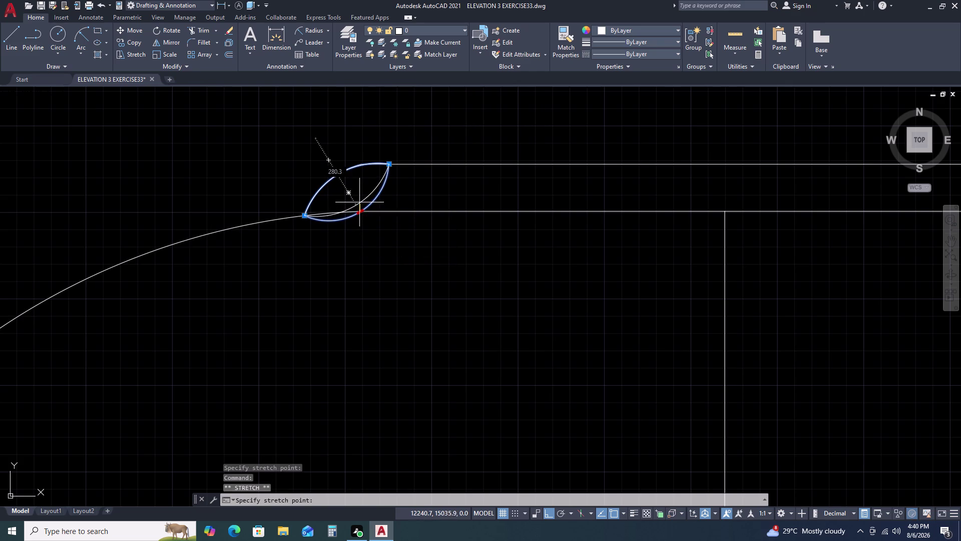
click(358, 193)
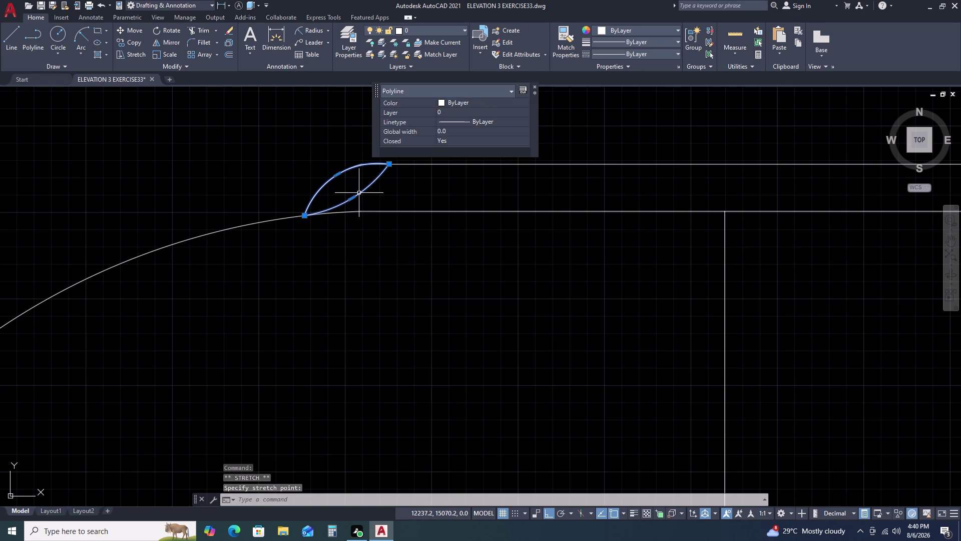
key(Escape)
Delete the reshaped pointed oval.
scroll(down, 3)
click(369, 194)
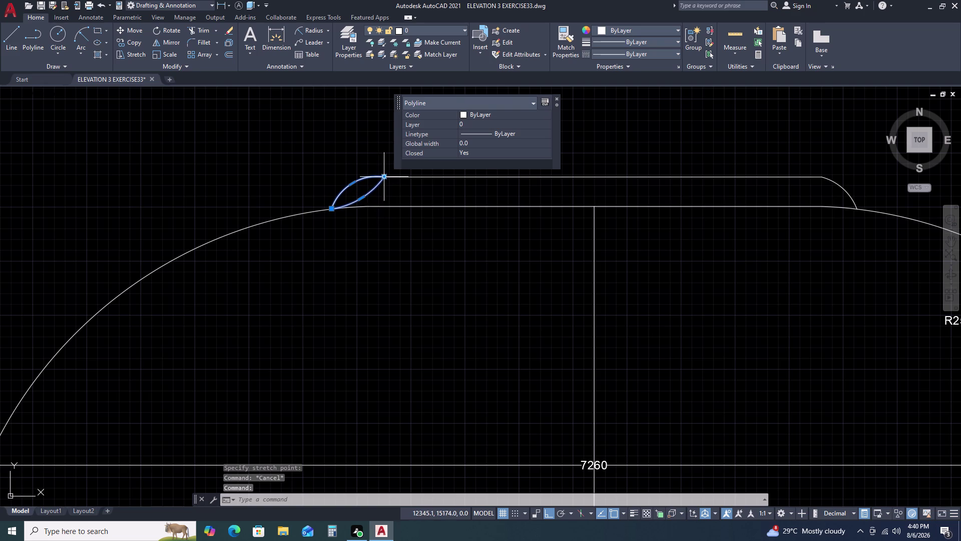
key(Delete)
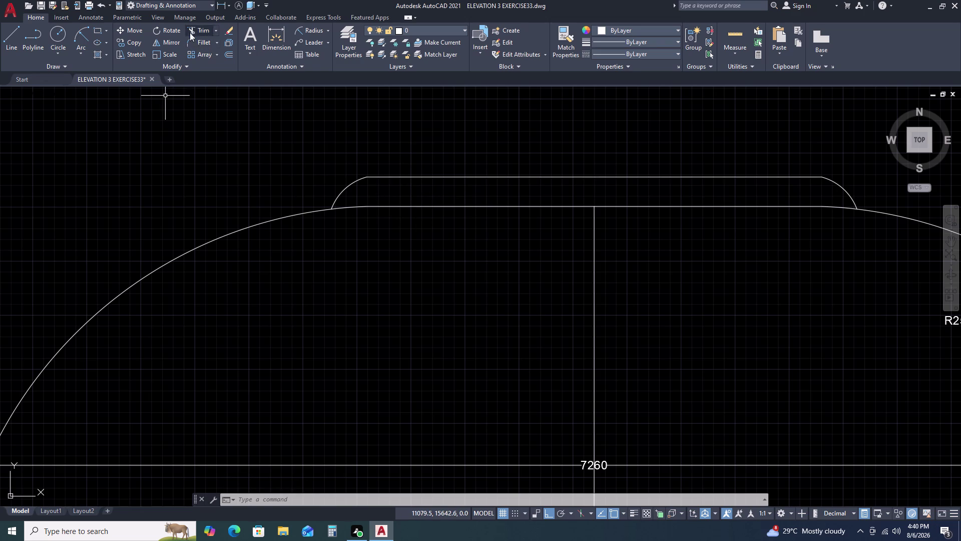
Abandon a rectangle, then draw a small lens-shaped revision cloud inside the dome's left half.
scroll(down, 3)
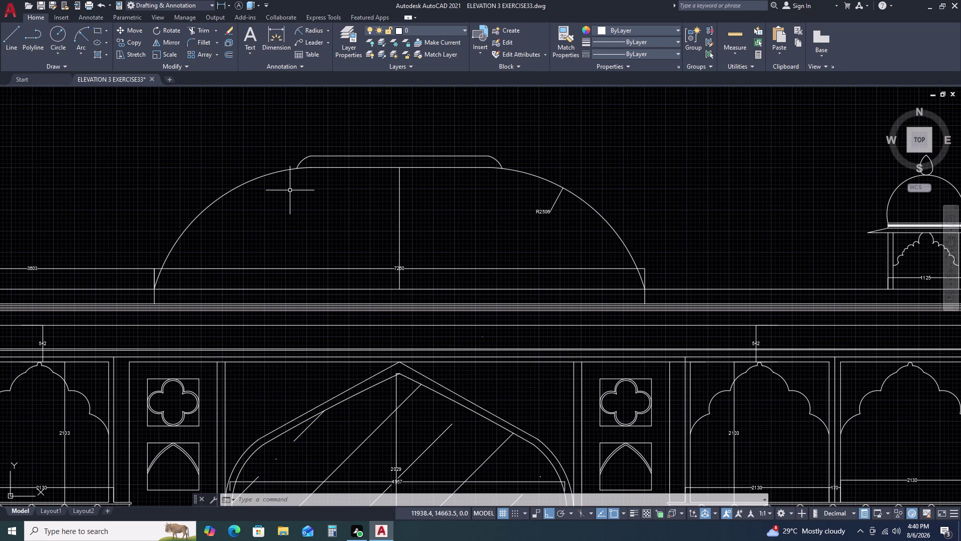
text(REC)
key(space)
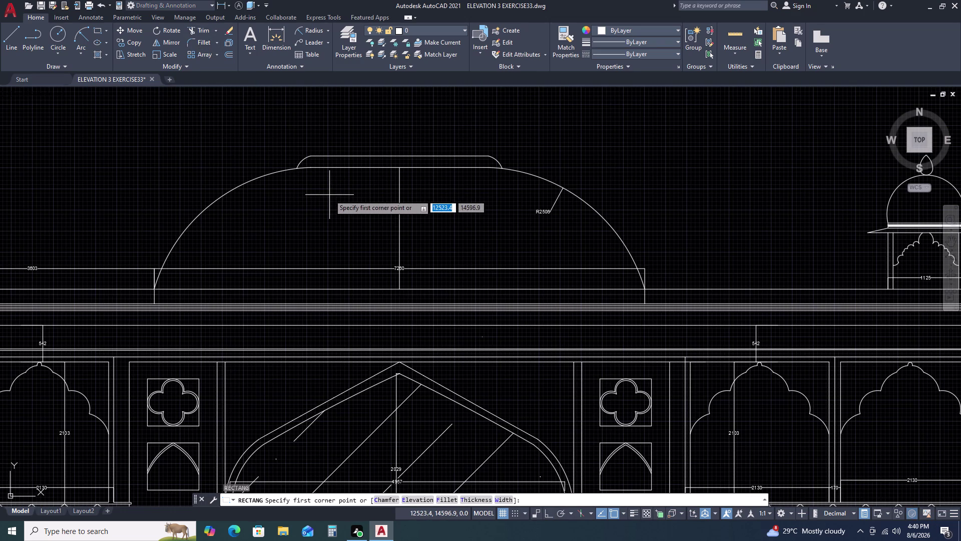
key(Escape)
key(Escape)
text(REV)
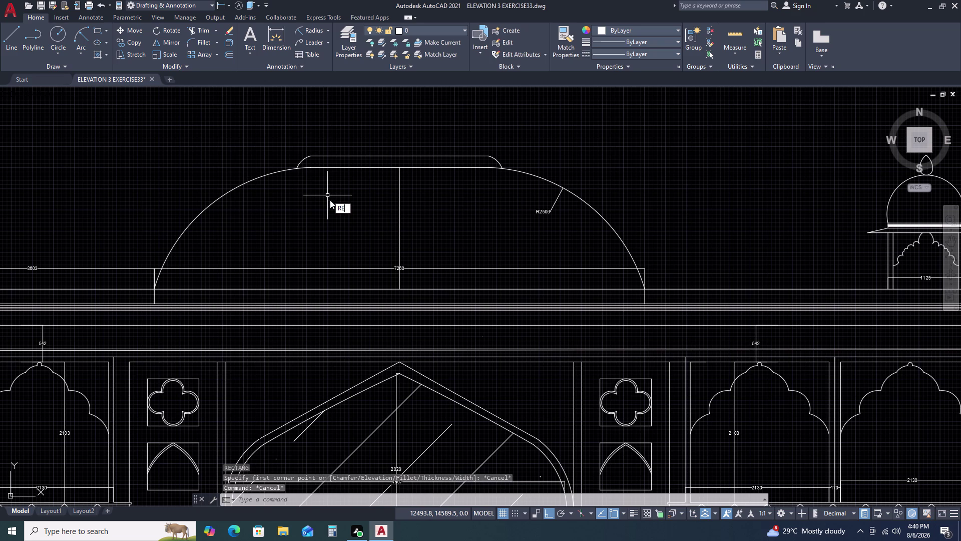
click(355, 228)
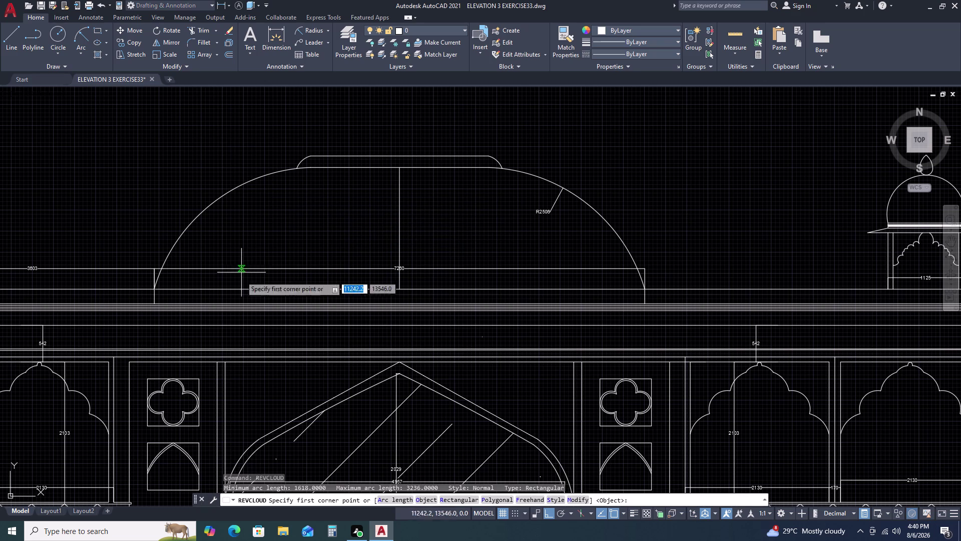
click(265, 256)
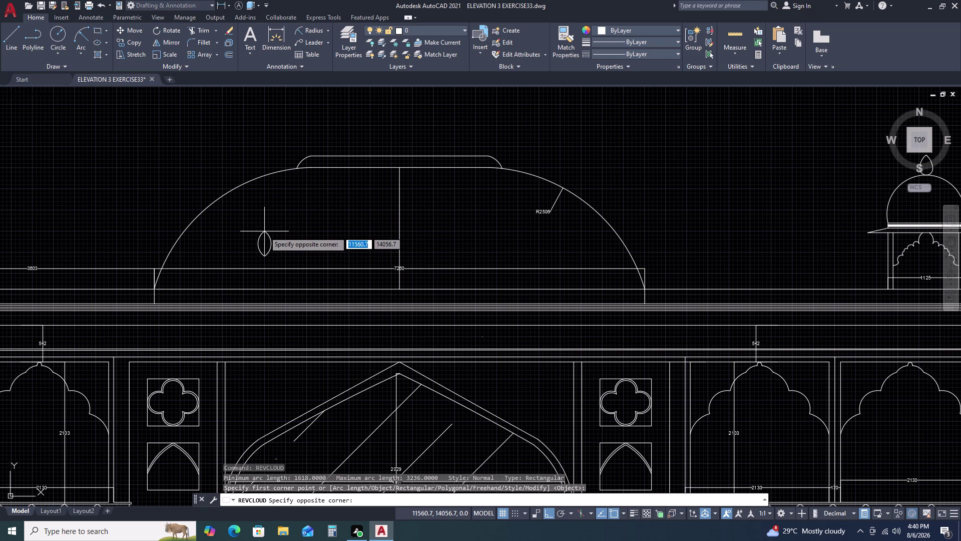
click(266, 235)
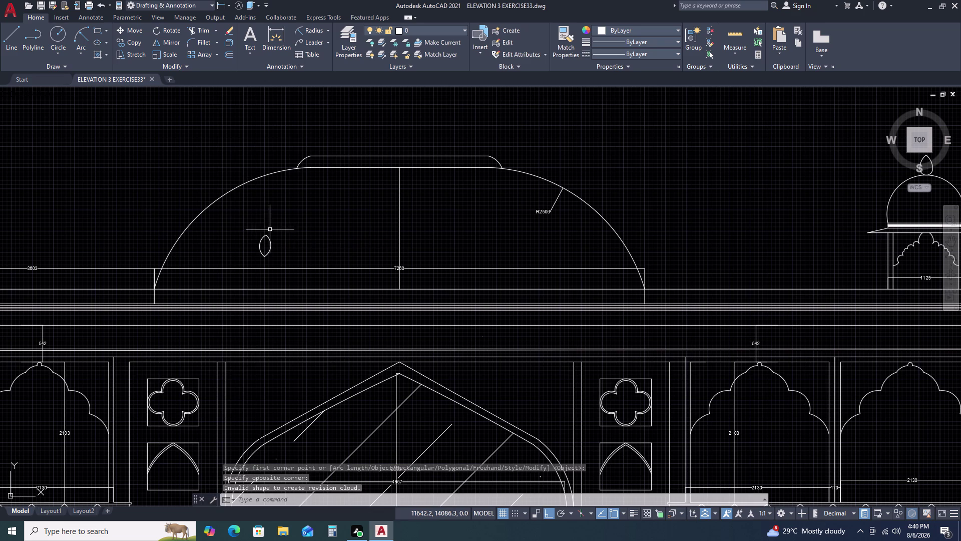
Select the new pointed oval for moving.
click(271, 231)
click(257, 247)
text(M)
key(space)
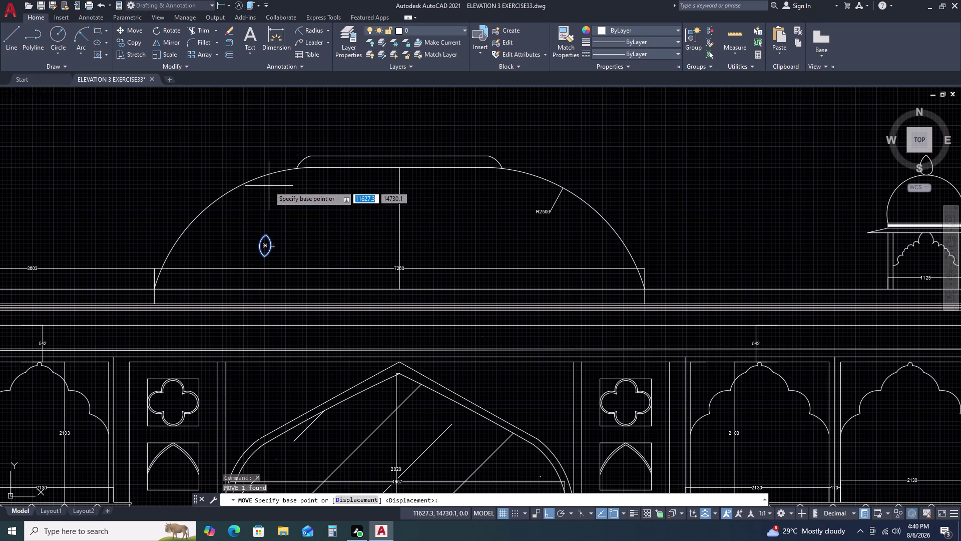
Move the oval to the left end of the cap band.
click(269, 233)
scroll(up, 3)
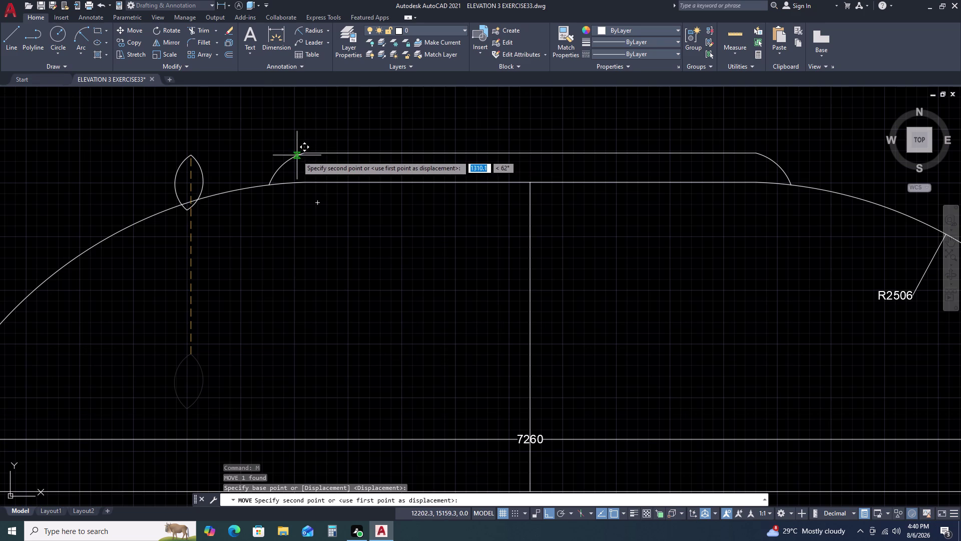
click(303, 156)
click(322, 175)
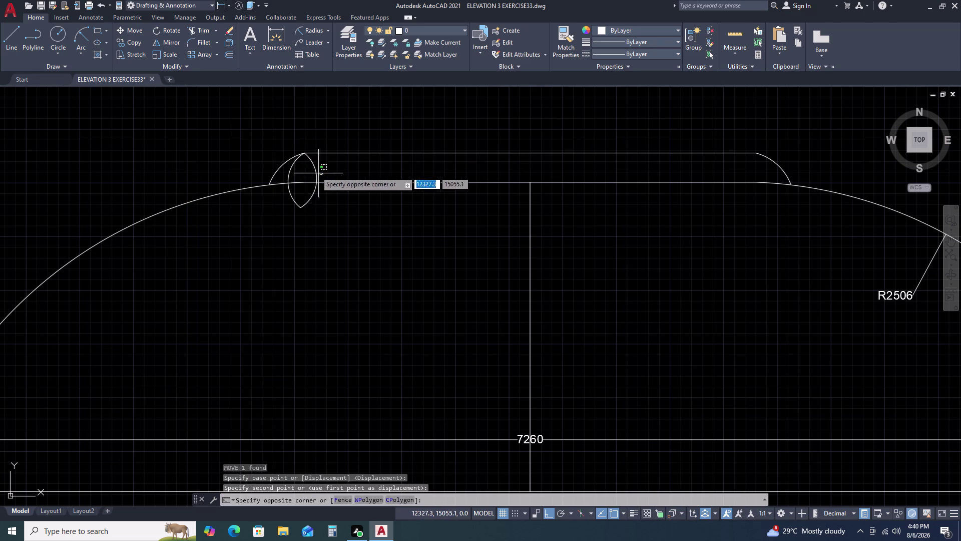
click(315, 171)
Rescale the oval about its bottom tip with a picked scale factor.
text(SC)
key(space)
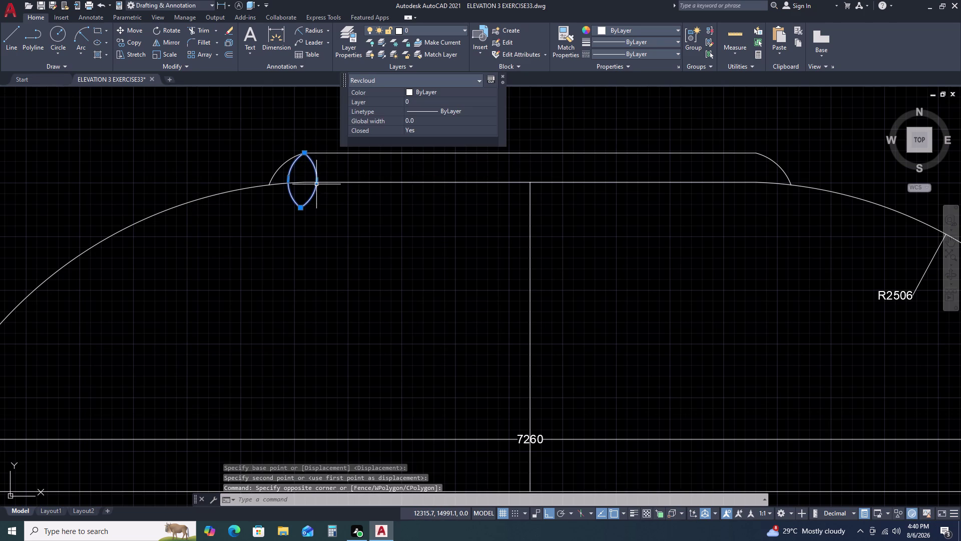
click(299, 209)
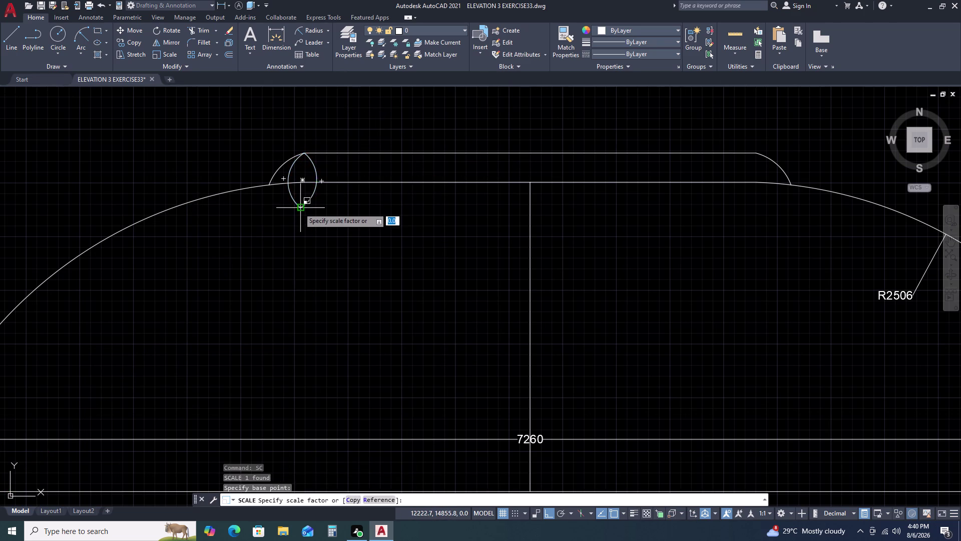
click(303, 191)
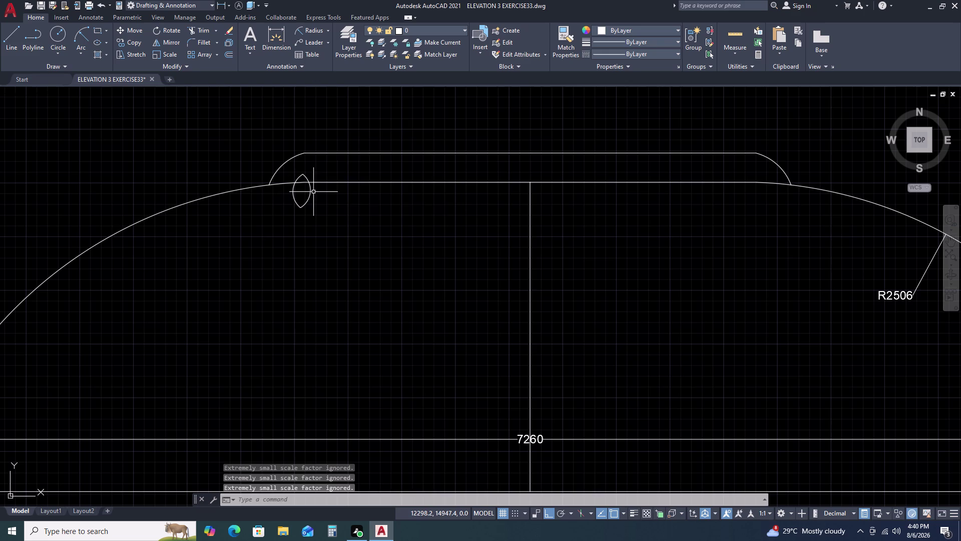
Move the oval by its bottom tip onto the band's lower corner.
click(314, 192)
click(309, 191)
key(m)
key(space)
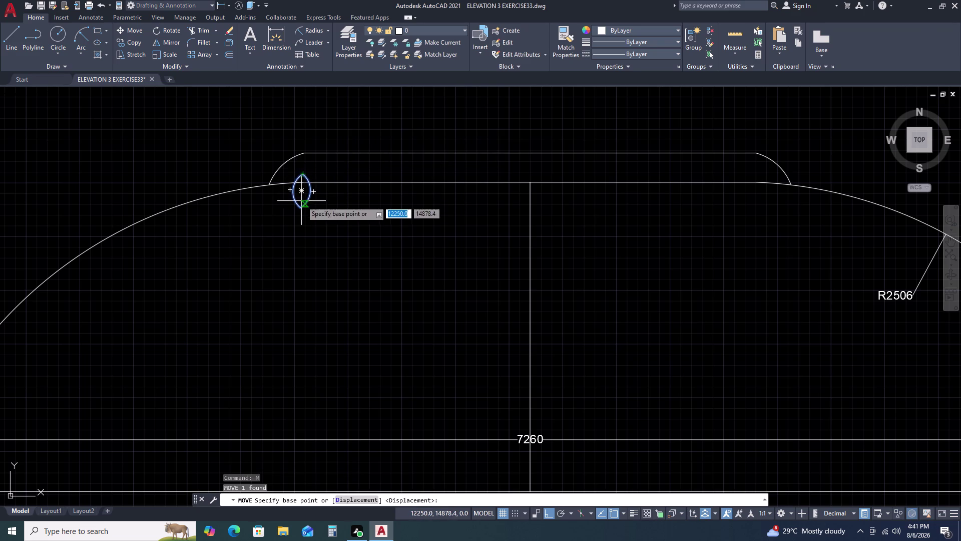
click(300, 209)
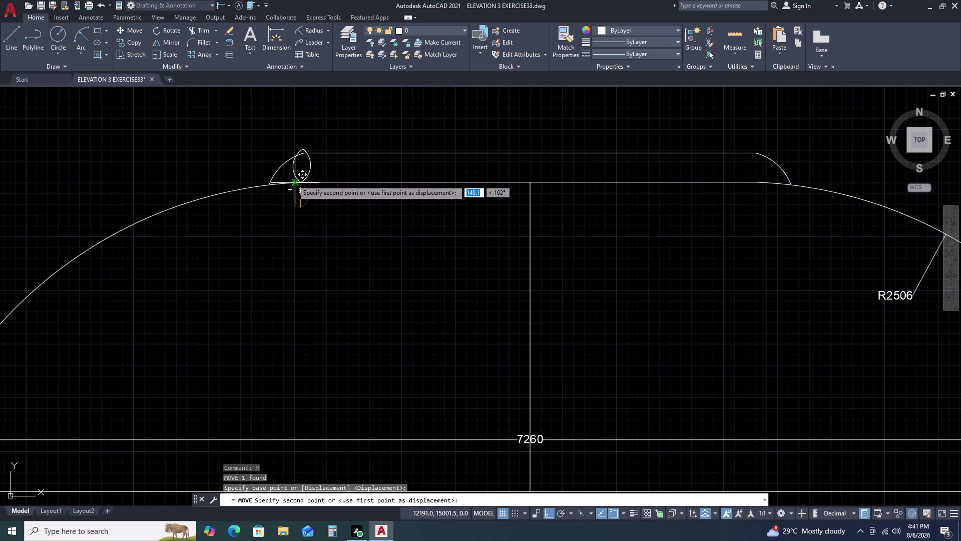
click(293, 179)
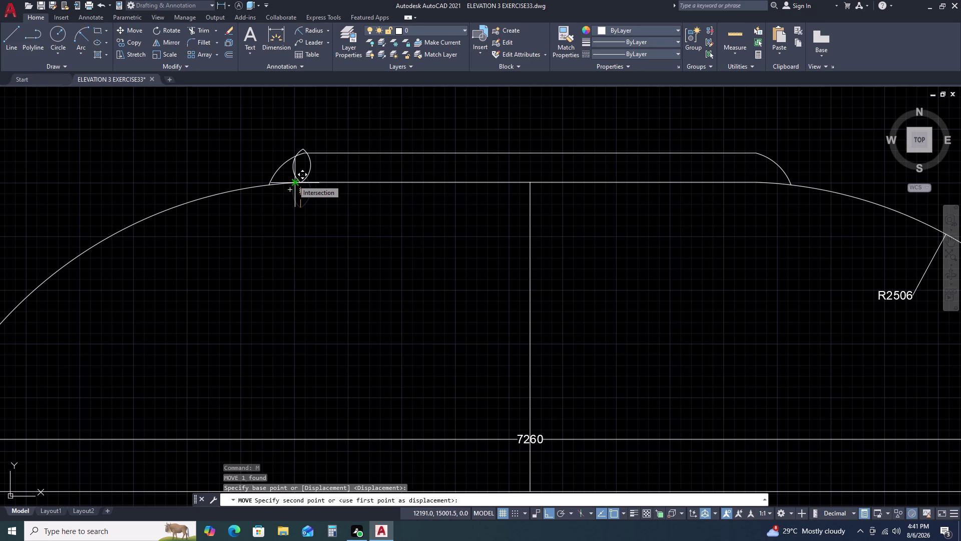
scroll(up, 3)
drag(339, 152, 334, 152)
click(303, 149)
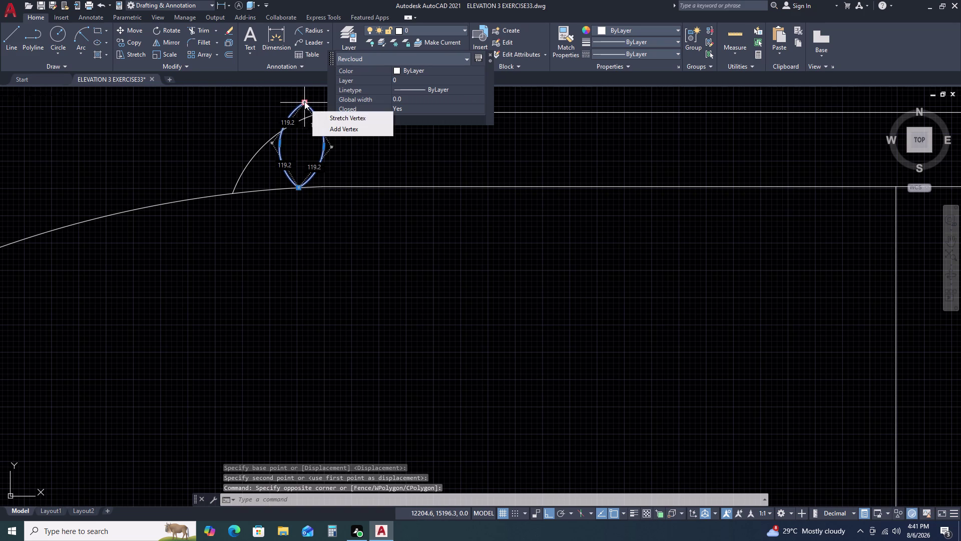
key(Escape)
Move the oval so its top tip sits on the band's top line.
text(M)
key(space)
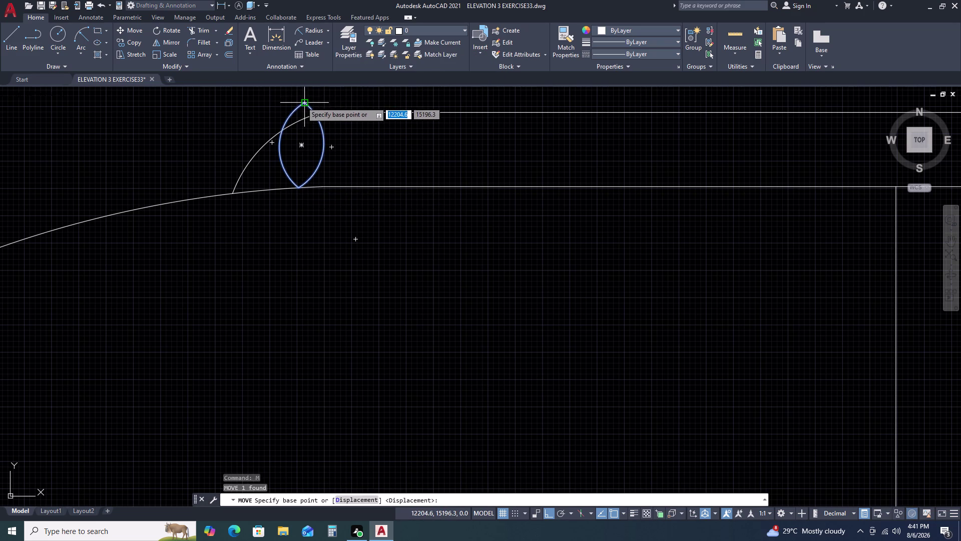
click(302, 102)
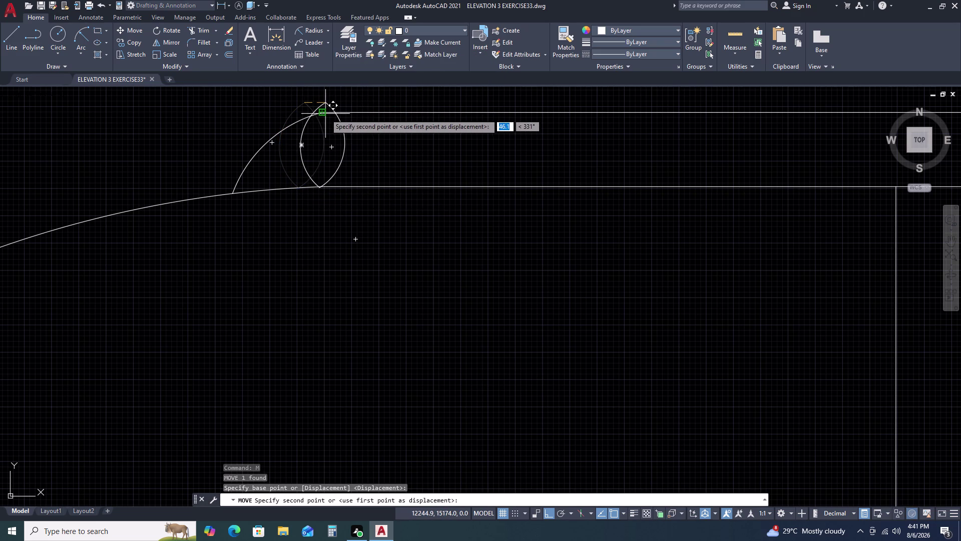
click(325, 114)
drag(355, 158, 350, 158)
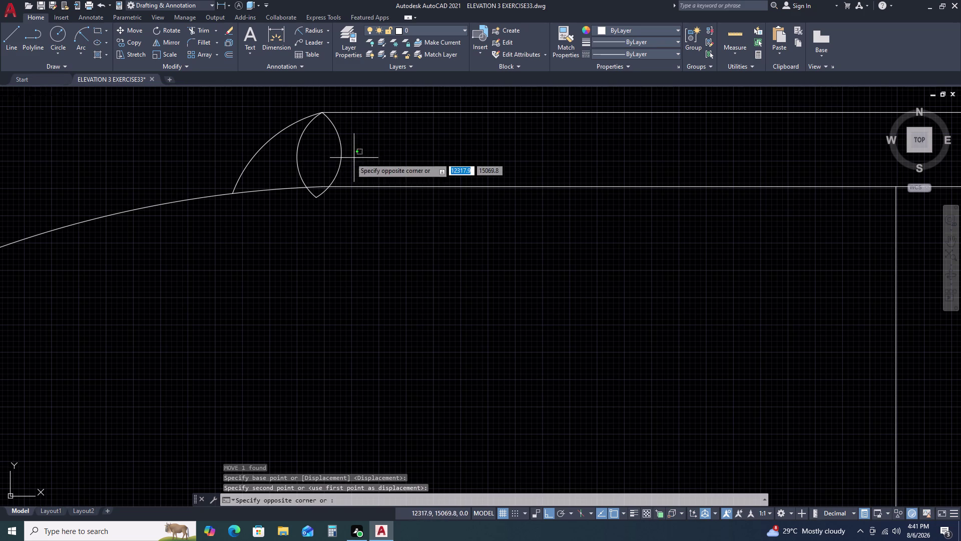
click(326, 148)
Scale the oval by reference from its top tip so it spans the band's full height.
text(SC)
key(space)
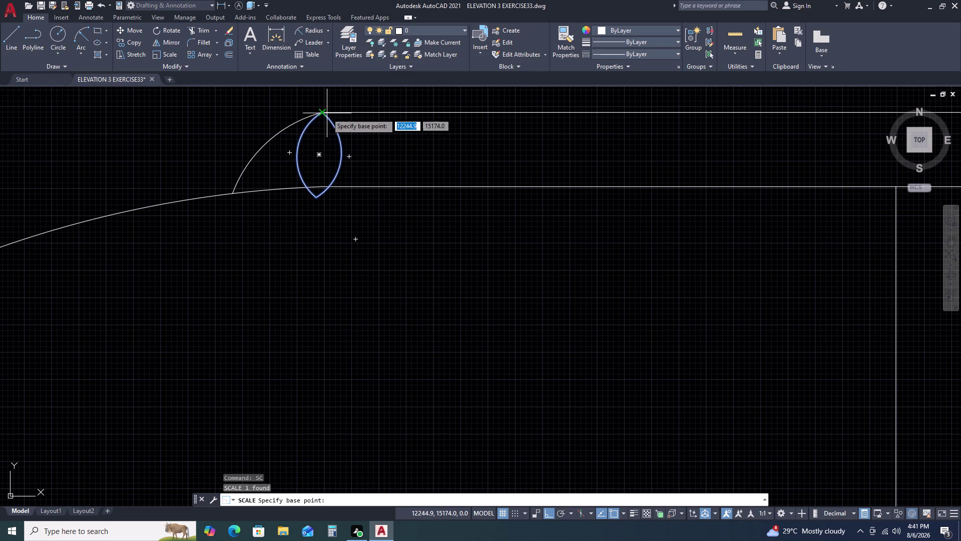
click(322, 109)
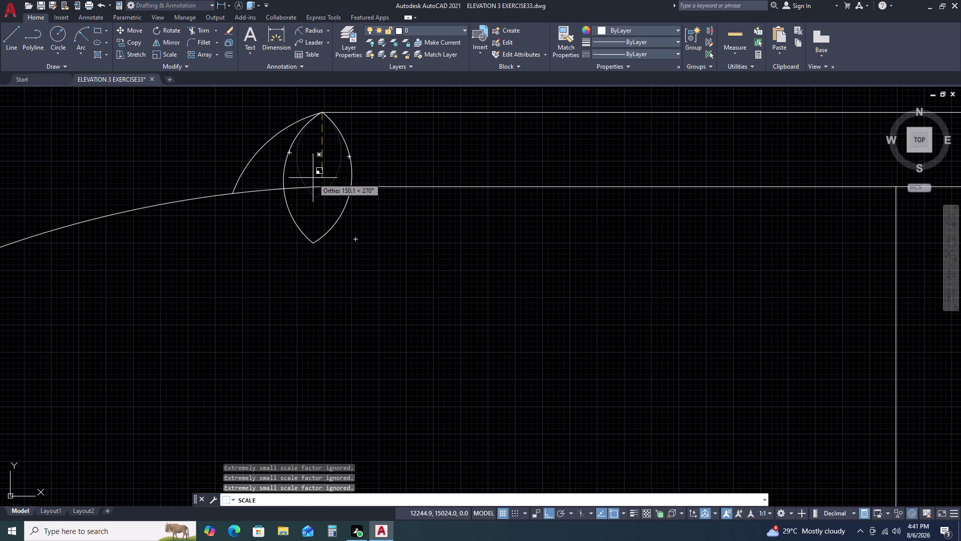
text(R)
key(space)
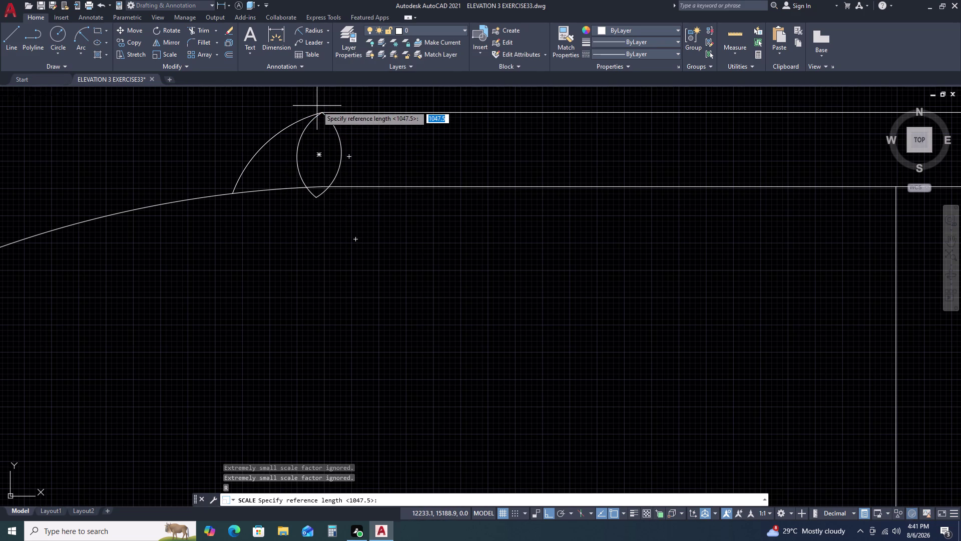
click(320, 109)
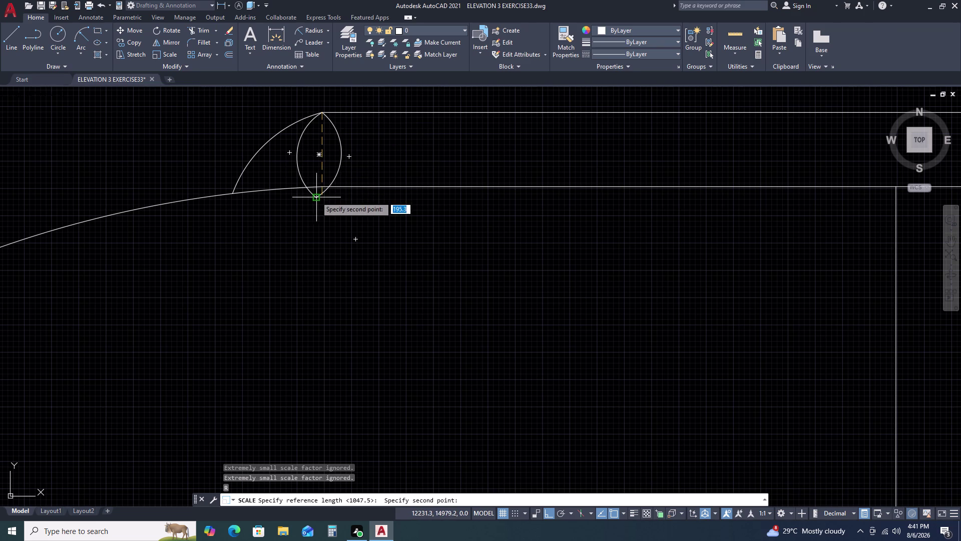
click(316, 196)
click(323, 186)
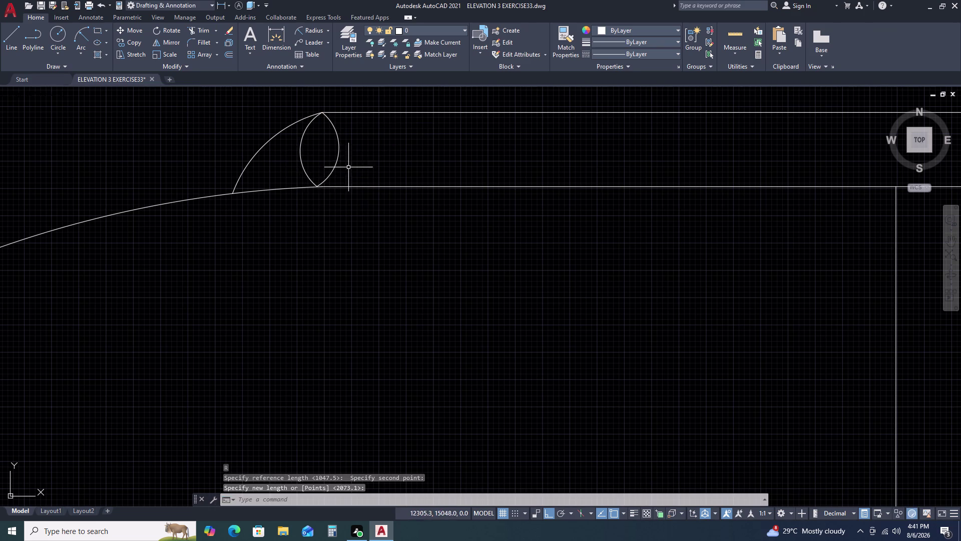
click(349, 166)
click(328, 153)
text(AR)
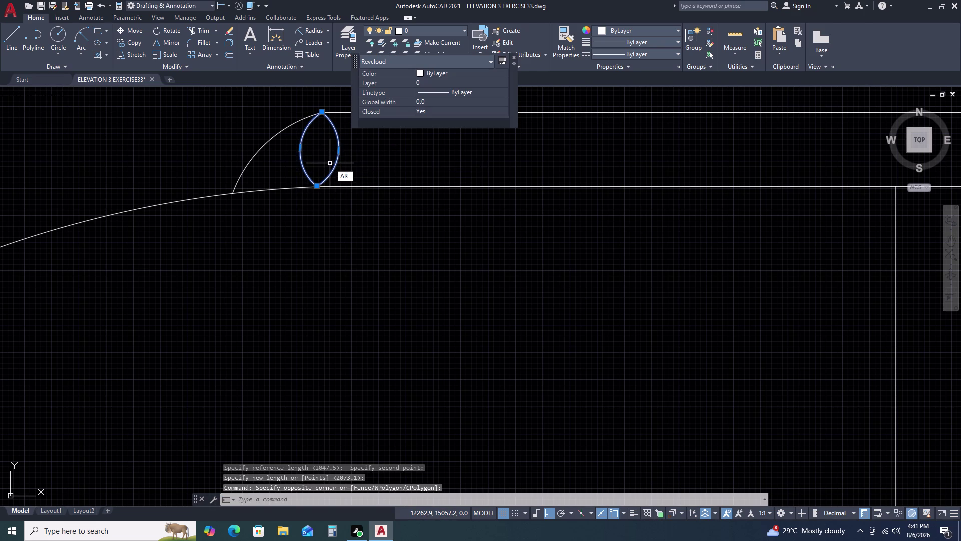
key(space)
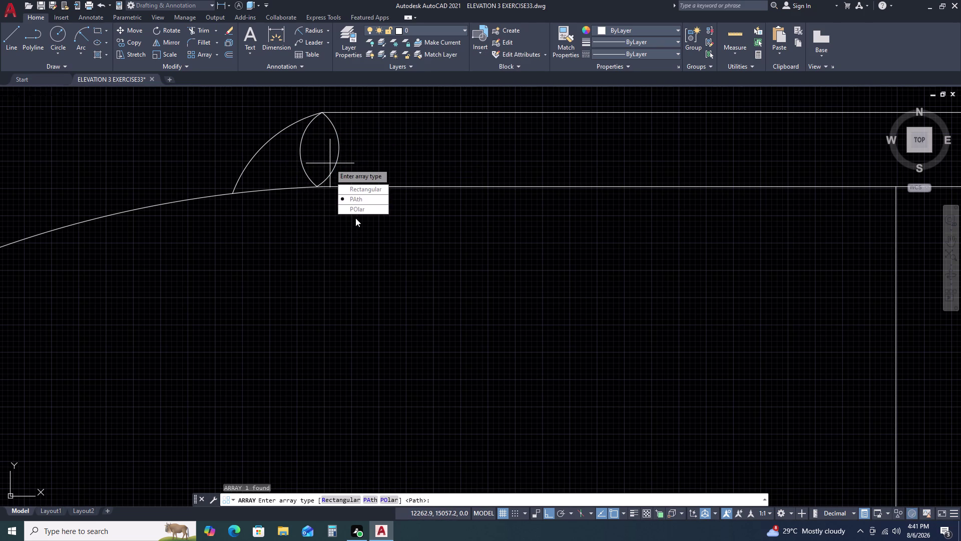
Set up a path array of the oval along the band's lower line.
click(363, 196)
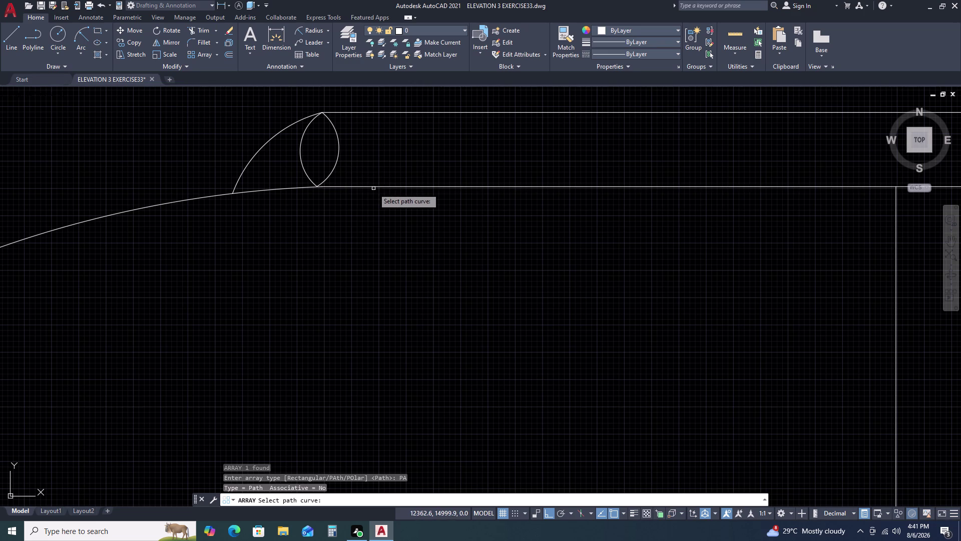
click(373, 188)
click(371, 185)
scroll(down, 3)
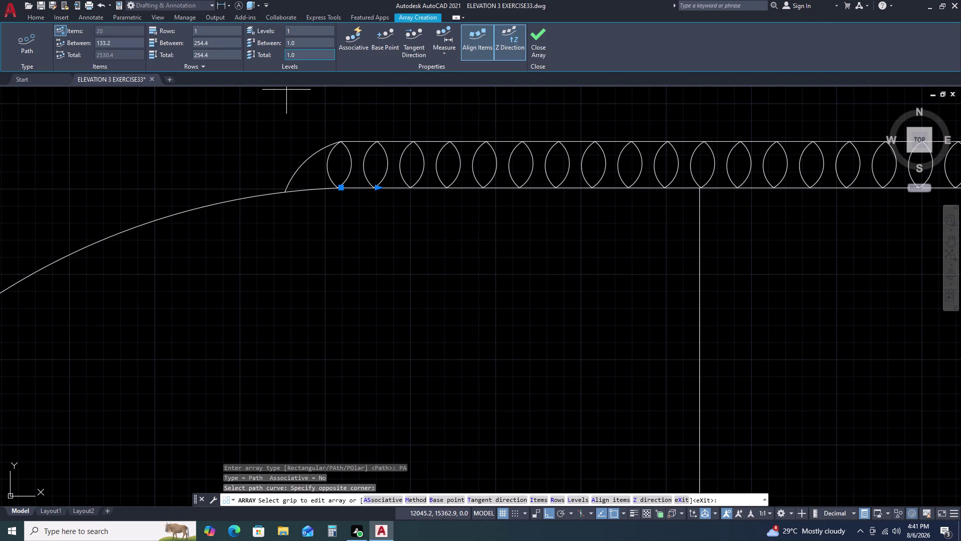
click(218, 47)
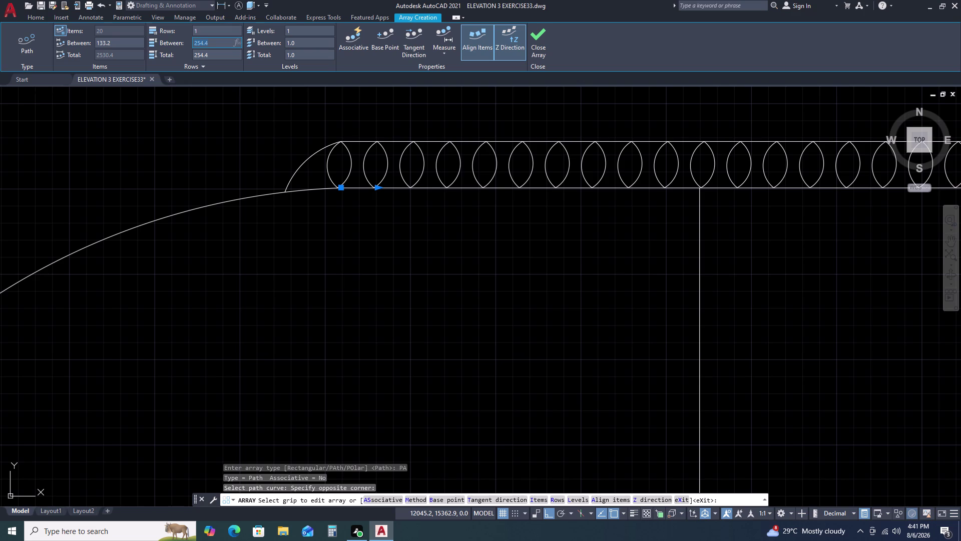
Try an item spacing of 0, then cancel the path array without creating it.
key(Insert)
key(Return)
key(Return)
key(0)
key(Return)
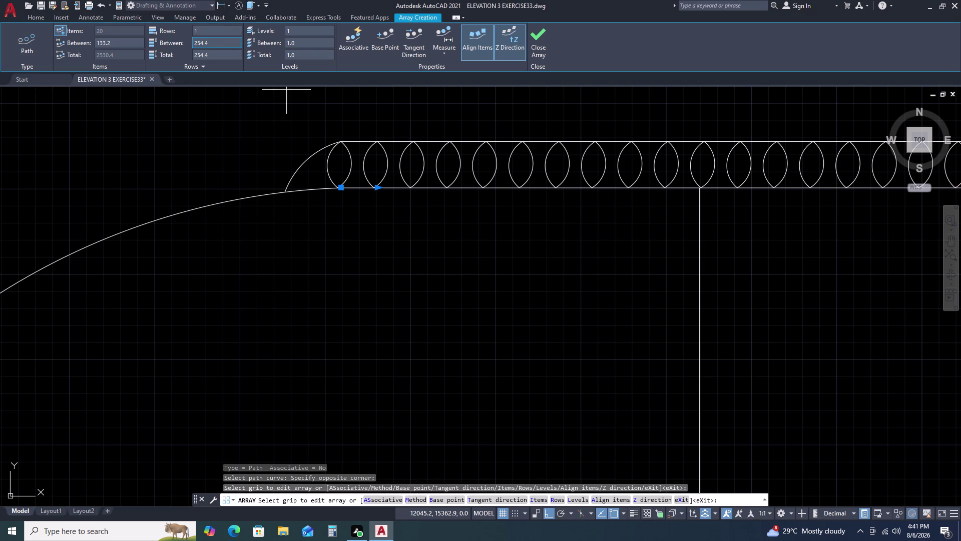
click(123, 41)
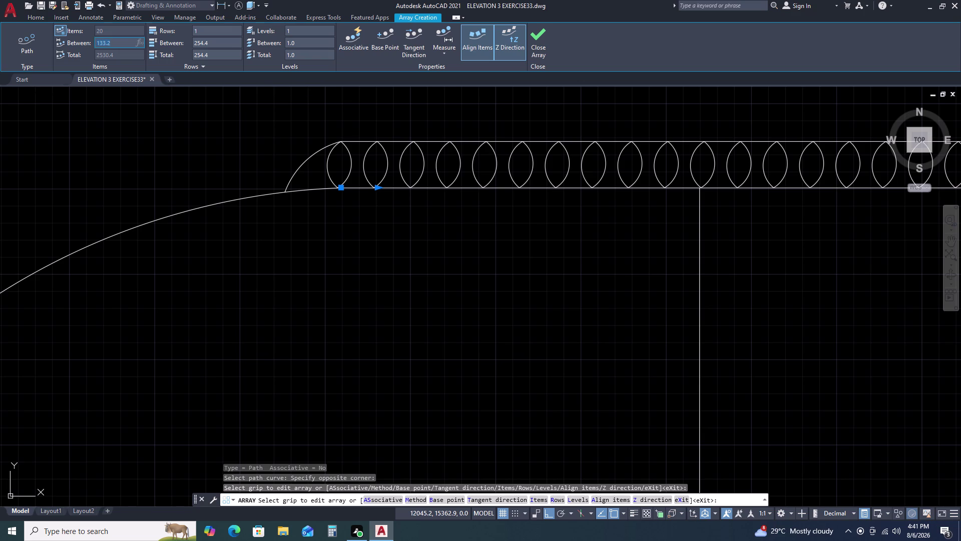
text(0)
key(space)
key(Escape)
key(Escape)
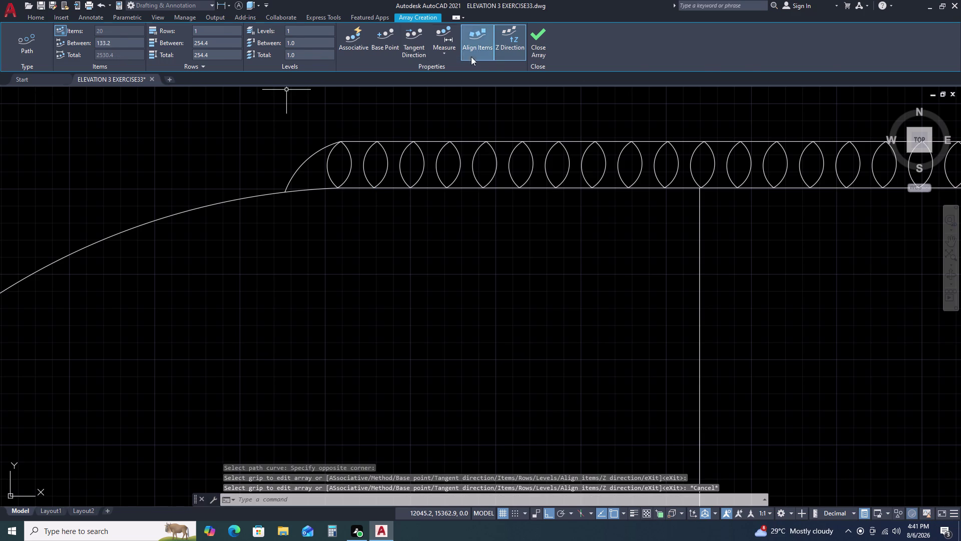
scroll(down, 3)
Move the second lobe leftward by its base point so it sits beside the first lobe.
middle_drag(584, 159, 574, 162)
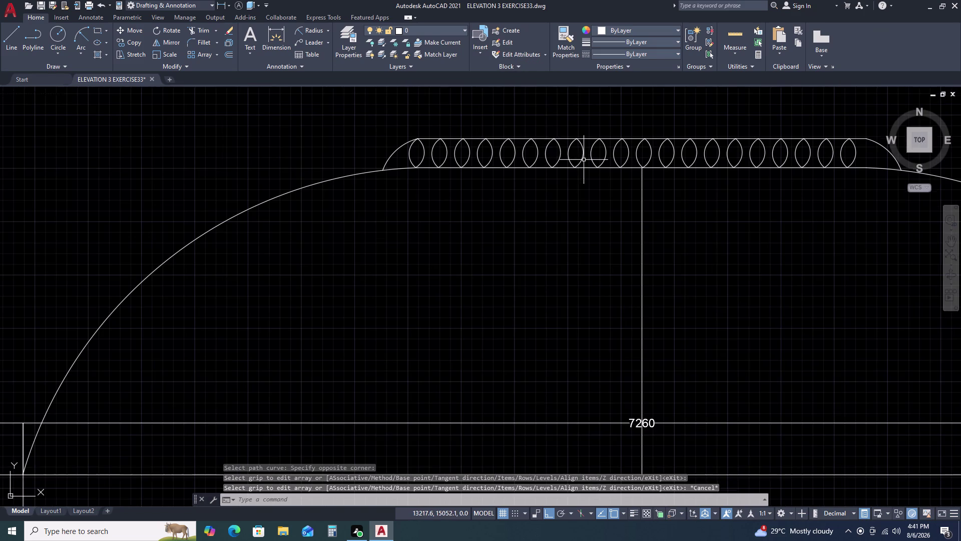
middle_drag(573, 162, 558, 162)
middle_drag(555, 161, 543, 157)
middle_drag(509, 143, 488, 132)
scroll(down, 3)
scroll(up, 3)
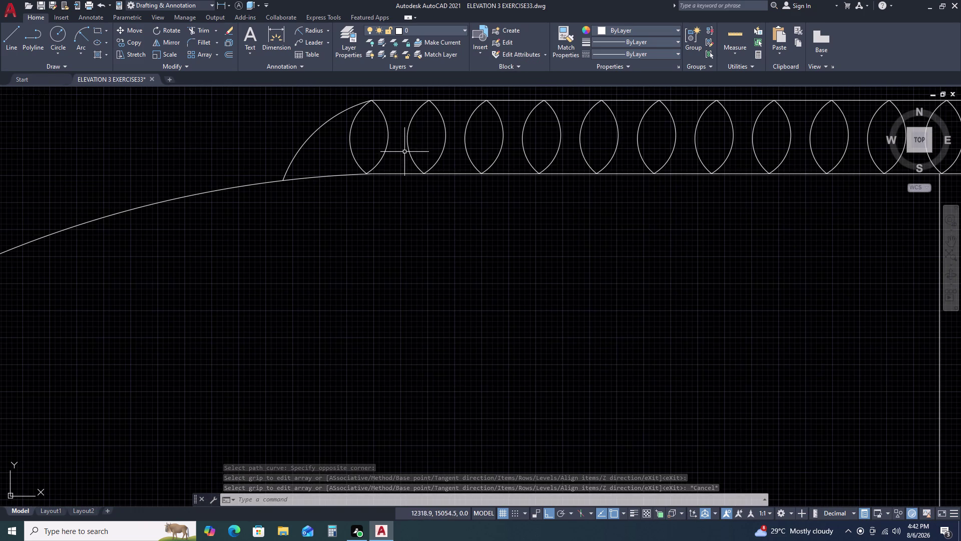
drag(417, 148, 411, 146)
click(397, 137)
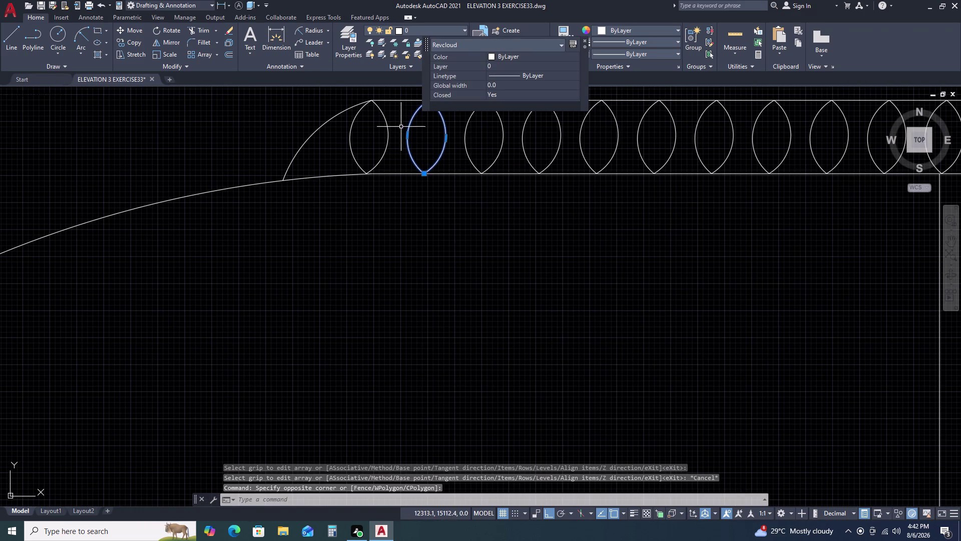
key(m)
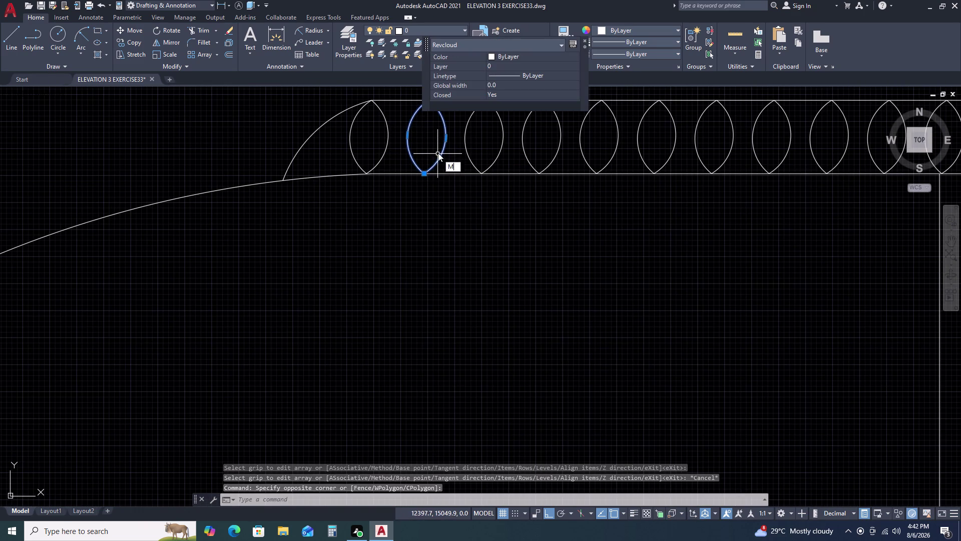
key(space)
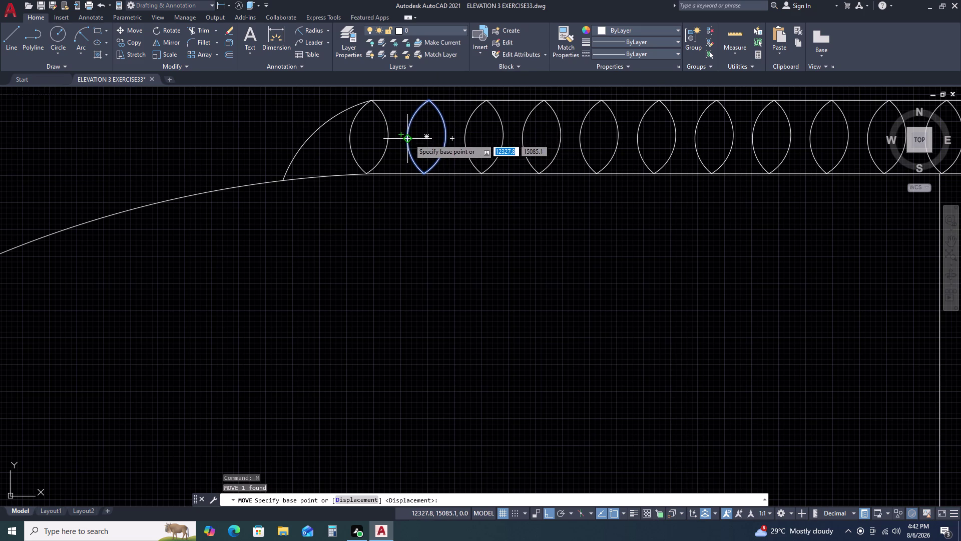
click(409, 138)
click(389, 136)
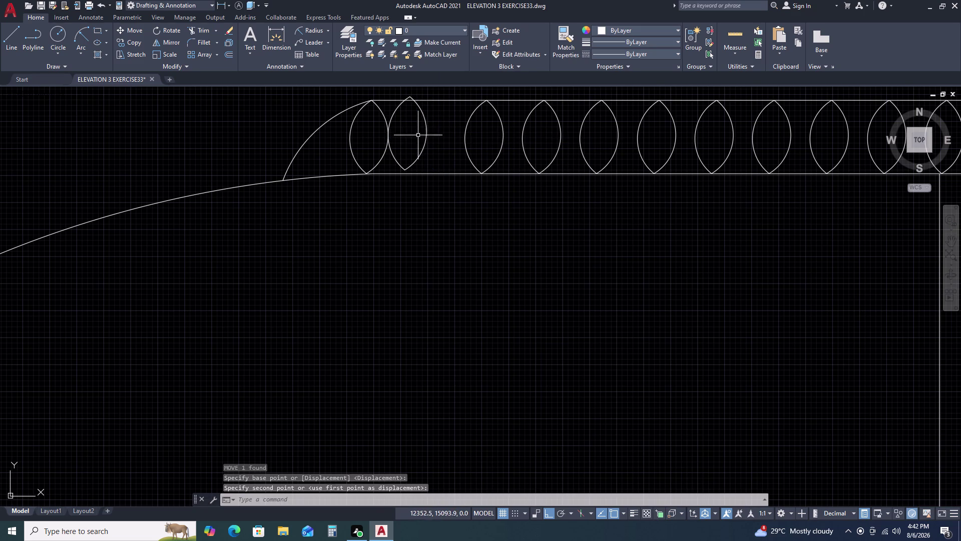
Start bottom-point moves of the second and third lobes, cancelling both unfinished.
click(433, 143)
click(421, 130)
text(M)
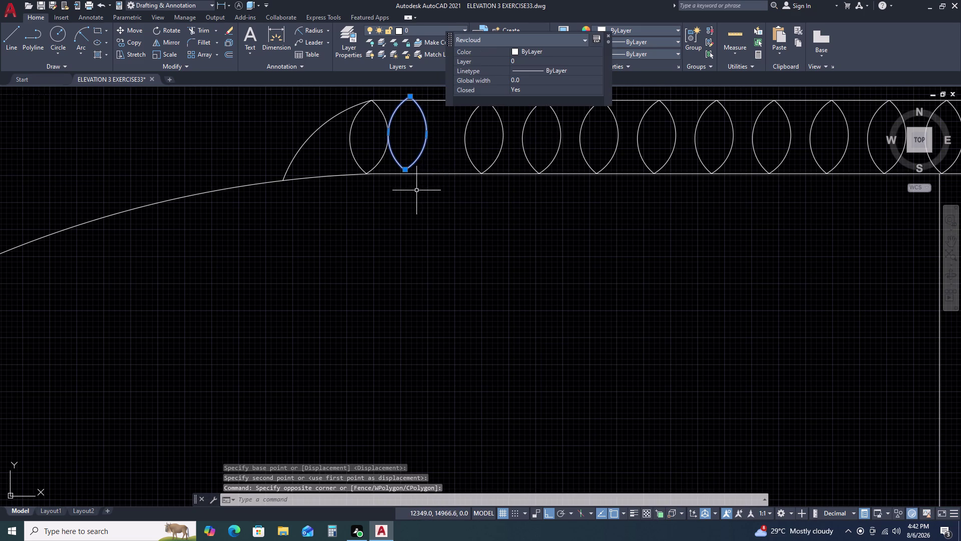
key(space)
click(402, 169)
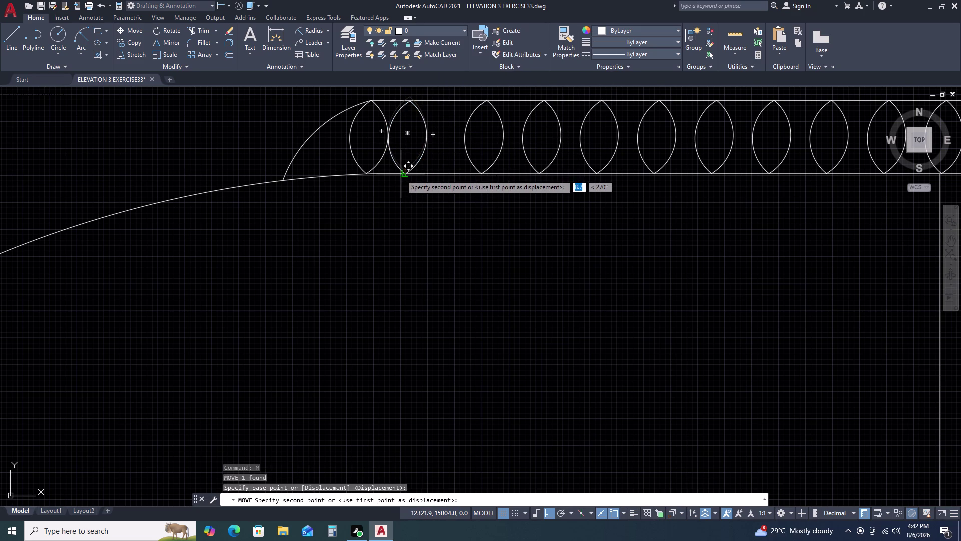
click(401, 175)
key(Escape)
click(504, 142)
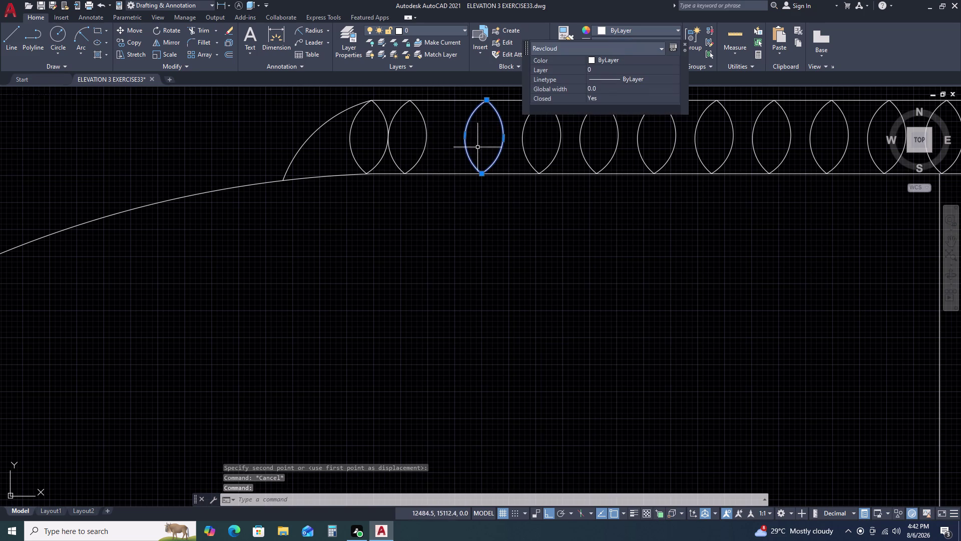
text(M)
key(space)
click(482, 173)
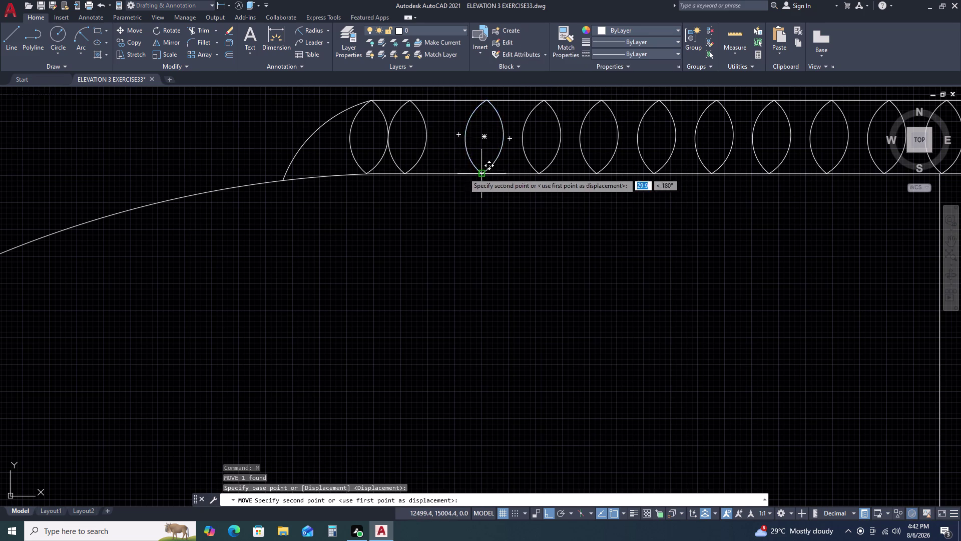
key(Escape)
Shift the third lobe left next to the first two lobes.
click(469, 133)
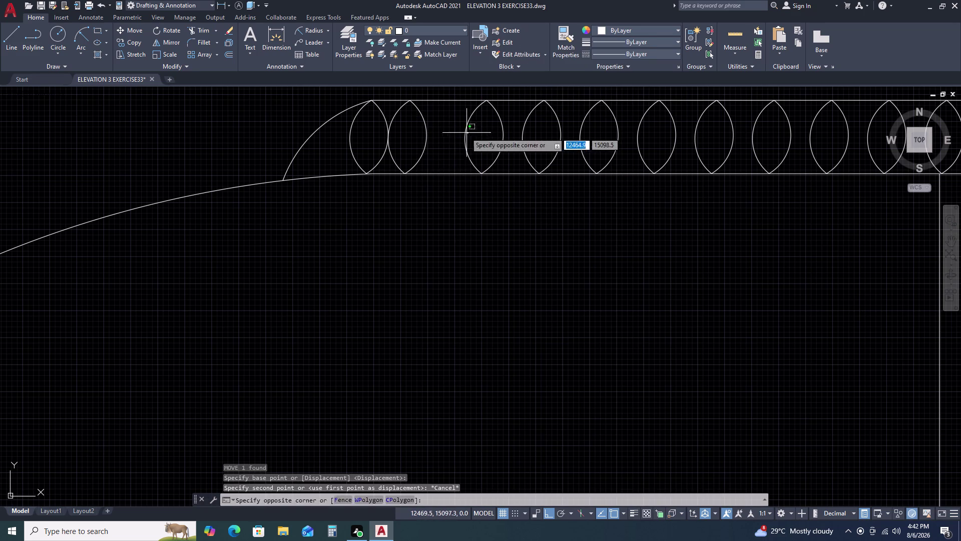
click(456, 129)
text(M)
key(space)
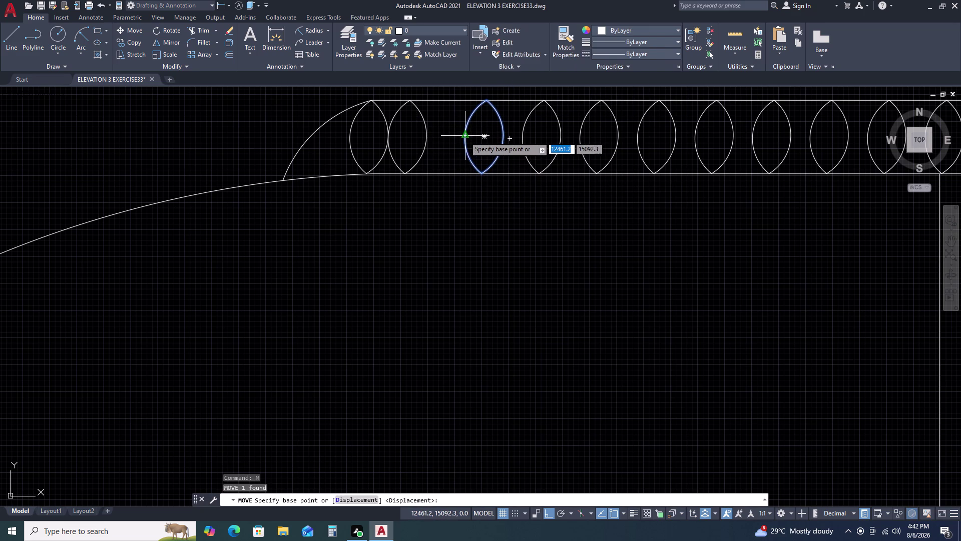
click(466, 138)
click(425, 138)
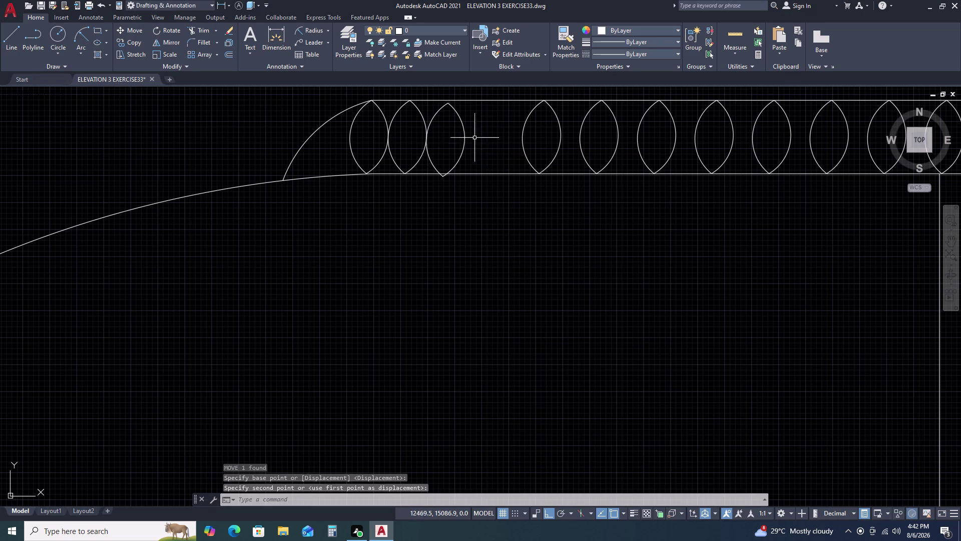
Reposition the third lobe so its tip rests on the band line.
click(468, 140)
click(450, 121)
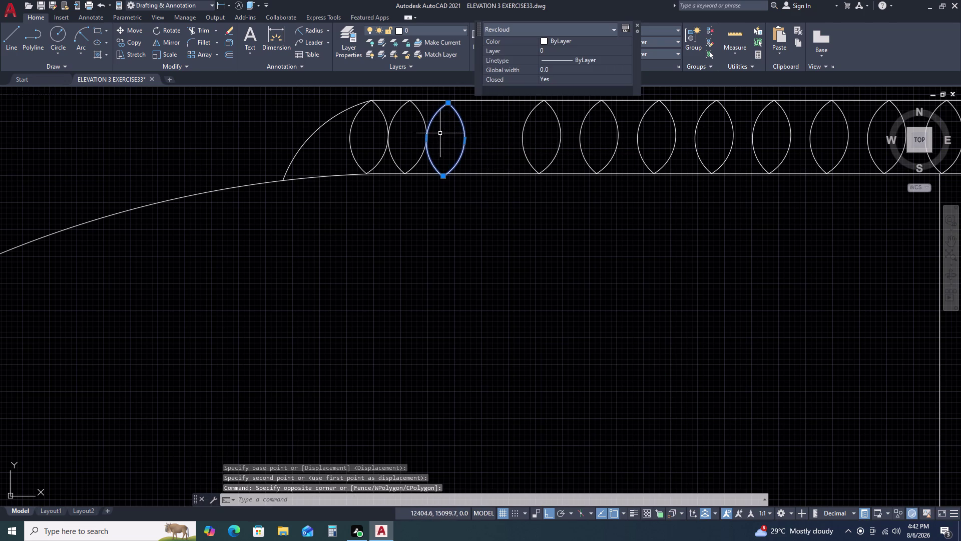
text(M)
key(space)
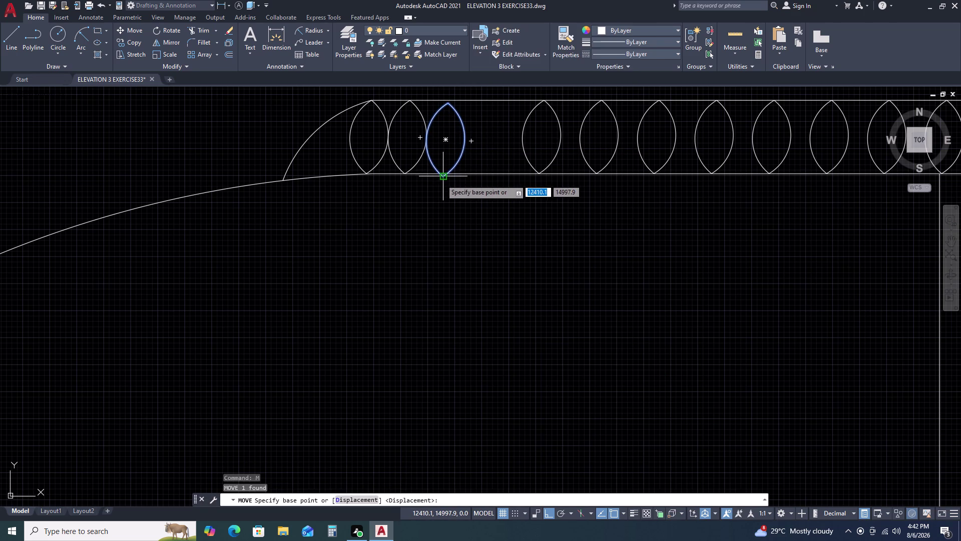
click(441, 179)
click(442, 177)
scroll(up, 3)
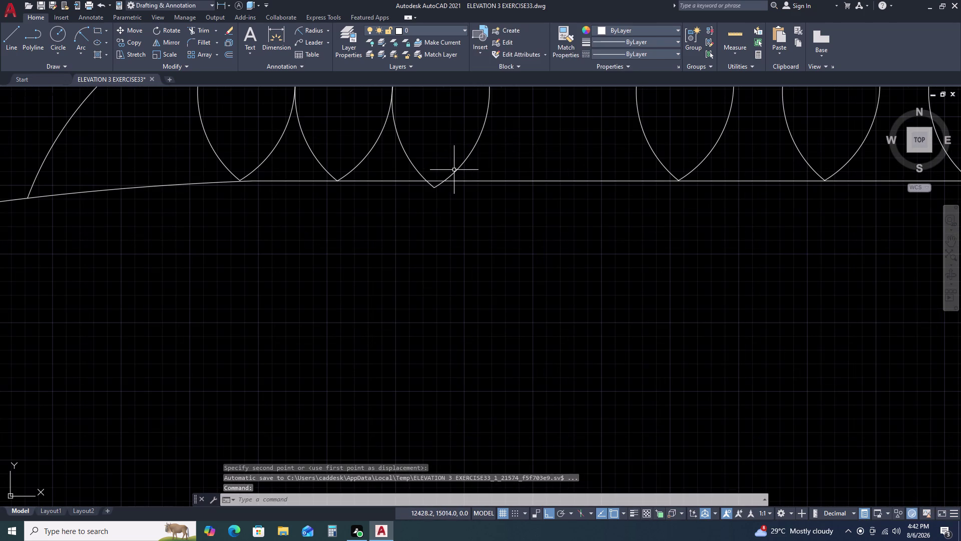
click(454, 170)
key(m)
key(space)
click(434, 189)
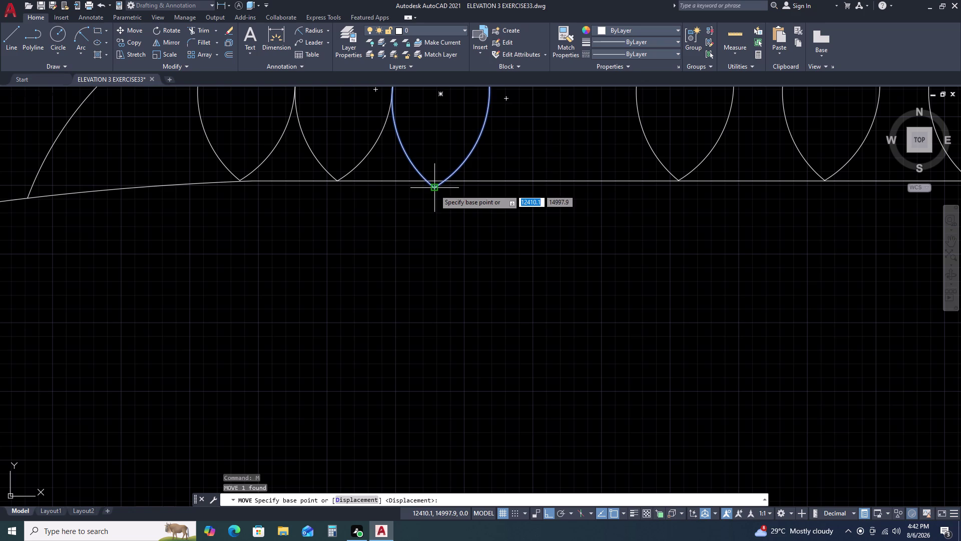
click(435, 180)
scroll(down, 3)
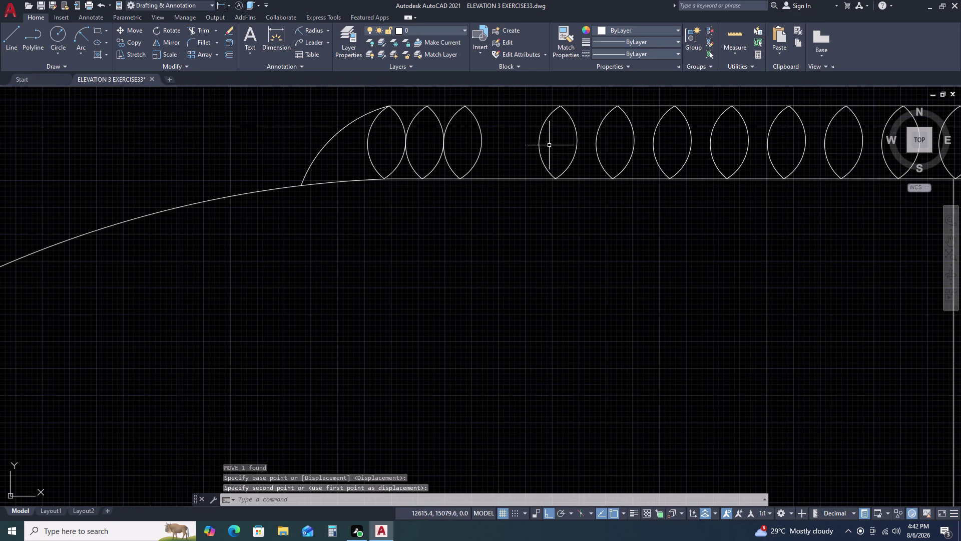
drag(554, 157, 542, 158)
Move the lobe beyond the gap left, placing it beside the third lobe.
click(520, 143)
text(M)
key(space)
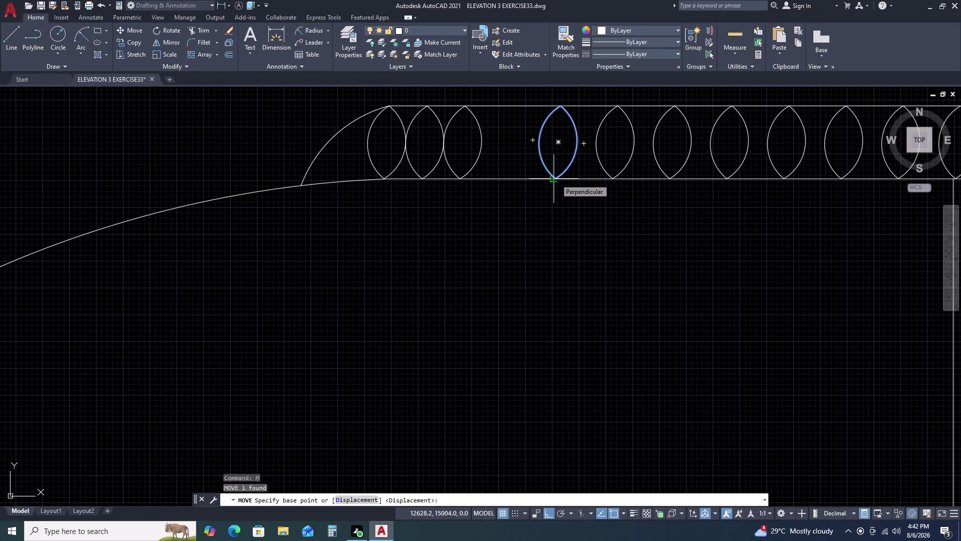
click(539, 140)
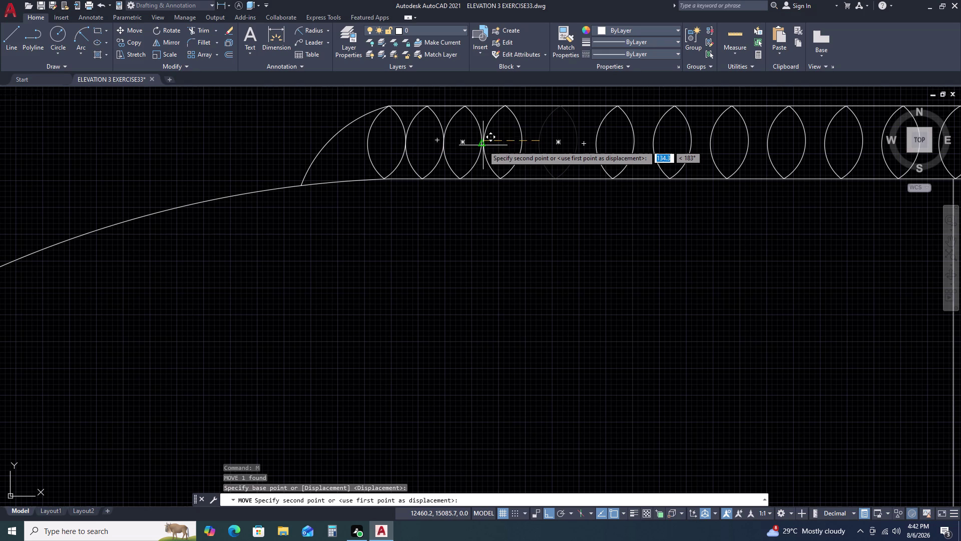
click(484, 144)
Snap the fourth lobe's bottom point against the others to close the row.
drag(529, 144, 525, 142)
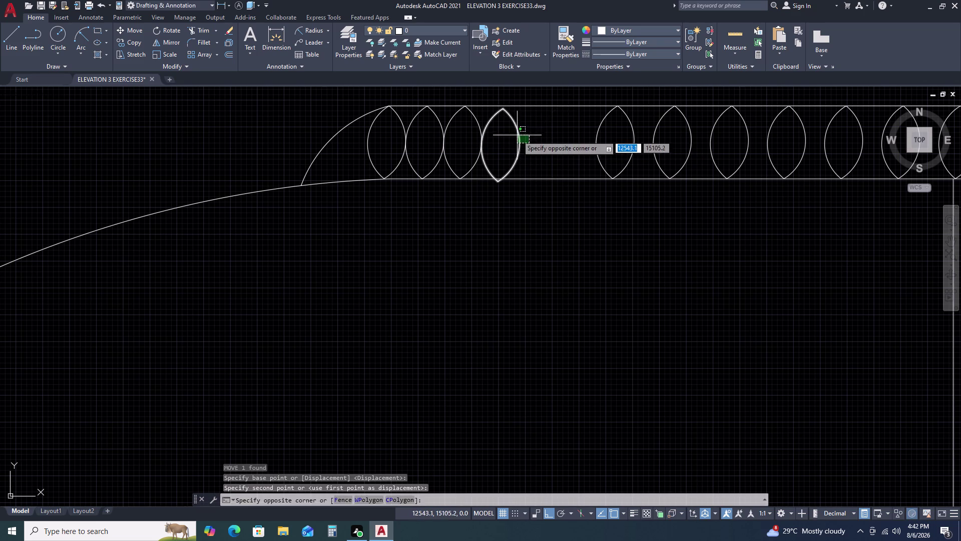
click(513, 129)
text(M)
key(space)
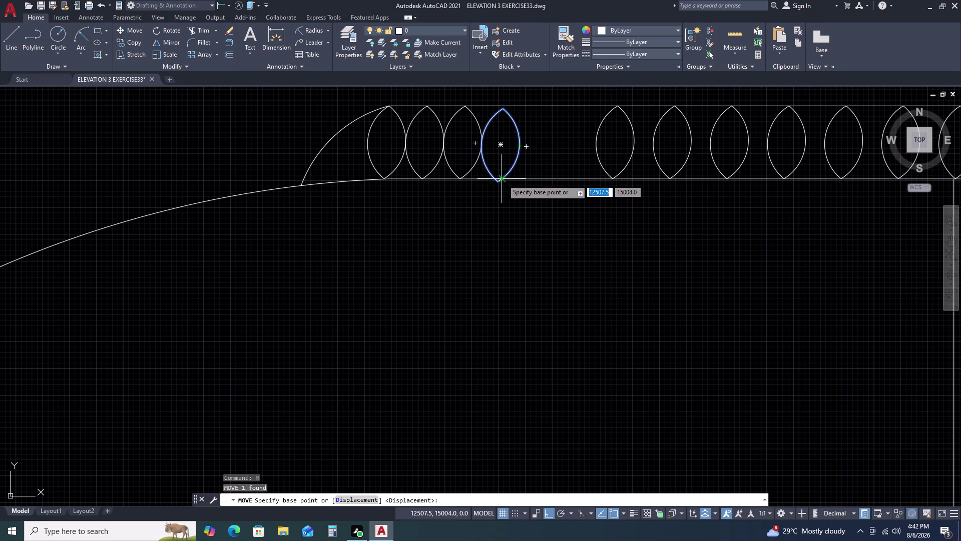
click(499, 184)
click(498, 178)
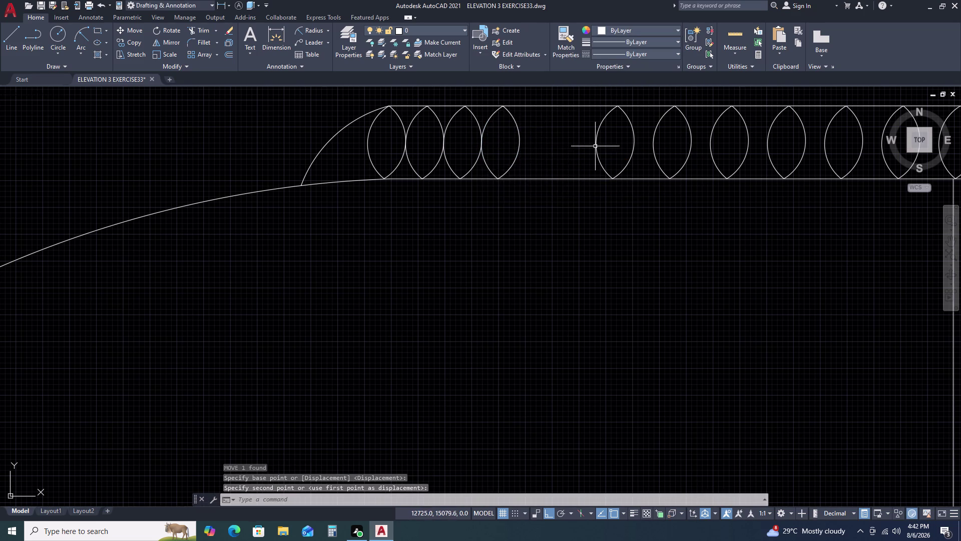
scroll(down, 3)
click(585, 128)
scroll(down, 3)
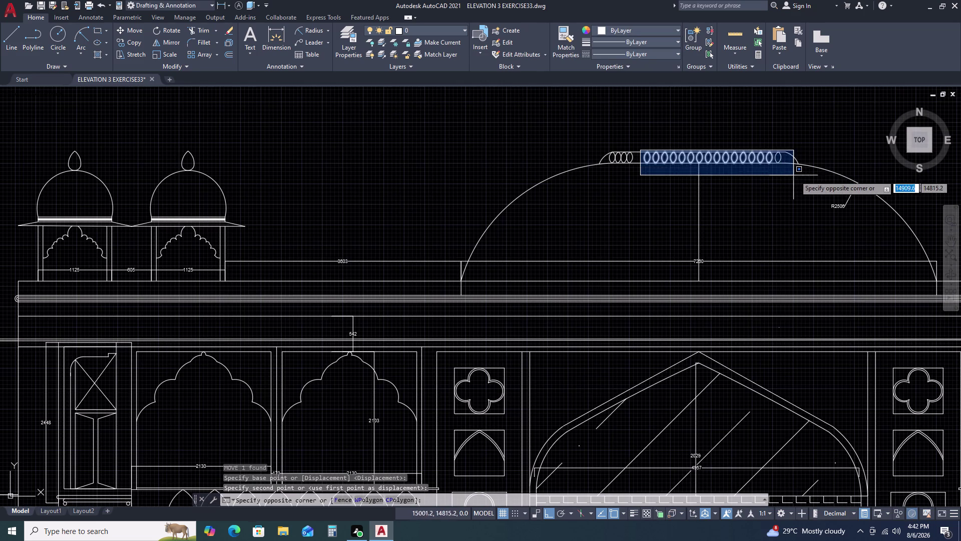
Delete the leftover lobes, then start and cancel a copy of the four remaining lobes.
click(784, 172)
key(Delete)
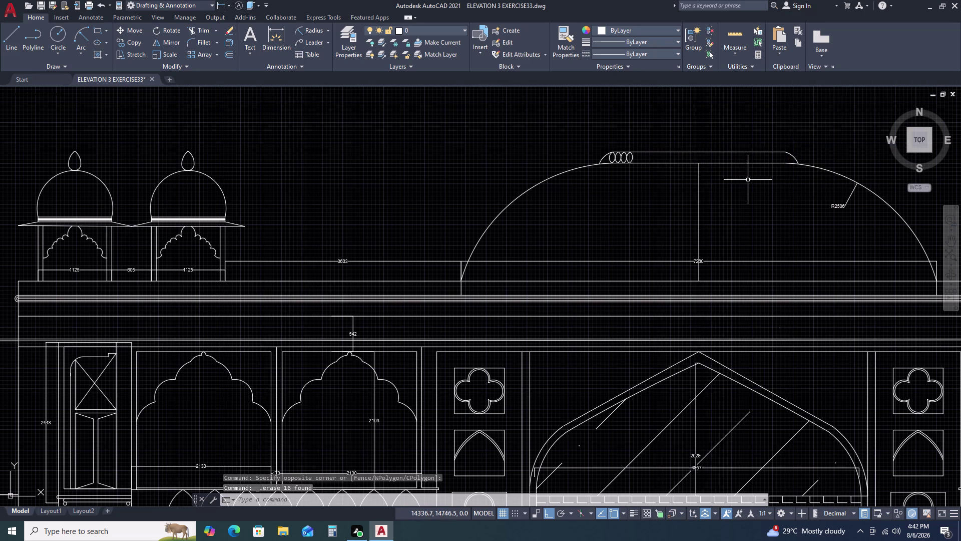
click(608, 142)
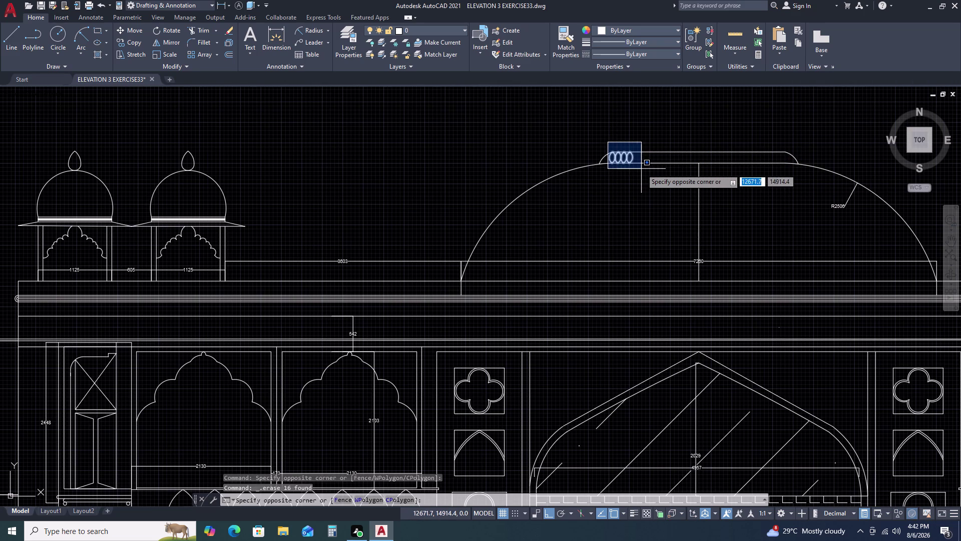
click(642, 169)
text(CO)
key(space)
scroll(up, 3)
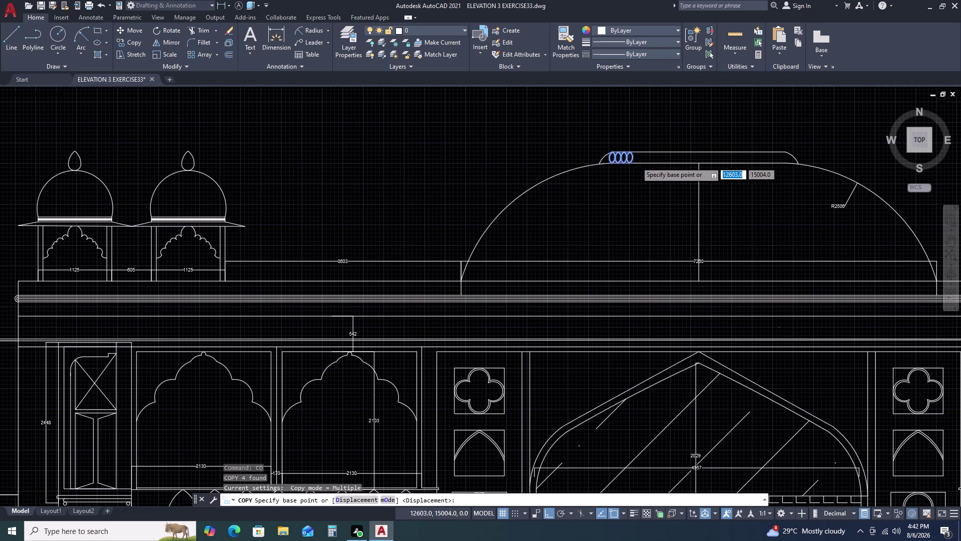
scroll(up, 3)
click(619, 148)
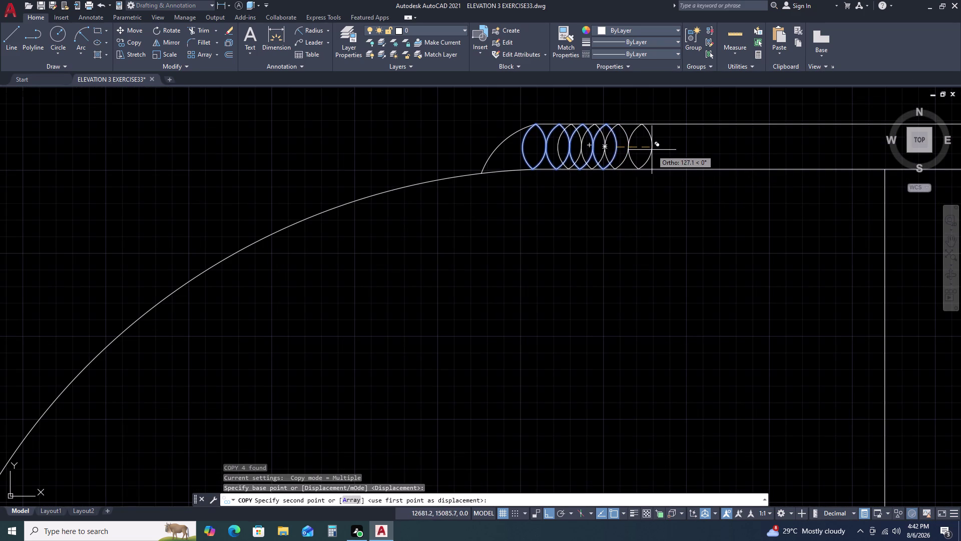
key(Escape)
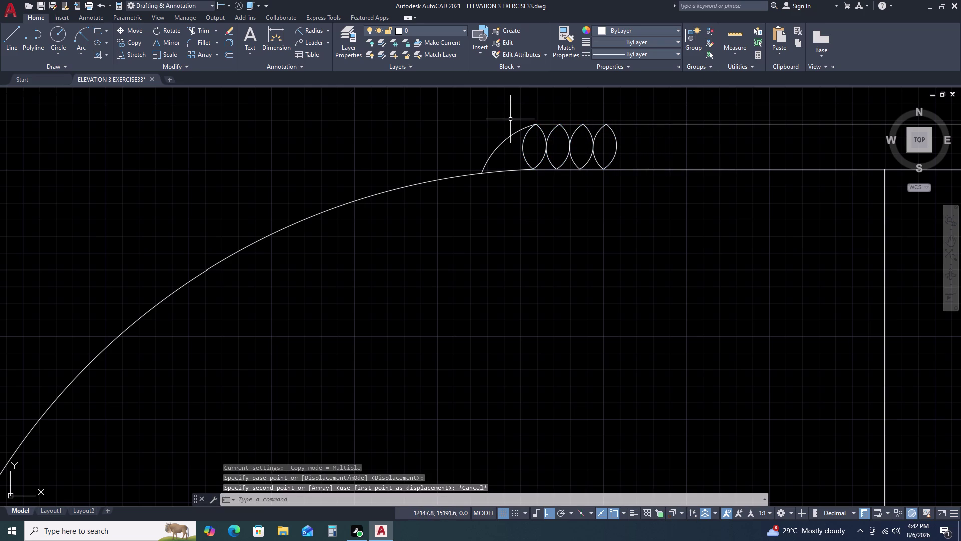
Copy the four lens shapes once to the right of the originals.
drag(512, 125, 523, 142)
click(631, 185)
drag(628, 152, 609, 151)
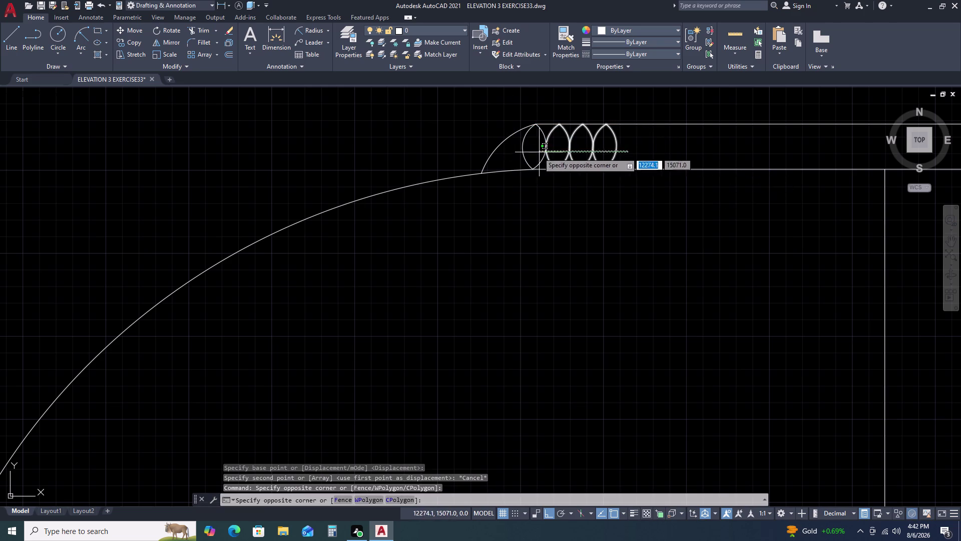
click(528, 153)
key(c)
key(o)
key(space)
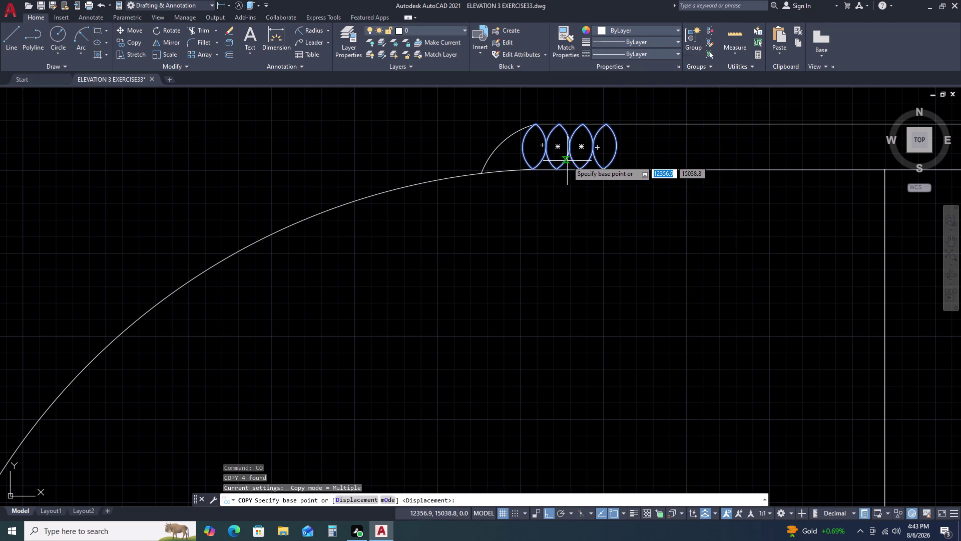
drag(520, 148, 530, 148)
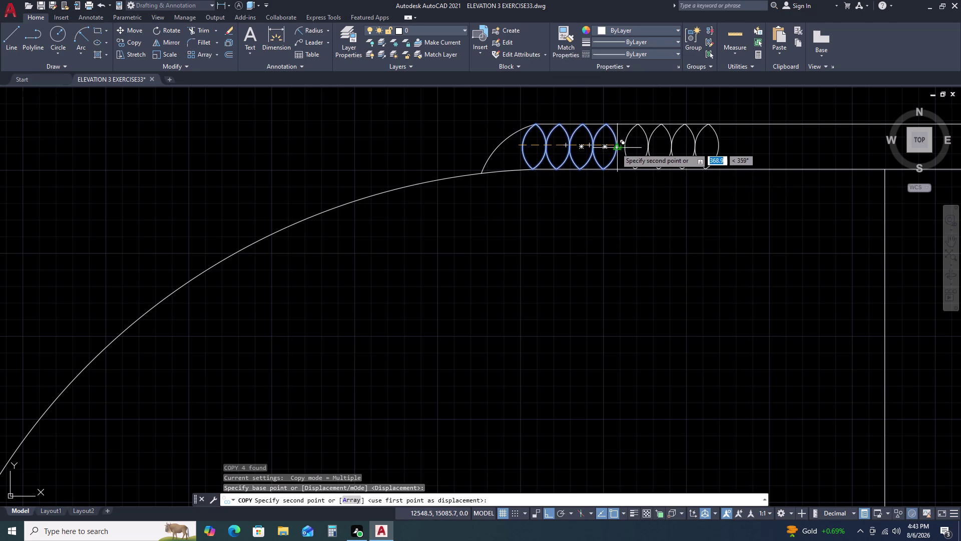
click(614, 149)
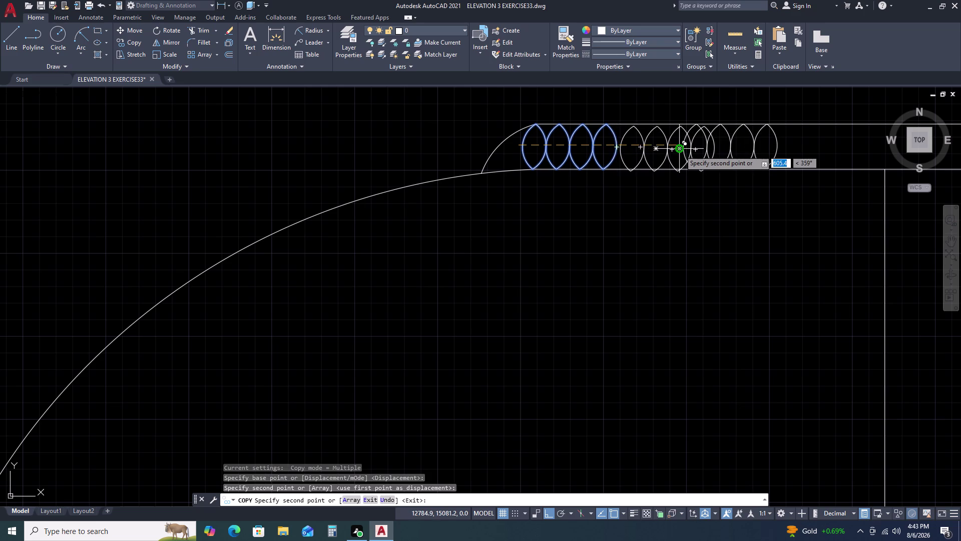
key(Escape)
Move the four copied lenses so they butt against the original four.
drag(748, 140, 742, 140)
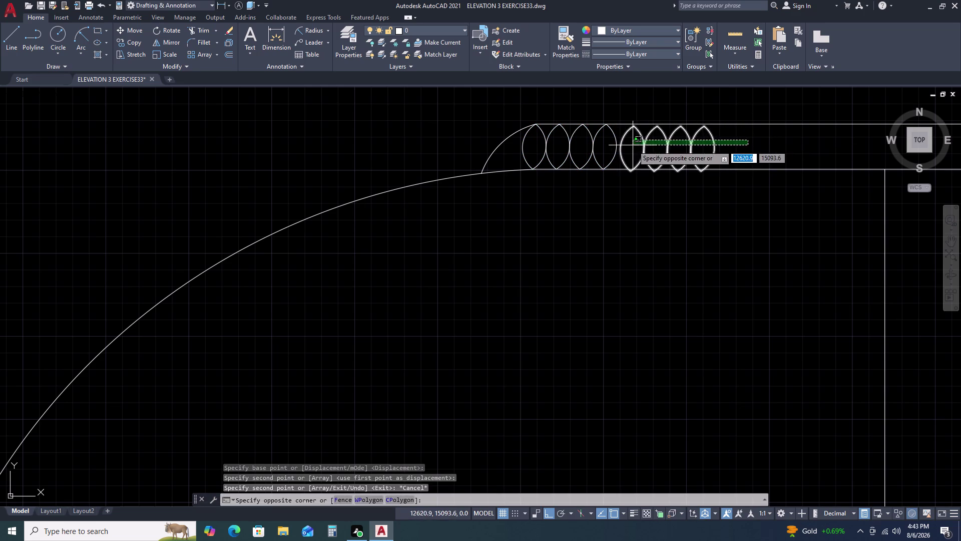
click(619, 136)
text(M)
key(space)
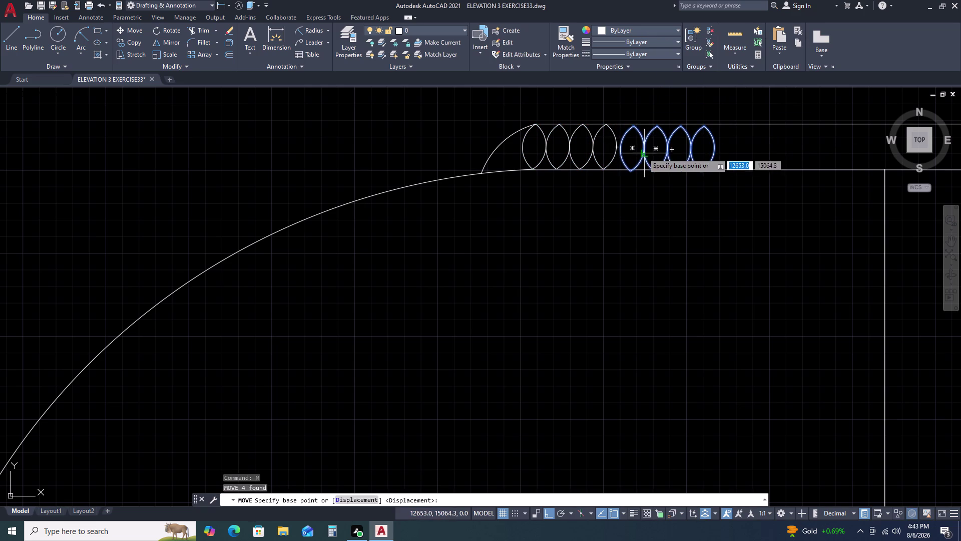
click(621, 148)
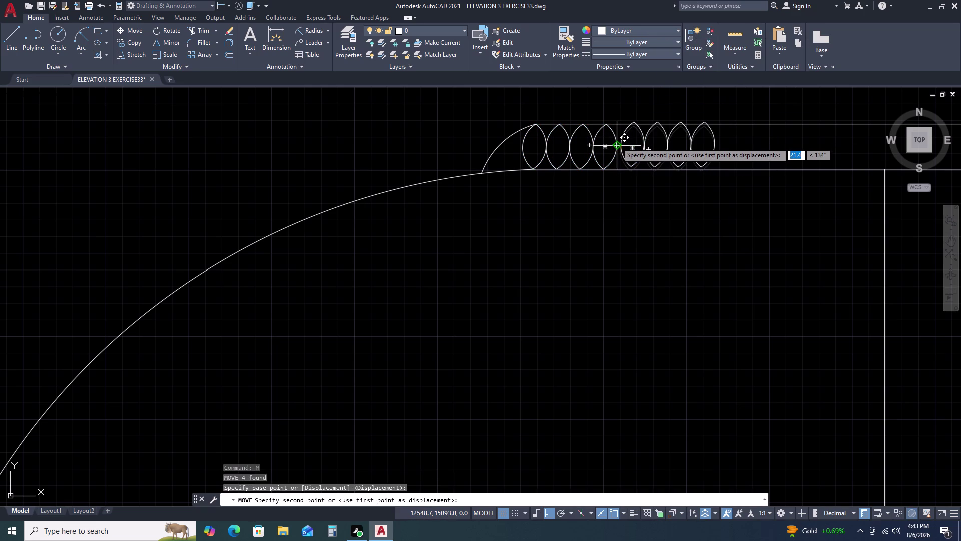
click(616, 144)
scroll(up, 3)
drag(731, 153, 695, 159)
click(537, 183)
text(M)
key(space)
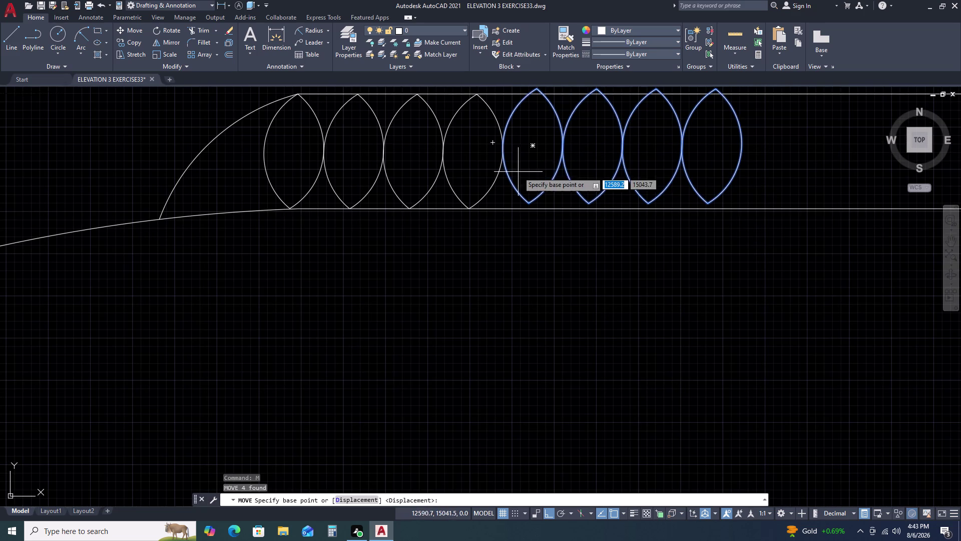
click(506, 153)
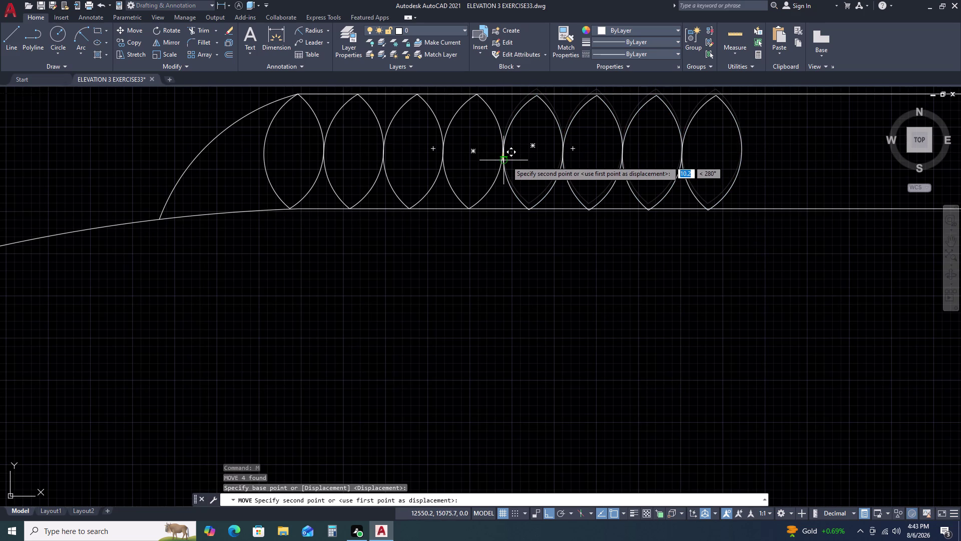
click(508, 160)
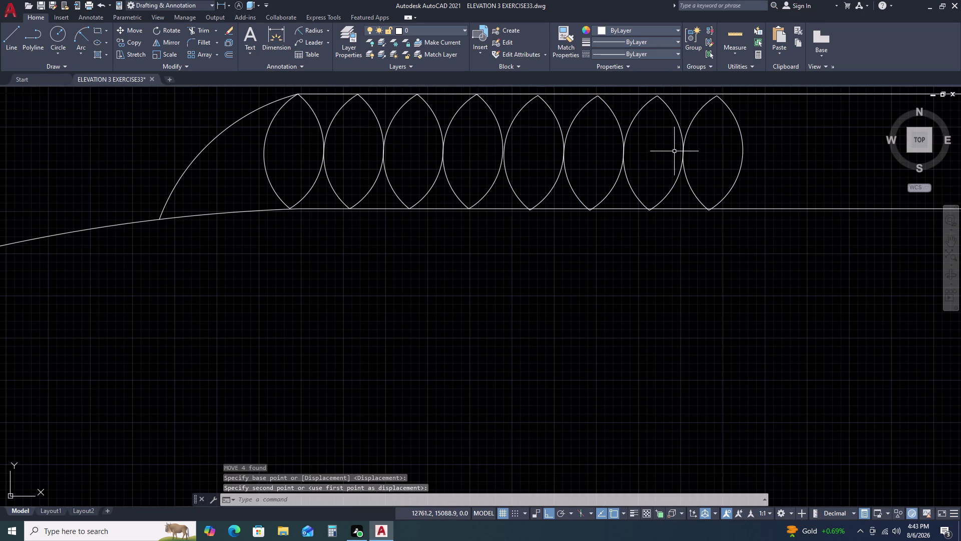
Shift the four right-hand lenses to align tip to tip with the others.
drag(773, 155, 753, 157)
click(519, 173)
key(m)
key(space)
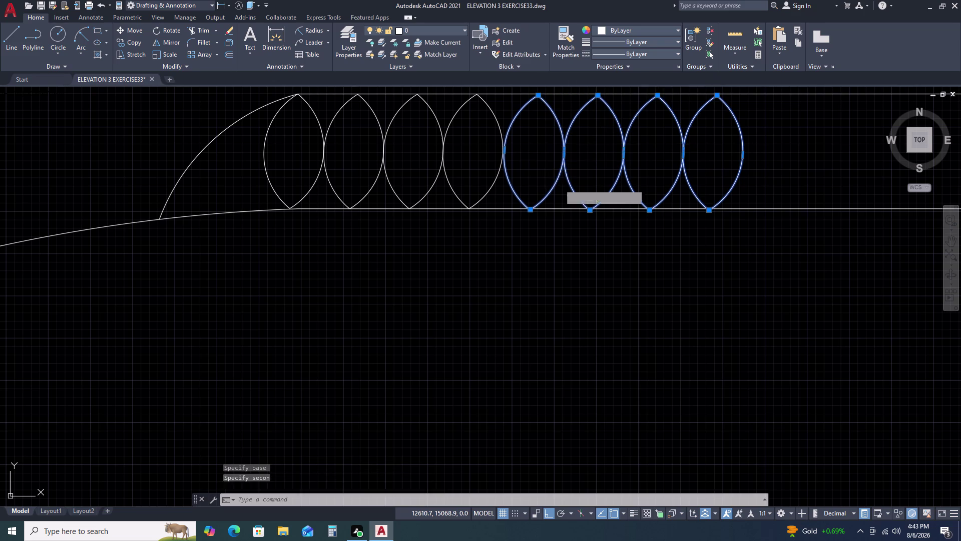
scroll(up, 3)
click(530, 201)
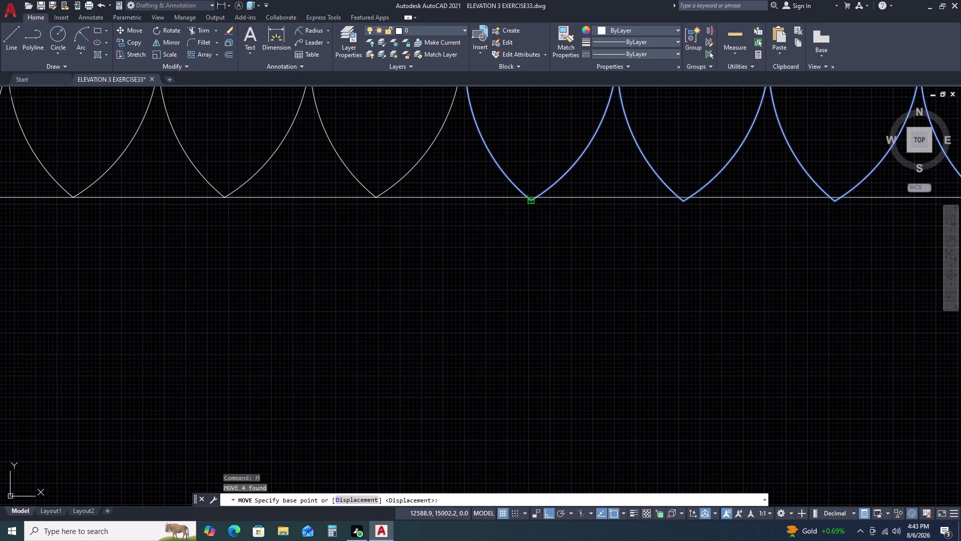
click(530, 197)
scroll(down, 3)
scroll(down, 3)
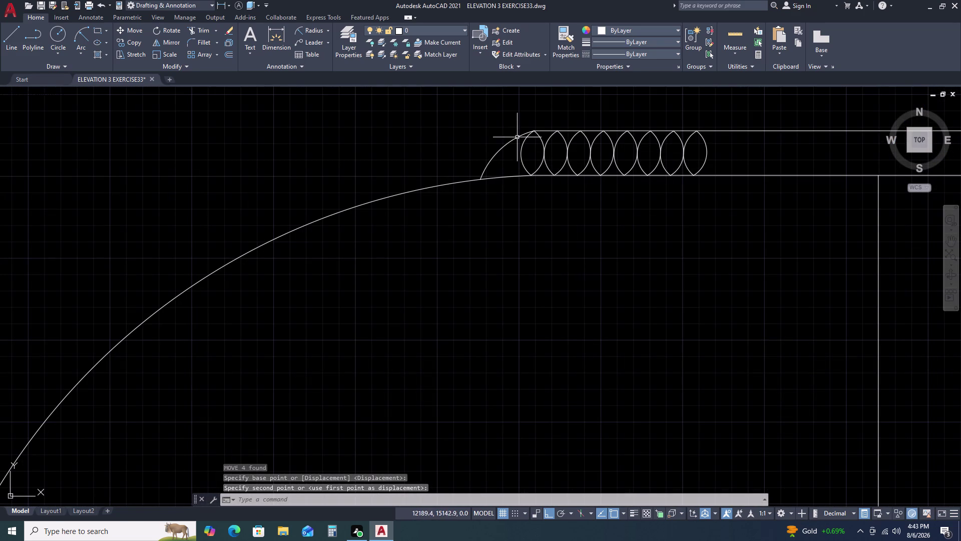
Copy all eight lenses three more times along the band to the right.
click(506, 113)
click(746, 206)
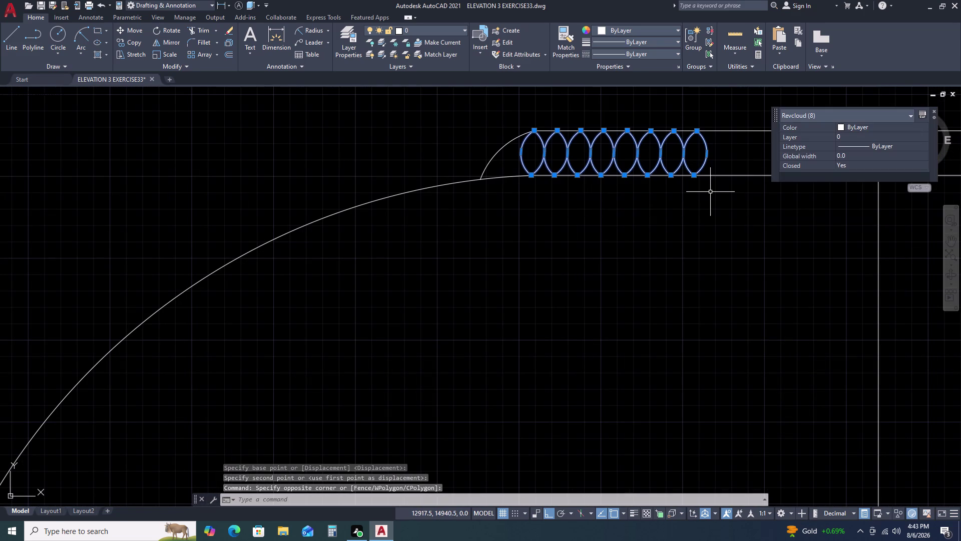
key(c)
key(o)
key(space)
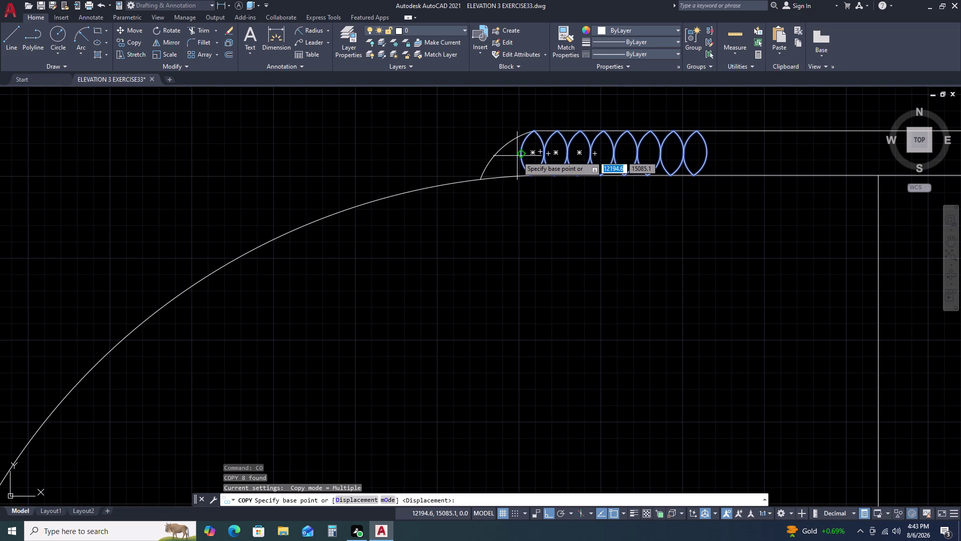
click(520, 153)
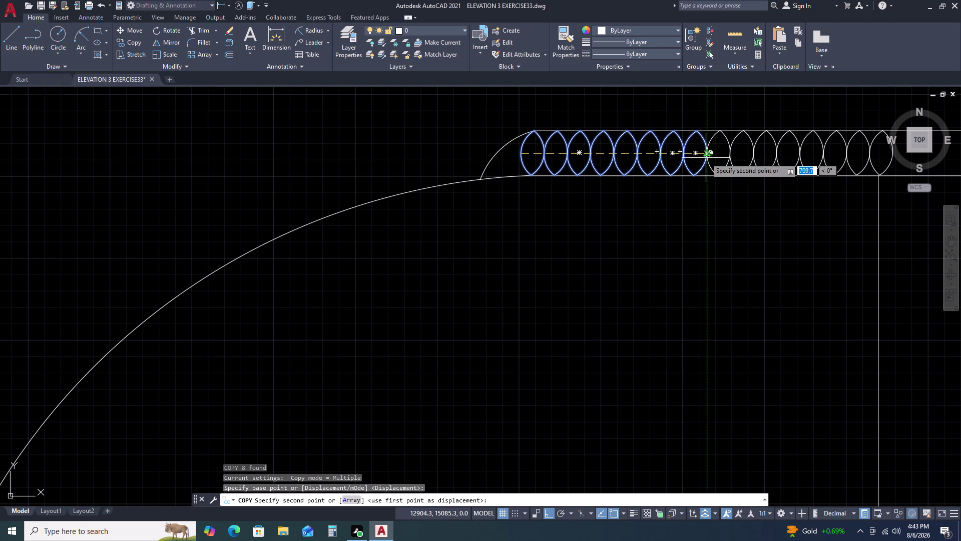
click(706, 158)
middle_drag(761, 167, 662, 199)
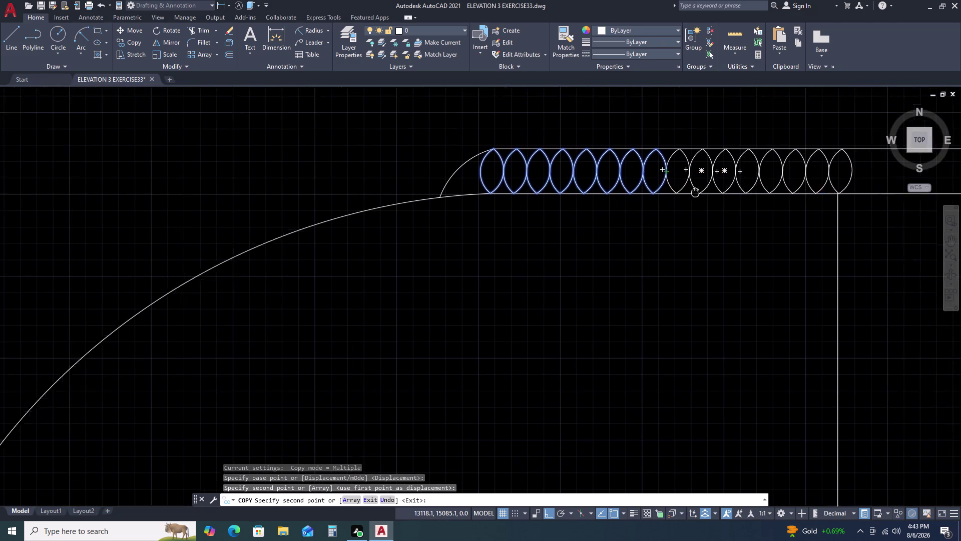
middle_drag(662, 200, 402, 218)
click(532, 207)
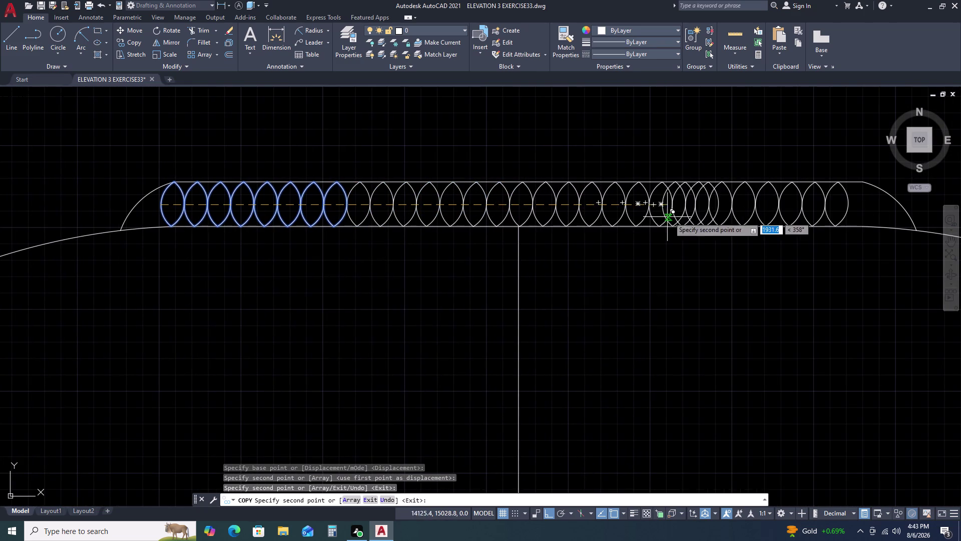
click(716, 205)
key(Escape)
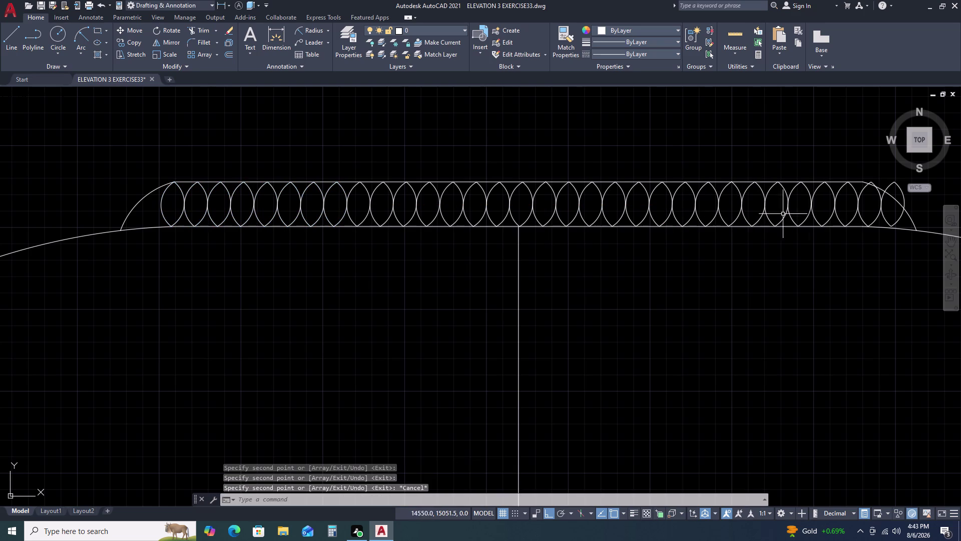
Pan to the band's right end and start TRIM on the overlapping arcs.
middle_drag(822, 215, 615, 218)
text(TR)
key(space)
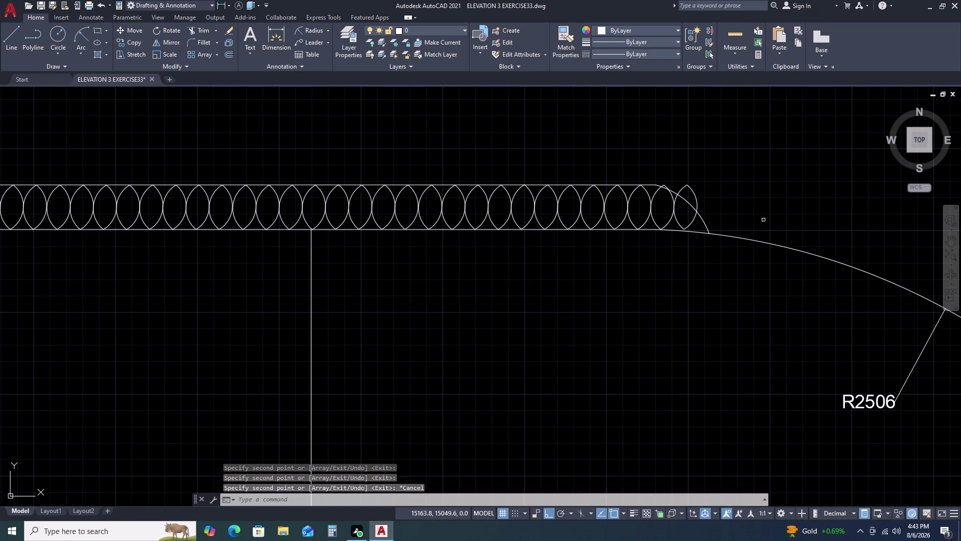
Try trimming the overlapping lens arcs past the band's right end, then cancel.
click(686, 186)
click(696, 200)
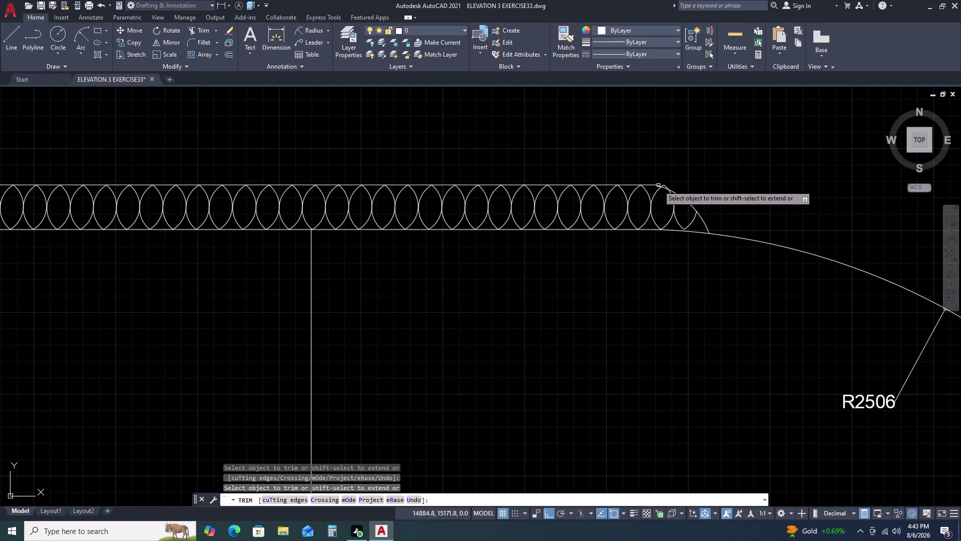
scroll(up, 3)
click(674, 193)
click(658, 188)
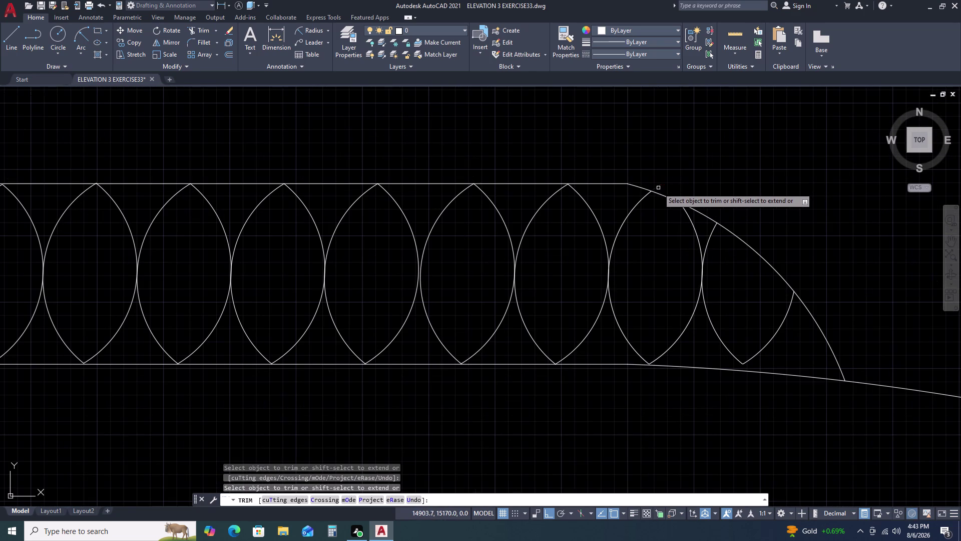
key(Escape)
scroll(down, 3)
scroll(down, 3)
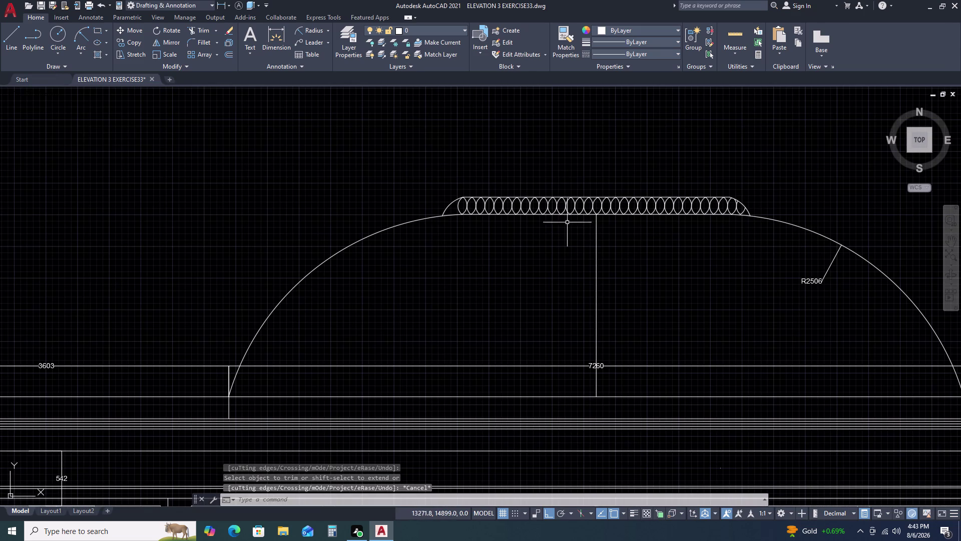
scroll(up, 3)
Select the leftover arc piece at the band's right end and delete it.
click(733, 211)
click(725, 215)
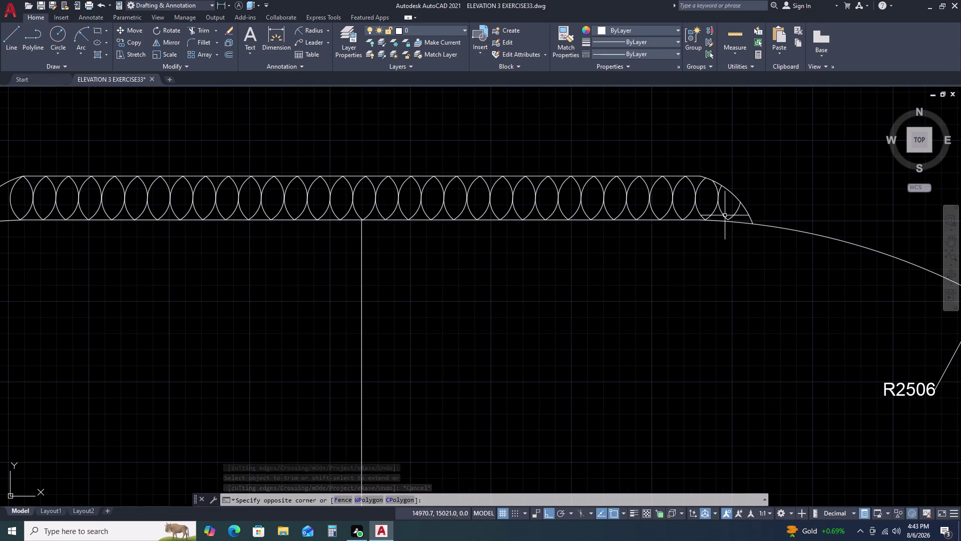
click(719, 213)
click(720, 212)
click(720, 210)
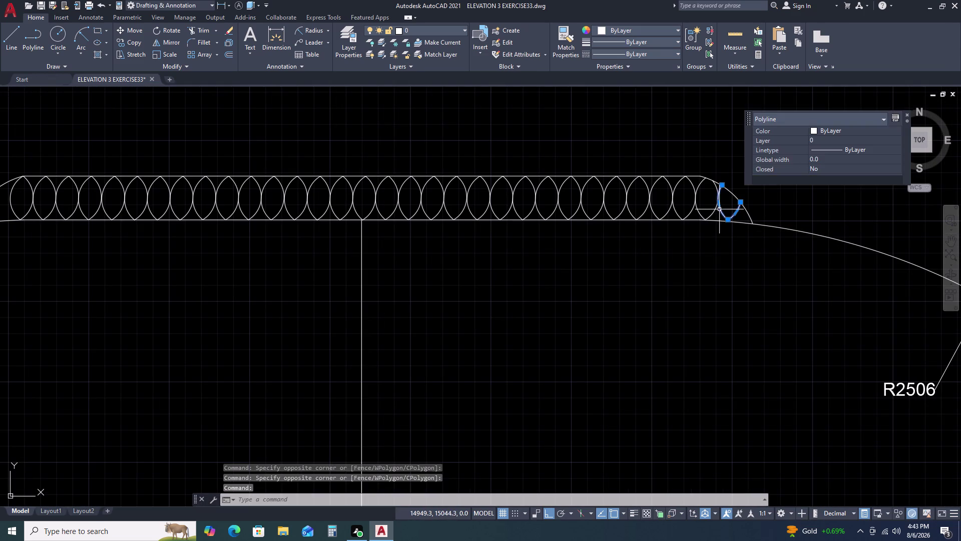
key(Delete)
scroll(down, 3)
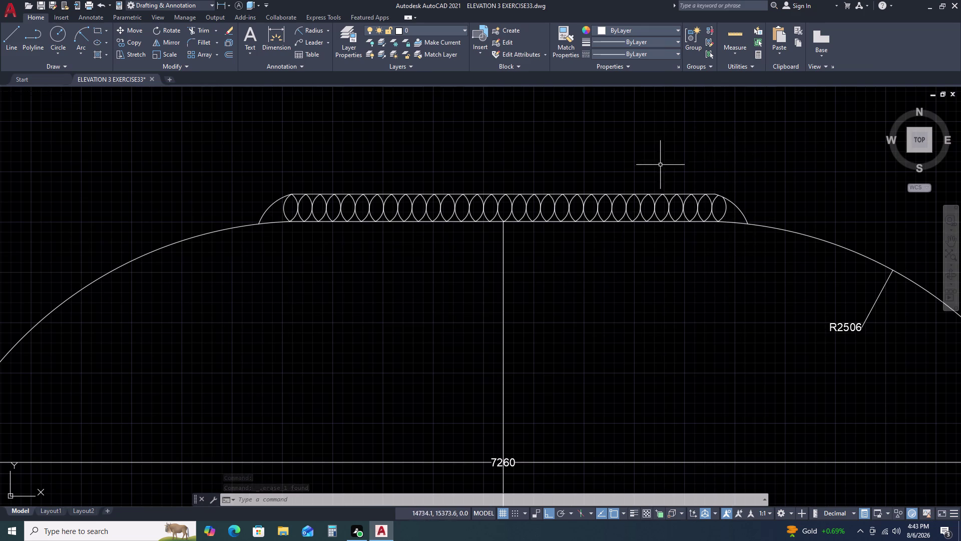
Dimension the lens band's height, placing a 170 linear dimension.
scroll(down, 3)
scroll(up, 3)
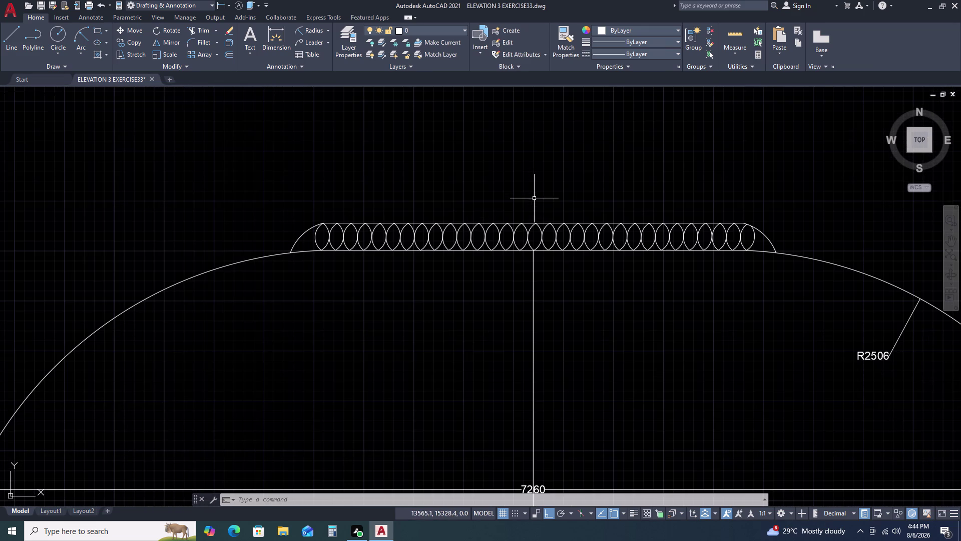
key(d)
key(l)
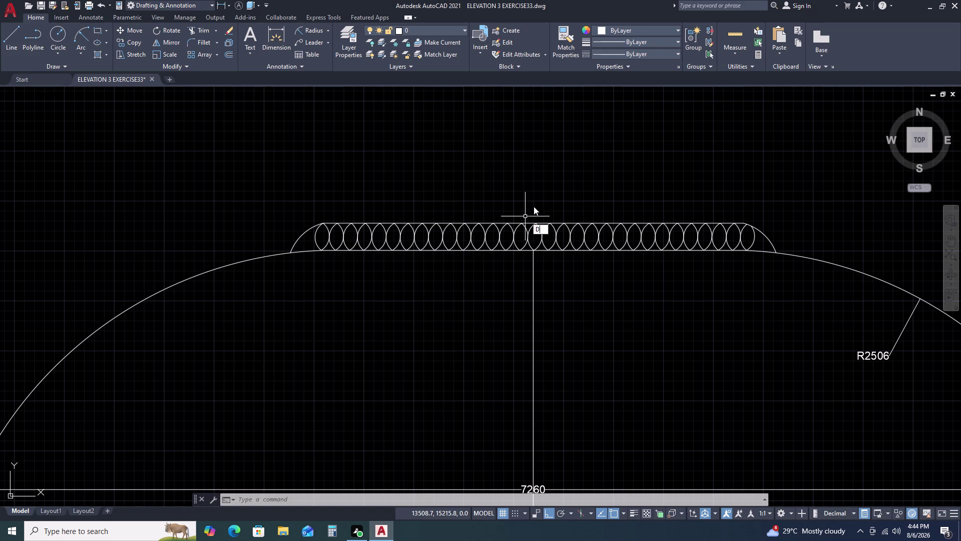
text(I)
key(space)
click(533, 224)
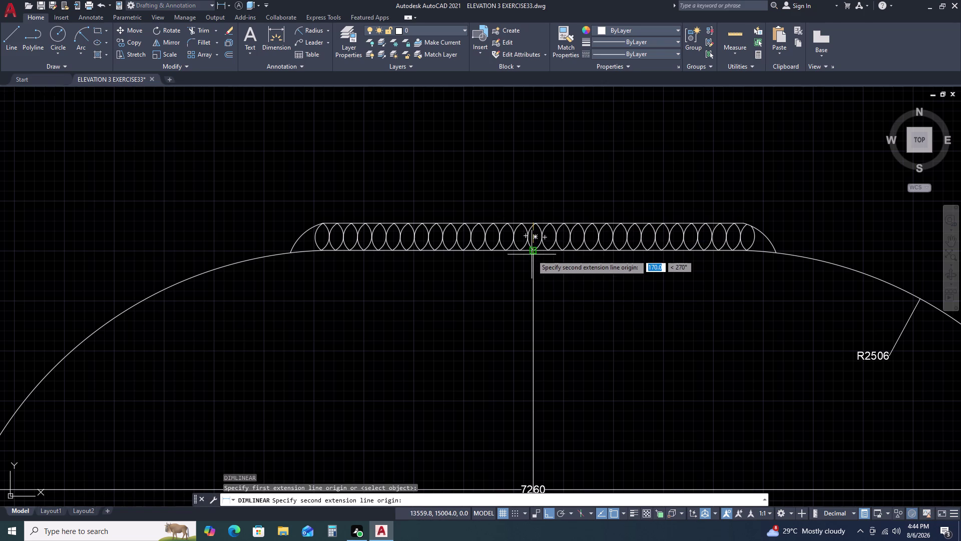
click(532, 248)
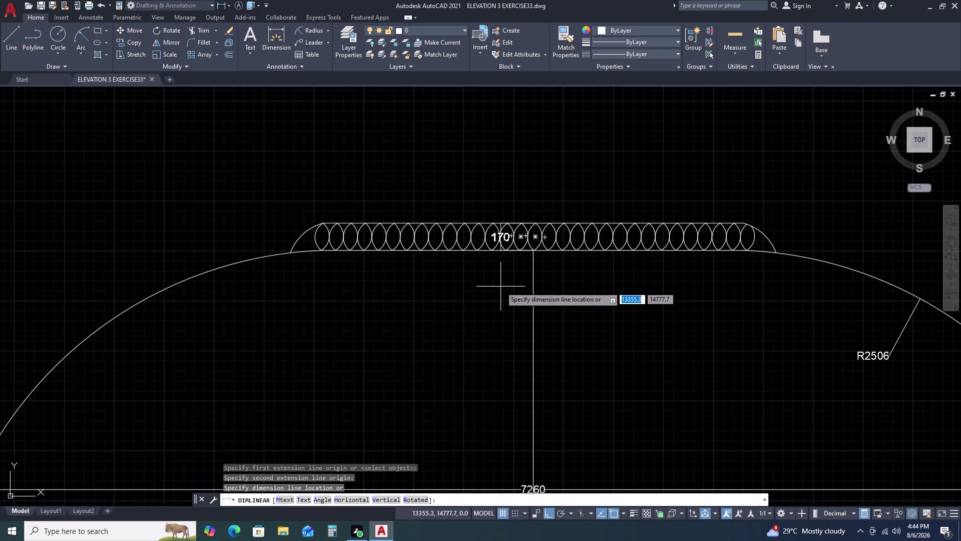
click(502, 287)
Select the 170 dimension and try stretching its endpoint, then cancel.
click(494, 238)
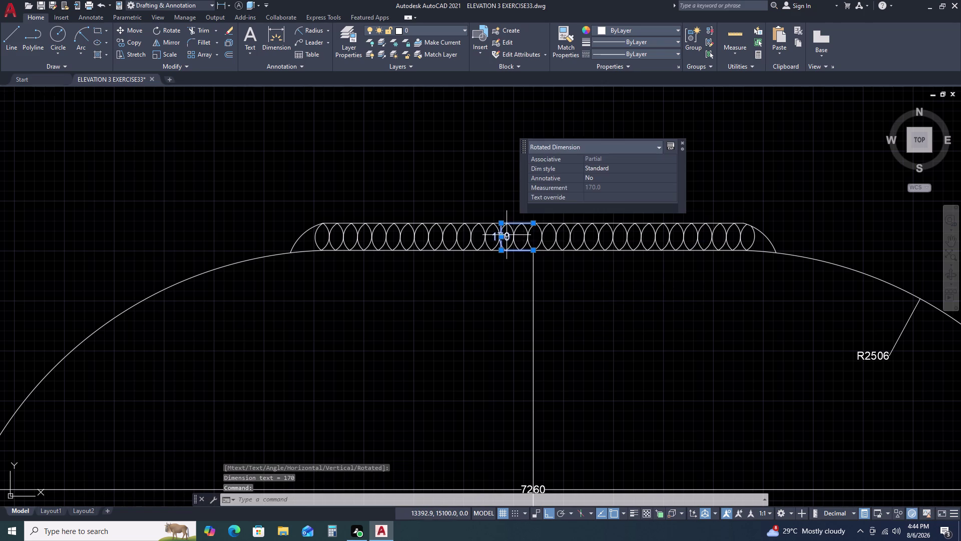
click(503, 237)
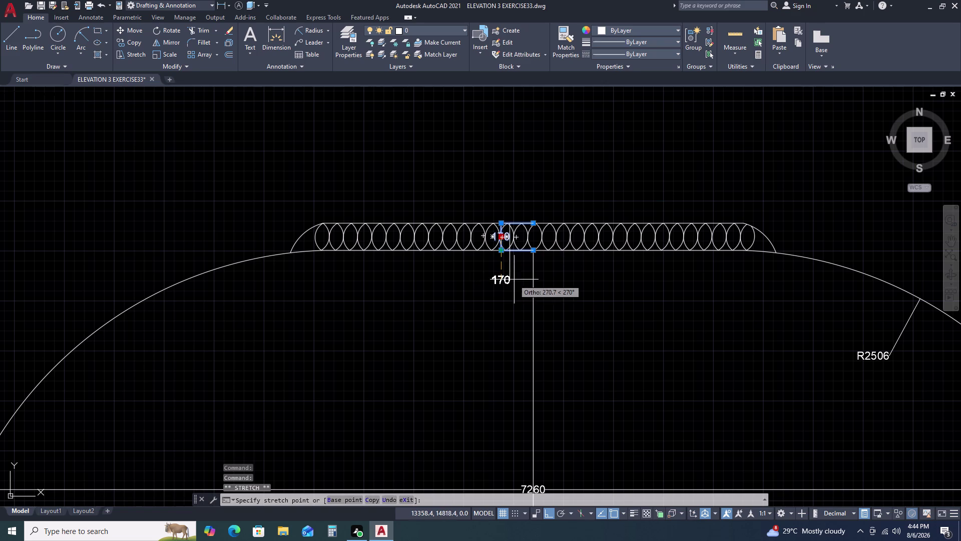
click(520, 277)
key(Escape)
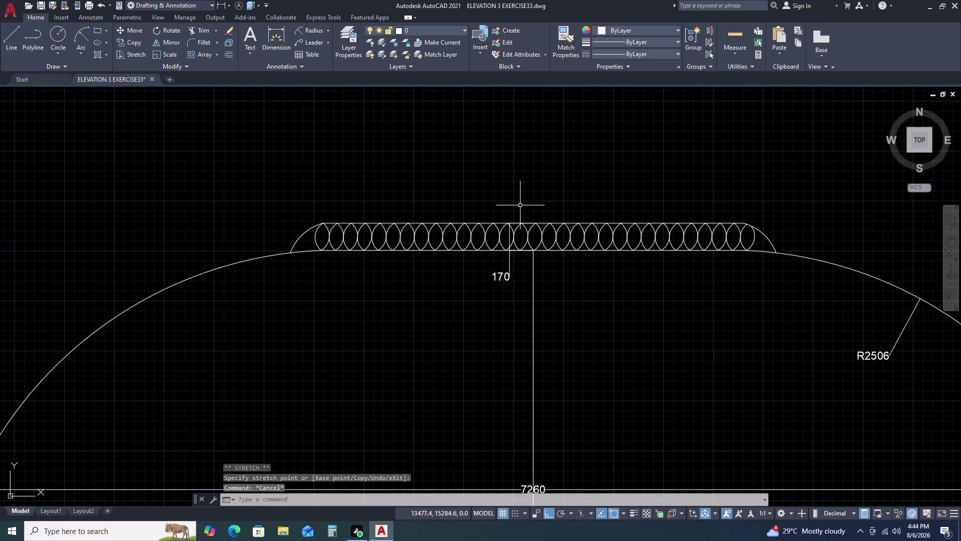
Dimension 600 upward from the band's top centre, with the dimension line to the right.
key(d)
text(LI)
key(space)
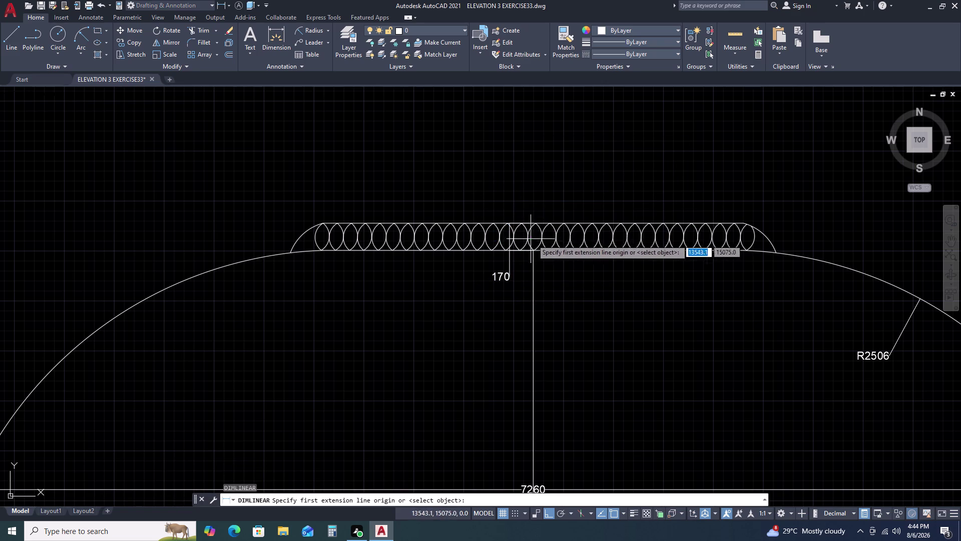
drag(534, 218, 534, 202)
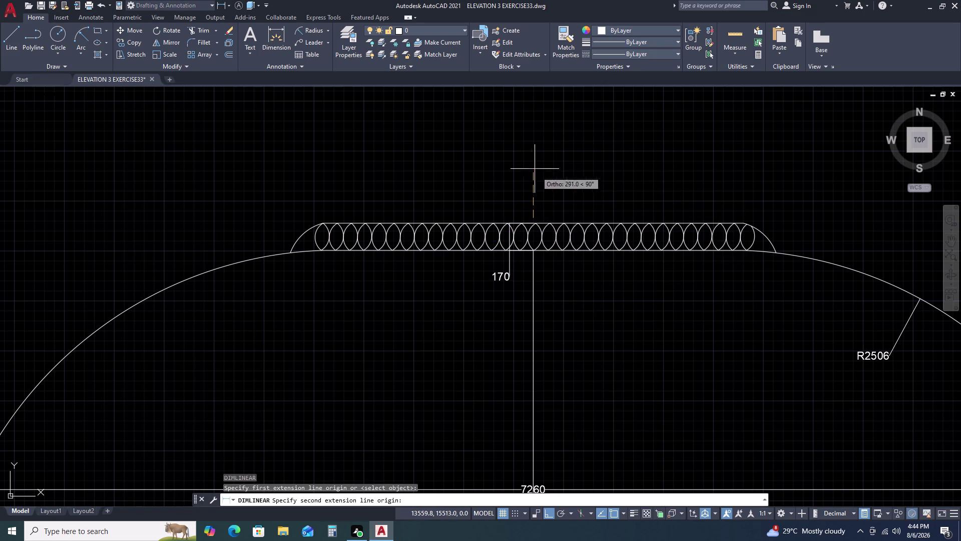
key(Escape)
key(space)
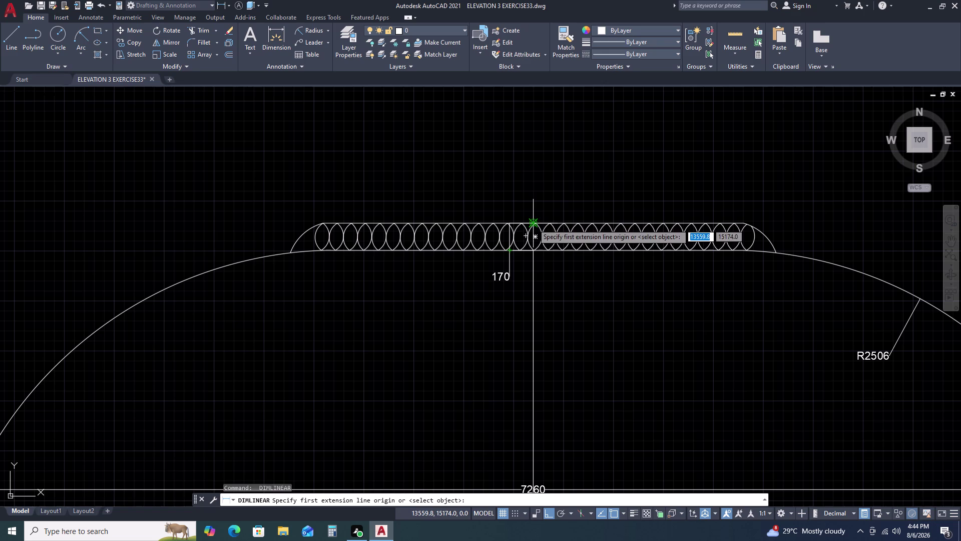
click(535, 226)
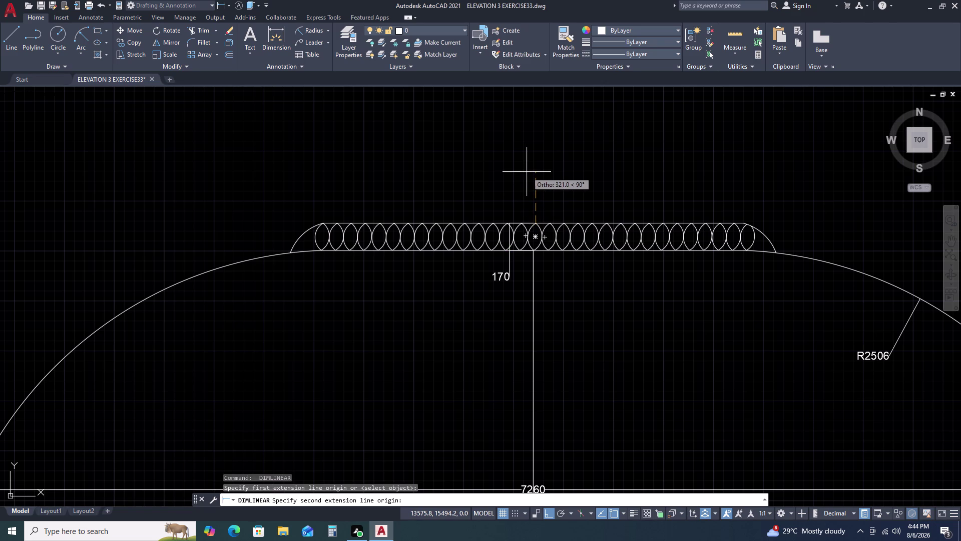
key(6)
text(0)
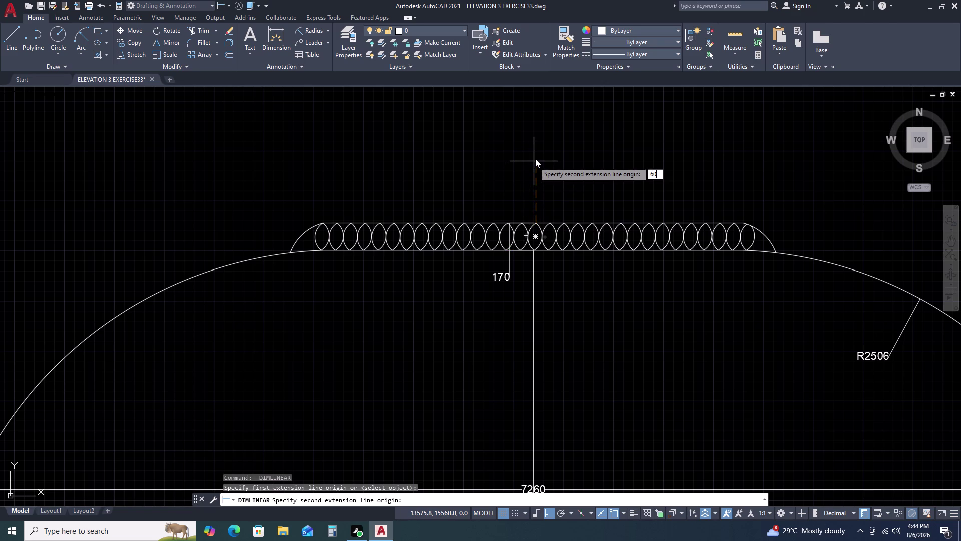
text(0)
key(space)
click(647, 186)
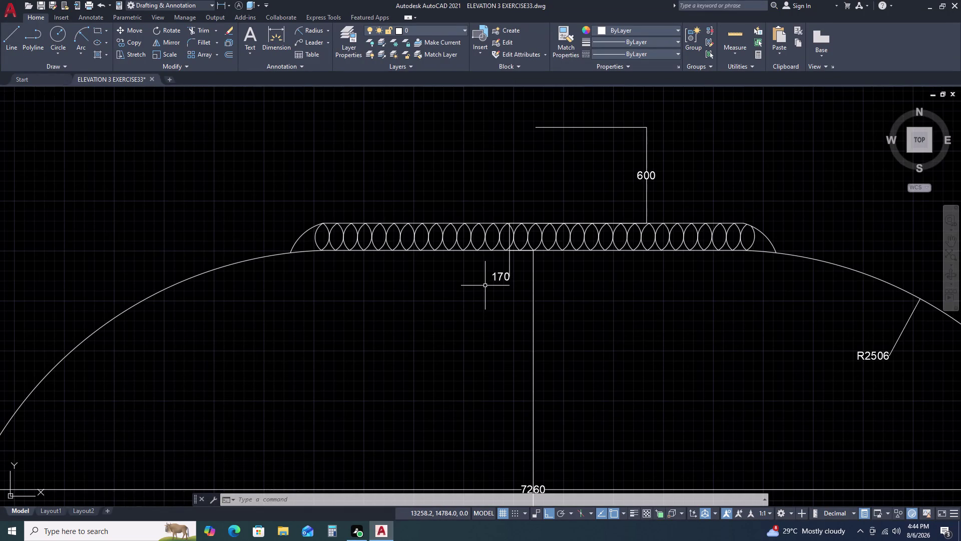
Draw a three-point arc across the top of the lobe band.
key(a)
text(RC)
key(space)
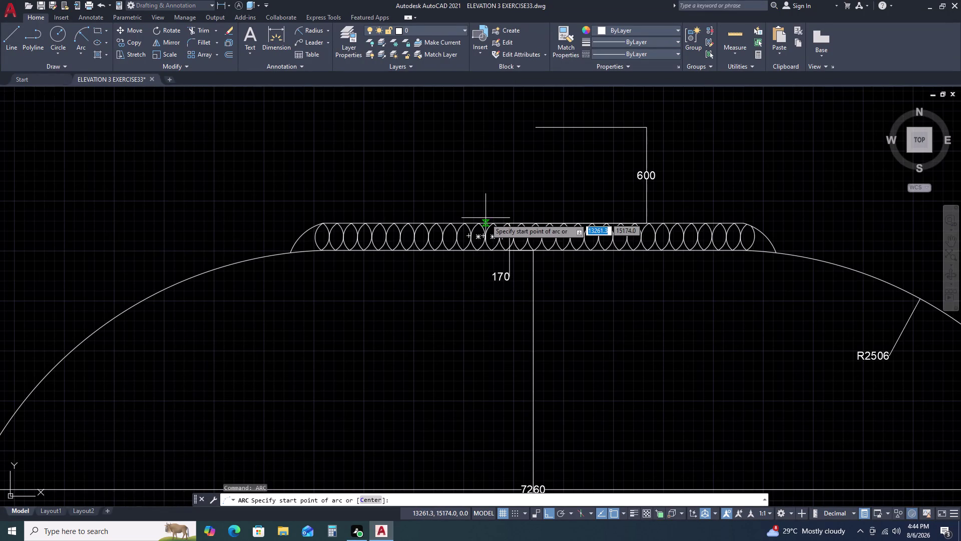
click(491, 222)
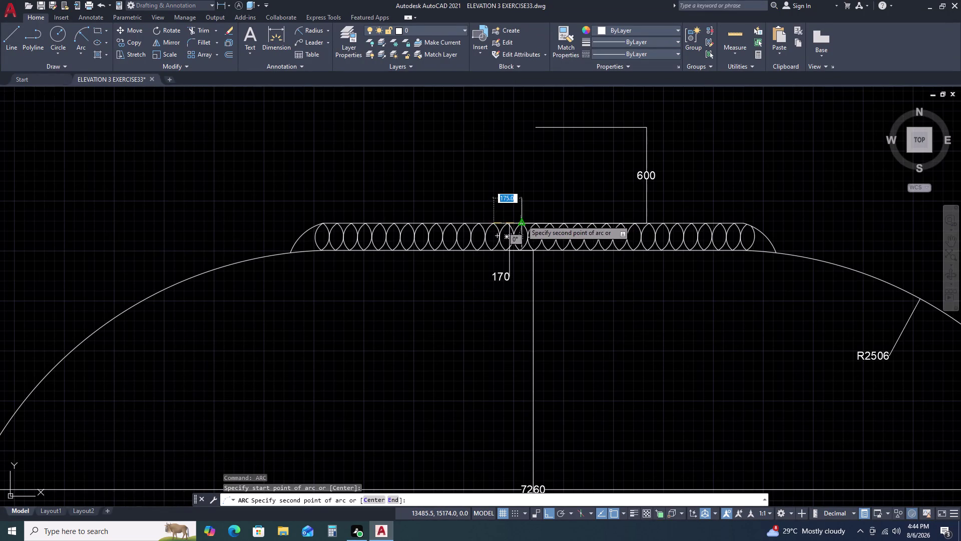
click(521, 220)
click(533, 235)
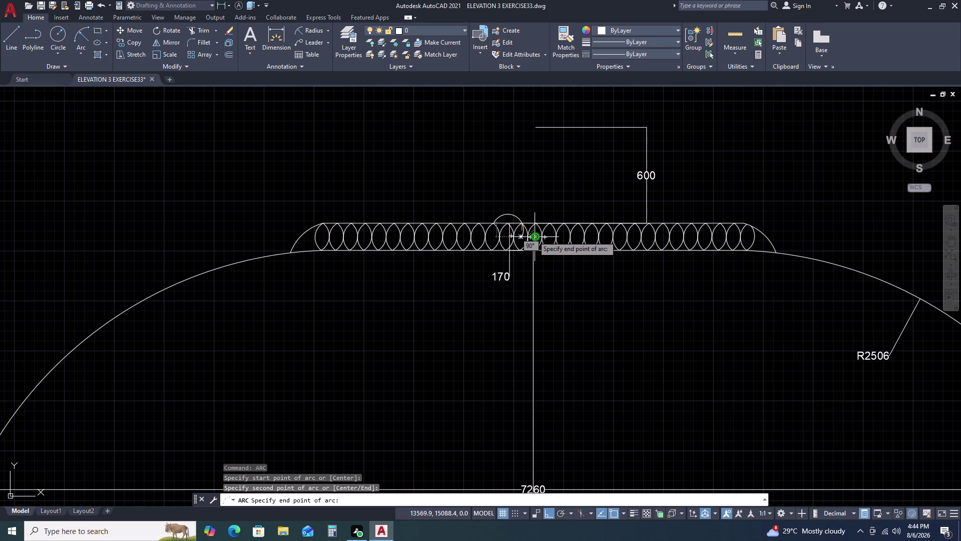
Attempt a fence trim on the lobe lines, then cancel it.
scroll(up, 3)
text(T)
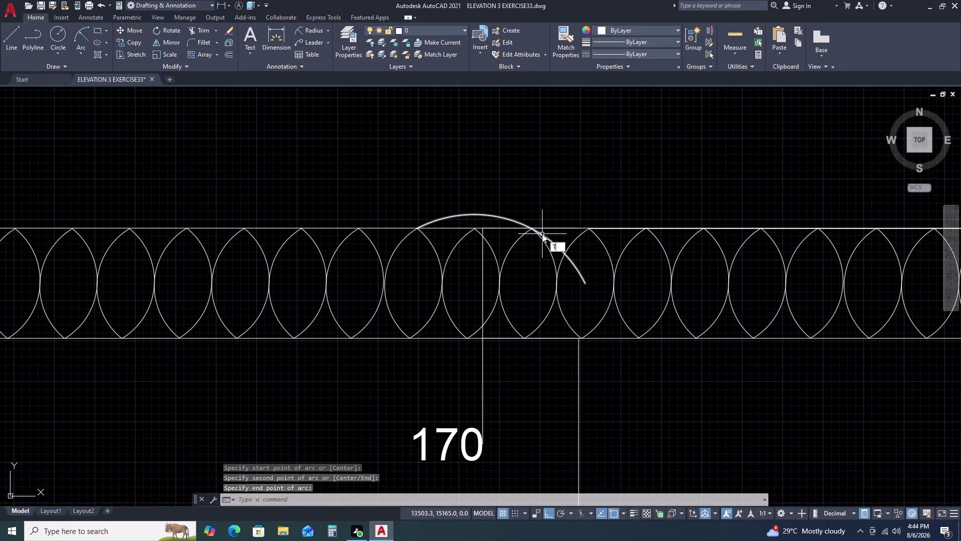
text(R)
key(space)
click(547, 237)
click(569, 263)
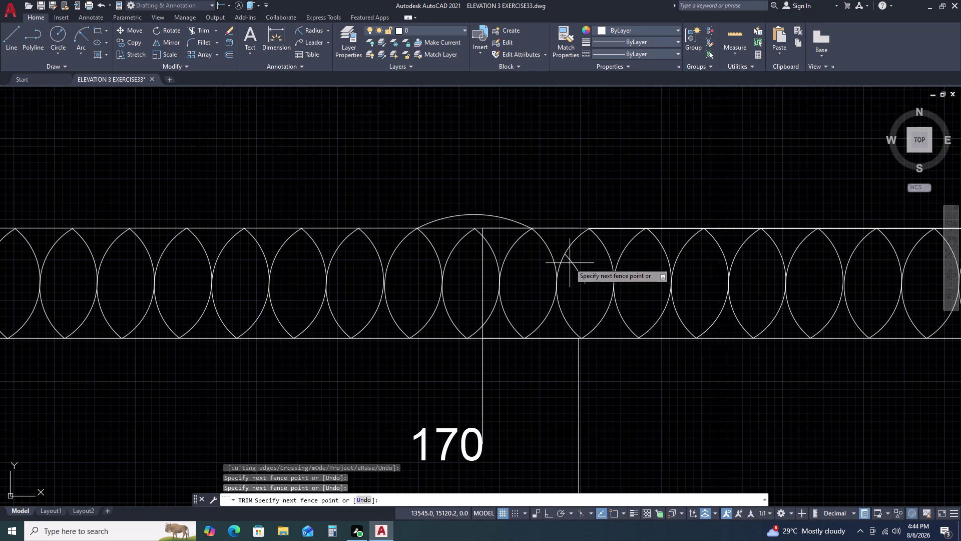
click(571, 260)
key(Escape)
Select the arc and try raising its middle grip, then cancel.
click(477, 211)
click(470, 216)
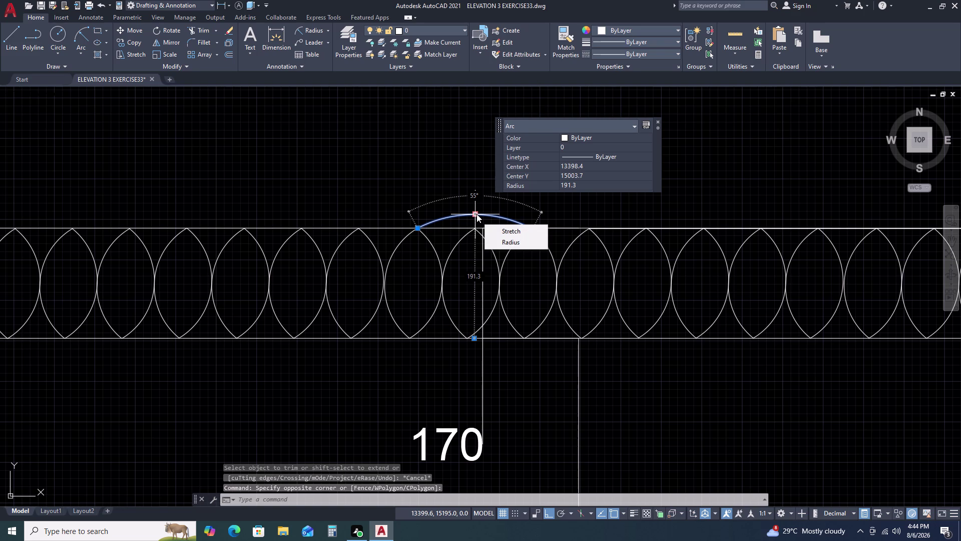
click(477, 213)
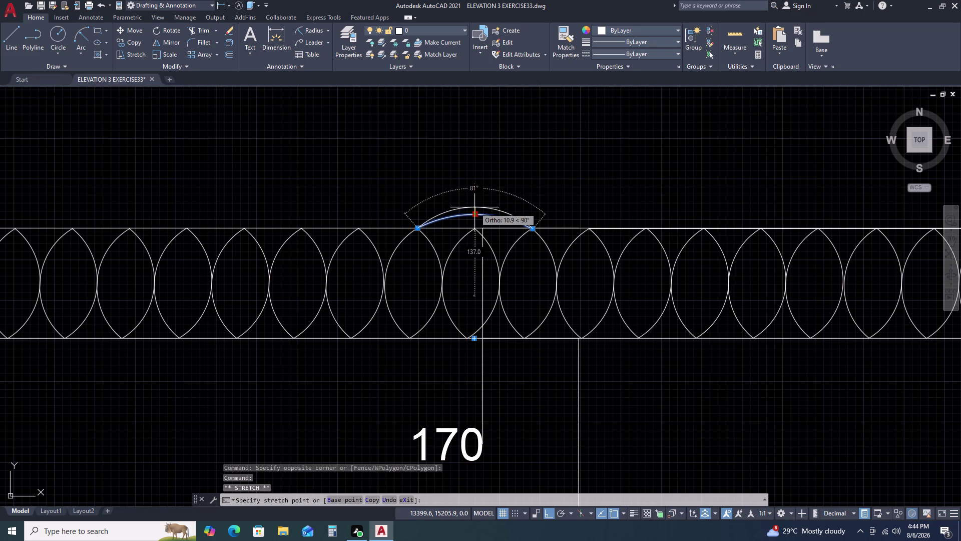
click(476, 201)
key(Escape)
scroll(down, 3)
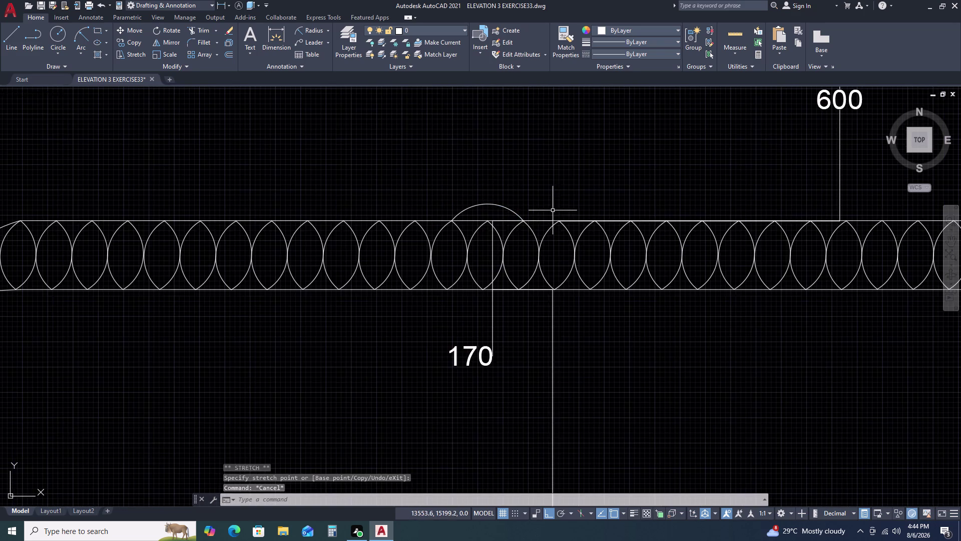
scroll(down, 3)
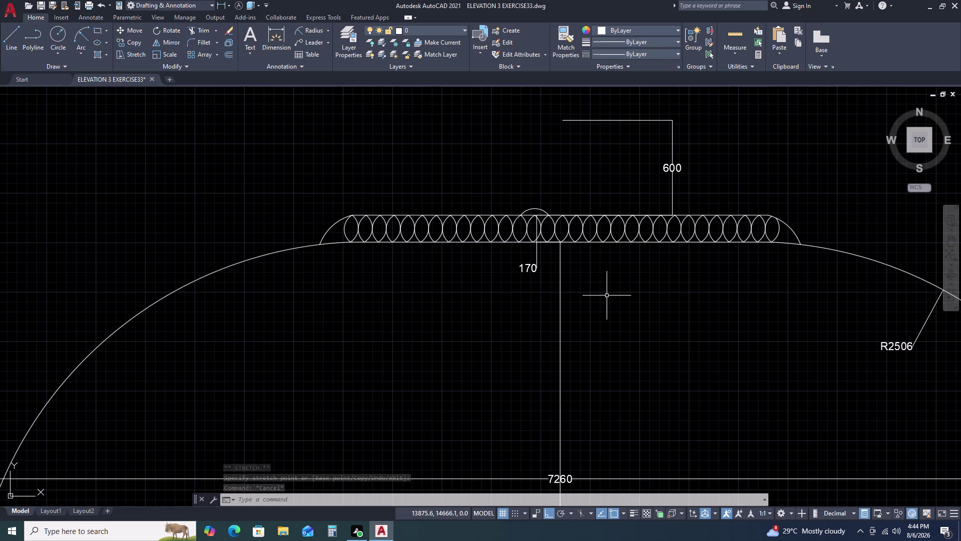
scroll(up, 3)
scroll(up, 3)
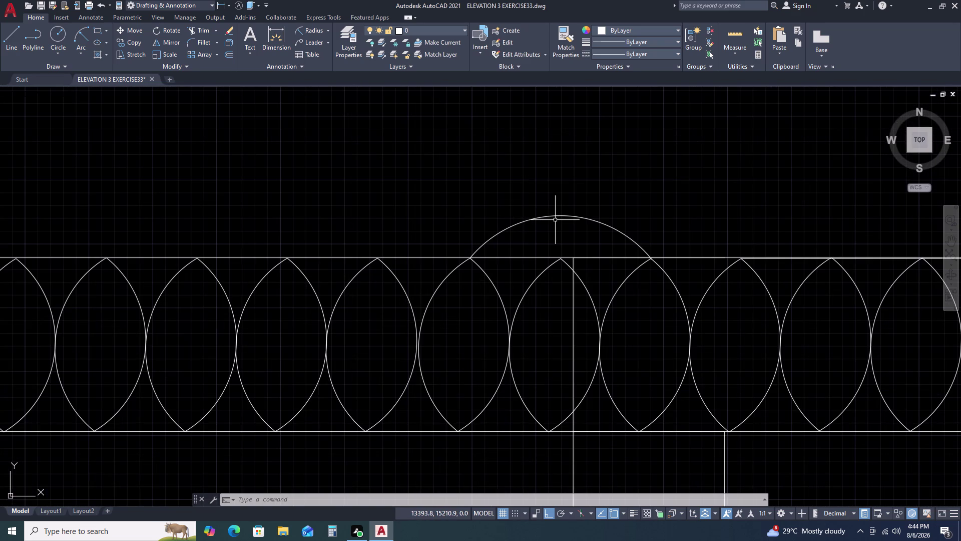
Draw a short horizontal line across the arc above the band.
key(l)
key(space)
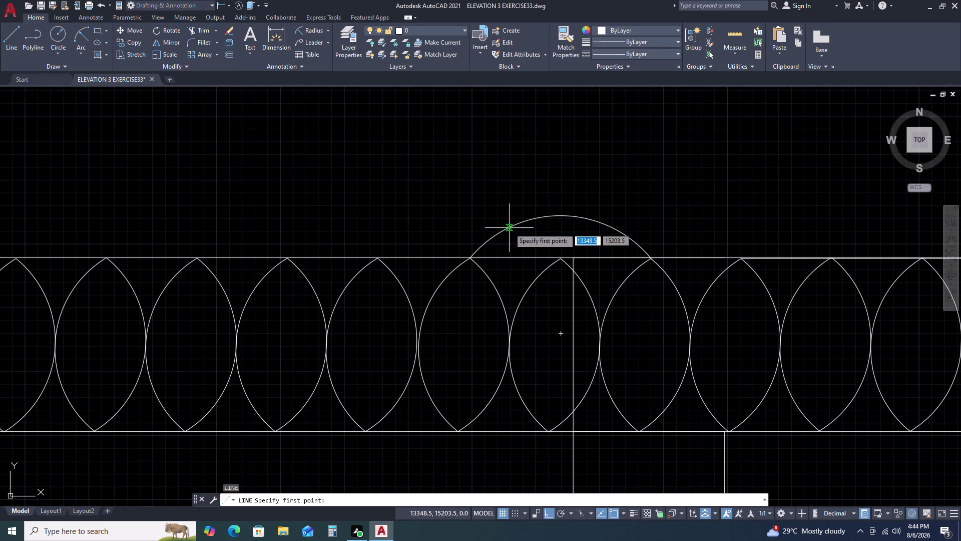
click(509, 228)
click(611, 227)
key(Escape)
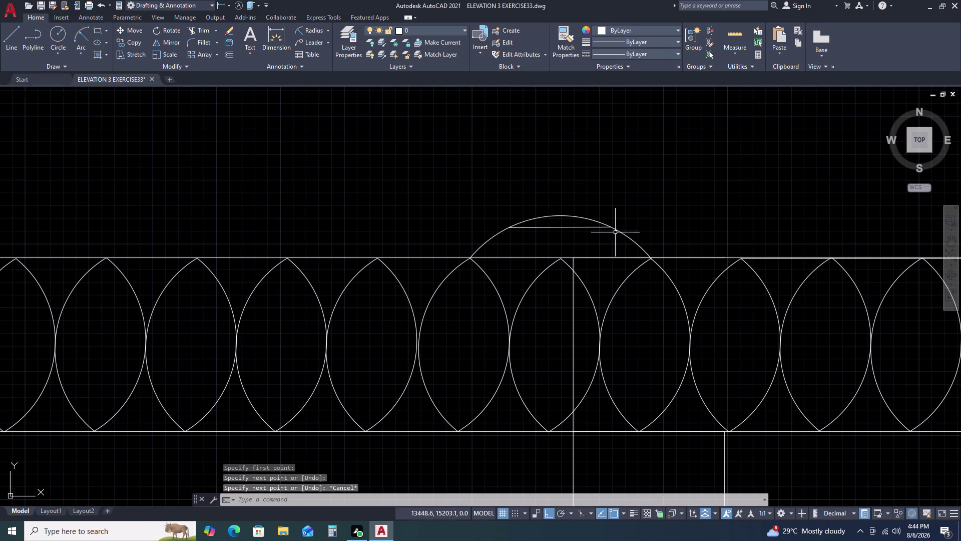
Stretch the arc's end grips to new points, then delete the arc.
click(621, 233)
scroll(up, 3)
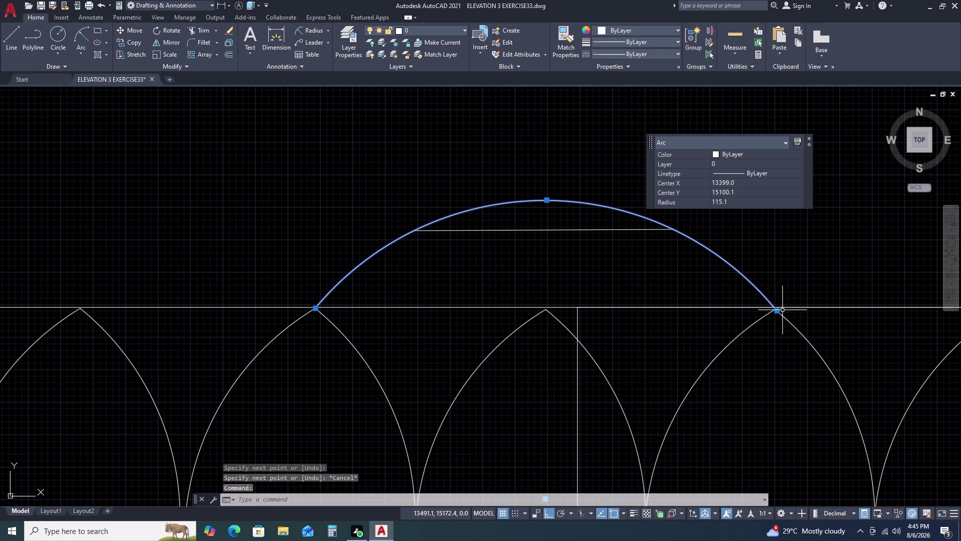
click(777, 310)
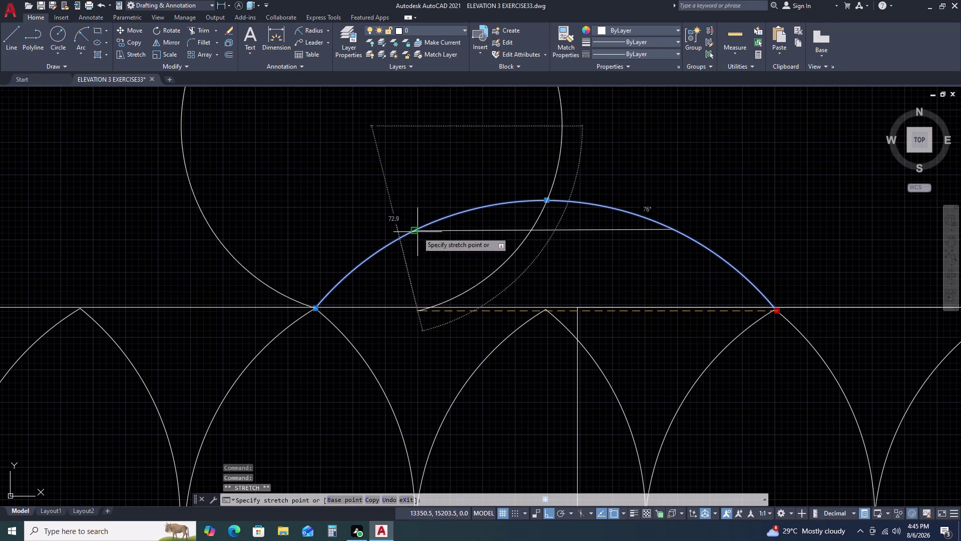
click(413, 228)
scroll(down, 3)
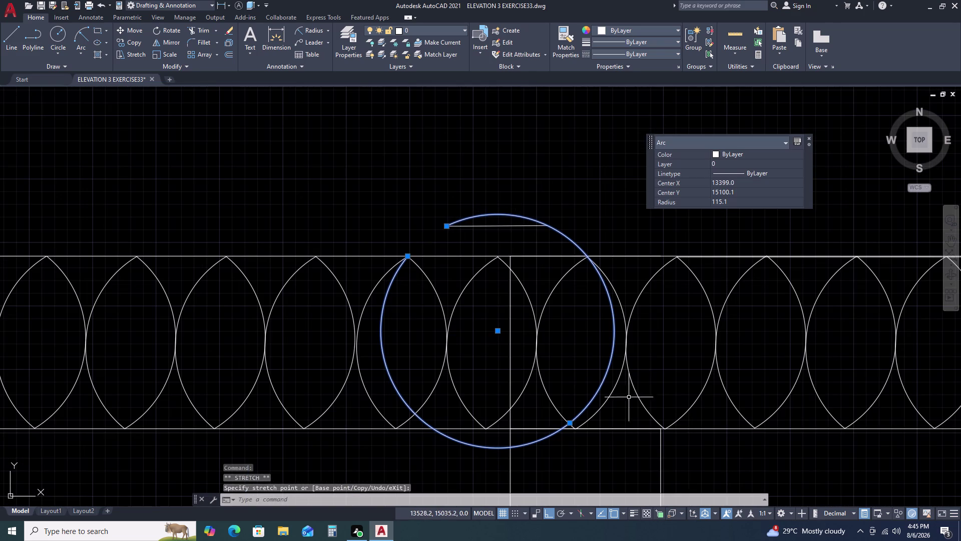
click(570, 422)
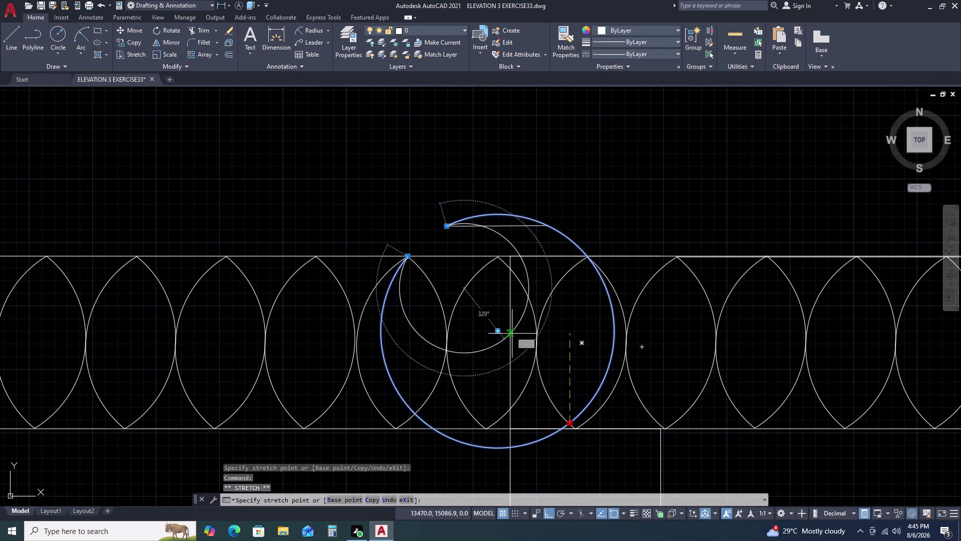
click(421, 227)
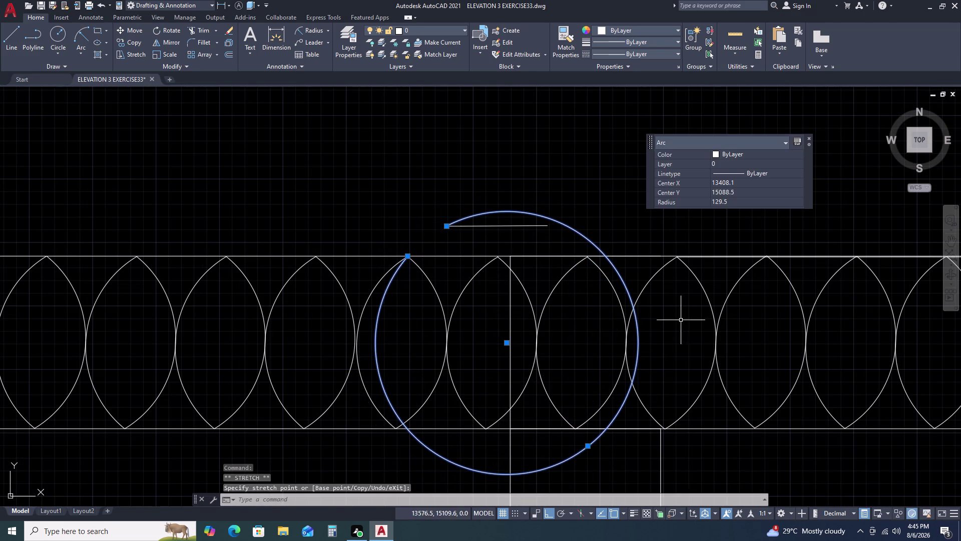
key(Delete)
Draw a small arc at the guide line's left end, then delete it.
key(a)
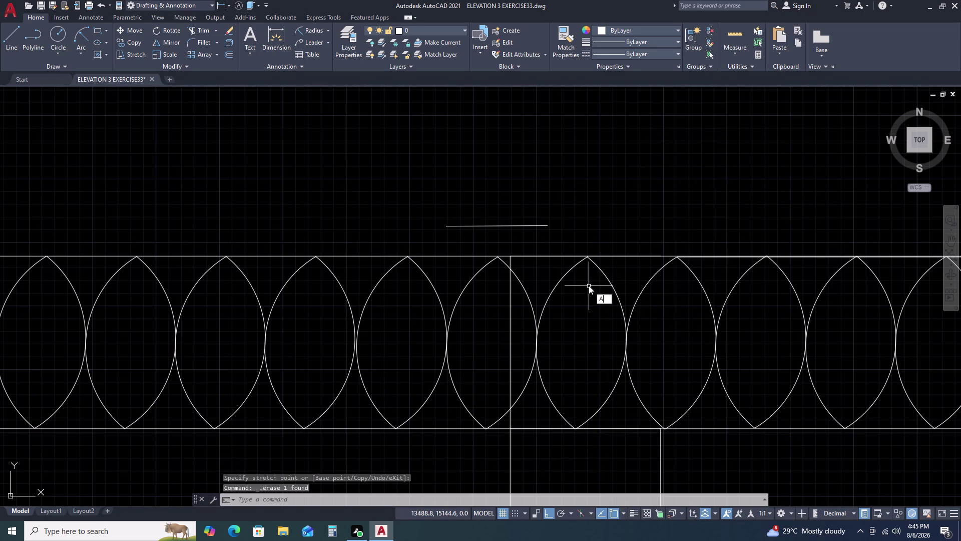
text(RC)
key(space)
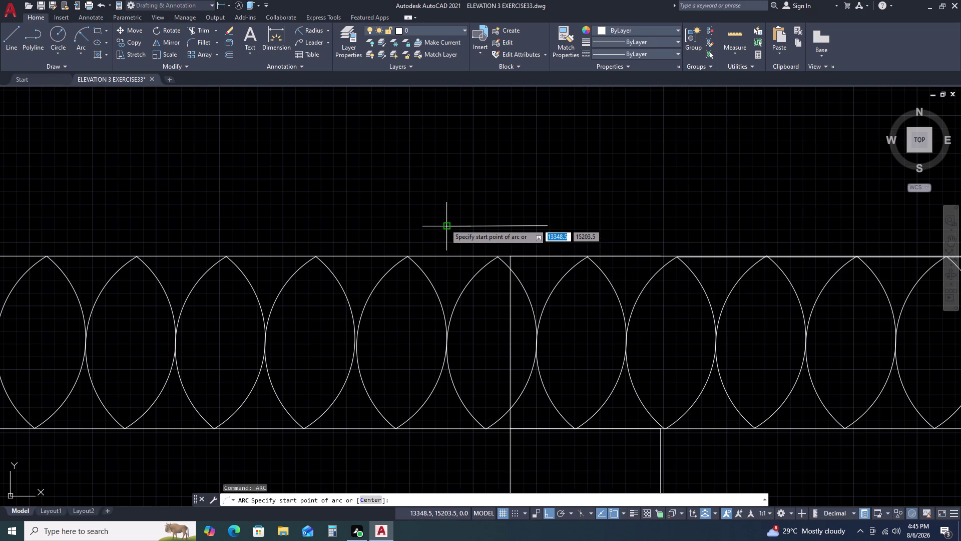
click(445, 224)
click(411, 254)
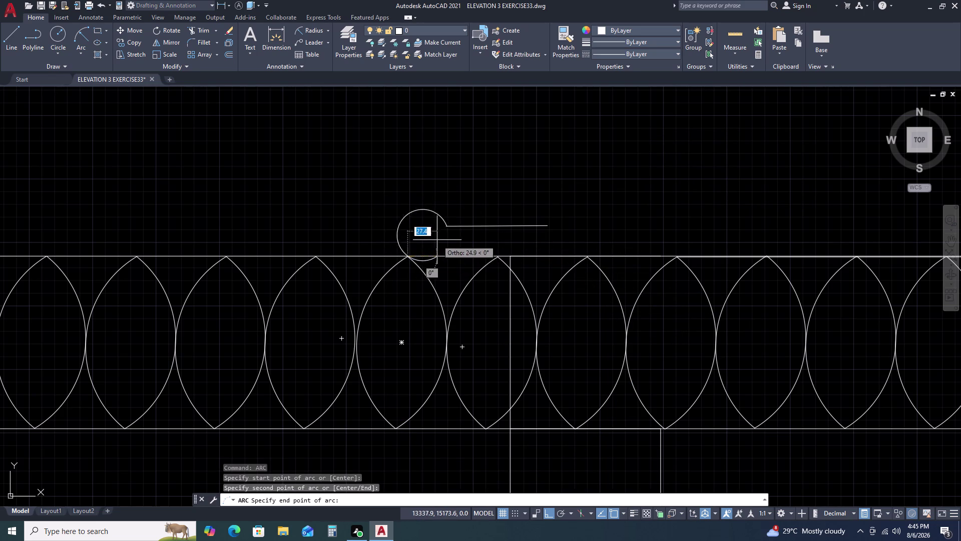
click(467, 243)
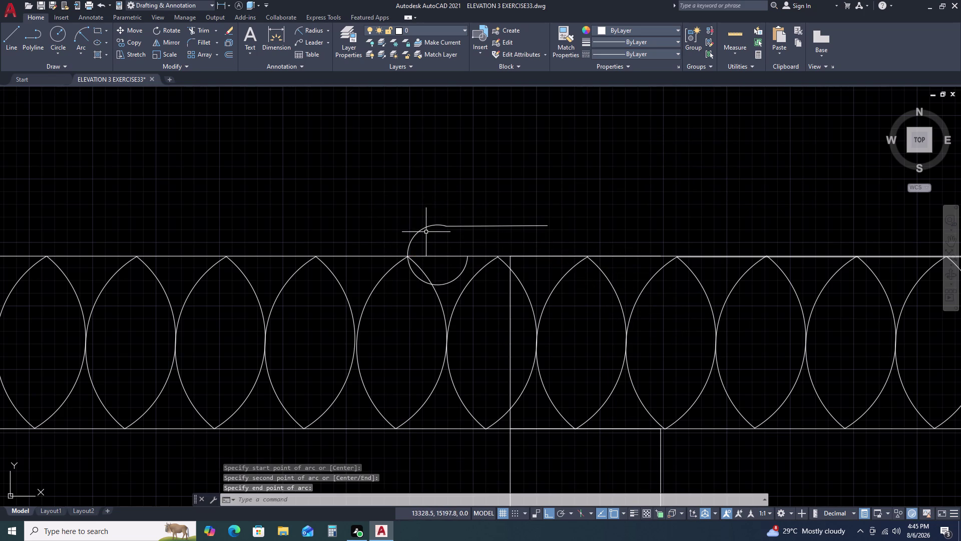
click(426, 230)
click(418, 231)
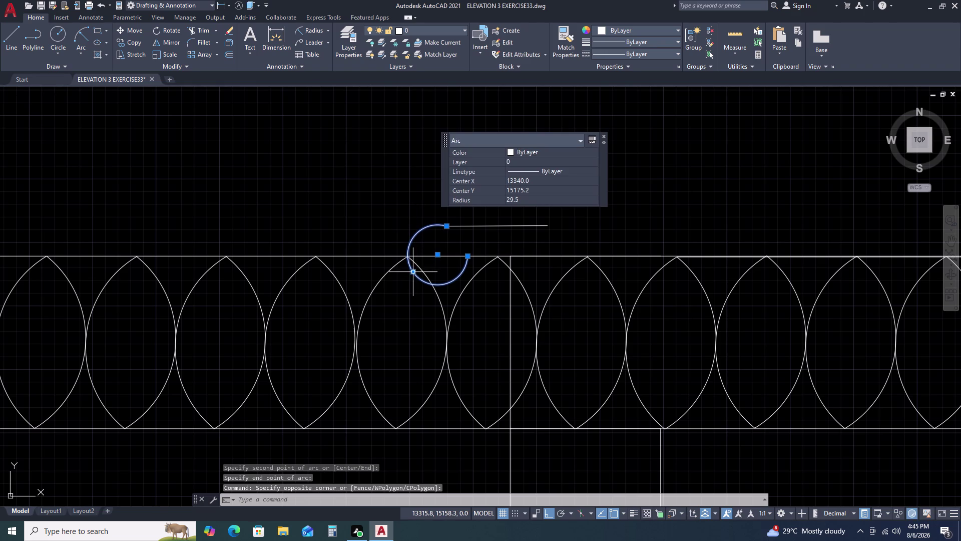
click(412, 271)
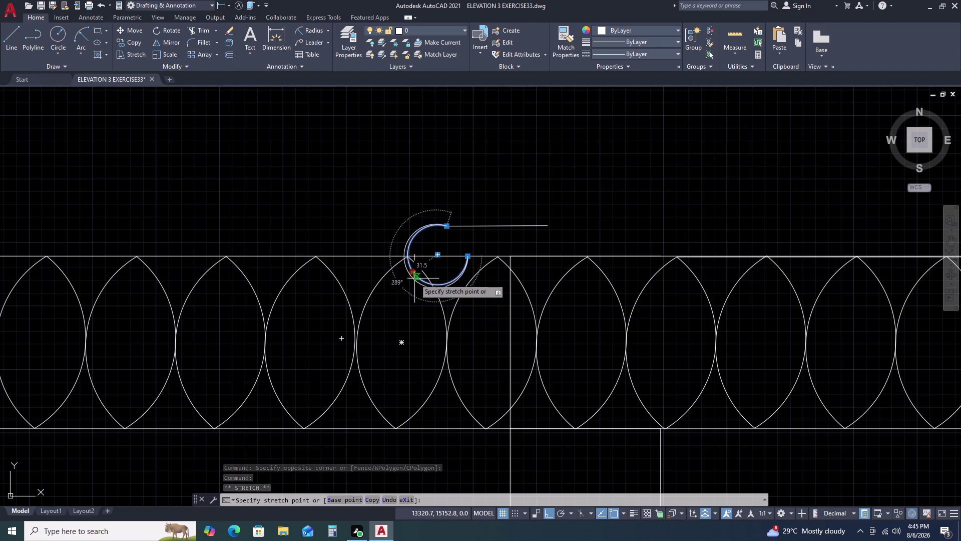
key(Escape)
key(Delete)
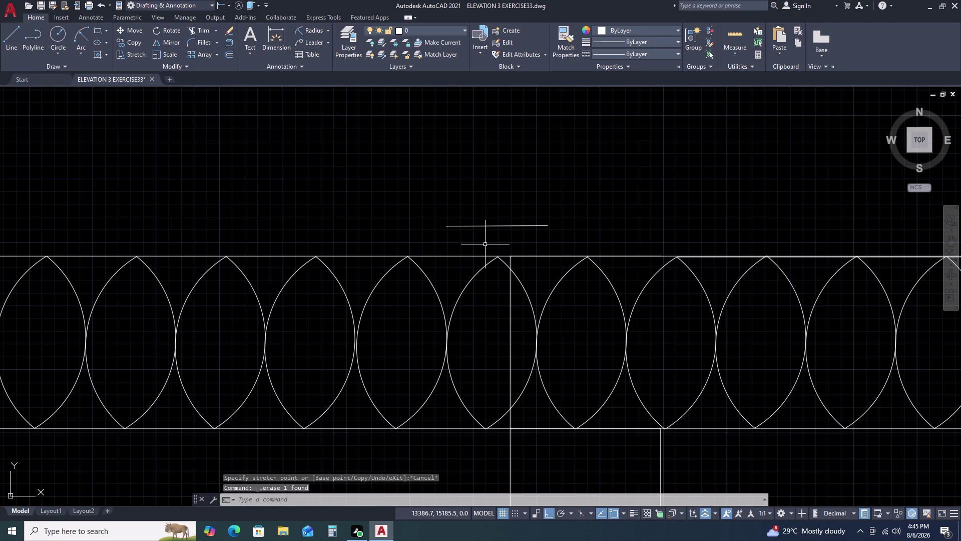
Draw a new three-point arc starting at the lens top.
text(ARC)
key(space)
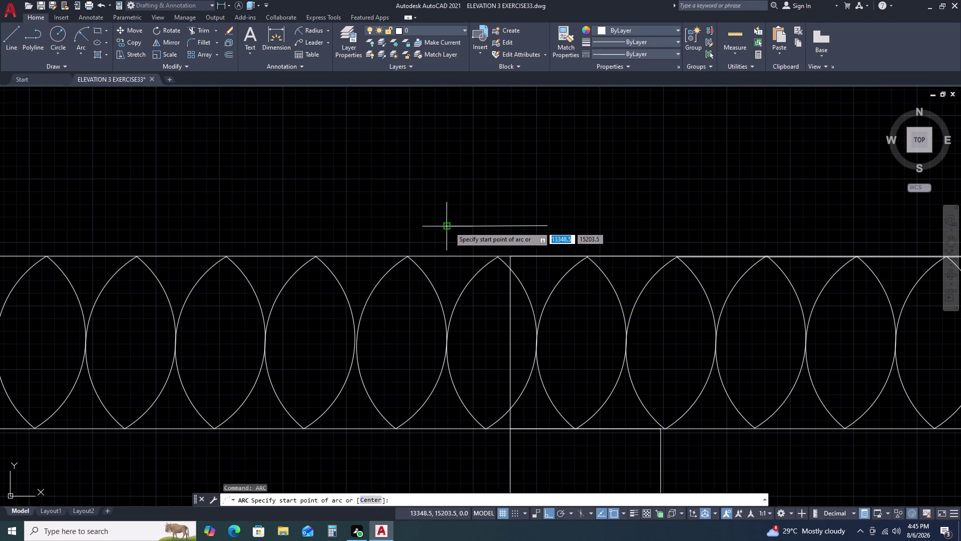
click(447, 228)
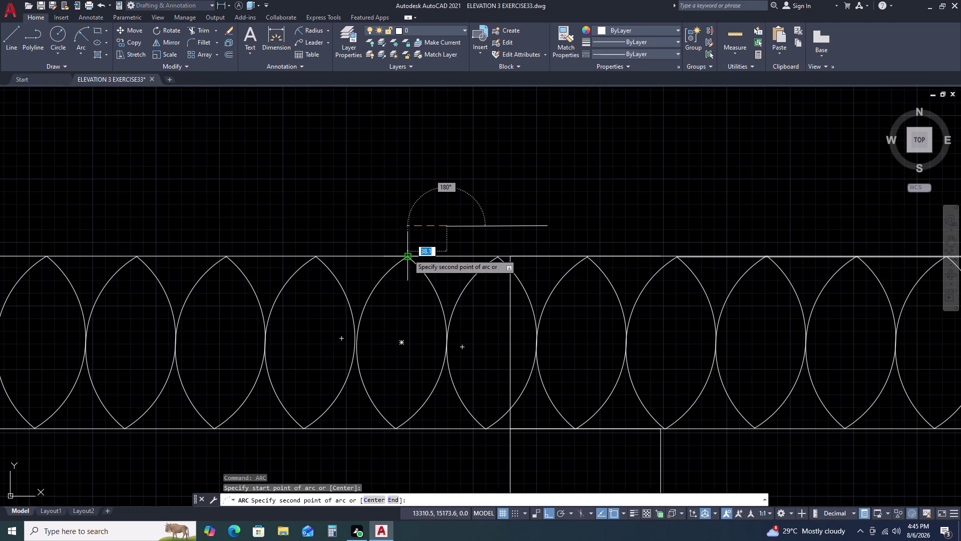
click(408, 254)
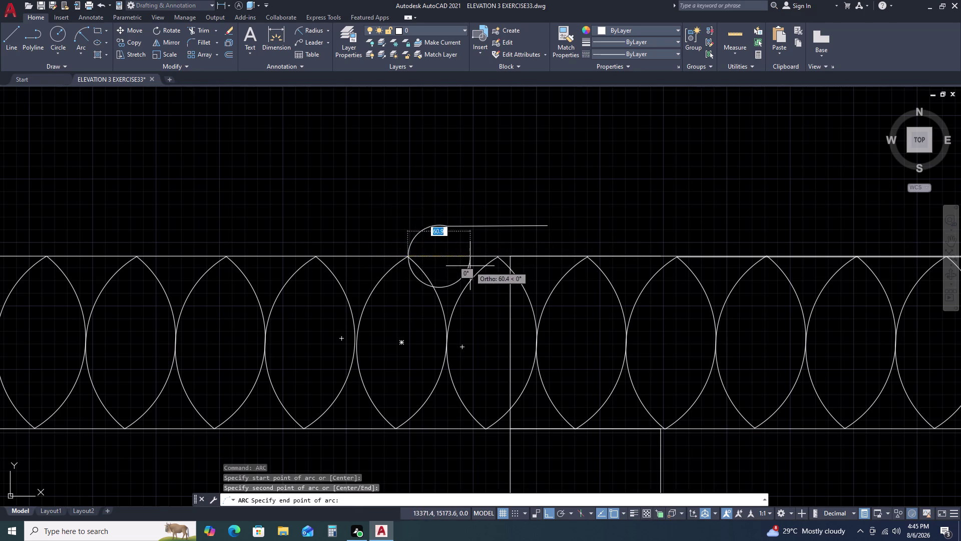
click(503, 265)
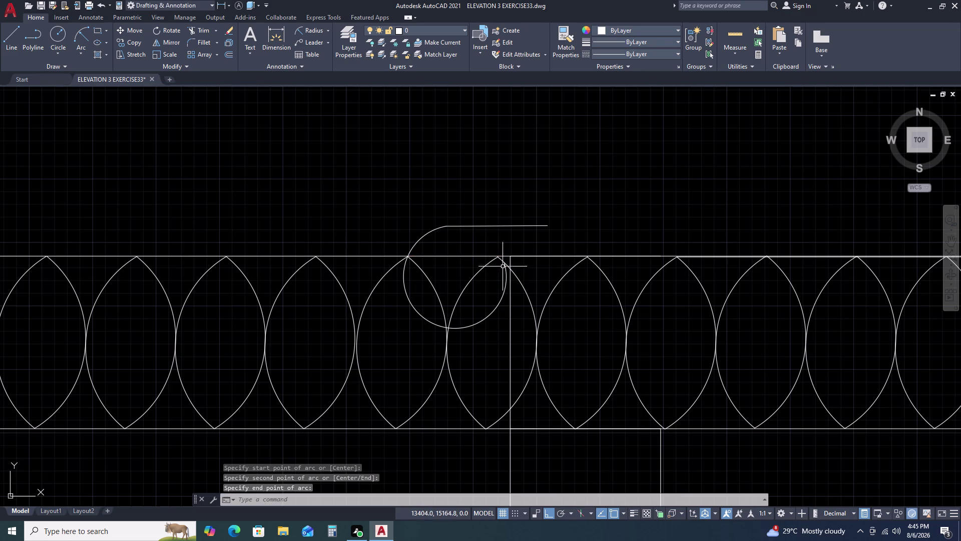
Trim the arc's excess and delete the leftover lower arc piece.
key(t)
key(r)
key(space)
click(414, 283)
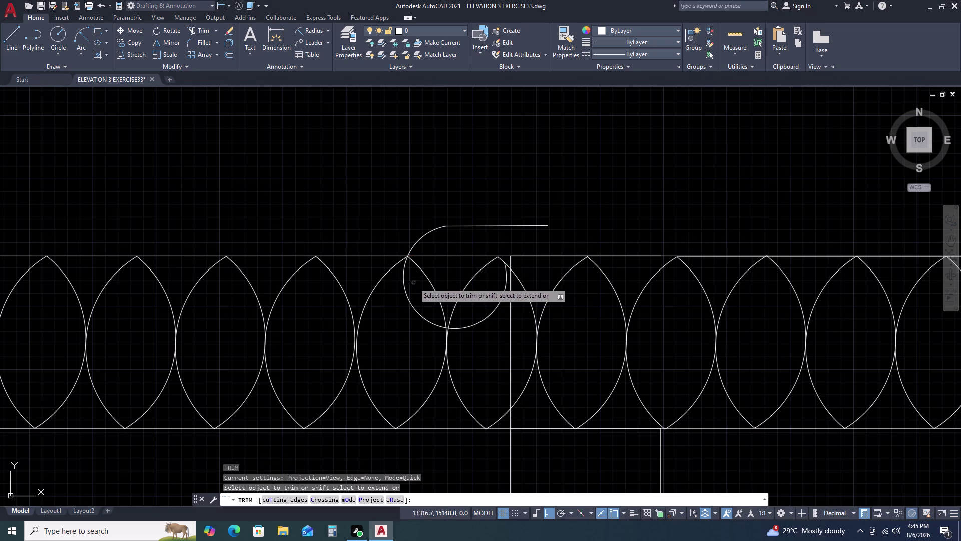
click(403, 286)
key(Escape)
click(490, 304)
click(482, 334)
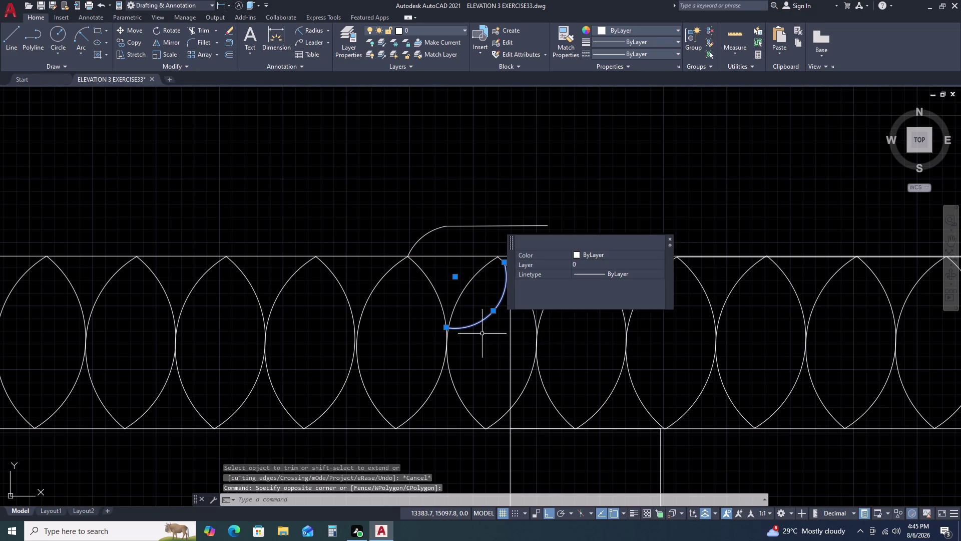
key(Delete)
scroll(down, 3)
scroll(down, 3)
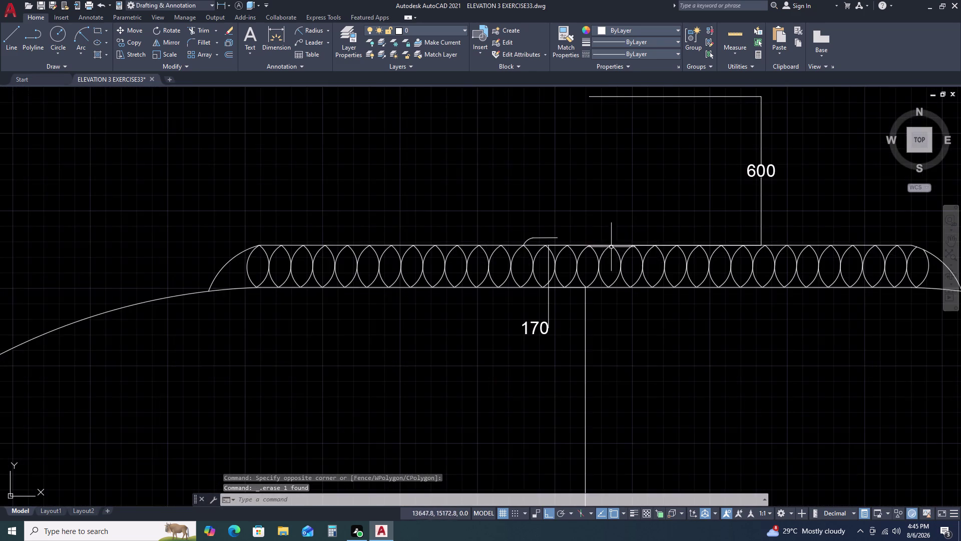
Select the small corner arc and begin a mirror, abandoning the first attempt.
scroll(down, 3)
scroll(up, 3)
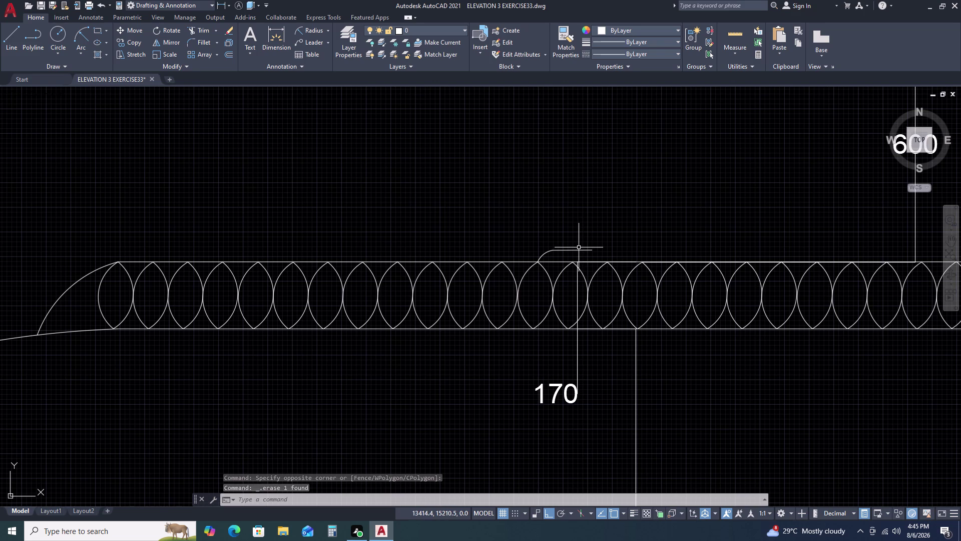
click(543, 257)
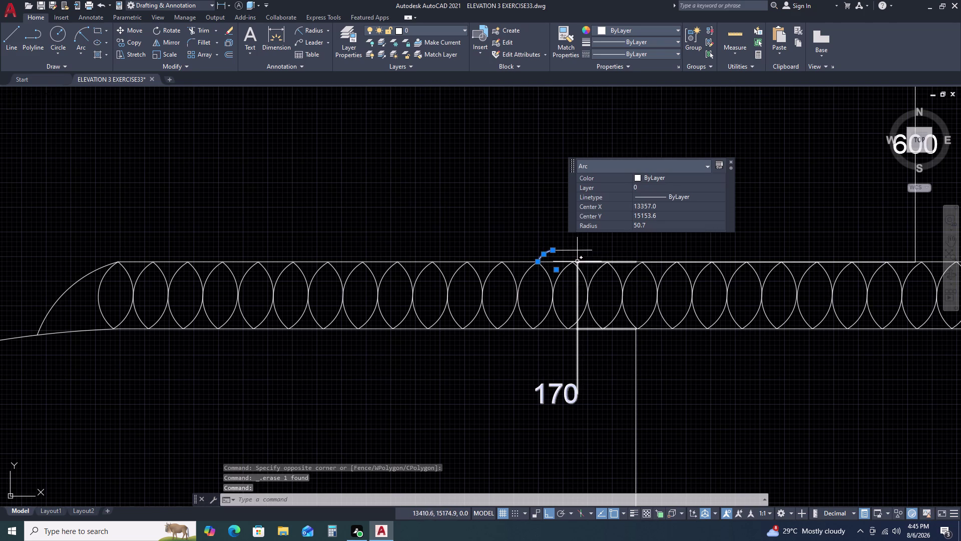
key(m)
text(I)
key(space)
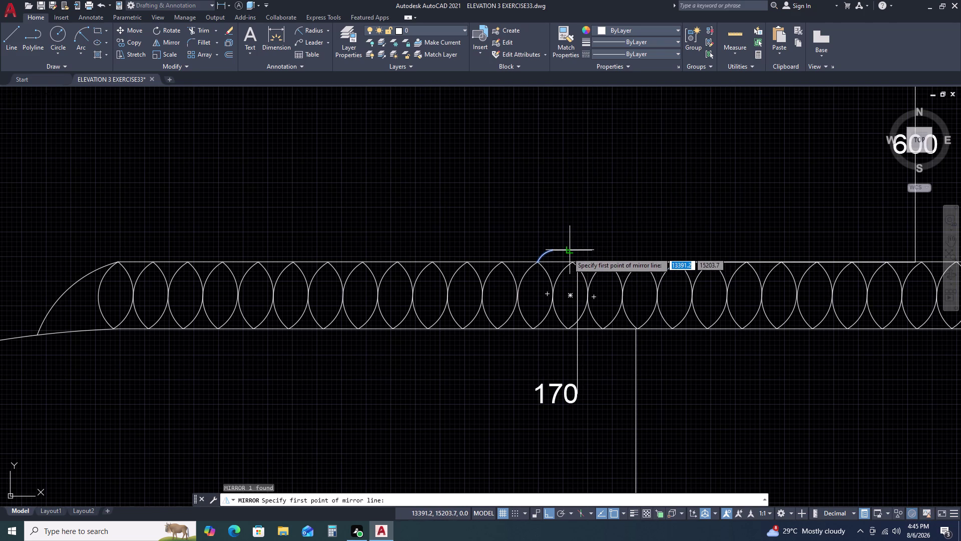
click(568, 252)
key(Escape)
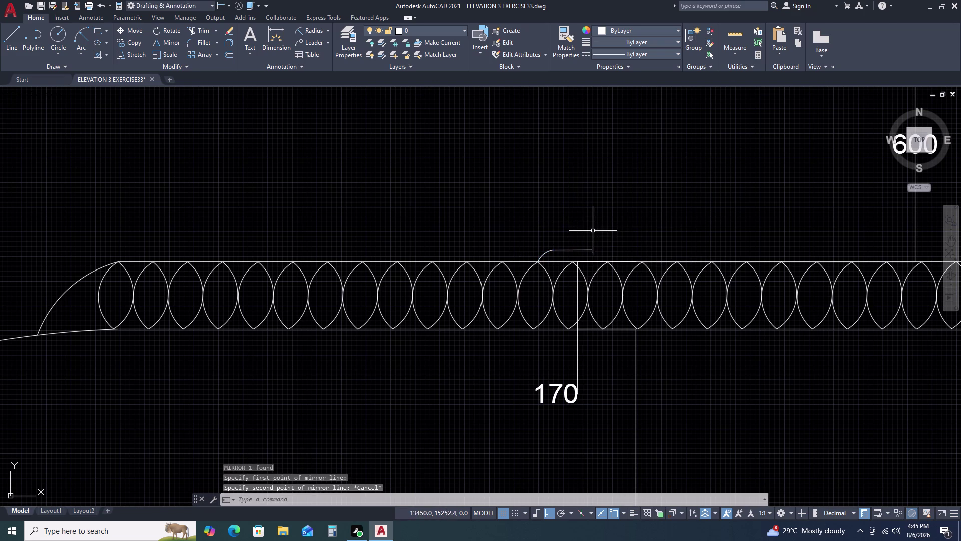
Mirror the corner arc across a vertical line through the lens tip.
key(space)
click(544, 253)
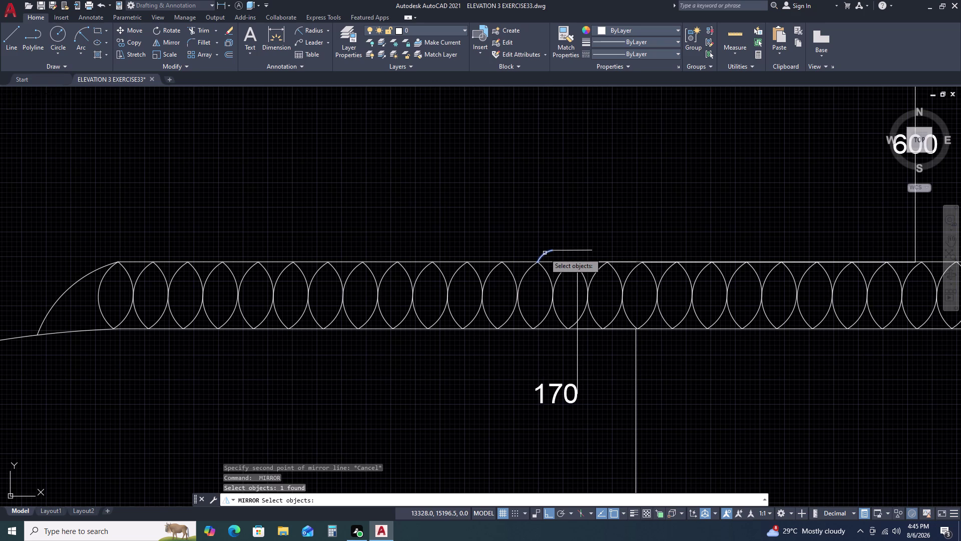
key(space)
double_click(573, 249)
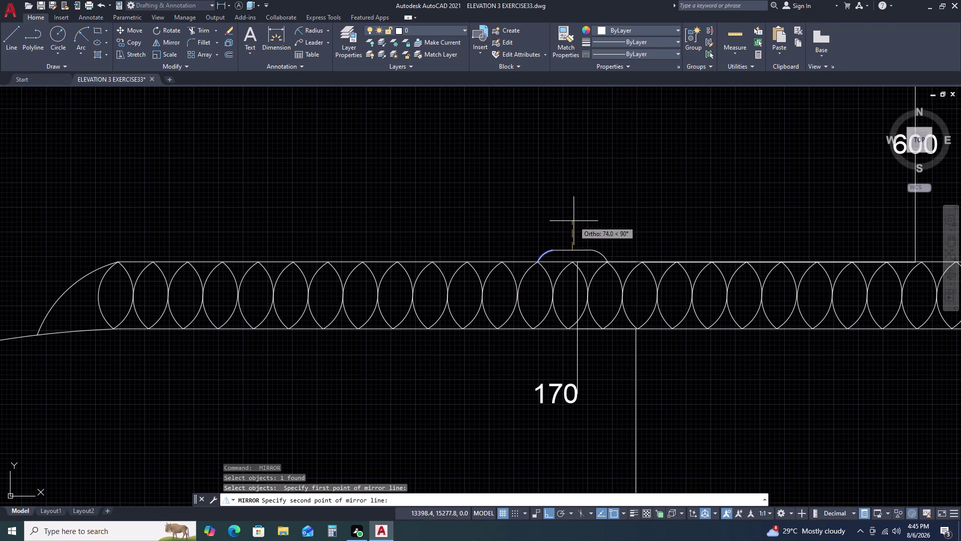
double_click(574, 221)
drag(598, 258, 573, 221)
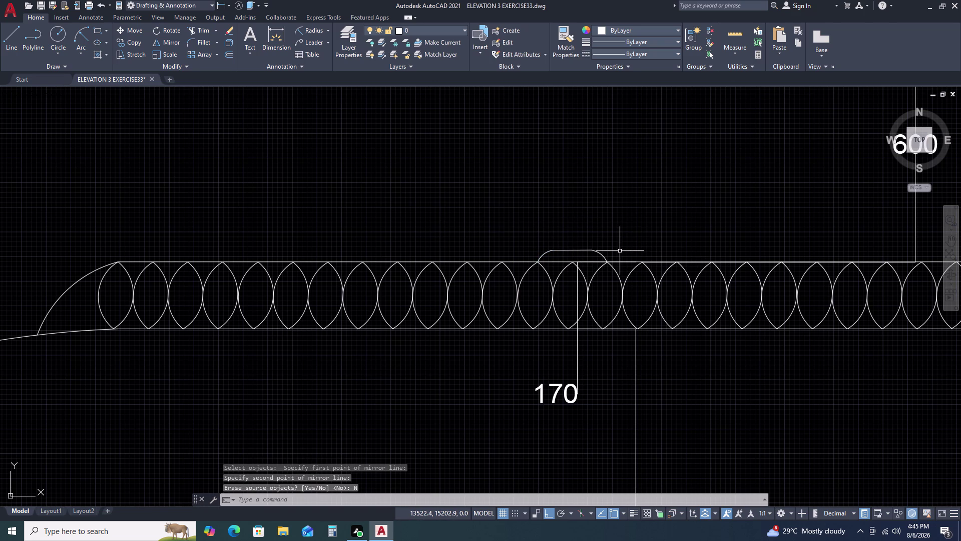
Start a circle centred on the cap, then cancel it.
text(C)
key(space)
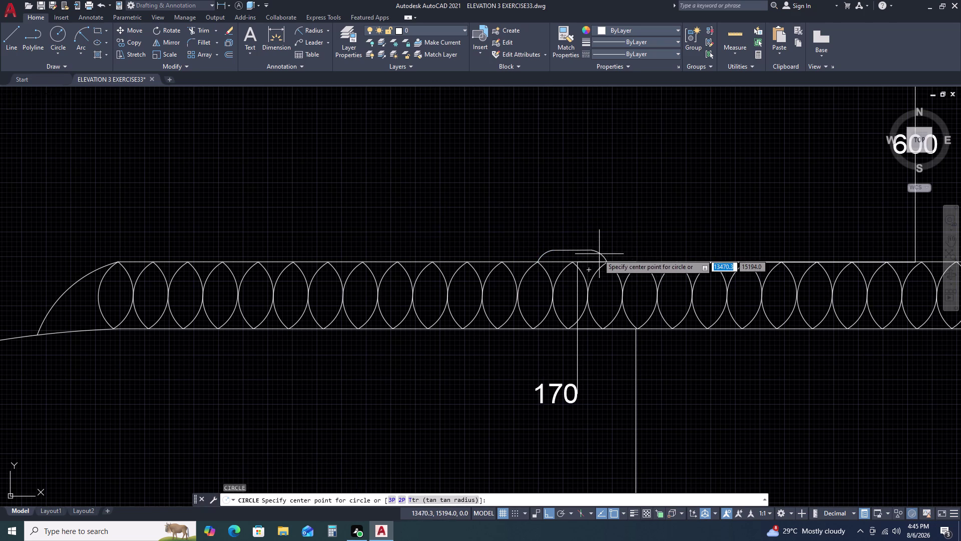
click(571, 249)
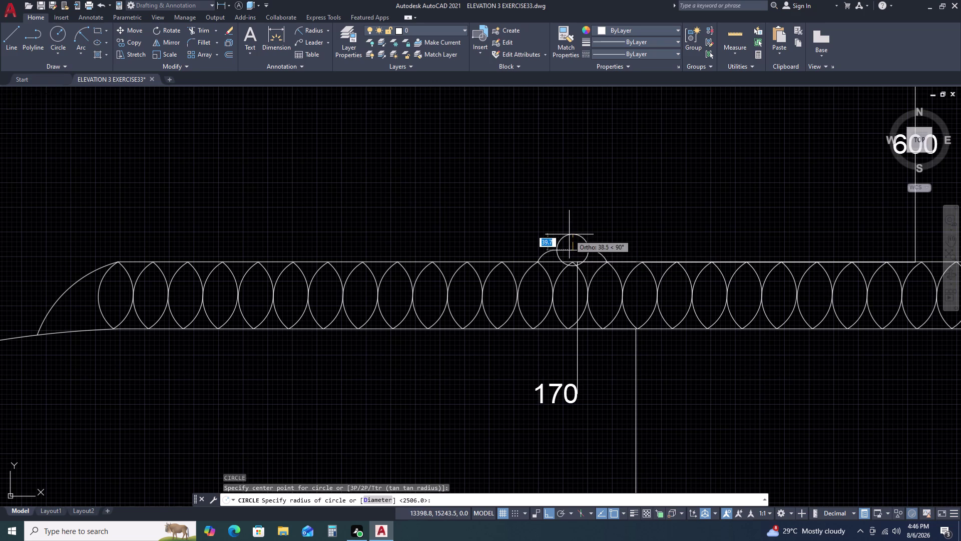
key(Escape)
Select the rounded cap pieces and start moving them.
drag(582, 228, 574, 231)
click(547, 253)
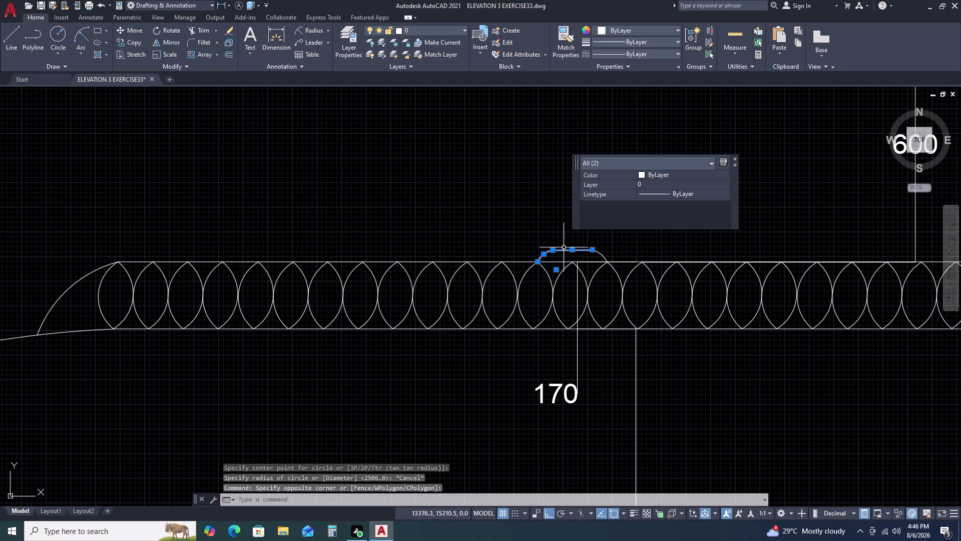
click(601, 241)
click(592, 256)
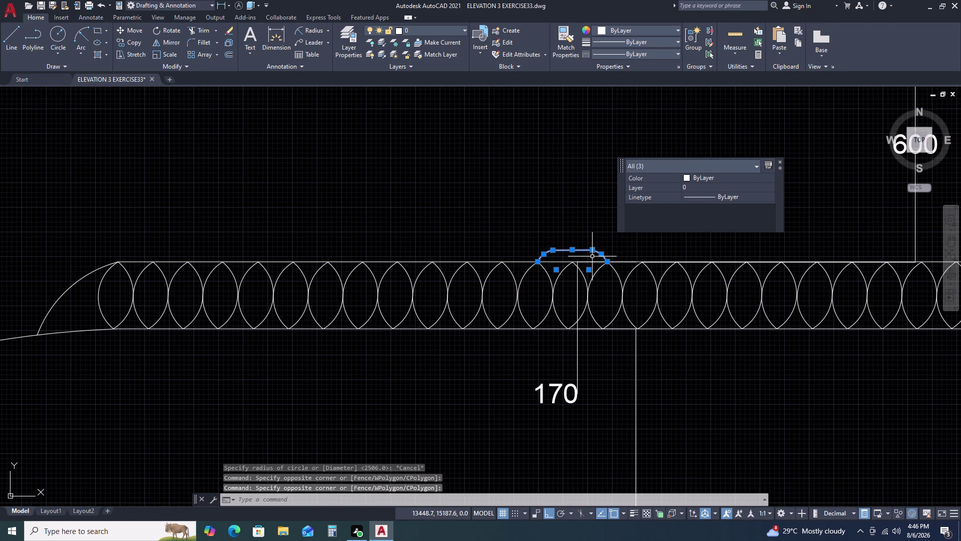
text(M)
key(space)
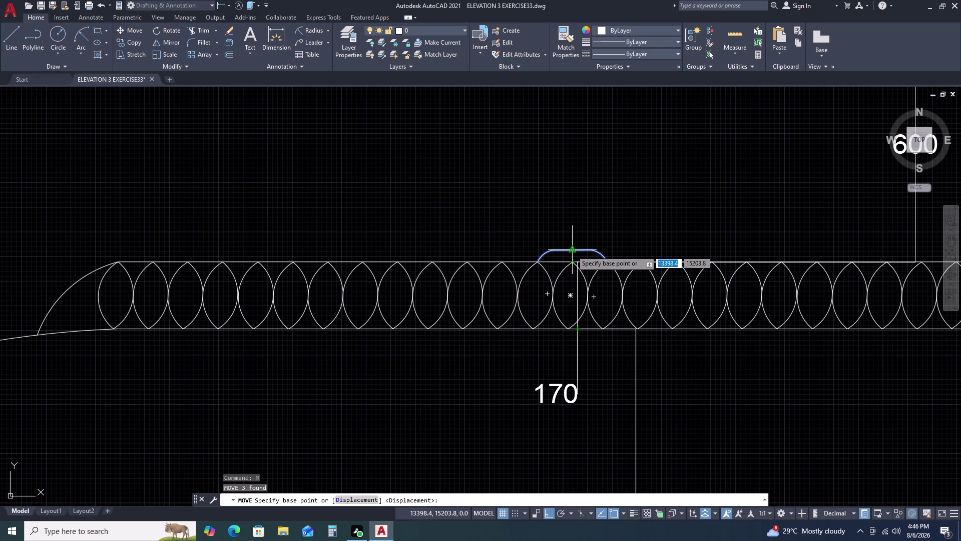
Move the rounded cap from its centre onto the 600 dimension line.
click(571, 250)
middle_drag(812, 235, 487, 221)
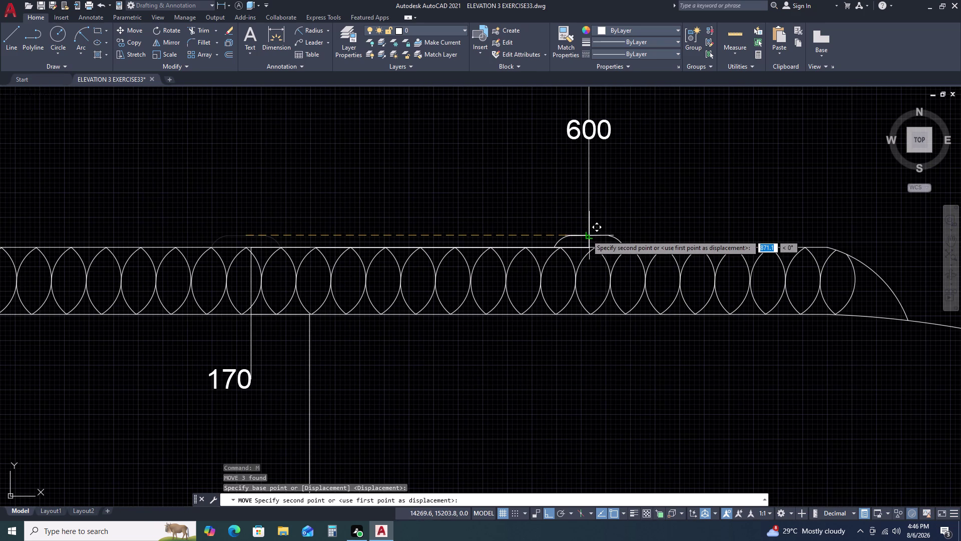
click(587, 234)
Draw a circle centred at the top of the cap.
text(C)
key(space)
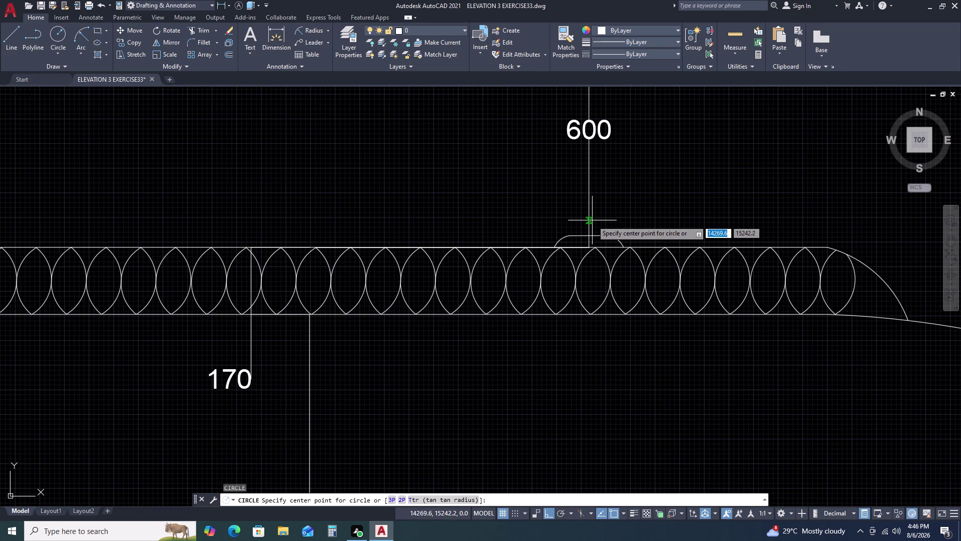
click(589, 234)
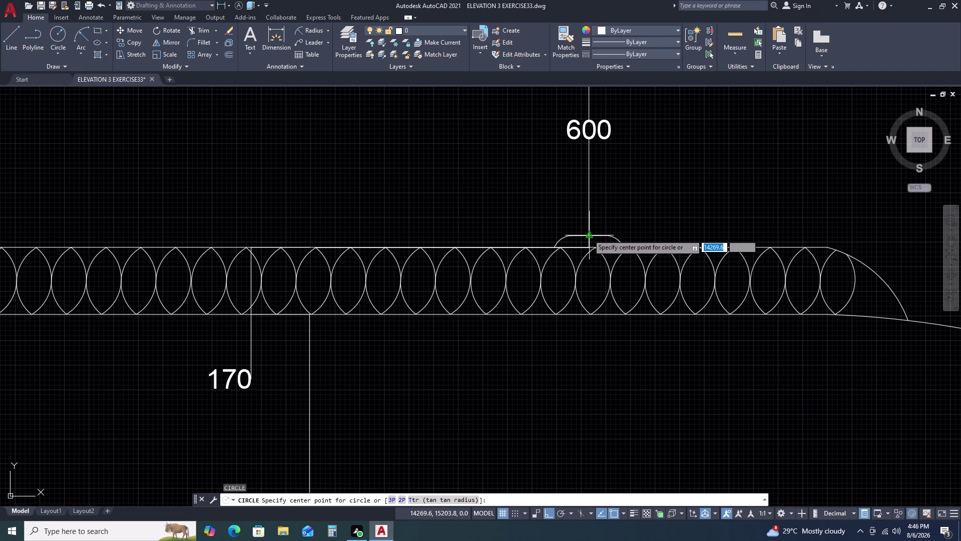
click(591, 196)
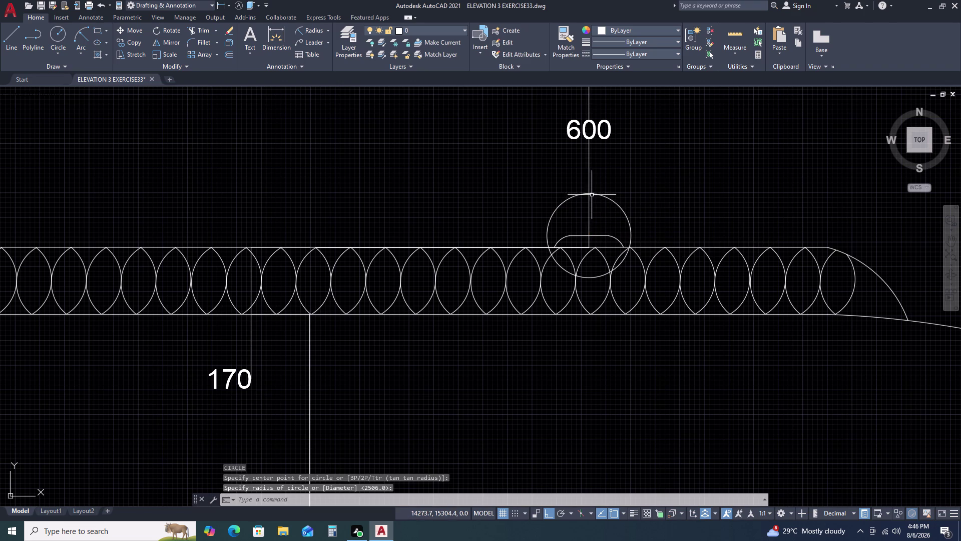
Move the circle upward so it sits just above the cap.
click(610, 196)
key(m)
key(space)
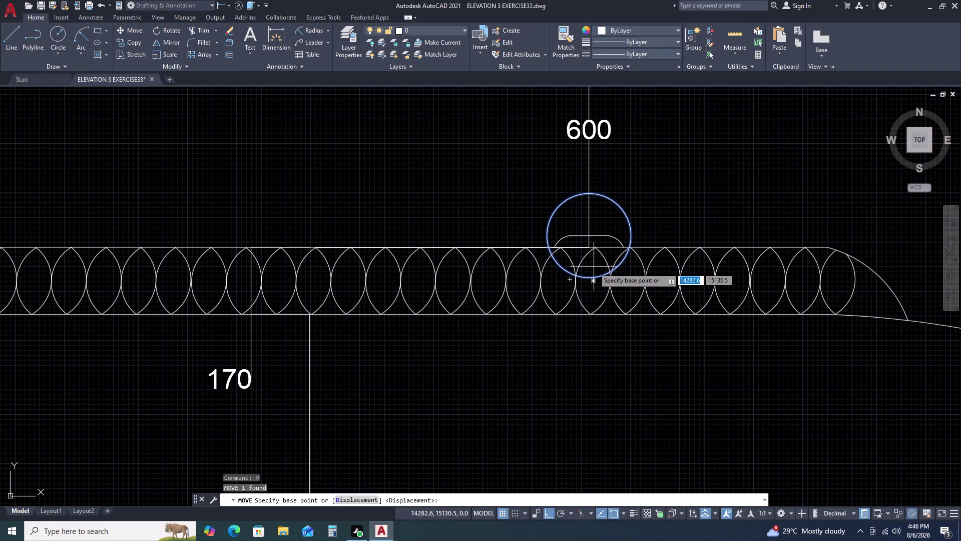
click(592, 280)
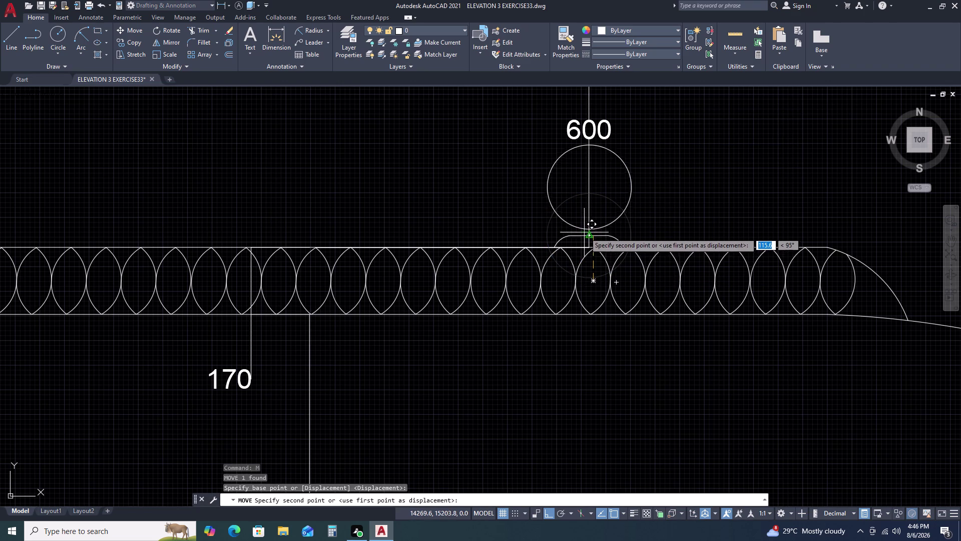
click(588, 235)
scroll(down, 3)
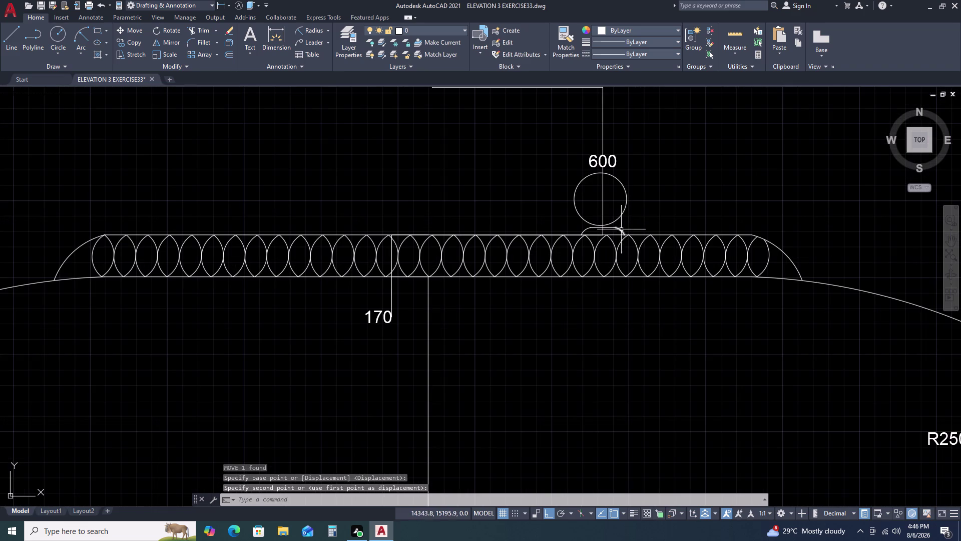
scroll(up, 3)
double_click(540, 213)
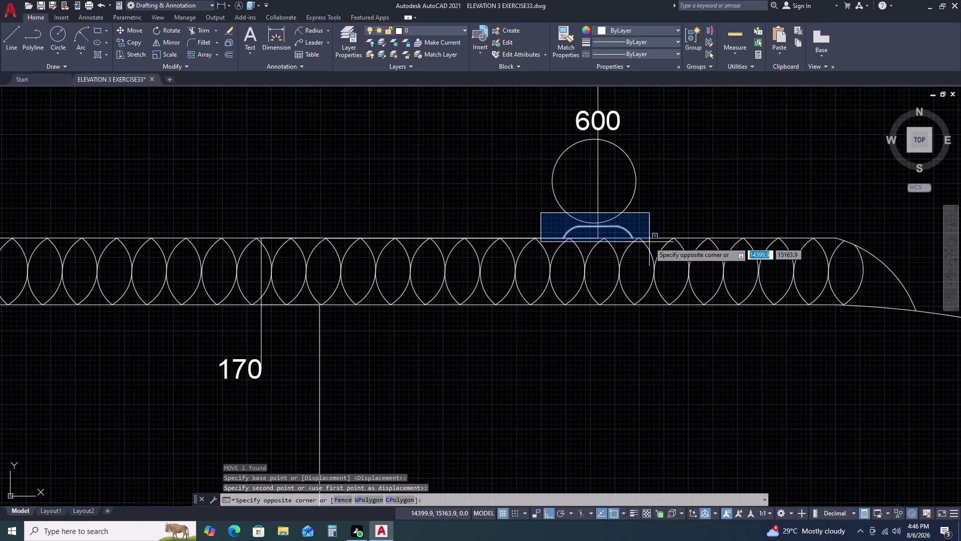
click(650, 241)
text(SC)
key(space)
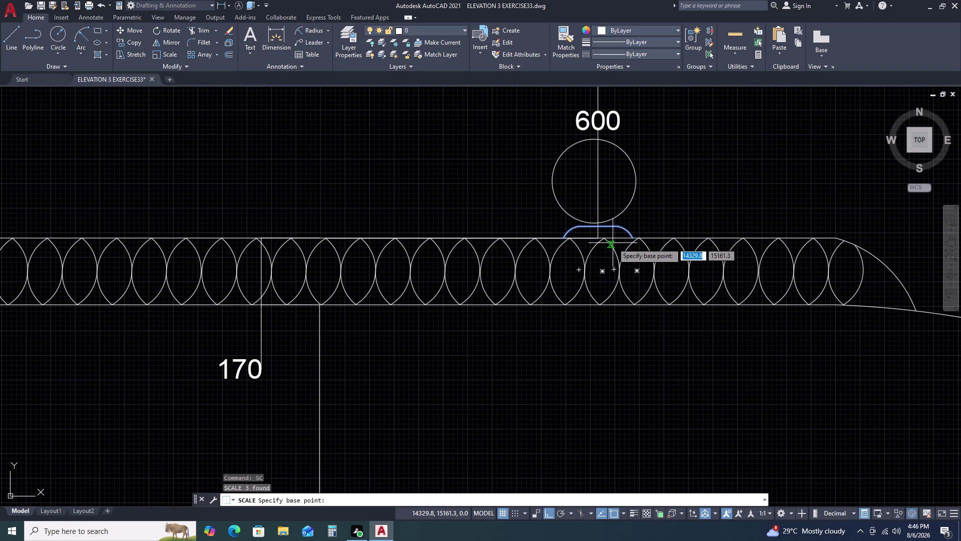
click(599, 240)
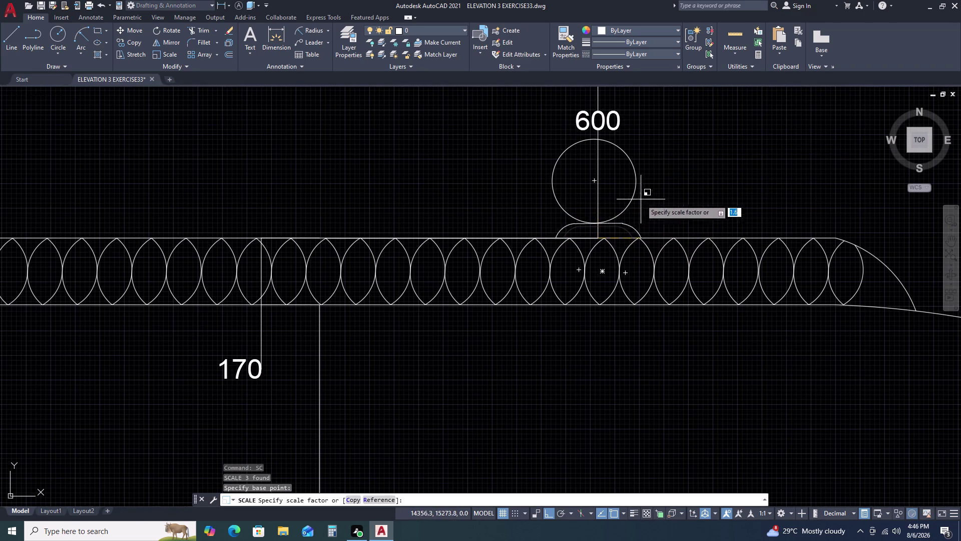
click(681, 174)
click(647, 167)
click(625, 175)
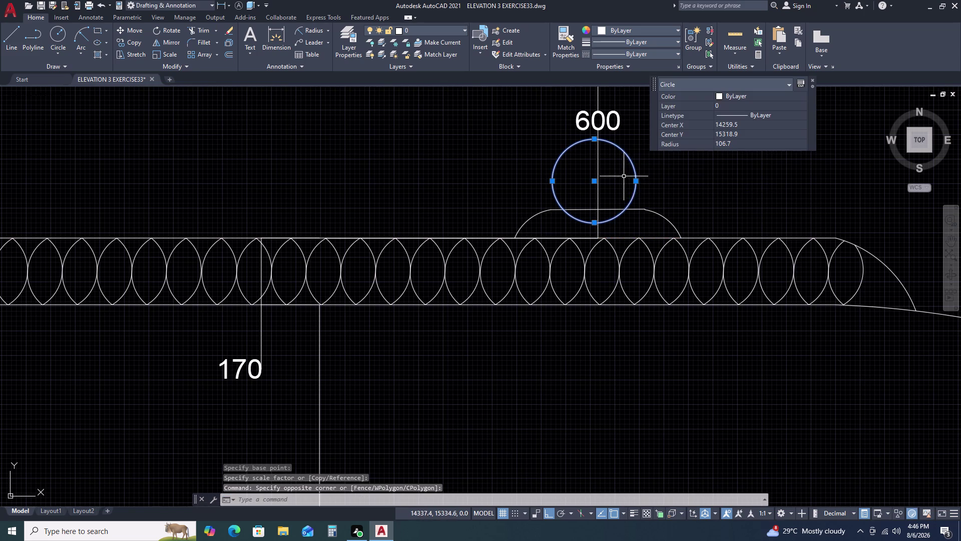
text(M)
key(space)
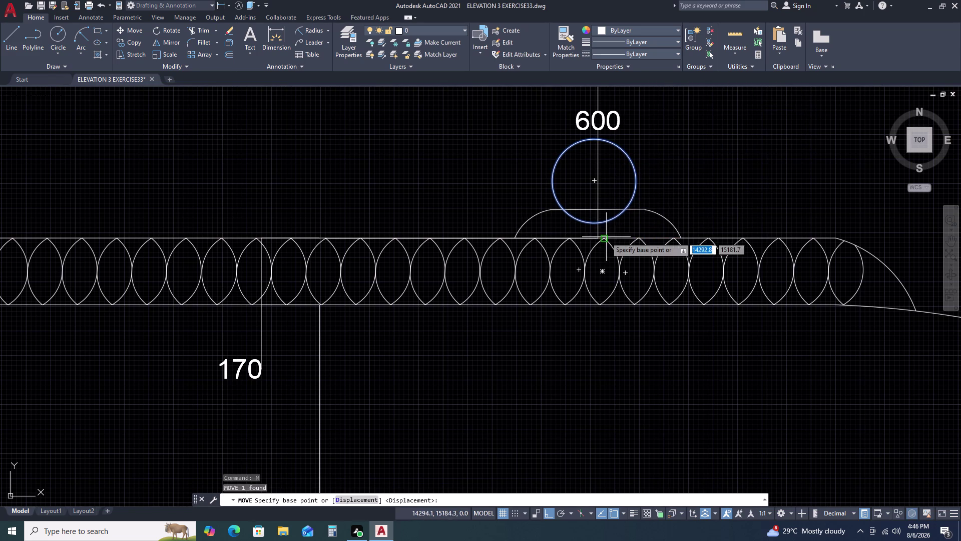
double_click(597, 224)
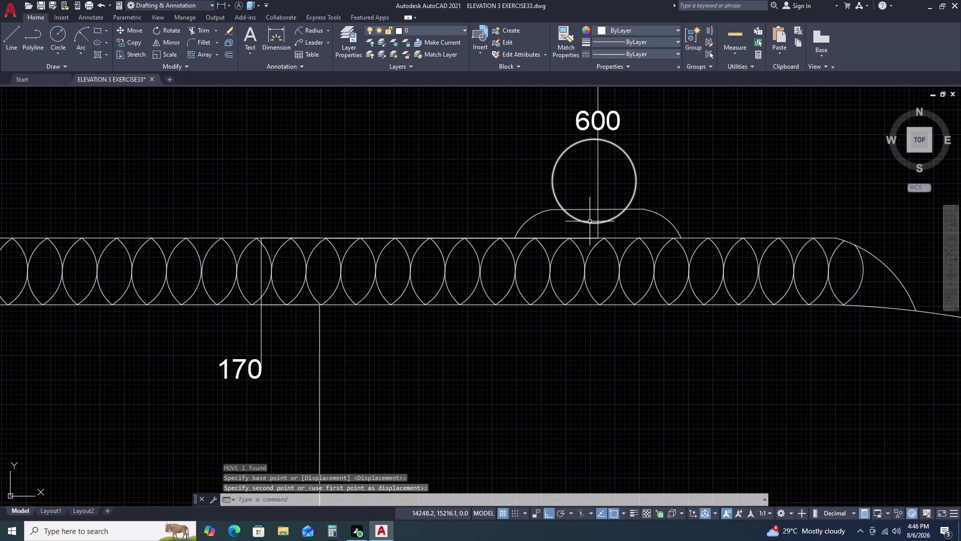
double_click(590, 221)
key(m)
key(space)
click(596, 224)
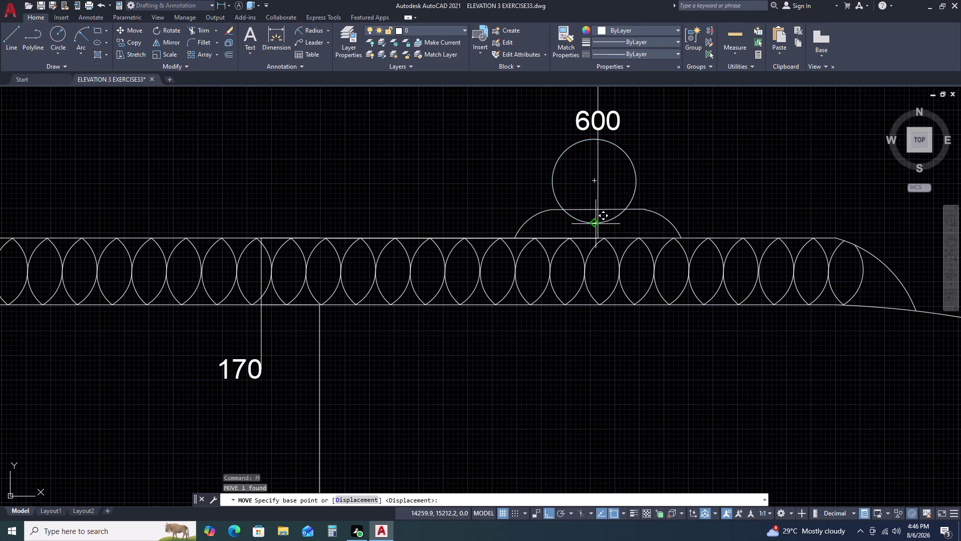
click(599, 209)
scroll(down, 3)
scroll(up, 3)
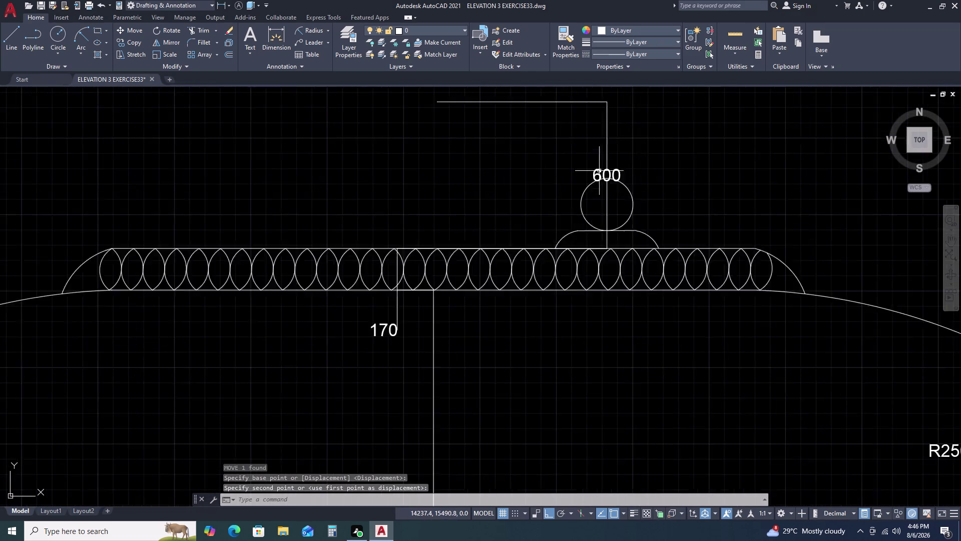
click(626, 174)
click(618, 177)
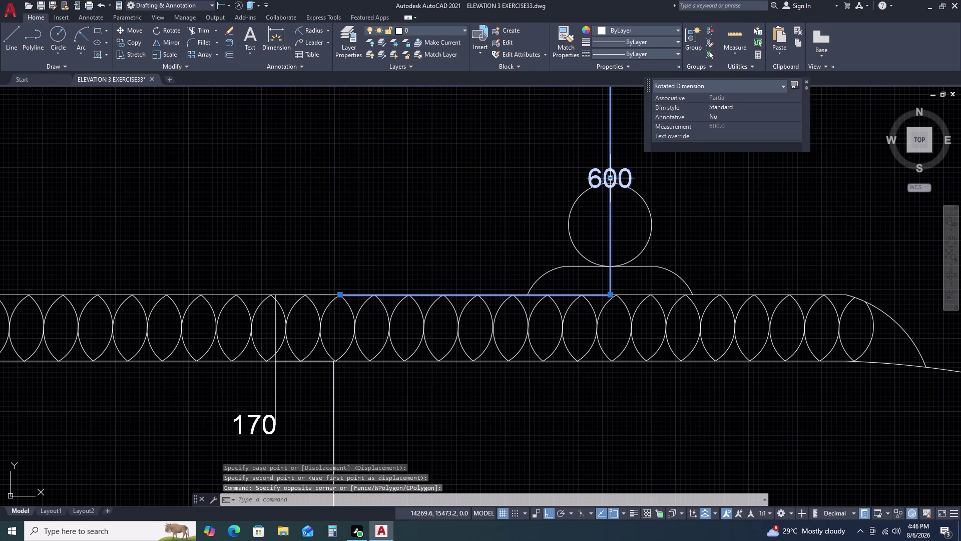
click(610, 179)
key(Escape)
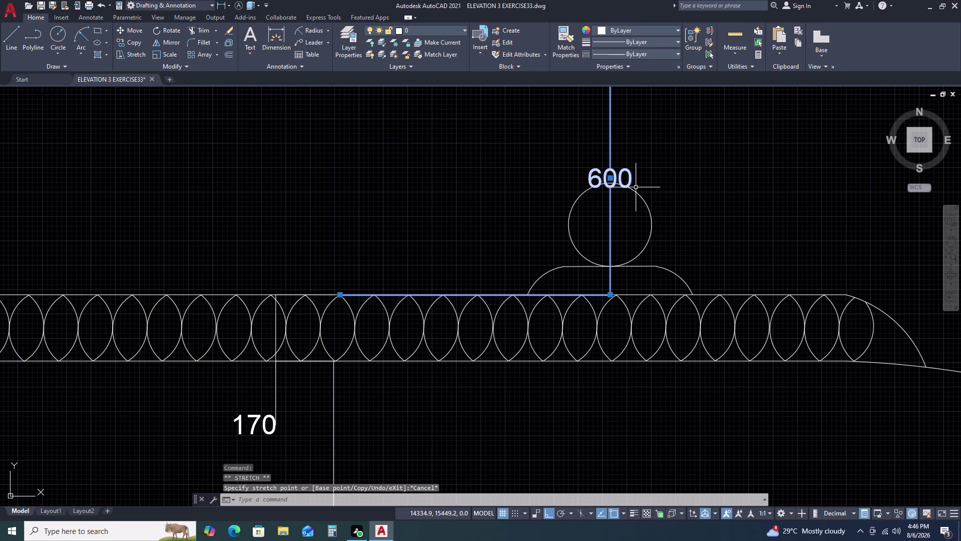
key(Escape)
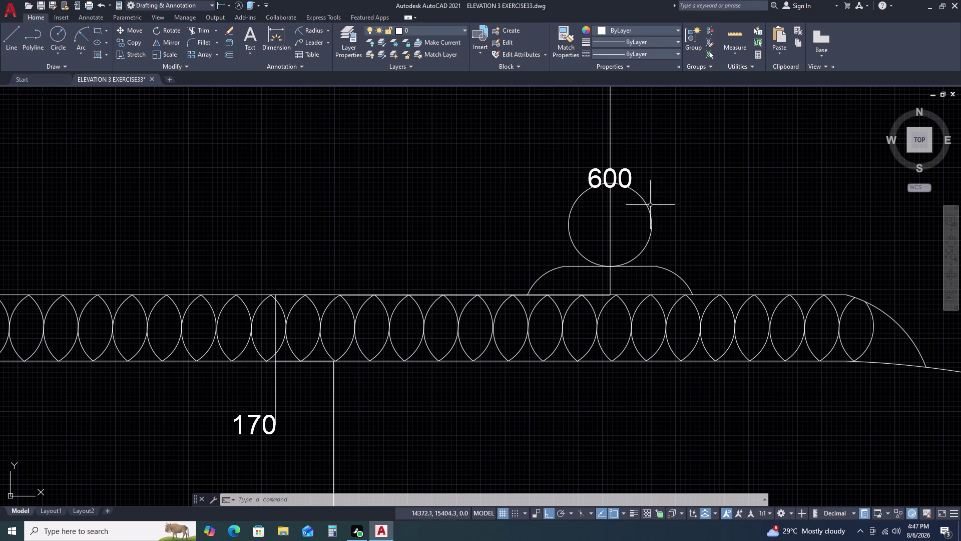
Copy one lens shape from the band to the right of the top circle.
click(638, 306)
key(c)
text(O)
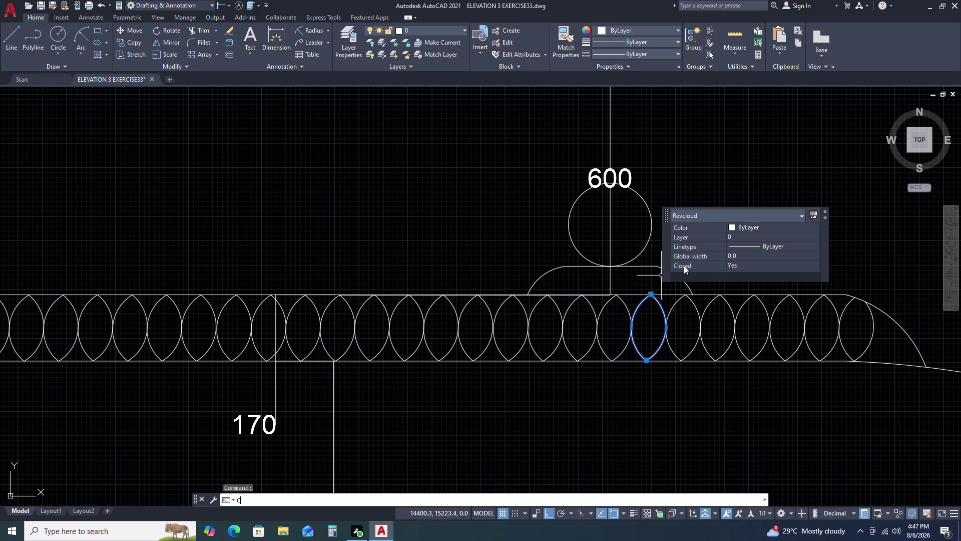
key(space)
double_click(686, 258)
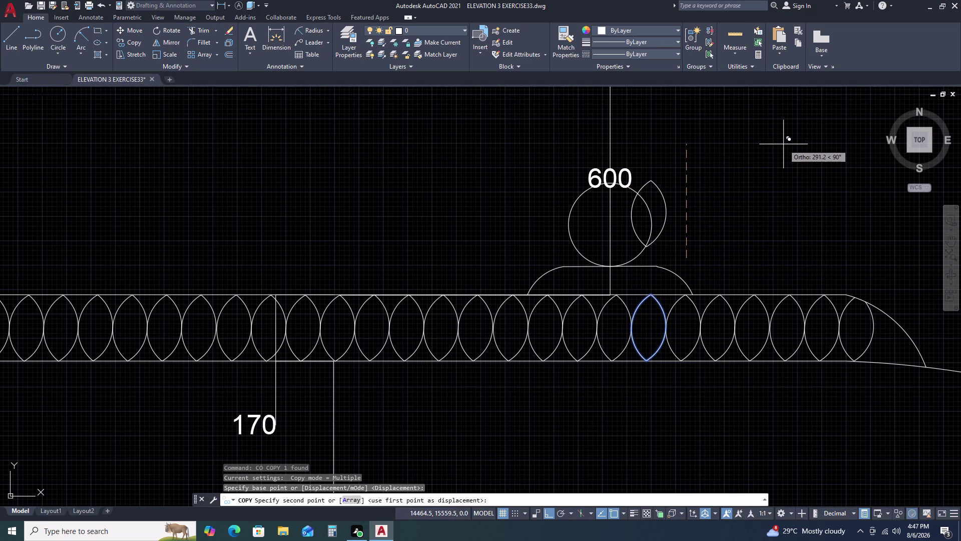
key(F8)
click(804, 142)
key(Escape)
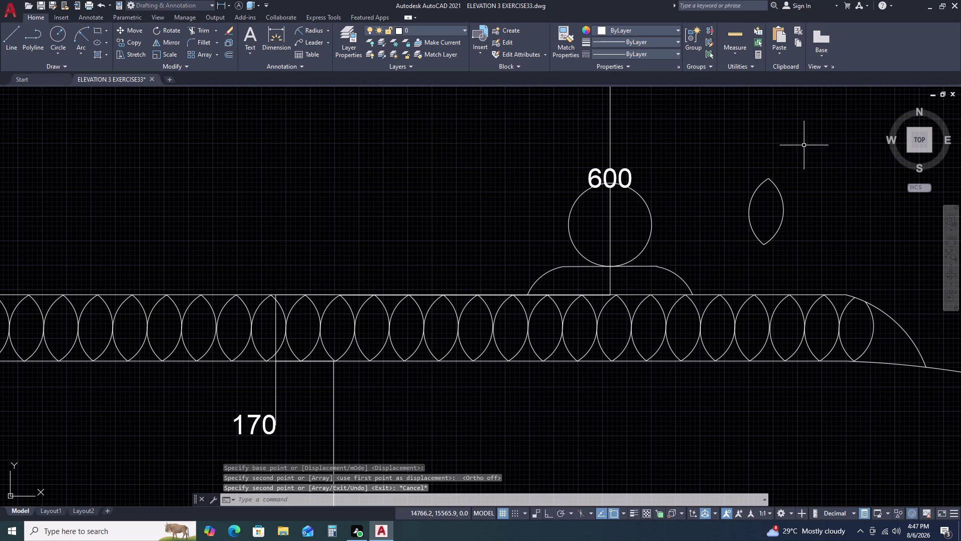
Scale the copied lens down to a smaller size.
click(794, 180)
click(767, 199)
text(SC)
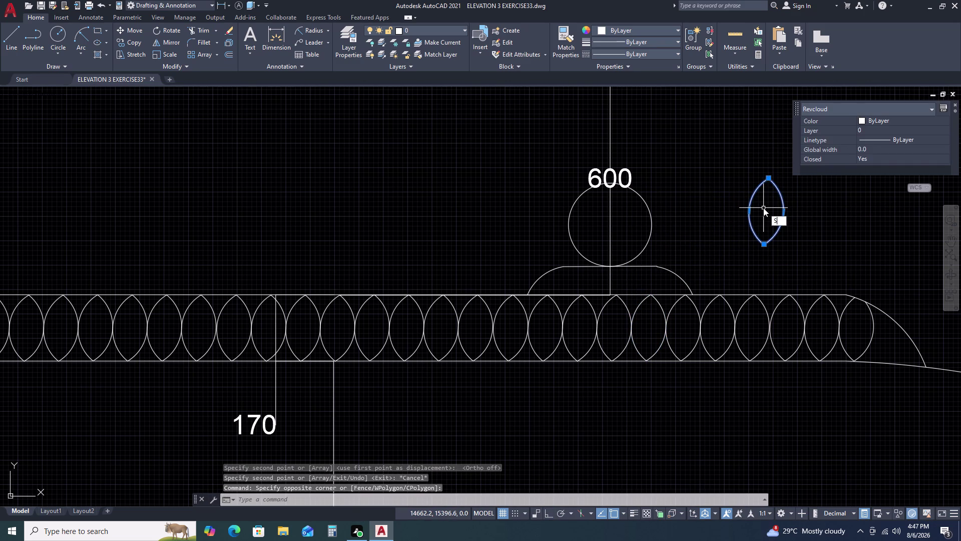
key(space)
click(770, 181)
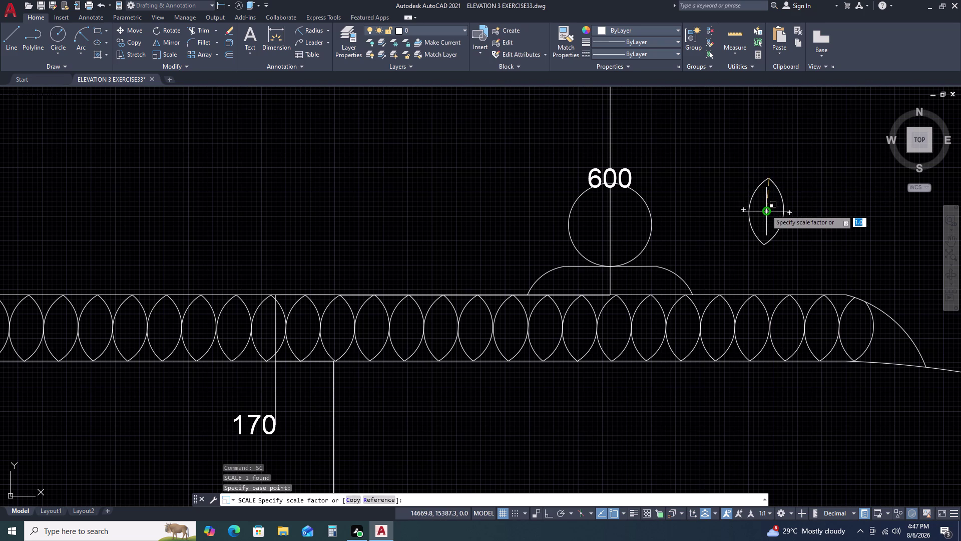
click(766, 210)
Pull the lens's side grips inward to slim it.
click(786, 203)
click(774, 215)
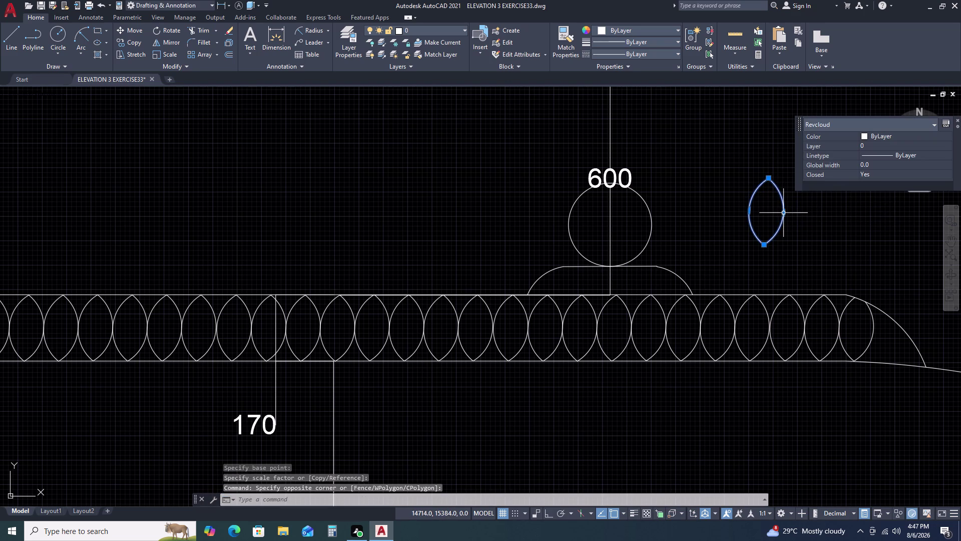
click(784, 211)
click(770, 216)
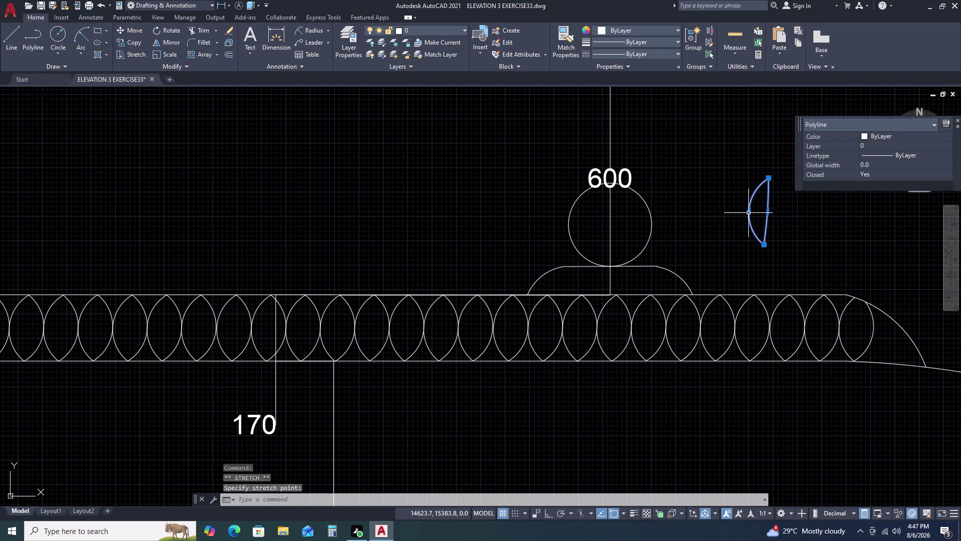
click(748, 213)
click(750, 212)
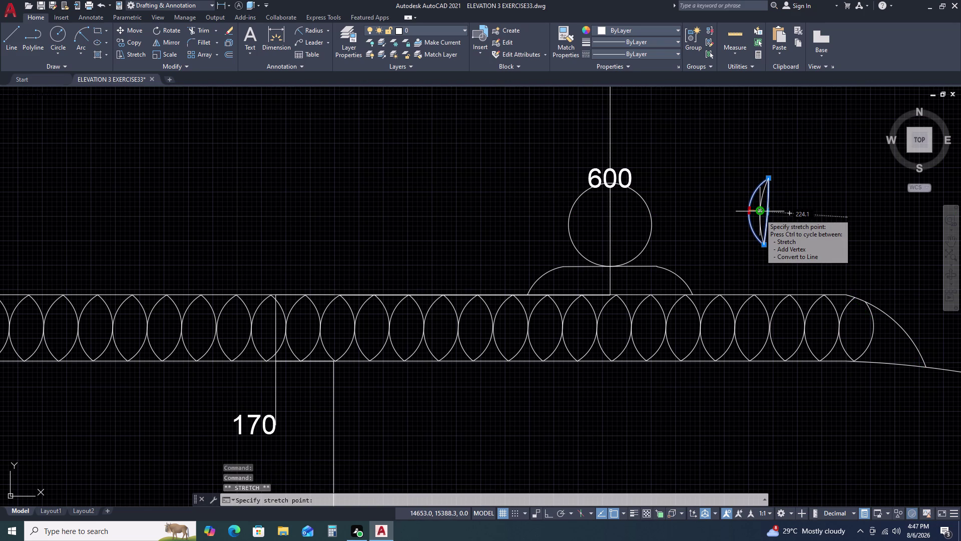
click(761, 215)
key(r)
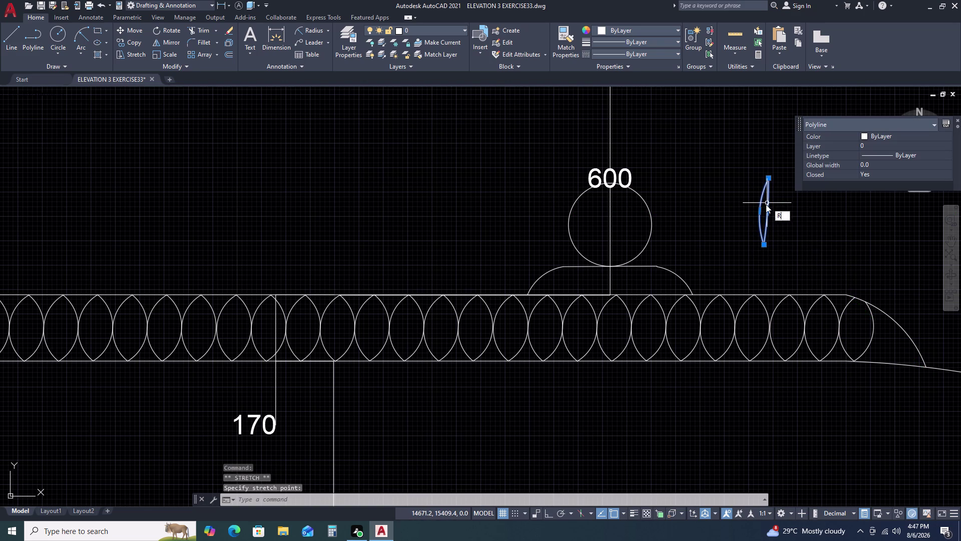
text(O)
key(space)
Rotate the slim lens so it lies horizontal.
click(772, 204)
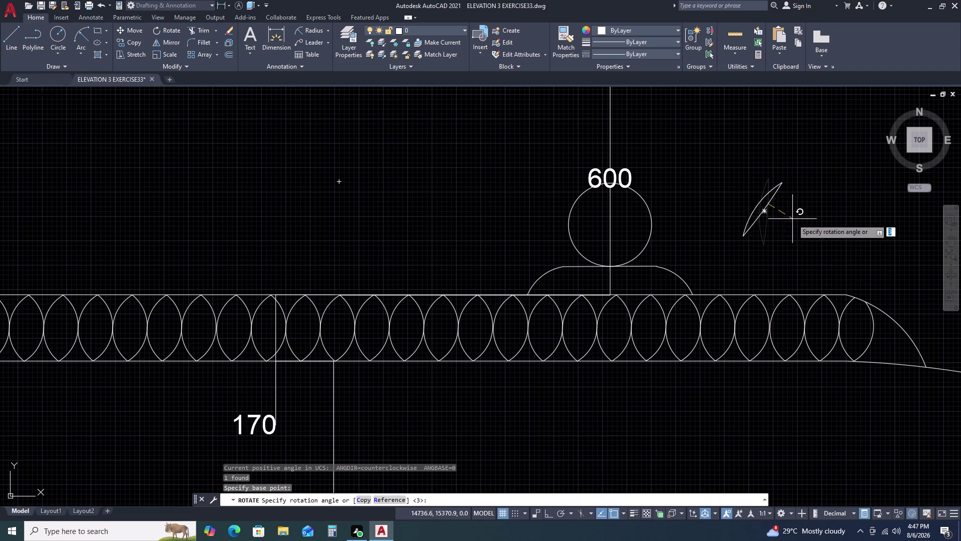
key(F8)
click(773, 273)
click(786, 187)
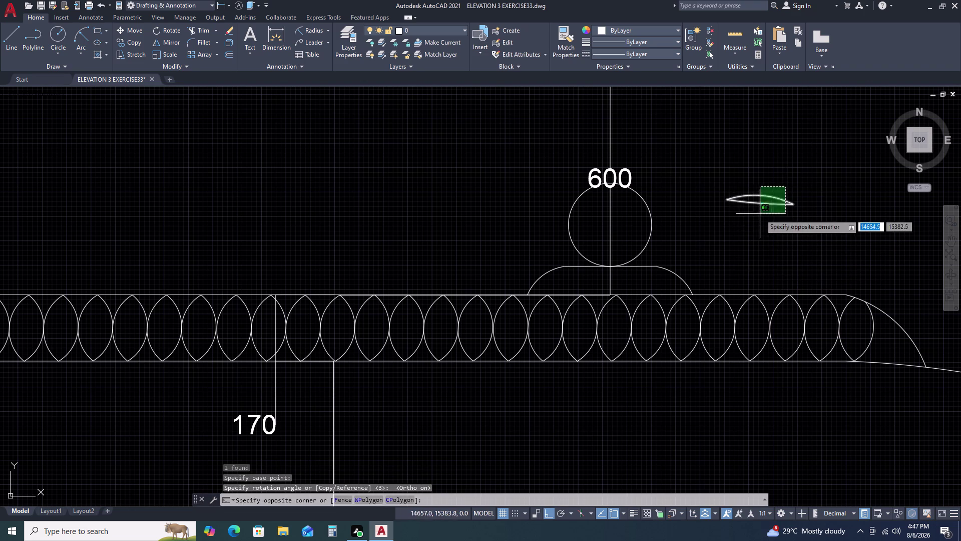
click(760, 214)
key(m)
key(space)
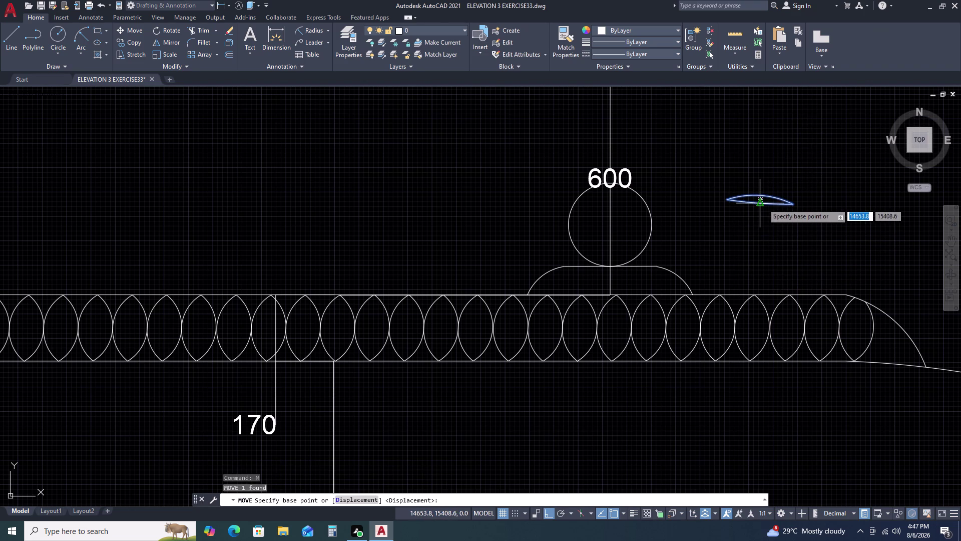
Move the flat lens onto the top of the dome's top circle with Ortho off.
click(763, 203)
scroll(up, 3)
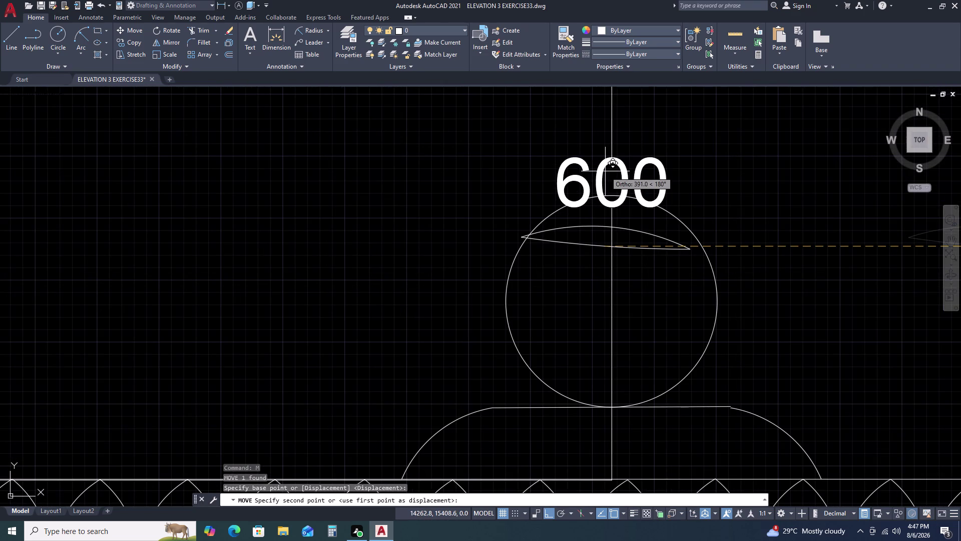
key(F8)
click(607, 193)
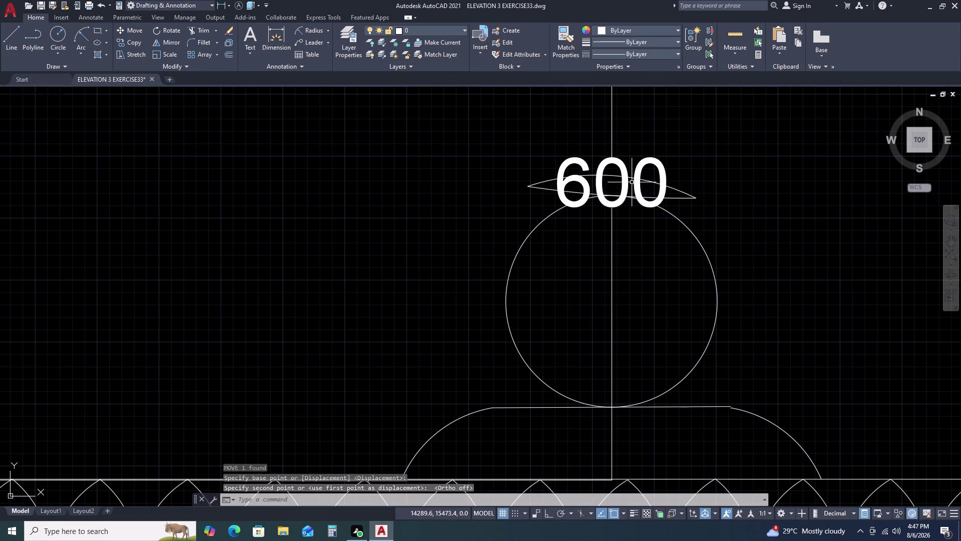
scroll(down, 3)
Reselect the placed lens, cancelling an accidental grip on the 600 dimension.
click(686, 190)
key(Escape)
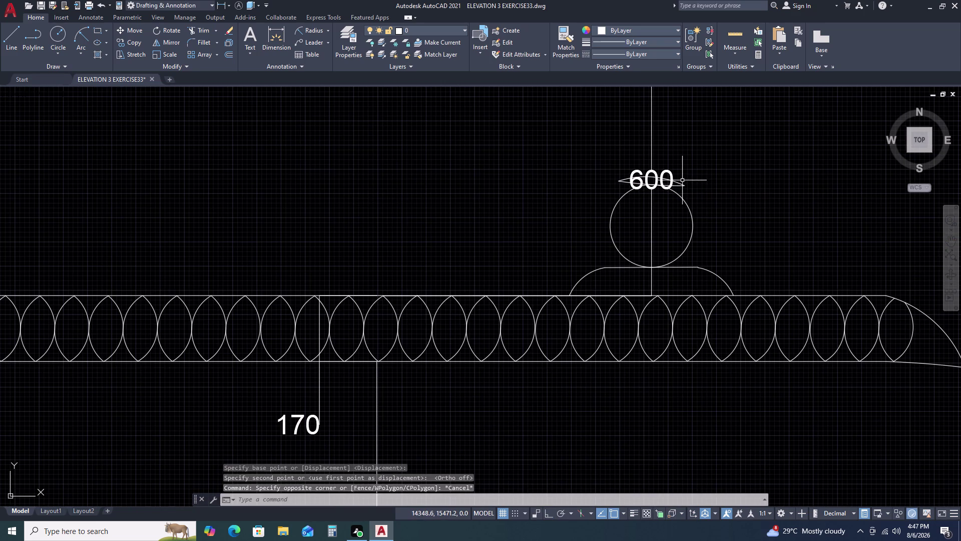
scroll(down, 3)
scroll(up, 3)
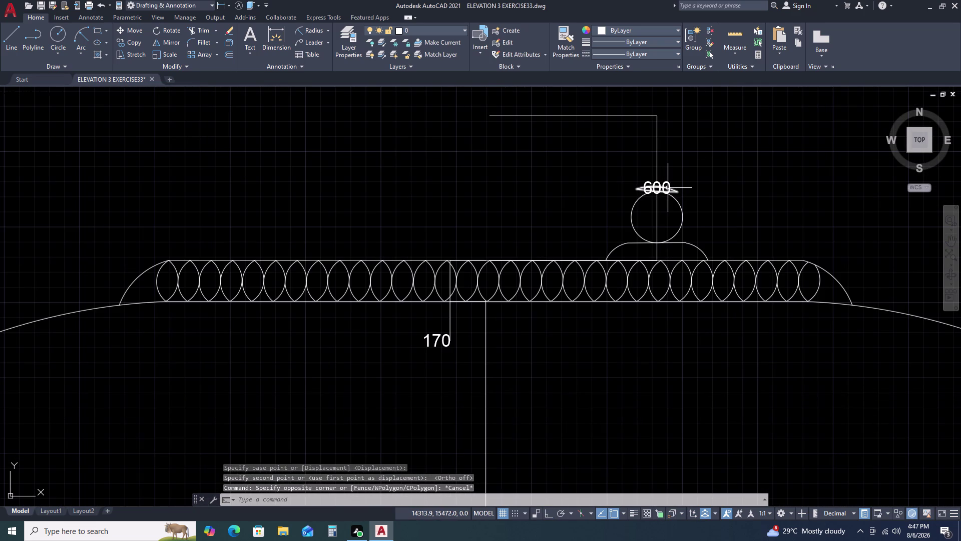
click(668, 188)
key(Escape)
scroll(up, 3)
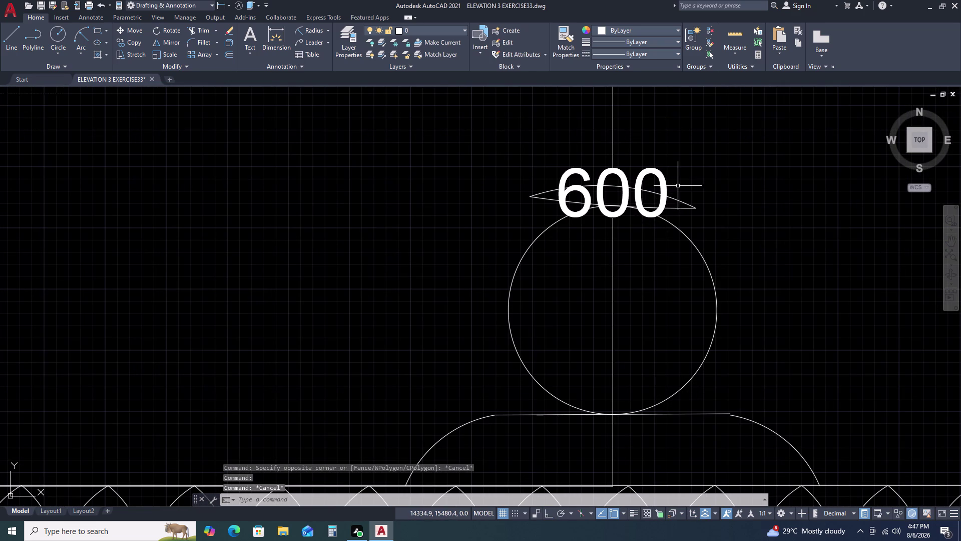
click(666, 180)
click(615, 193)
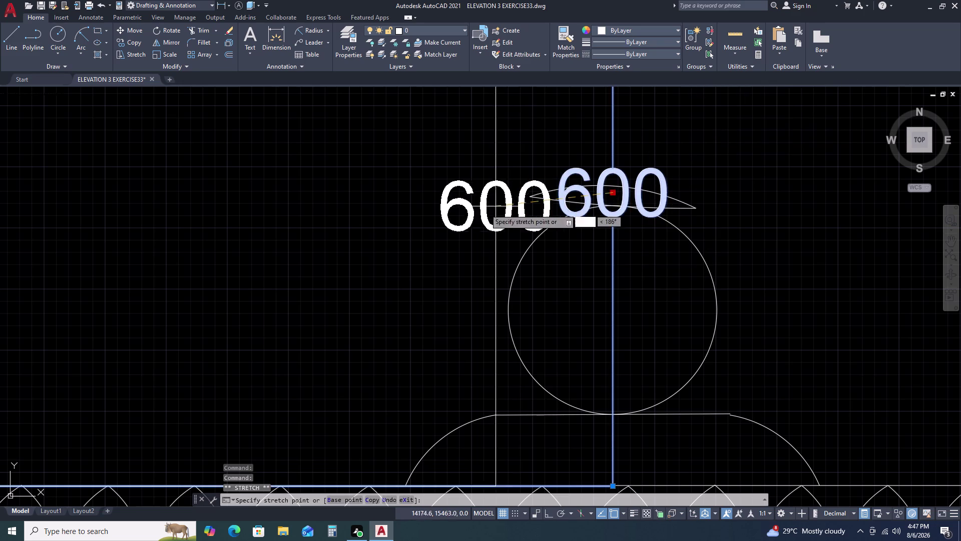
click(418, 218)
key(Escape)
scroll(down, 3)
Grip-stretch the lens's right end so both ends sit level.
click(698, 207)
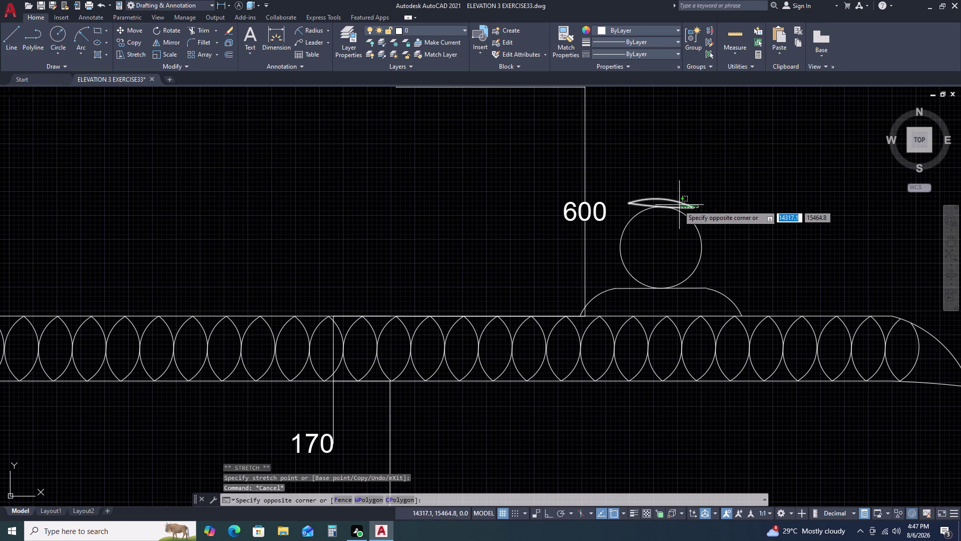
click(674, 200)
scroll(up, 3)
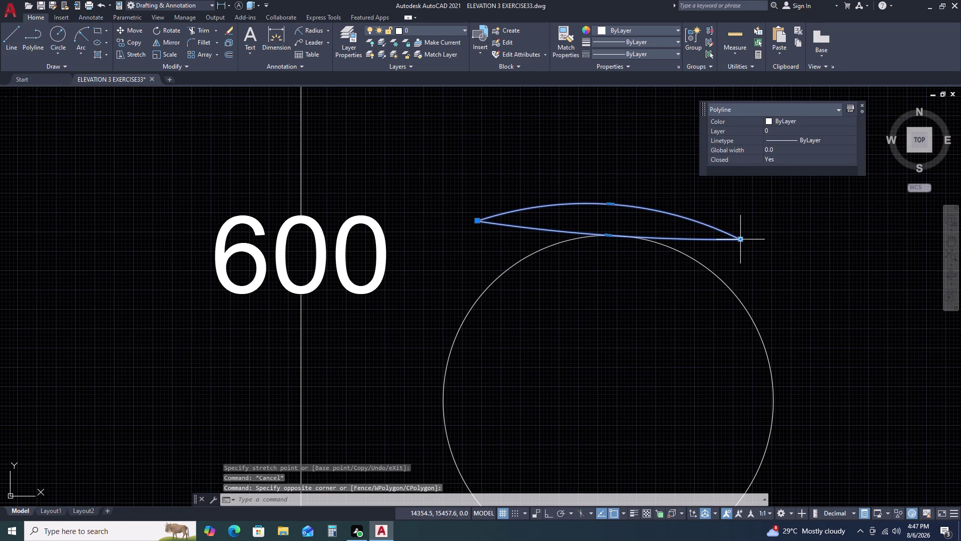
drag(738, 238, 736, 233)
click(735, 221)
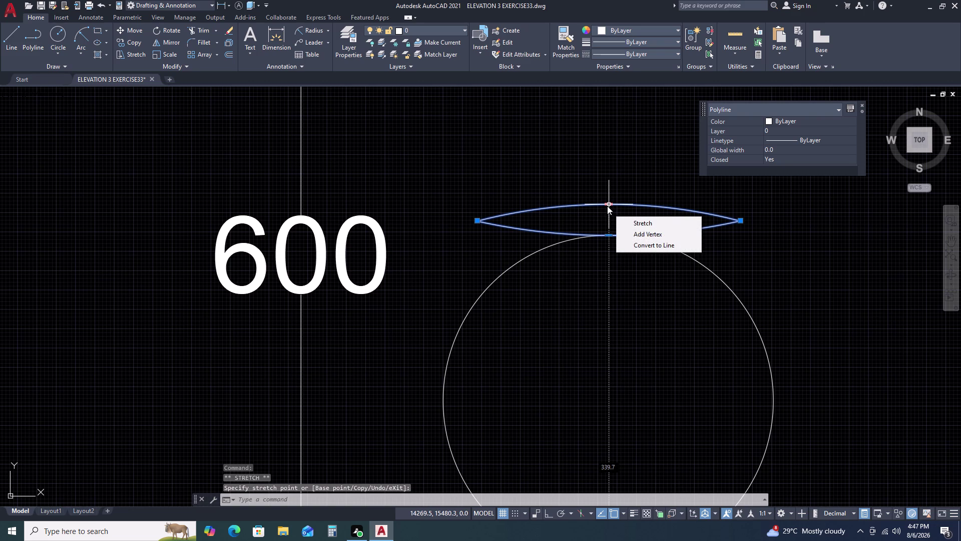
key(Escape)
scroll(down, 3)
scroll(down, 3)
key(Escape)
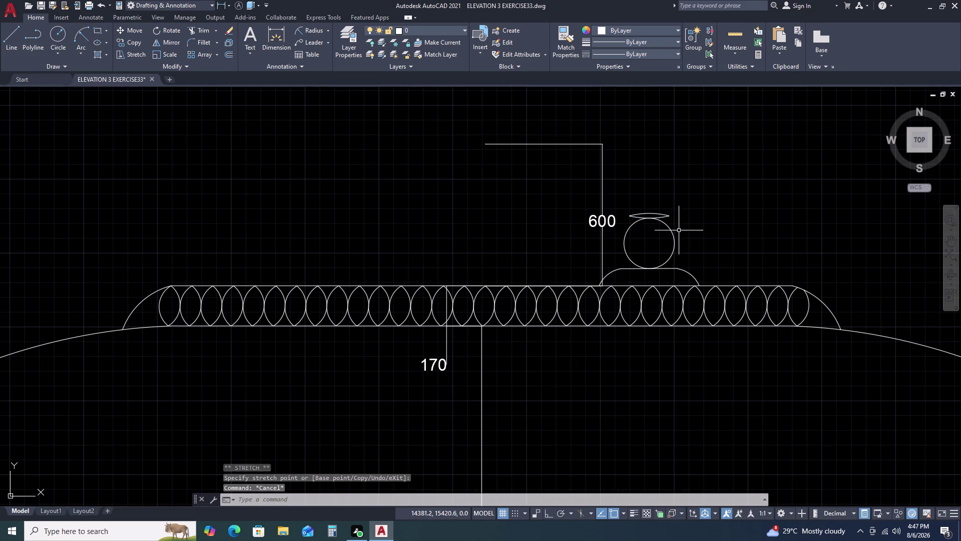
key(c)
key(space)
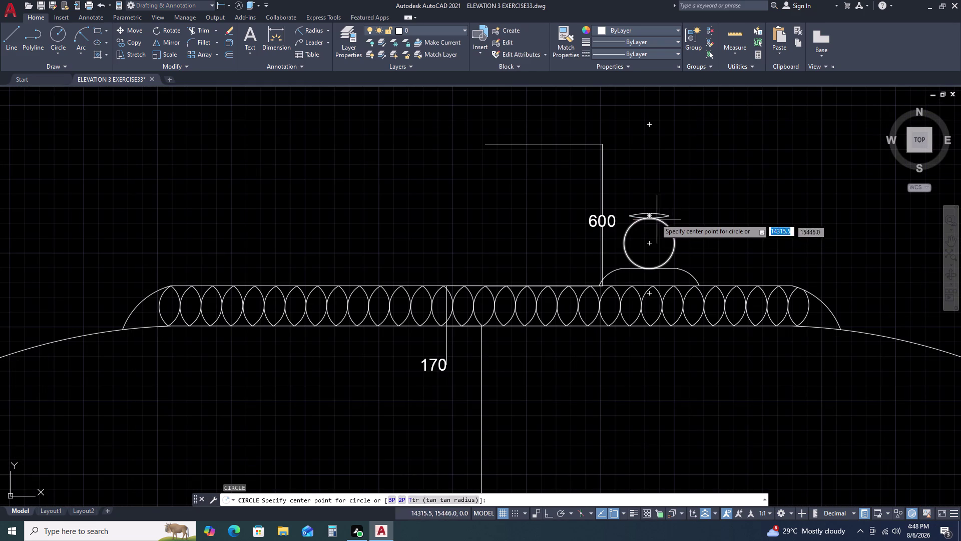
Draw a second small circle and move it onto the finial above the lens.
double_click(649, 211)
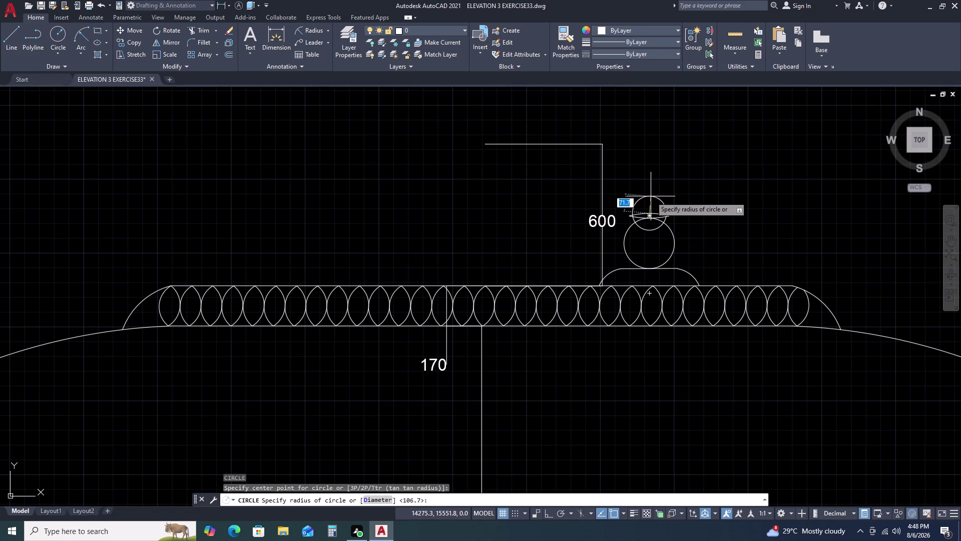
click(652, 192)
click(658, 192)
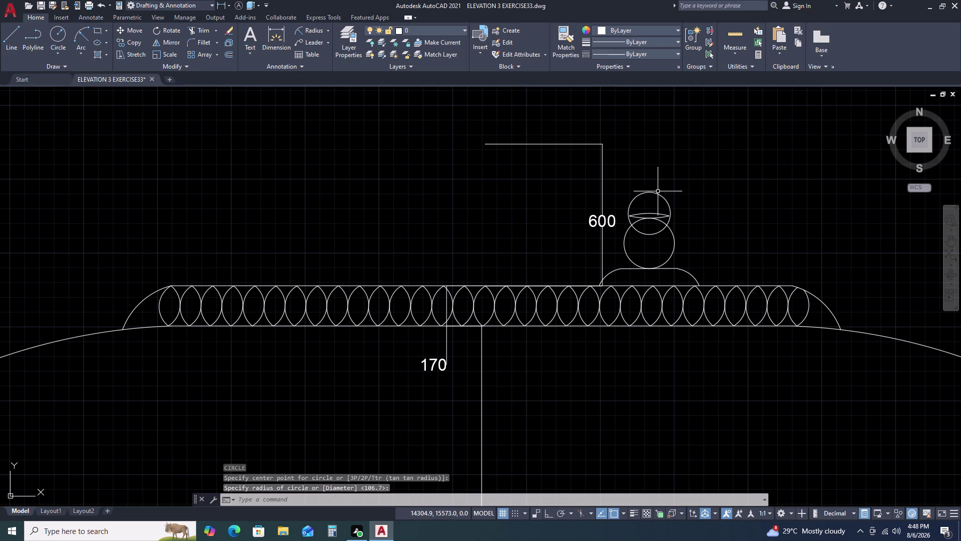
click(657, 200)
text(M)
key(space)
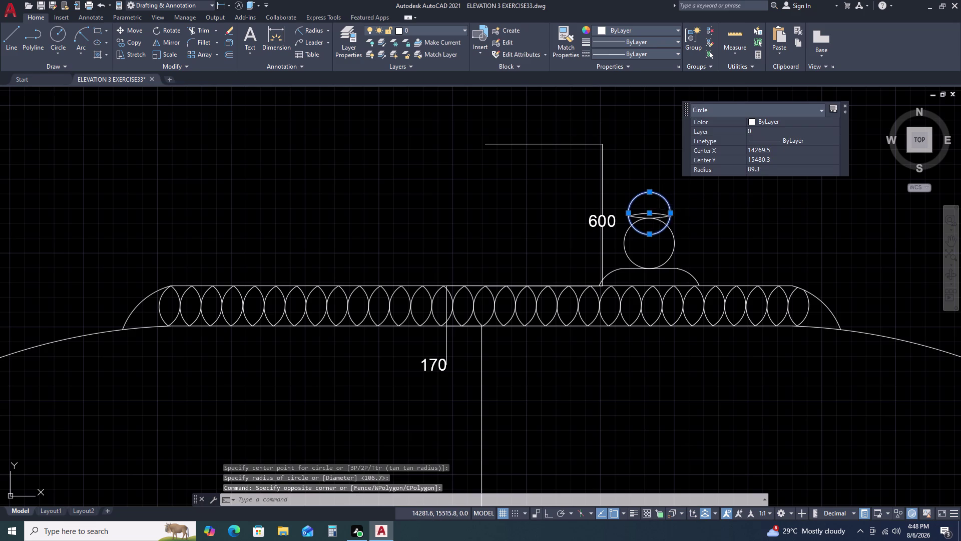
click(649, 235)
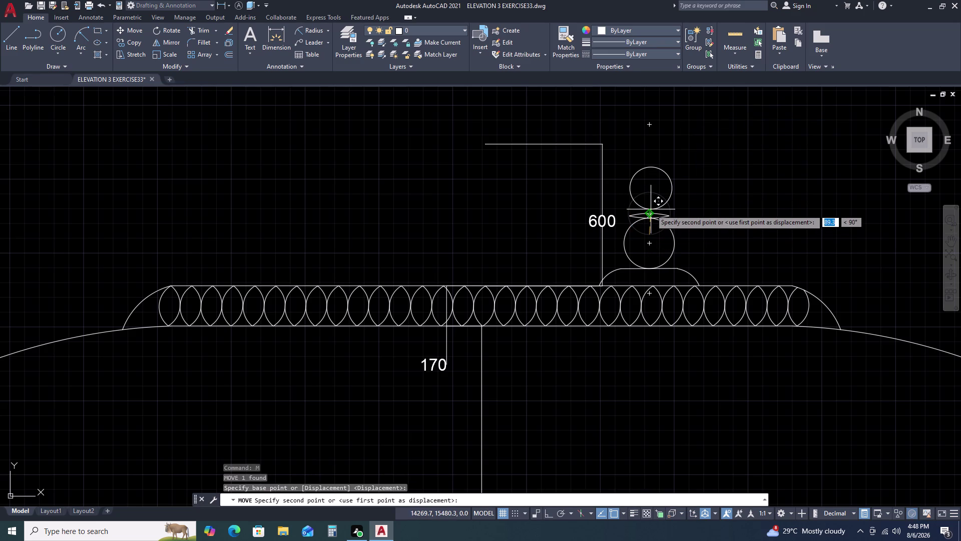
click(650, 211)
scroll(down, 3)
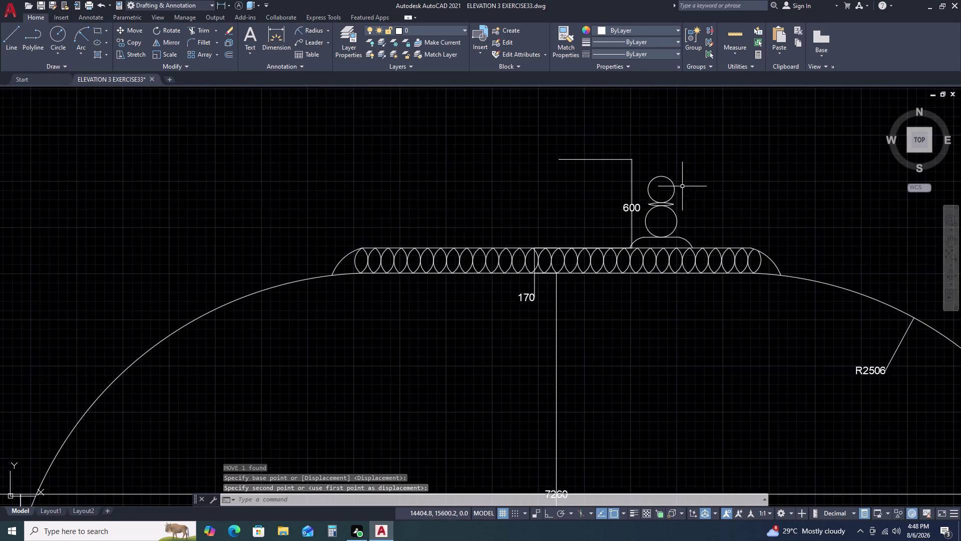
scroll(down, 3)
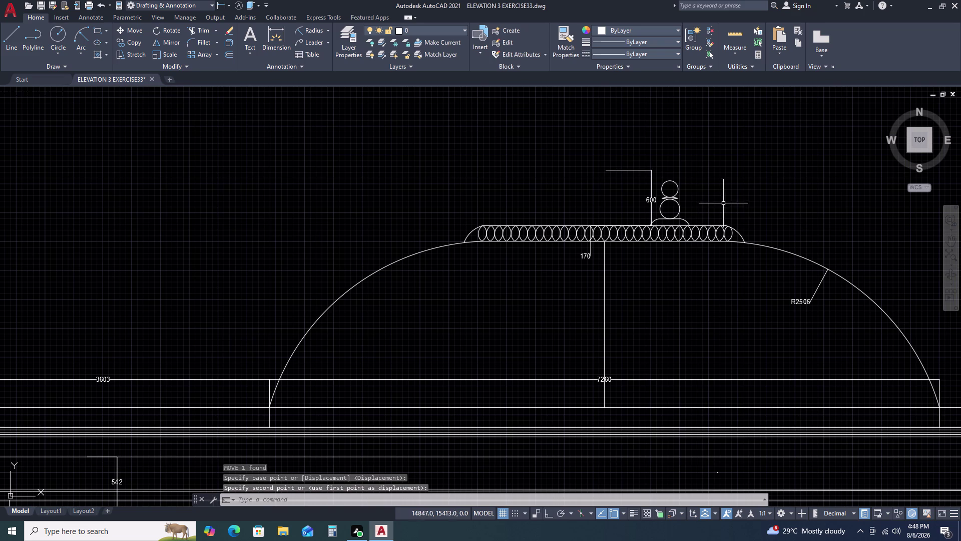
scroll(up, 3)
Copy a lens shape from the band onto the top of the finial.
click(682, 228)
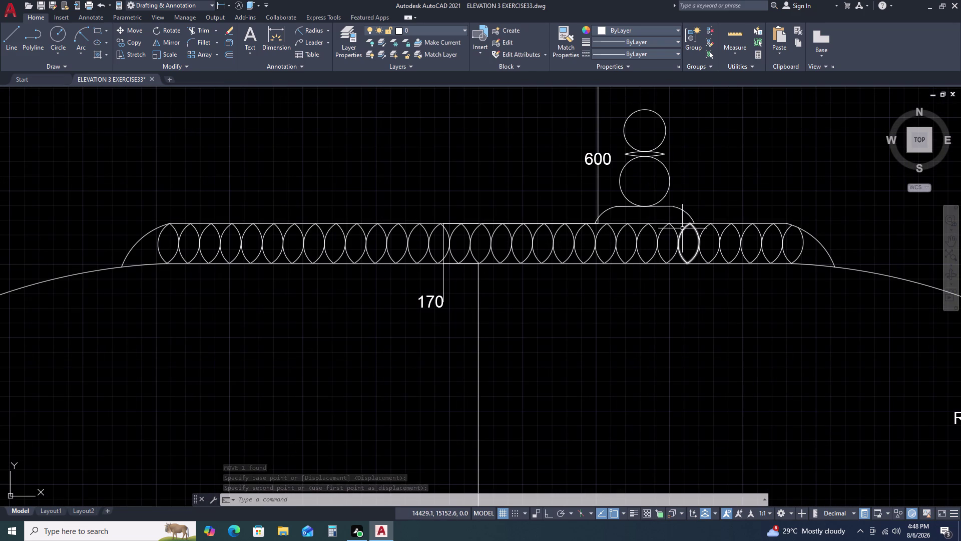
key(c)
text(O)
key(space)
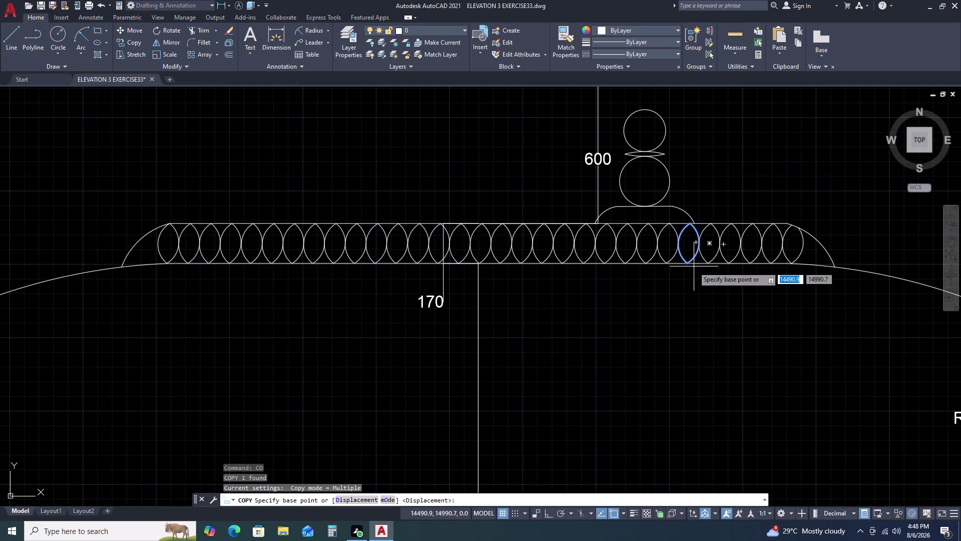
click(687, 262)
scroll(down, 3)
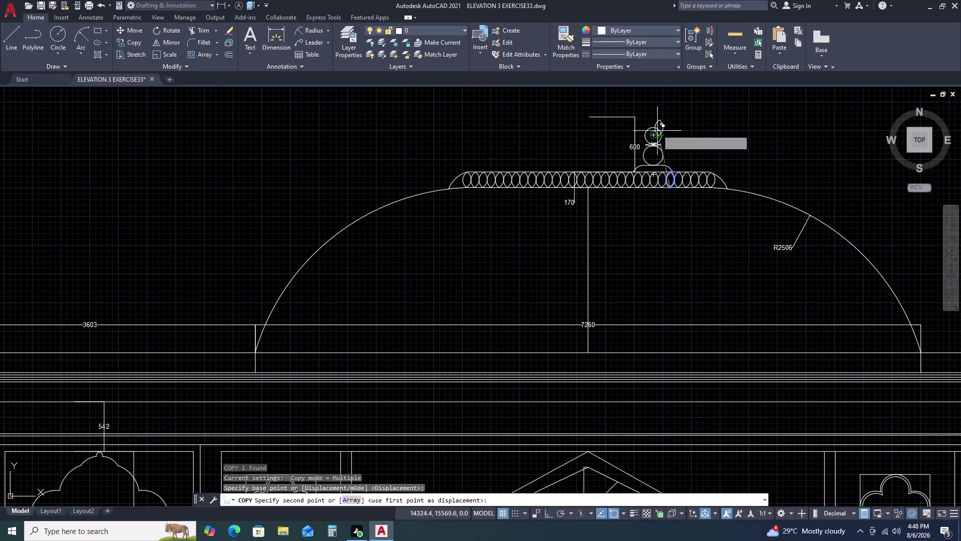
click(655, 128)
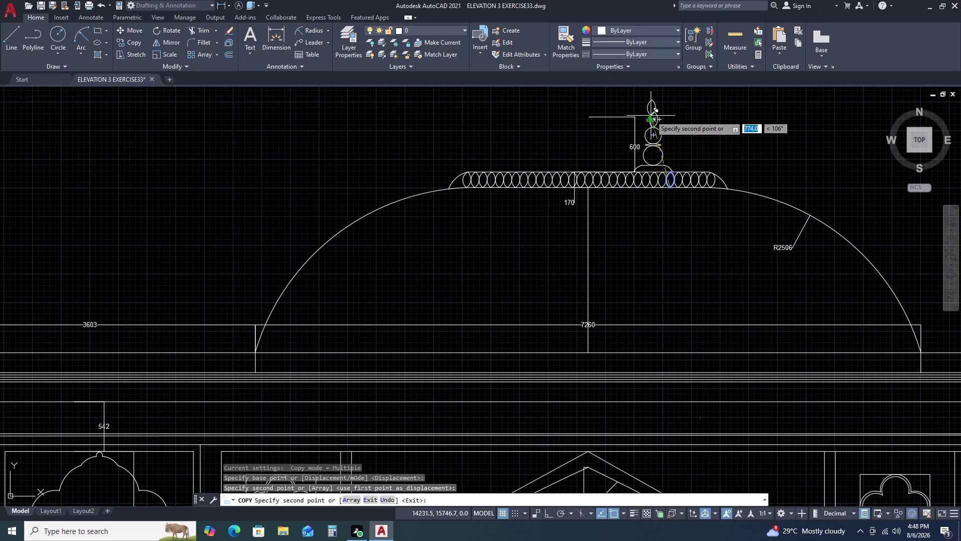
key(Escape)
scroll(up, 3)
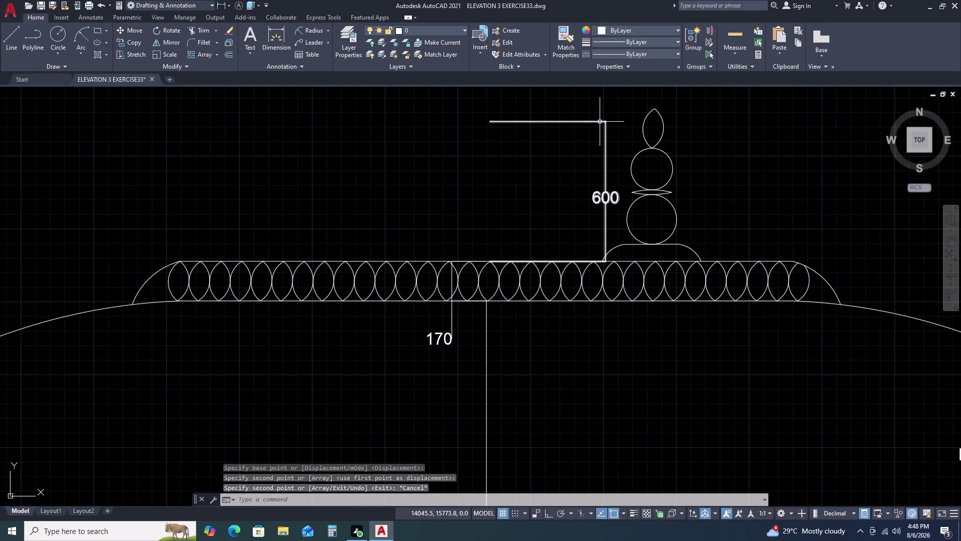
Draw a trial line from the 600 dimension's top, then delete it.
key(l)
key(space)
click(604, 121)
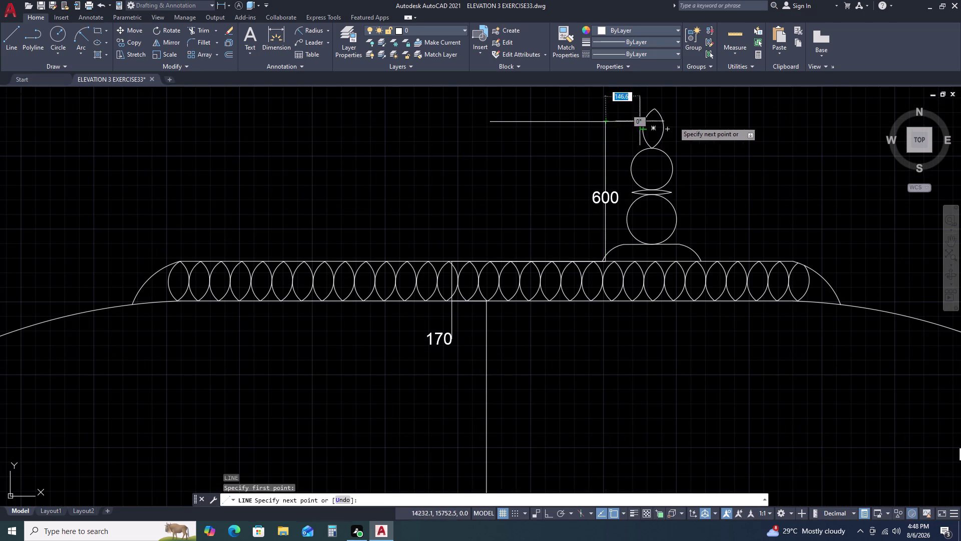
click(719, 120)
key(Escape)
click(697, 116)
click(685, 134)
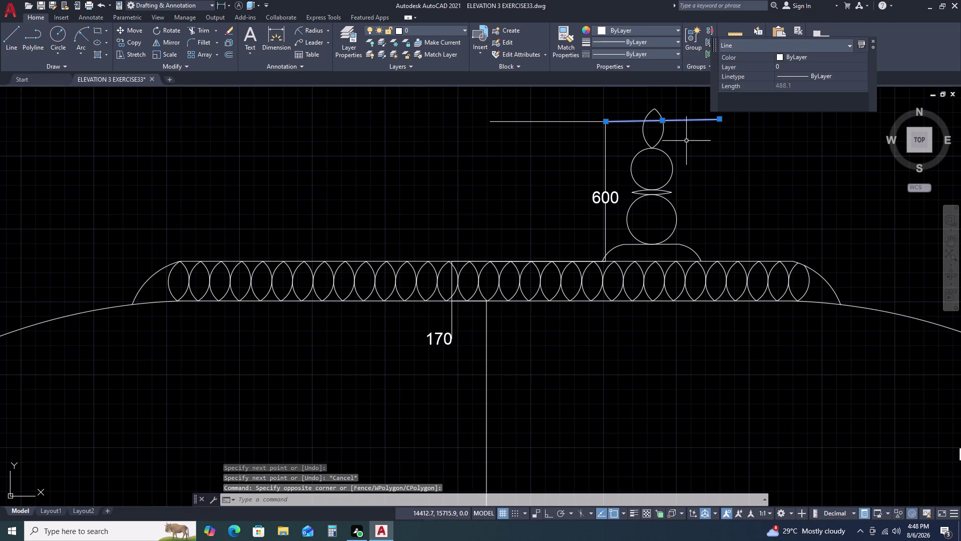
key(Delete)
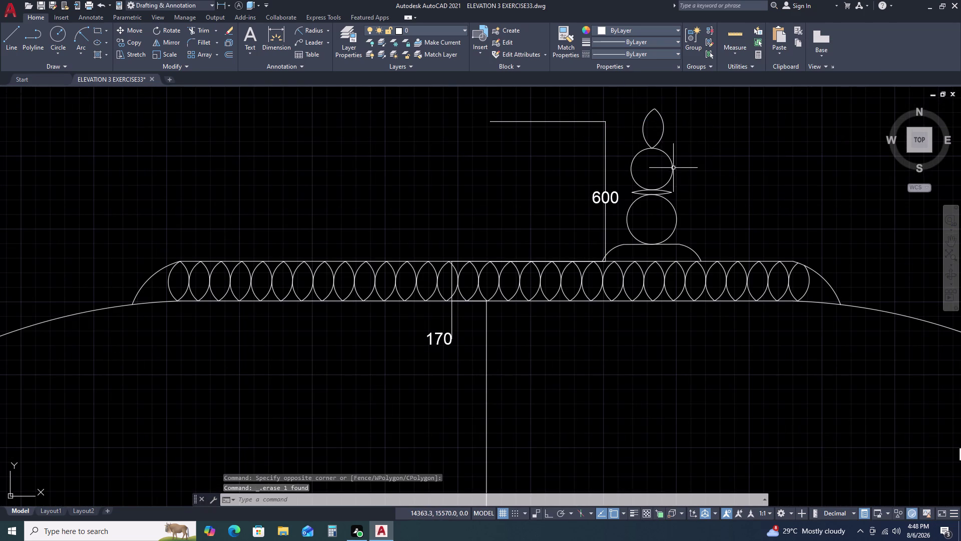
With Ortho on, draw a horizontal guide line from the 600 dimension's top.
key(F8)
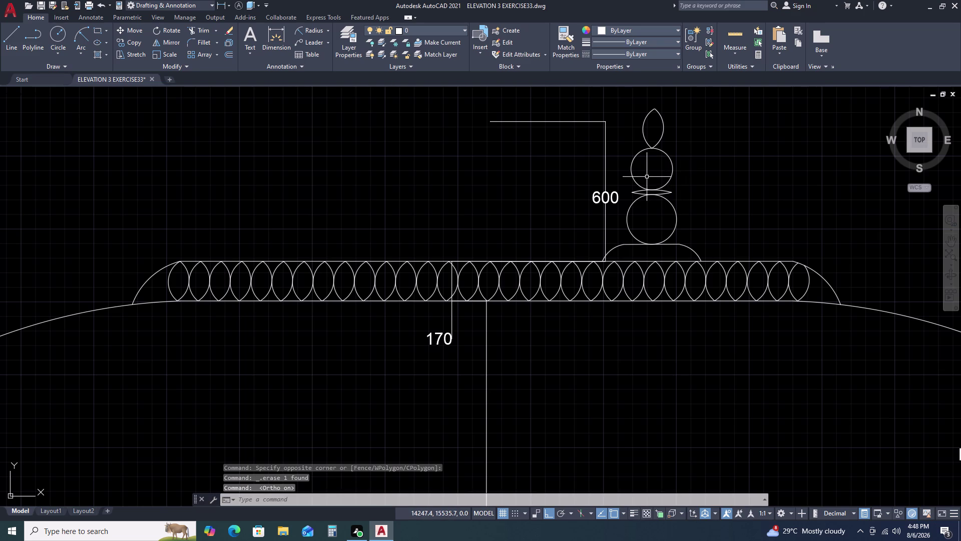
text(L)
key(space)
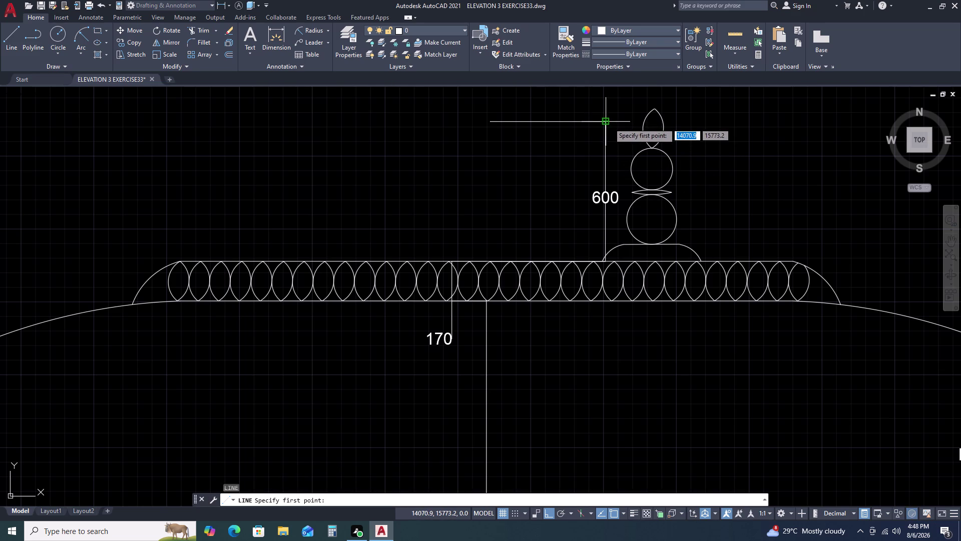
double_click(608, 123)
click(716, 121)
Shrink the finial's upper circle using its grips.
key(Escape)
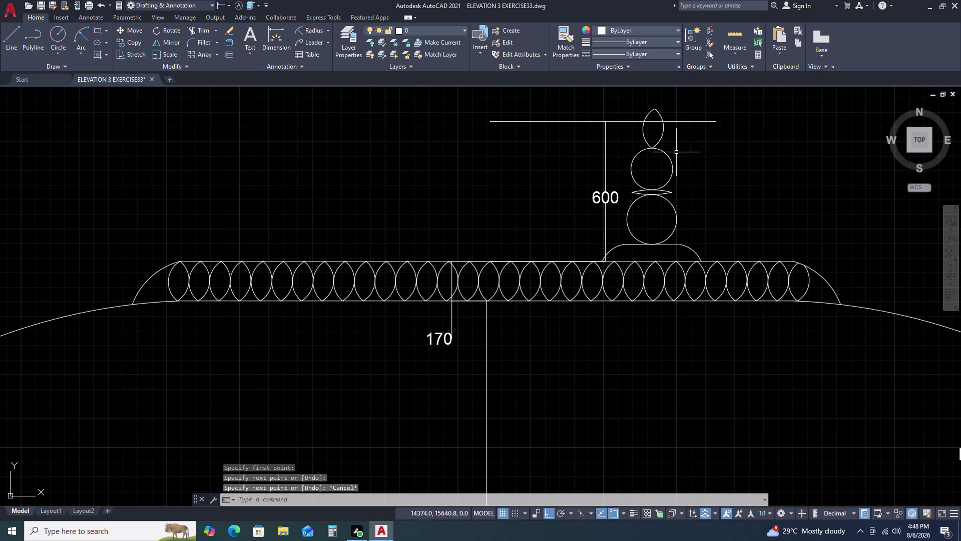
click(671, 156)
click(654, 170)
click(653, 147)
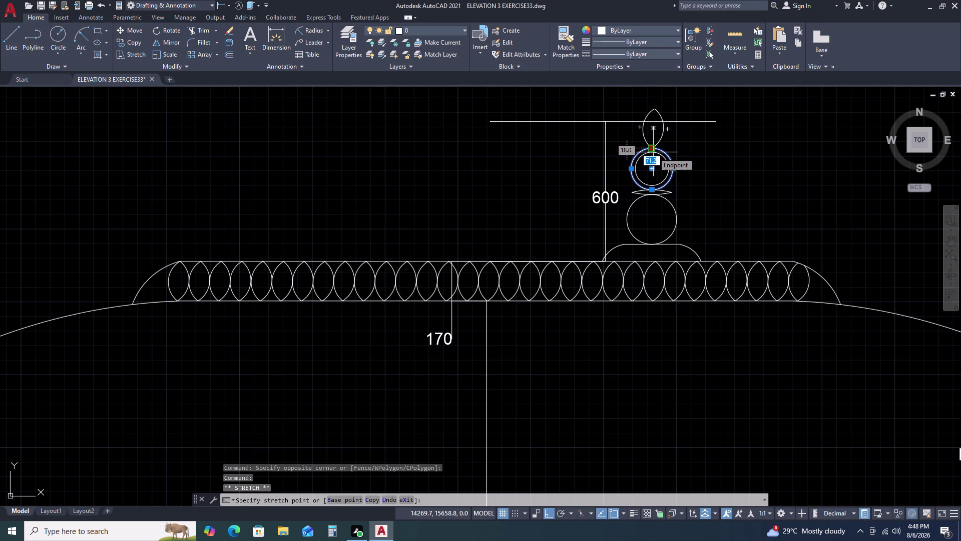
click(653, 152)
click(653, 148)
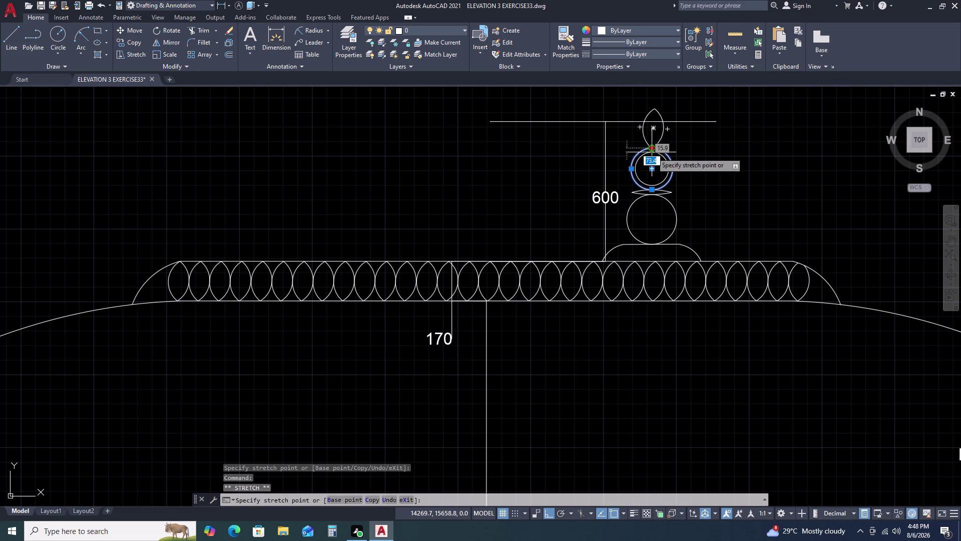
Move the resized circle down to sit on the thin lens.
click(651, 155)
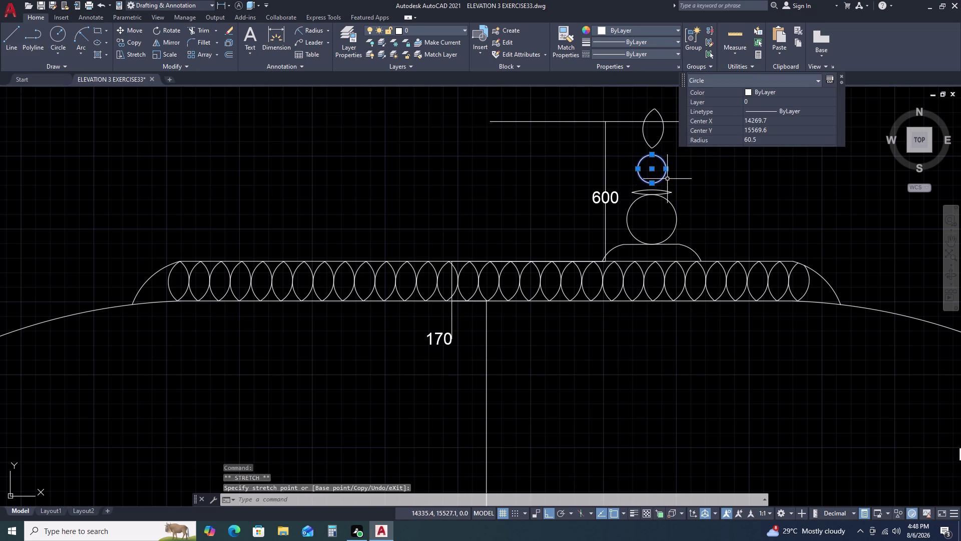
key(m)
key(space)
scroll(up, 3)
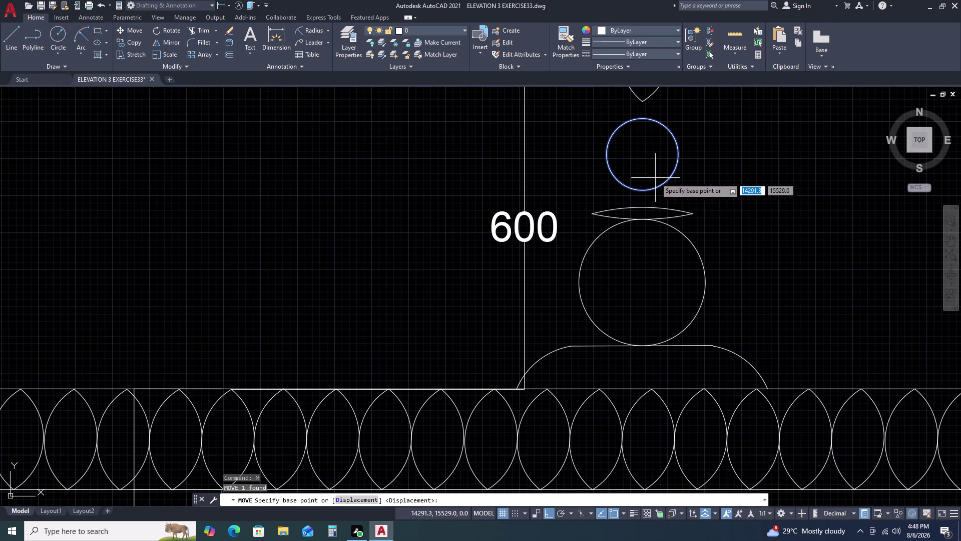
click(644, 191)
click(642, 204)
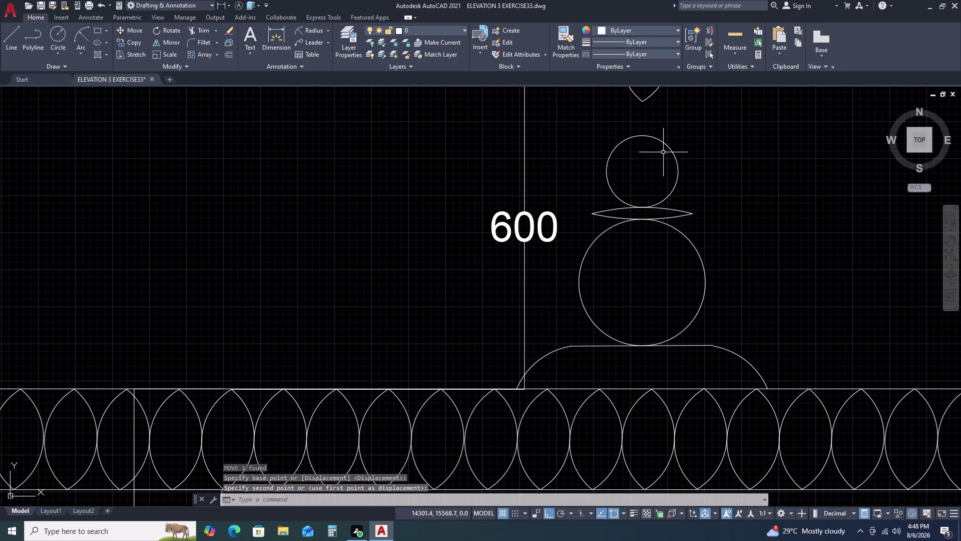
scroll(down, 3)
Move the pointed tip so it sits on the upper circle.
drag(669, 134, 665, 132)
click(654, 121)
key(m)
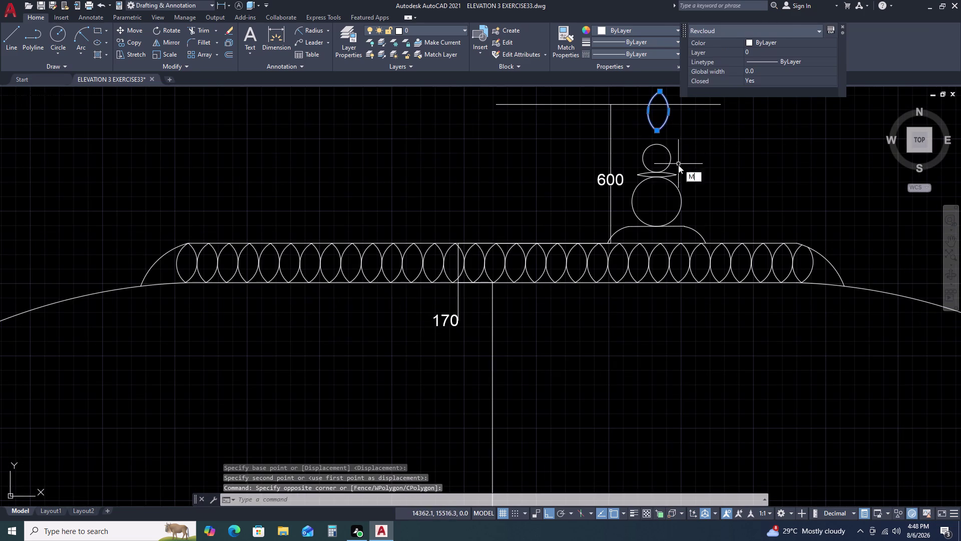
key(space)
double_click(657, 130)
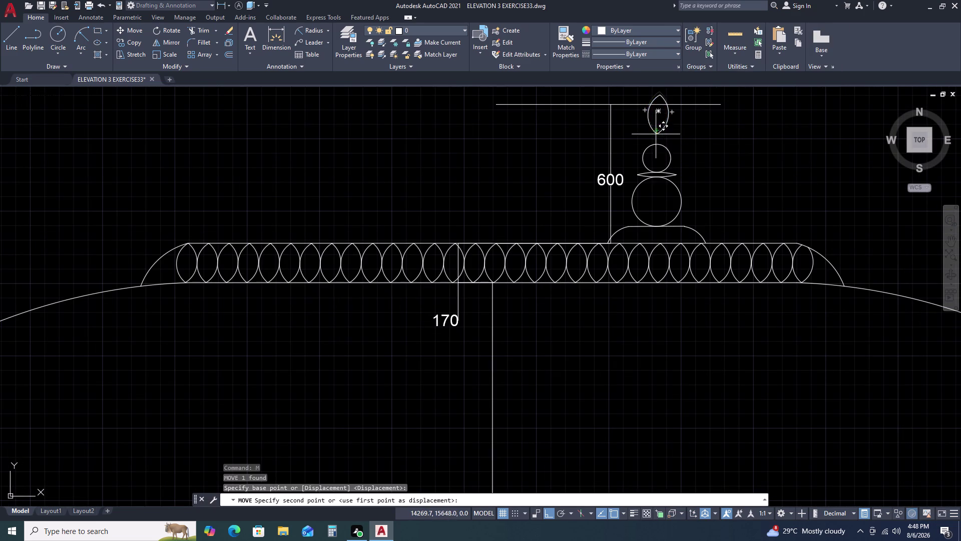
double_click(656, 141)
scroll(up, 3)
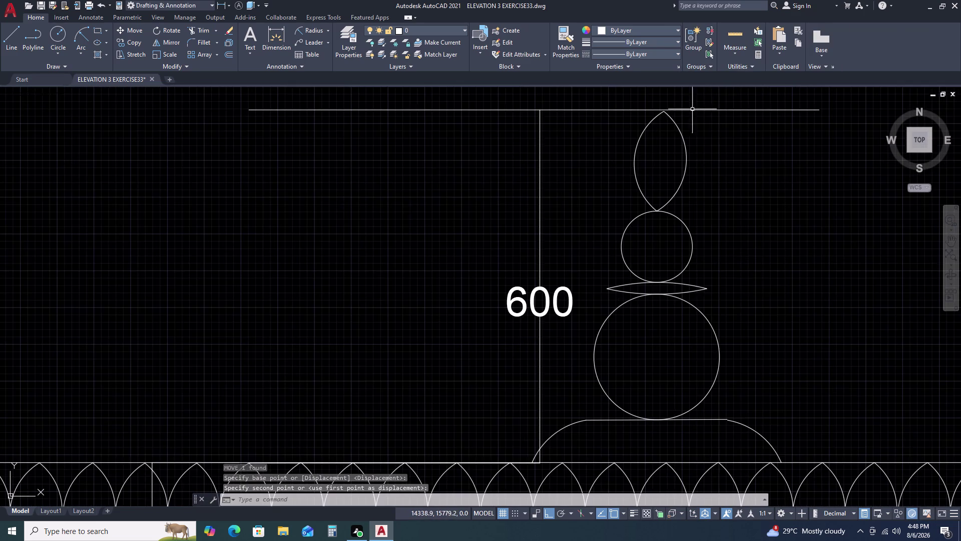
scroll(up, 3)
Stretch the pointed tip's top grip up toward the guide line.
drag(665, 134, 660, 134)
click(628, 135)
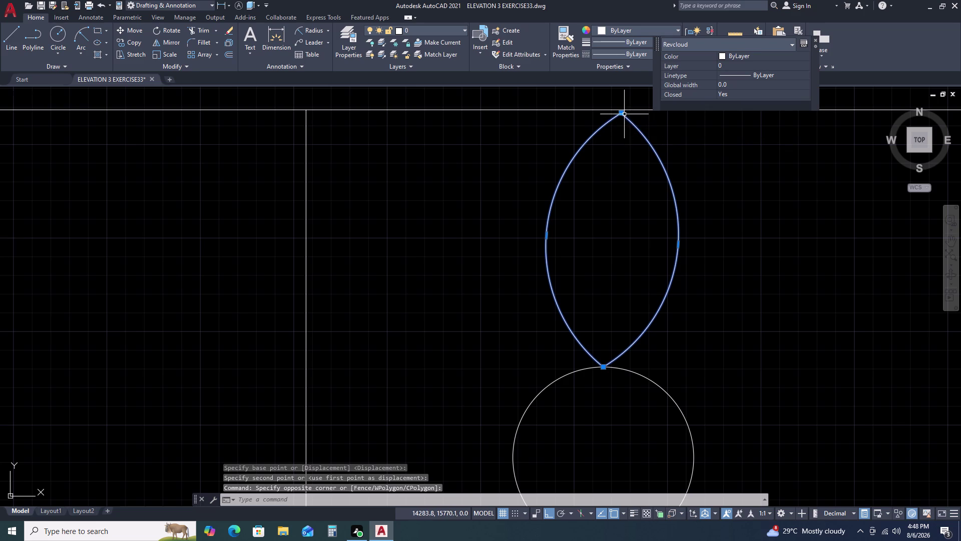
double_click(623, 114)
double_click(622, 106)
scroll(down, 3)
key(Escape)
Set the pointed tip's top exactly on the 600 guide line.
scroll(down, 3)
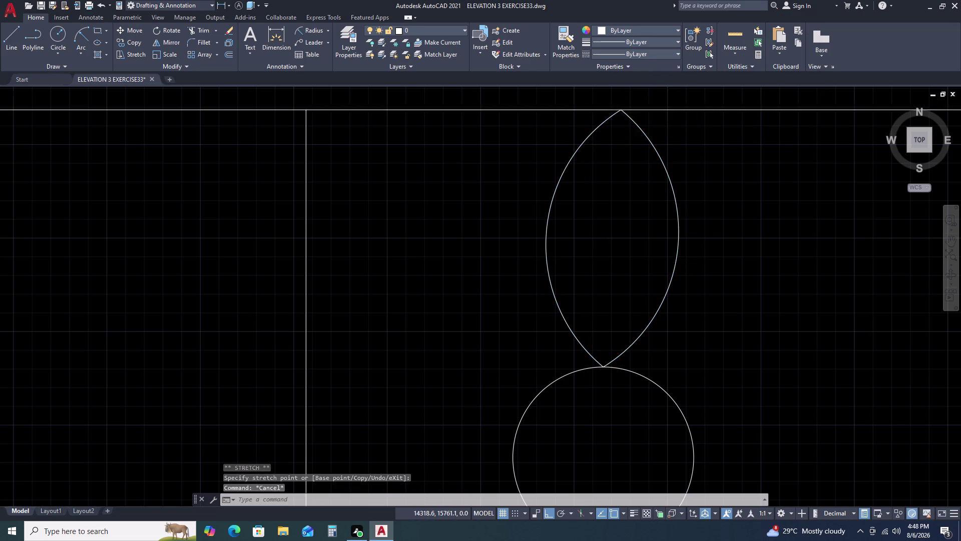
scroll(down, 3)
scroll(down, 3)
scroll(up, 3)
drag(687, 145, 682, 145)
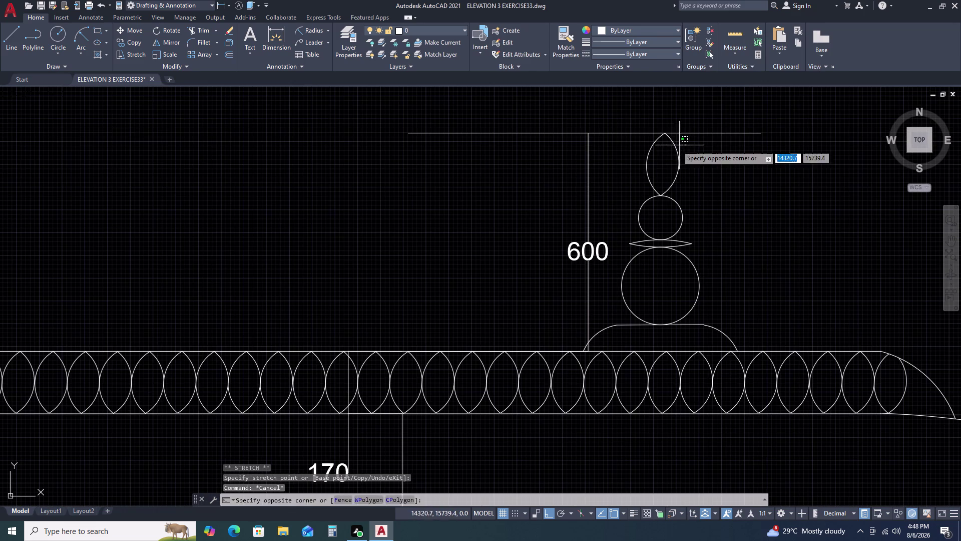
click(654, 143)
scroll(up, 3)
click(662, 130)
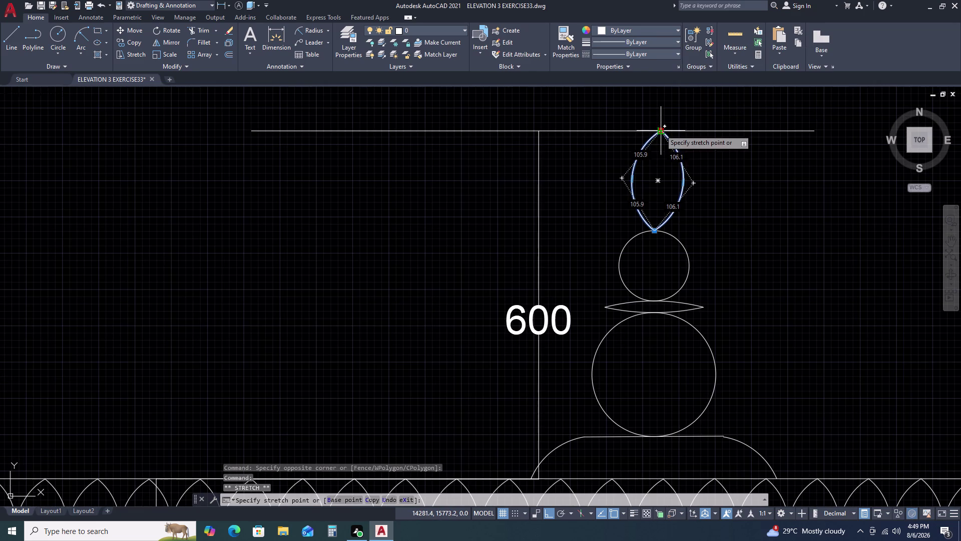
click(655, 129)
key(Escape)
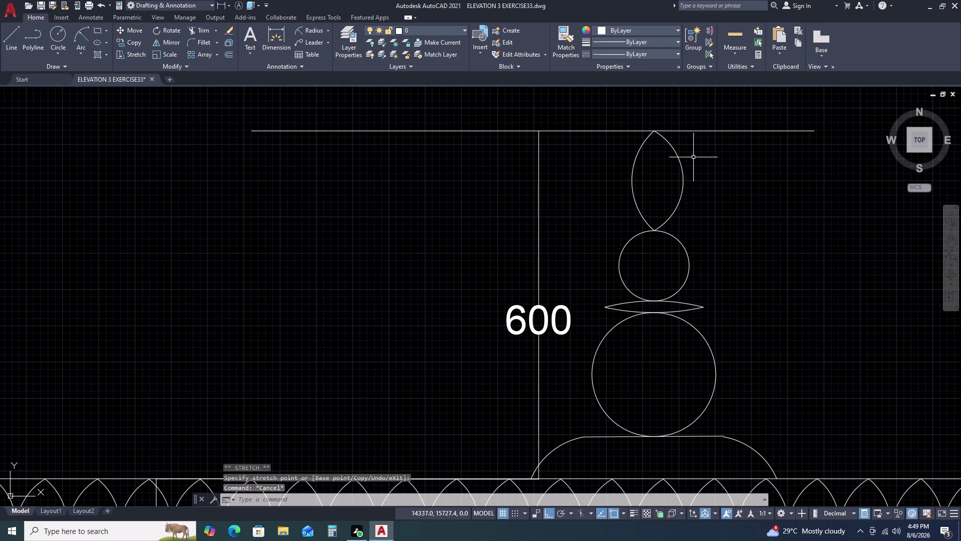
Widen the pointed tip by stretching its side grip.
drag(686, 161, 679, 163)
click(661, 166)
double_click(684, 182)
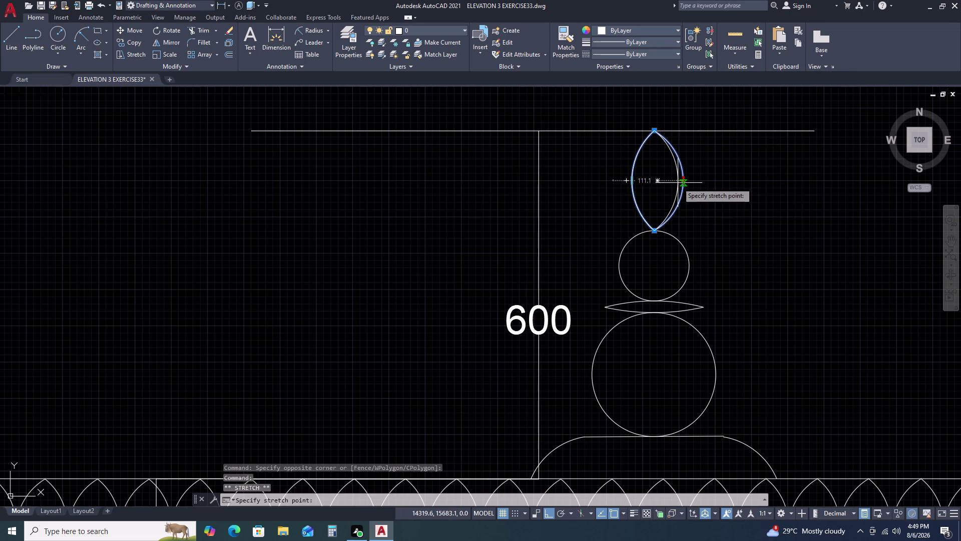
triple_click(677, 182)
key(Escape)
Erase the guide lines used to reach the 600 height.
scroll(down, 3)
scroll(down, 3)
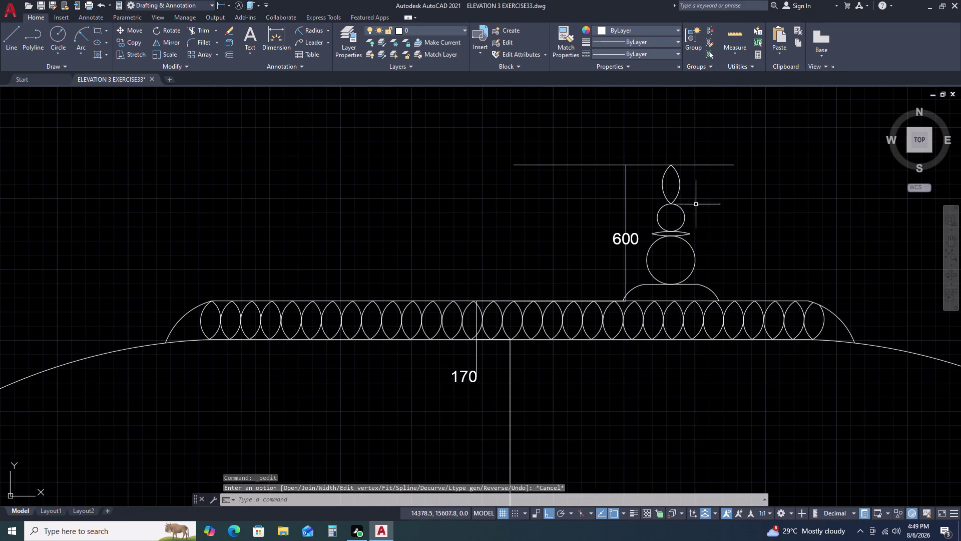
scroll(down, 3)
click(661, 183)
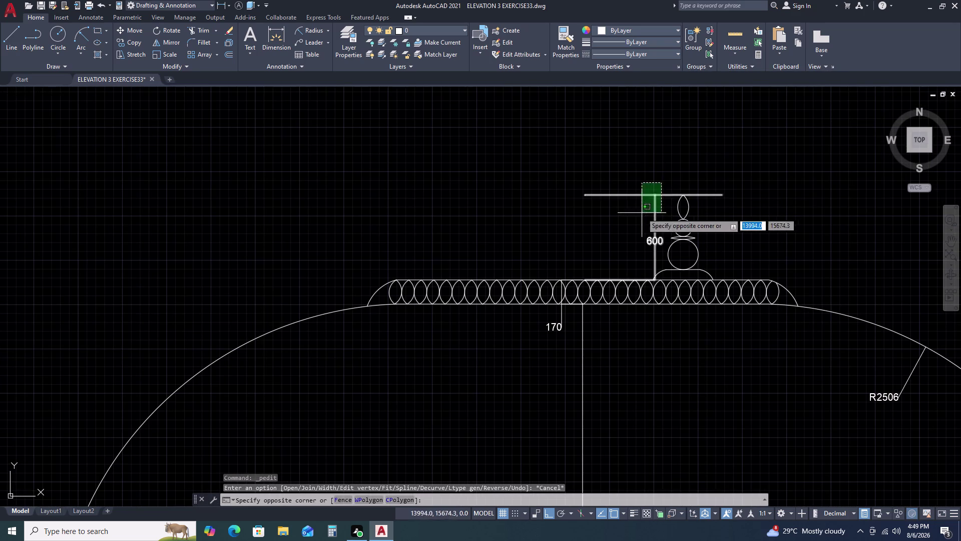
double_click(635, 220)
key(Delete)
scroll(down, 3)
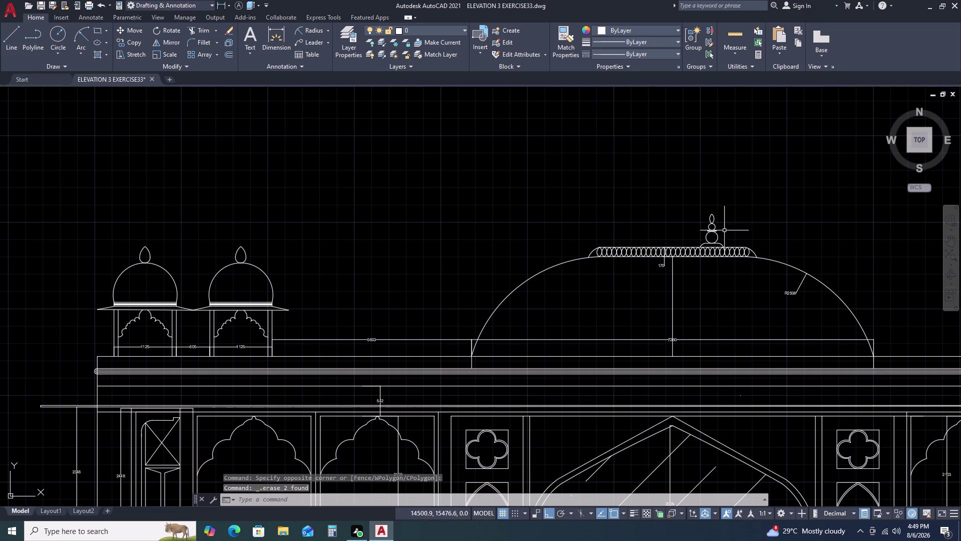
Copy the finial to the left end of the dome's top band.
click(691, 210)
drag(691, 210, 698, 216)
click(736, 252)
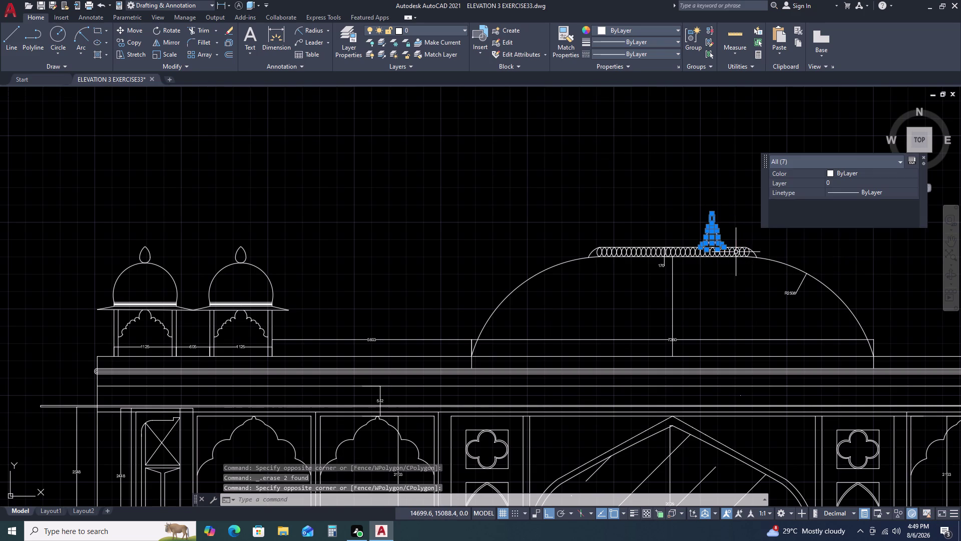
key(c)
text(O)
key(space)
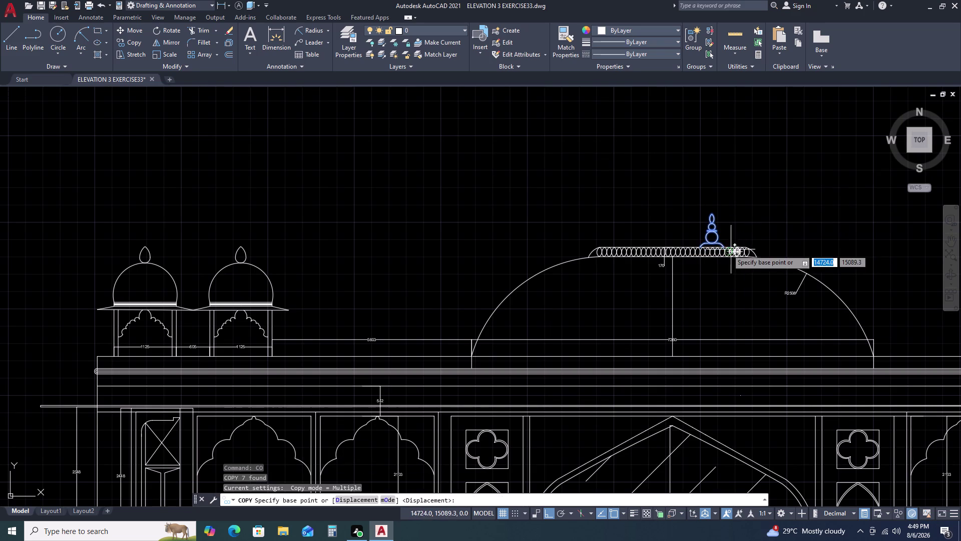
scroll(up, 3)
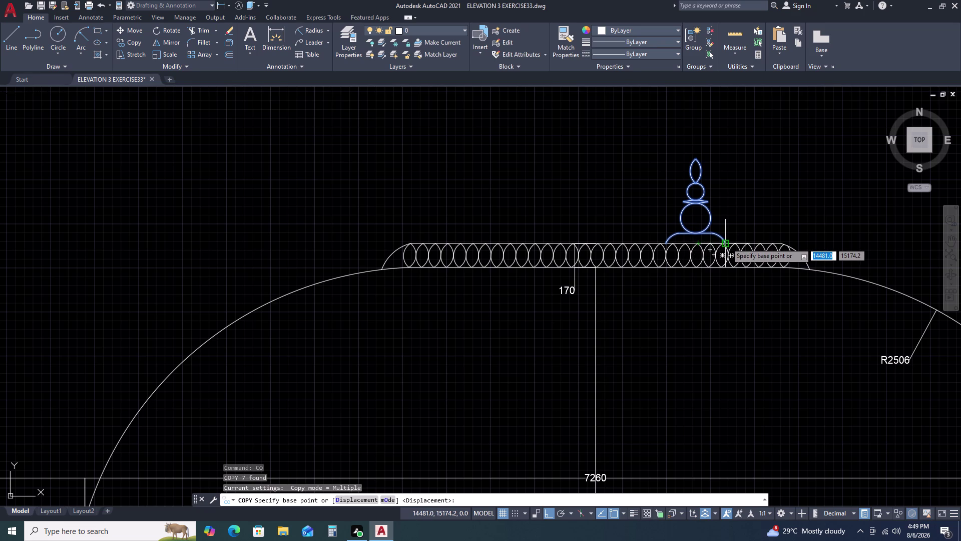
click(664, 243)
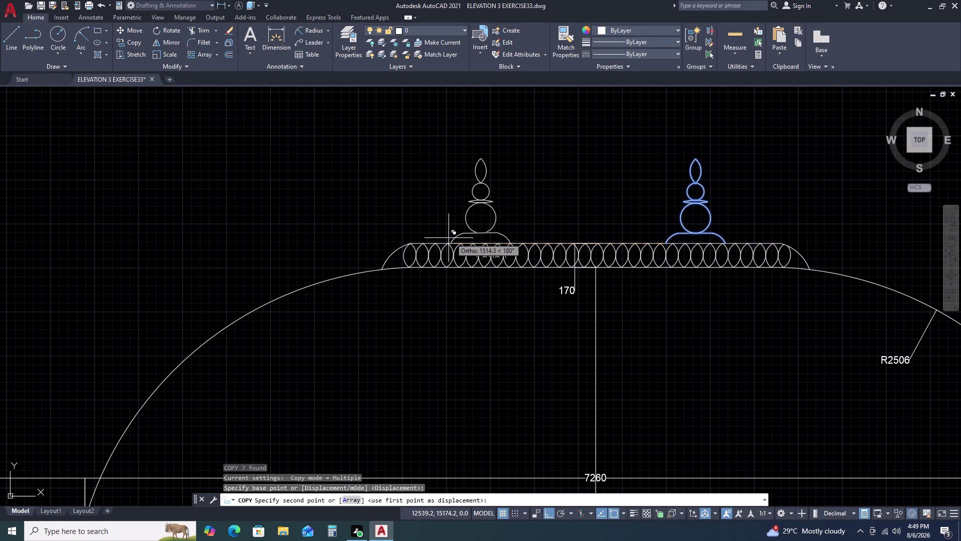
click(409, 244)
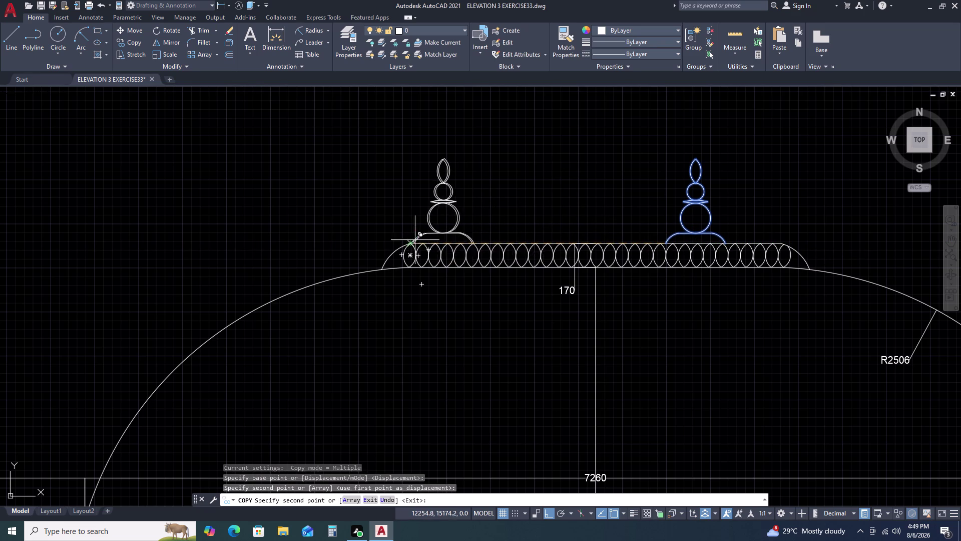
key(Escape)
Move the right-hand finial to the band's right end.
drag(661, 140, 664, 144)
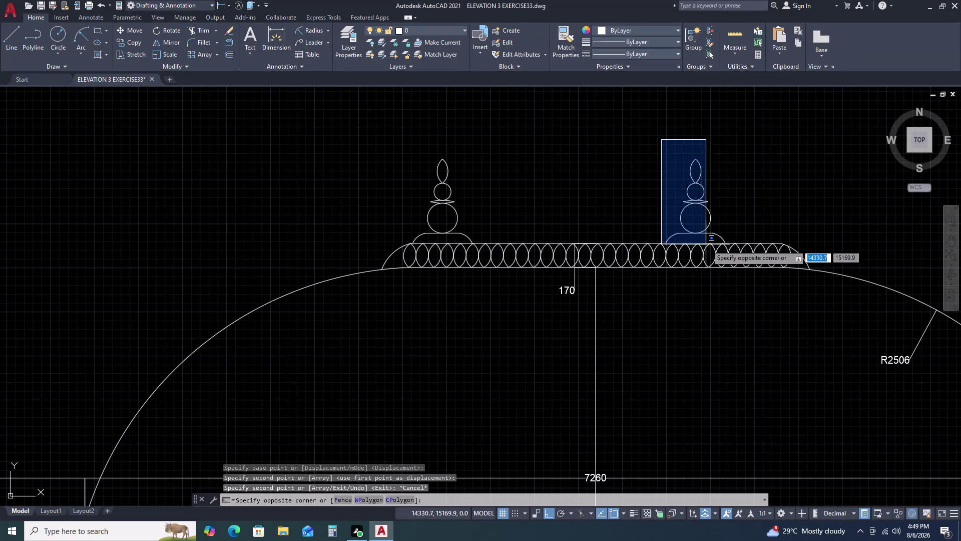
click(735, 249)
key(m)
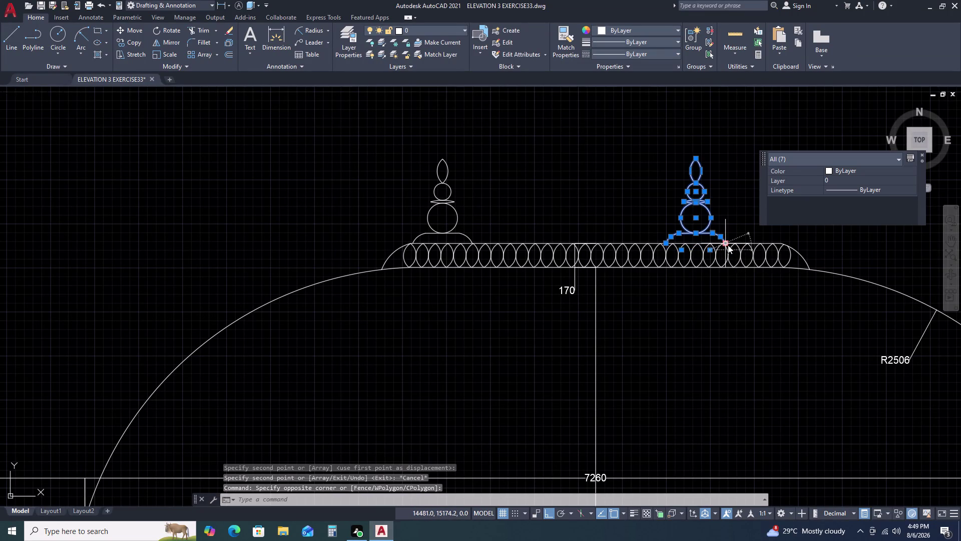
key(space)
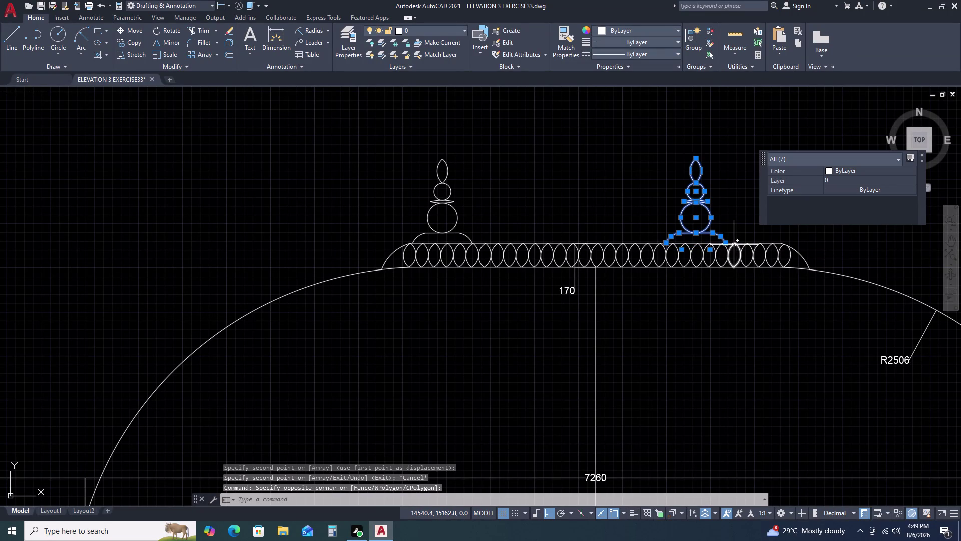
text(M)
key(space)
scroll(up, 3)
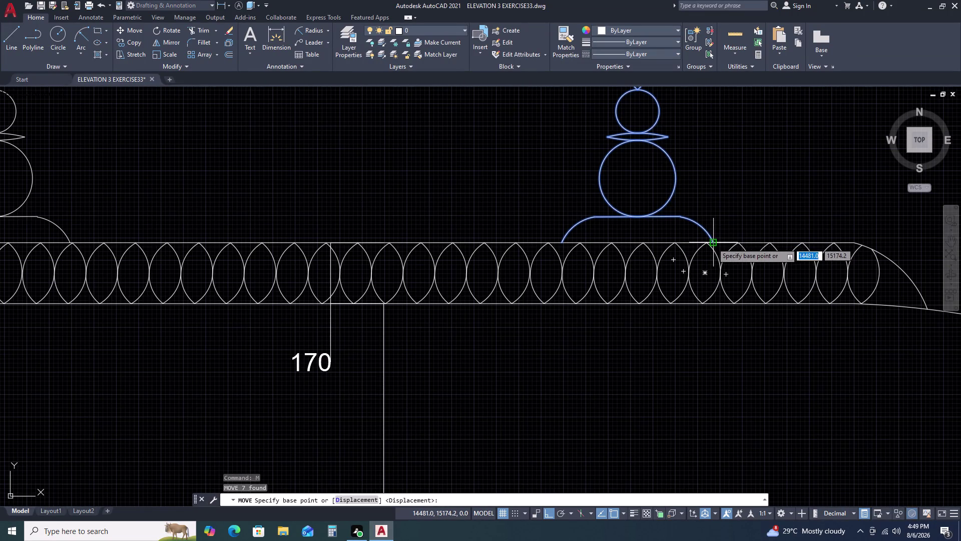
drag(713, 243, 720, 243)
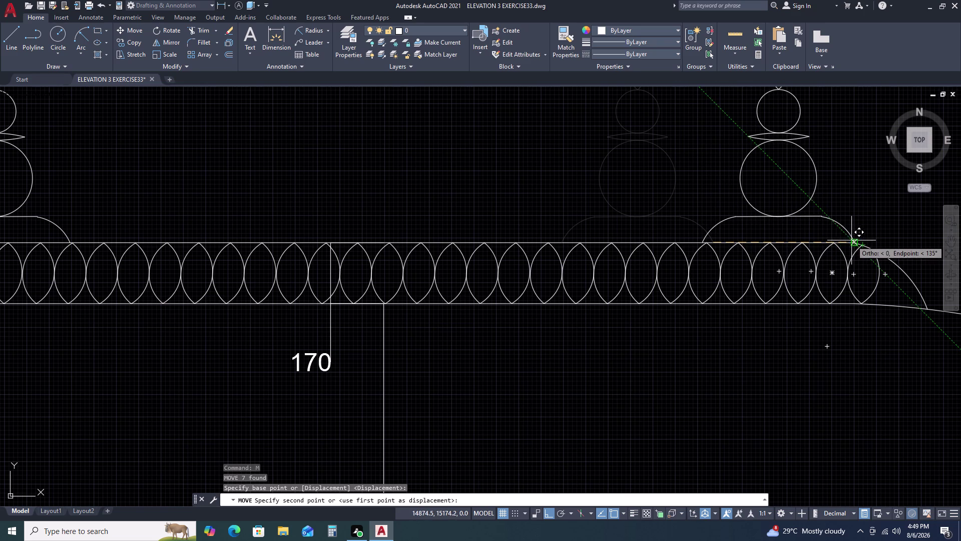
click(852, 241)
key(Escape)
scroll(down, 3)
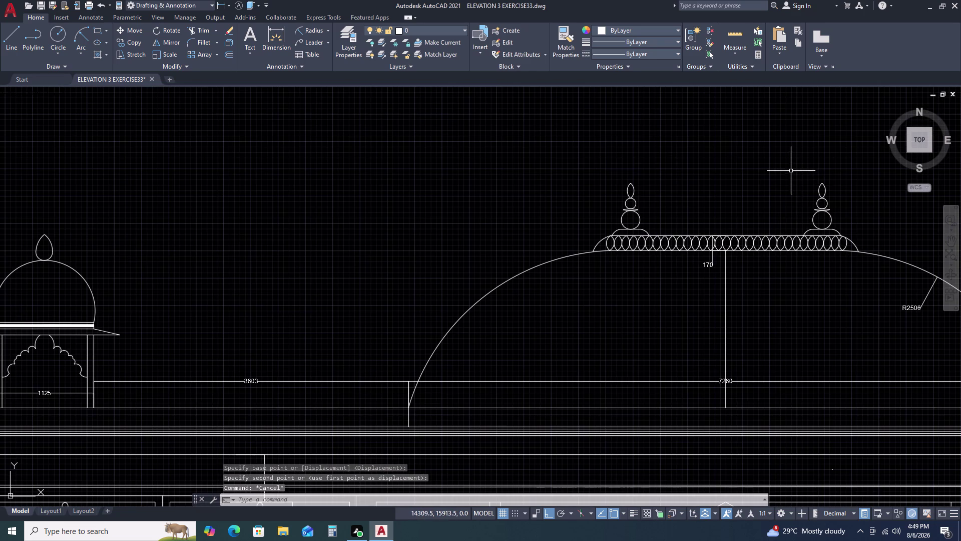
Place a finial from the right end at the band's centre.
click(791, 171)
click(842, 238)
key(c)
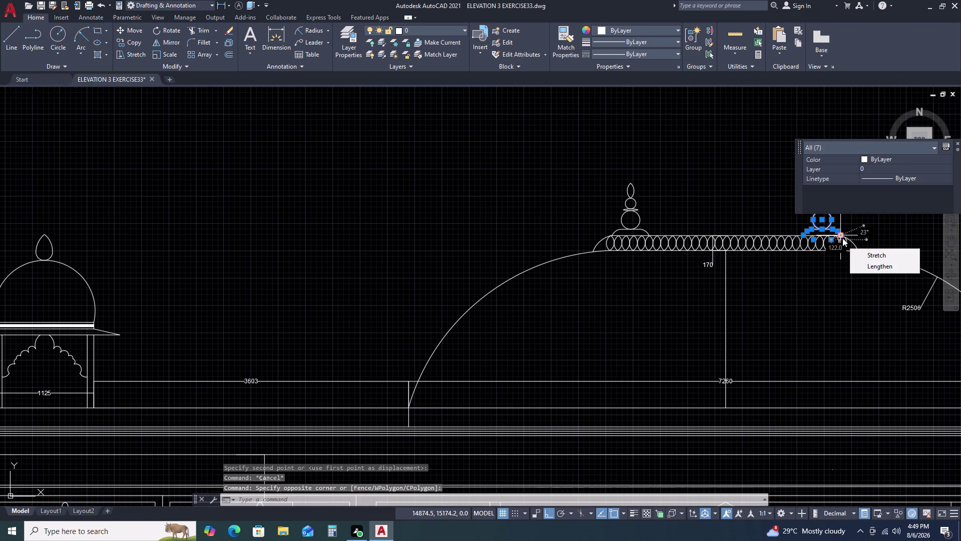
key(o)
key(space)
scroll(up, 3)
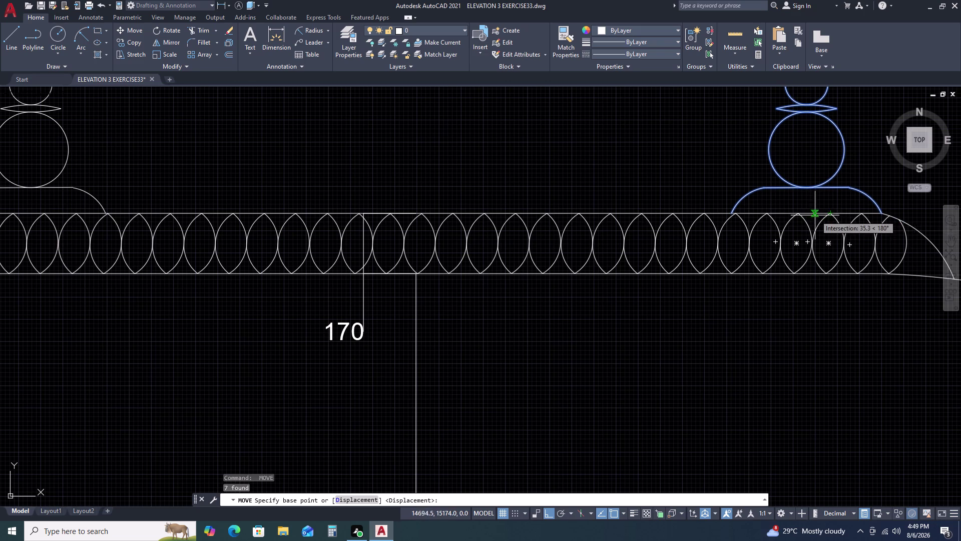
click(806, 187)
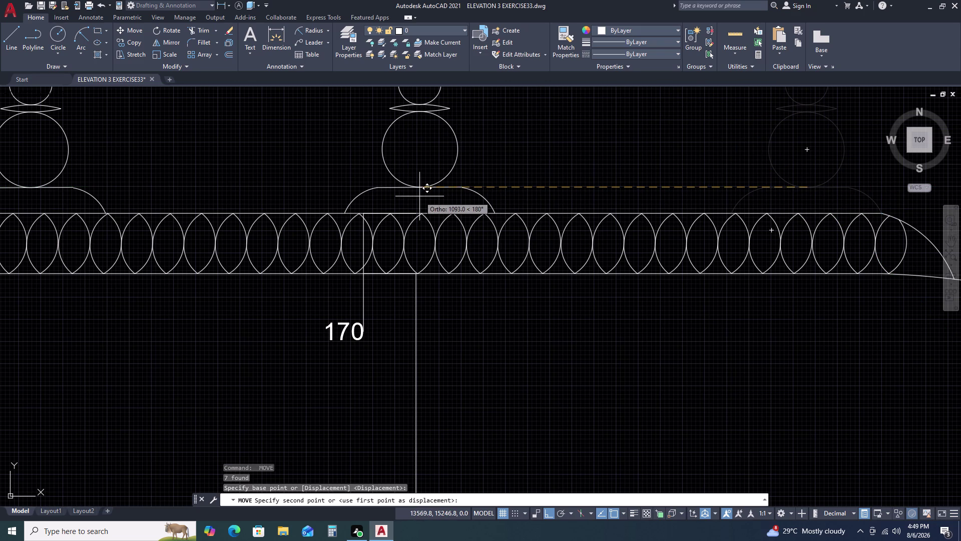
scroll(down, 3)
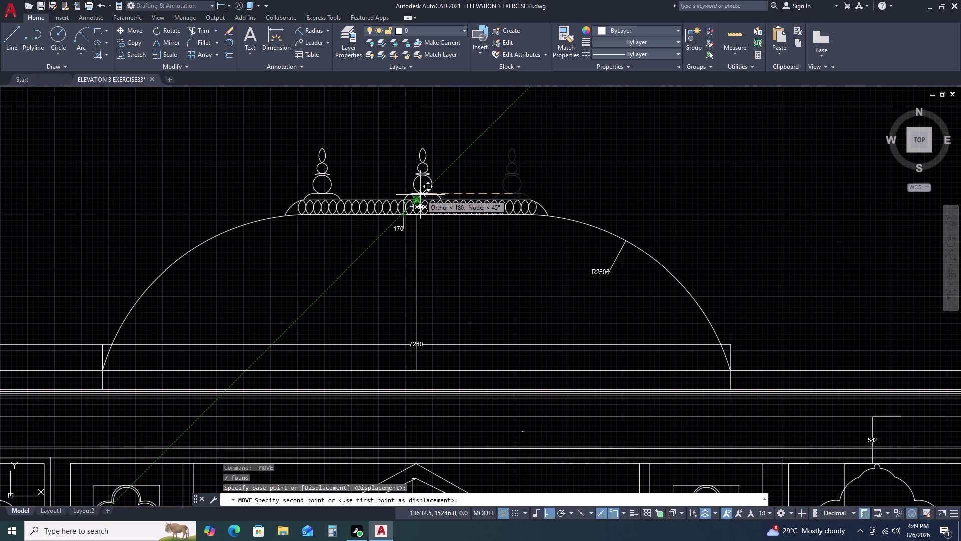
double_click(420, 194)
key(Escape)
scroll(down, 3)
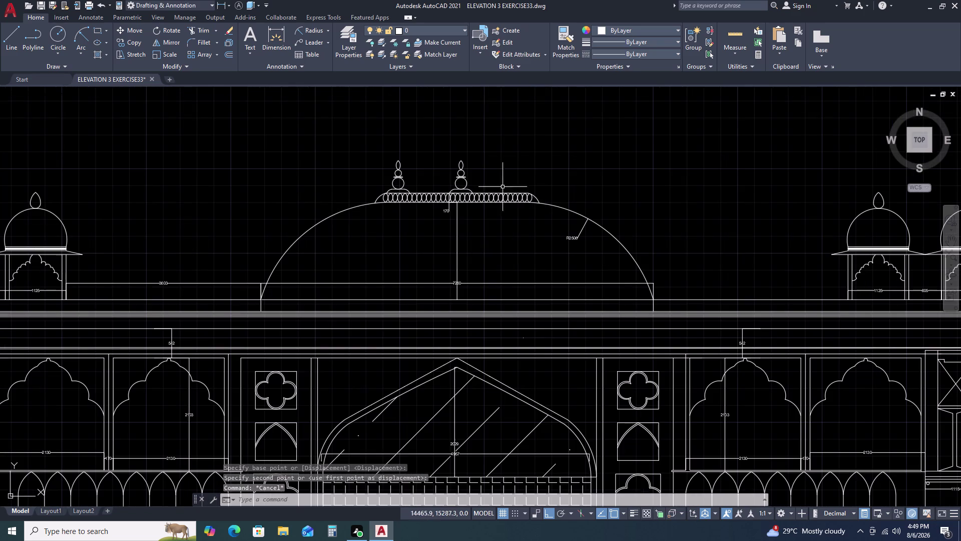
Copy the centre finial toward the band's right end.
click(440, 157)
double_click(482, 195)
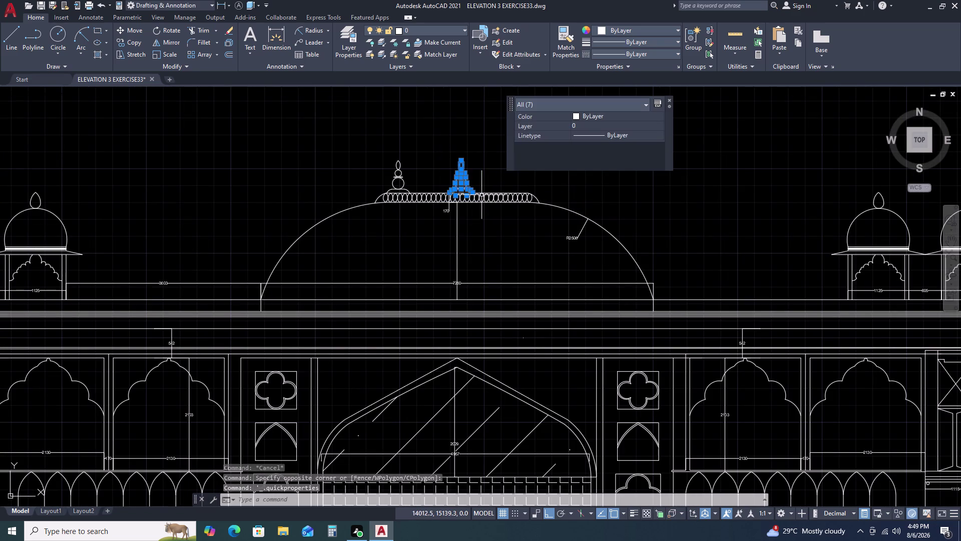
key(c)
text(O)
key(space)
scroll(up, 3)
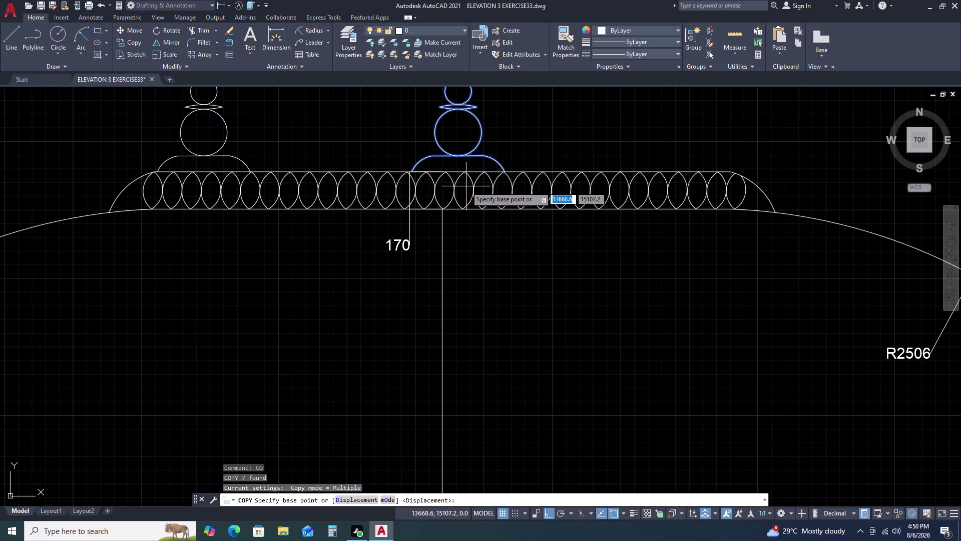
double_click(506, 168)
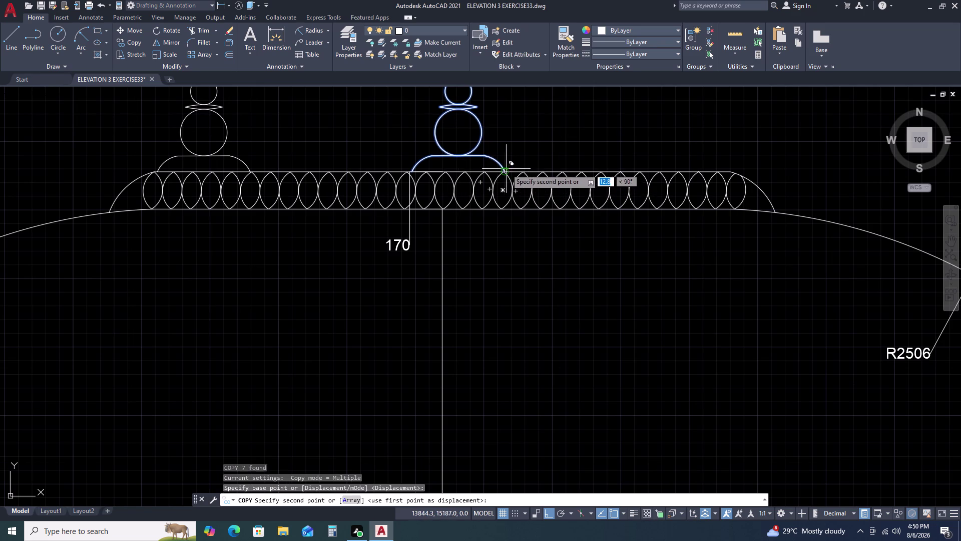
click(730, 170)
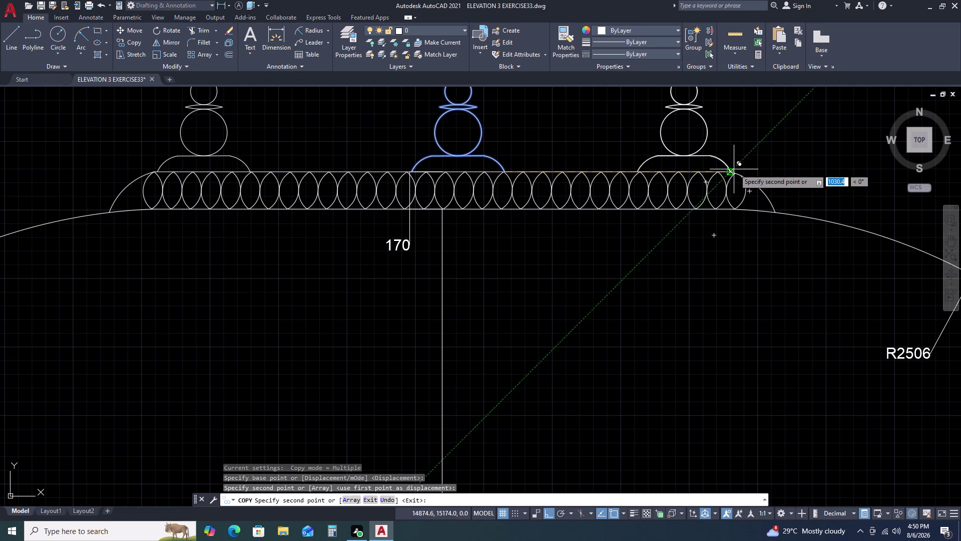
key(Escape)
scroll(down, 3)
scroll(down, 3)
middle_drag(773, 205, 632, 153)
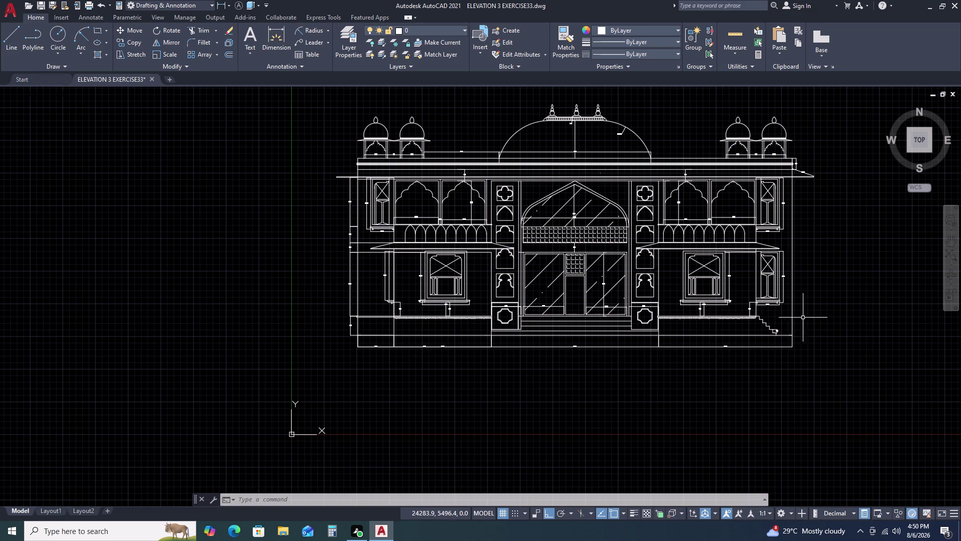
Try an 844 linear dimension from the right pavilion's eave to the parapet, then abandon it.
key(d)
key(l)
key(i)
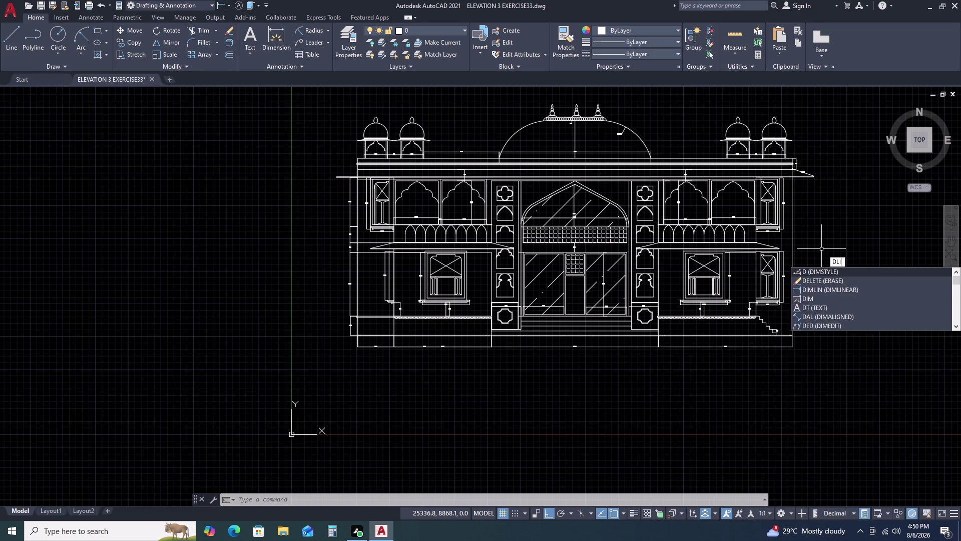
key(space)
scroll(up, 3)
scroll(up, 3)
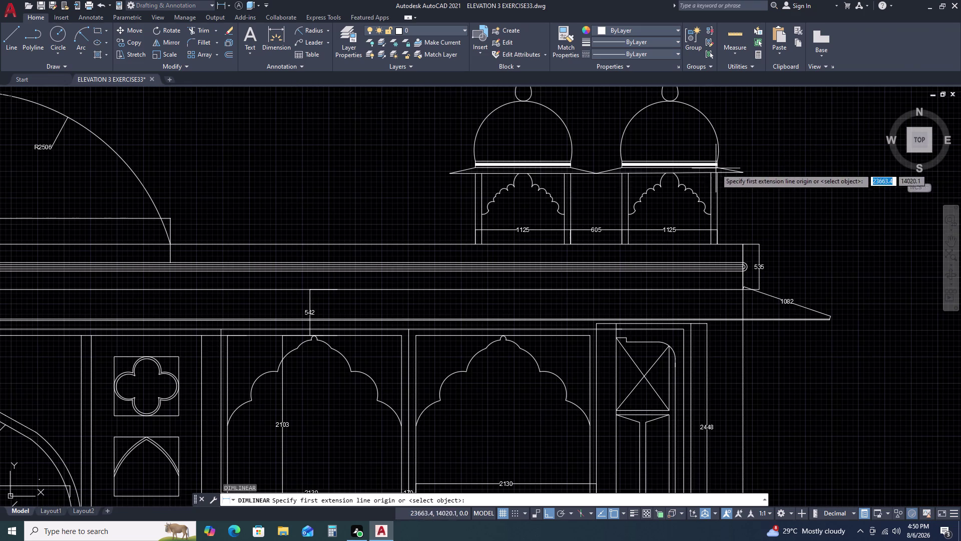
click(719, 178)
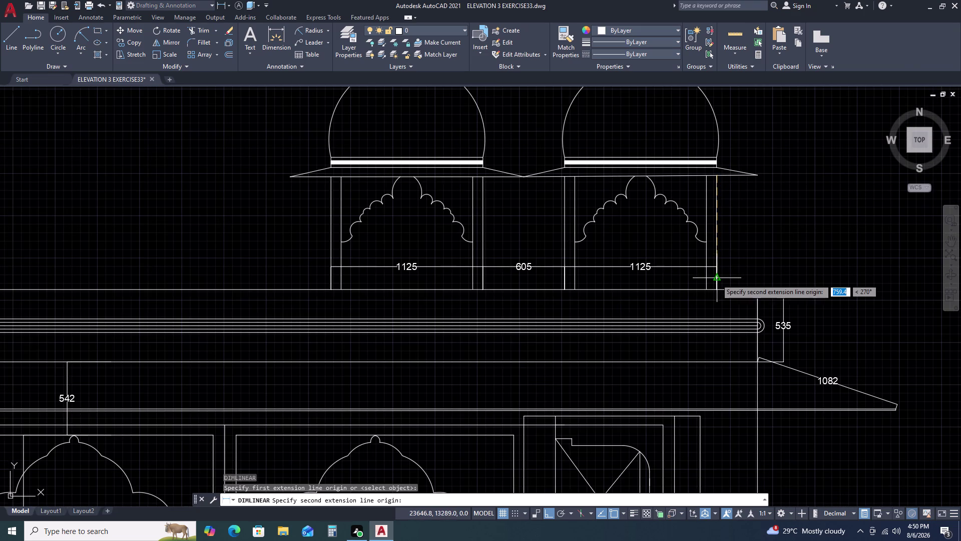
click(717, 286)
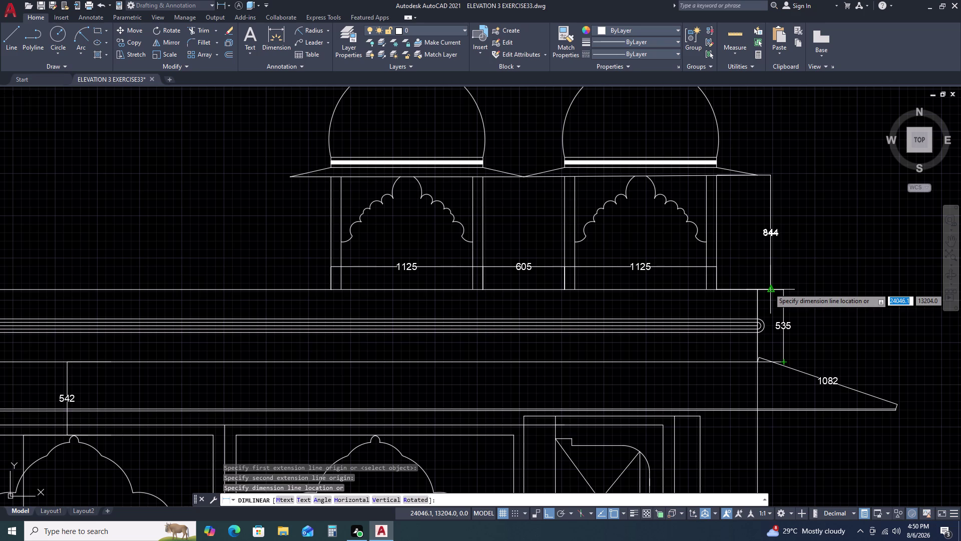
key(space)
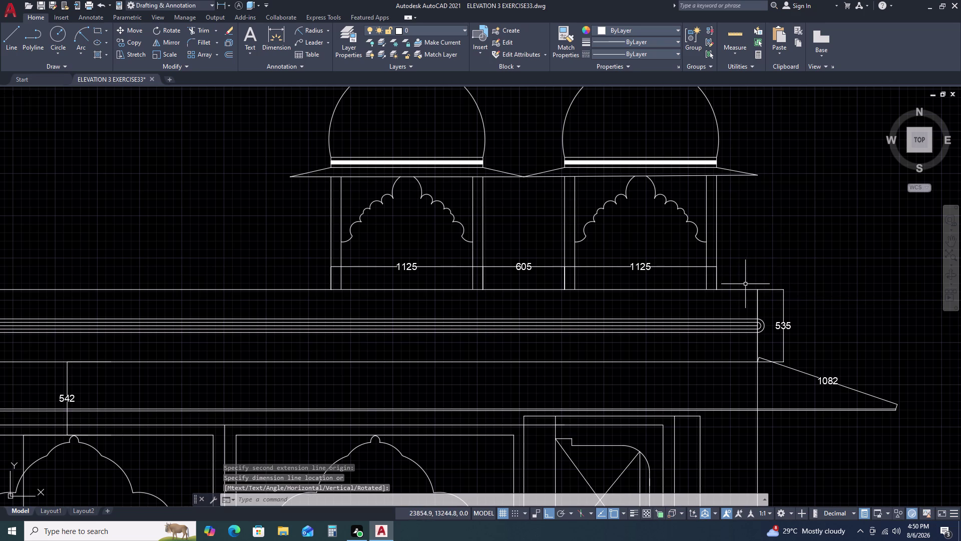
Make two more dimension attempts at the right pavilion's parapet and eave, cancelling both.
key(space)
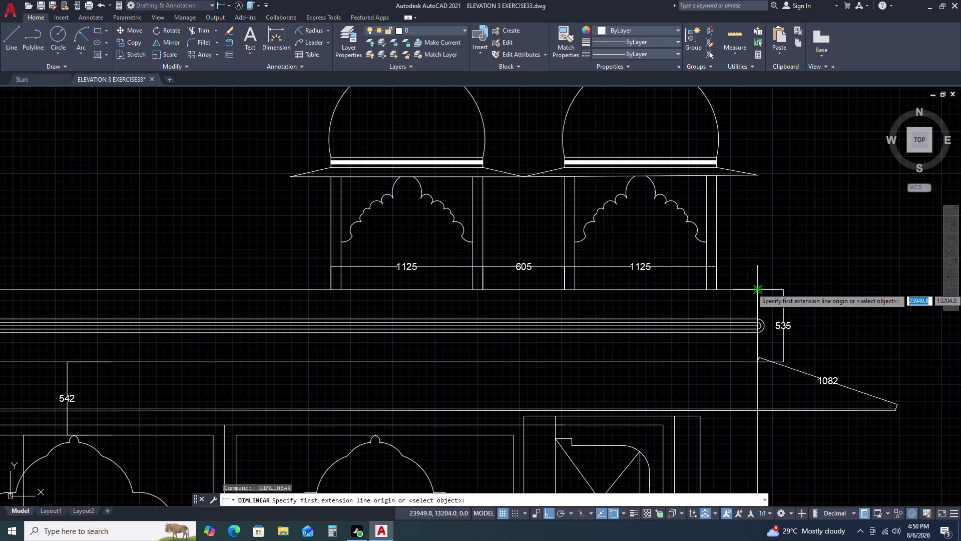
double_click(759, 288)
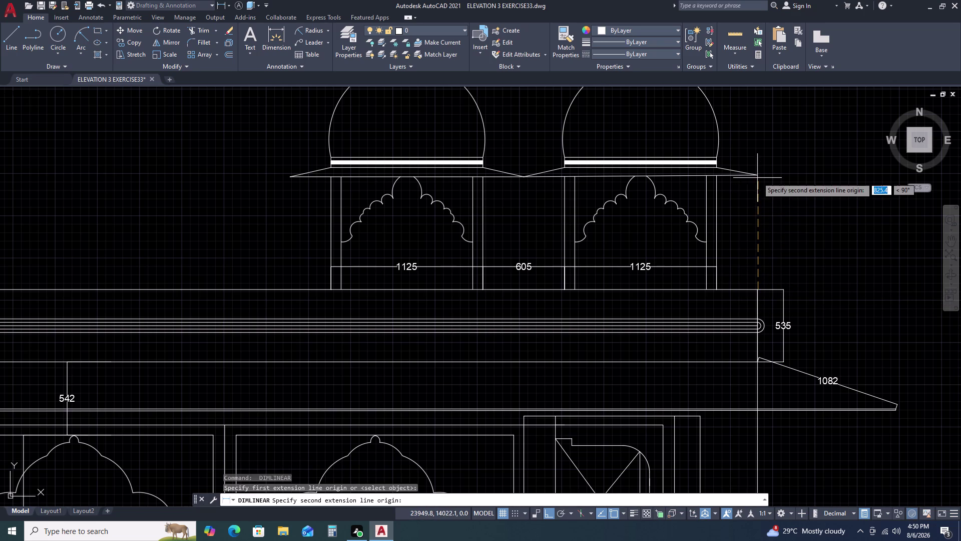
click(757, 172)
key(Escape)
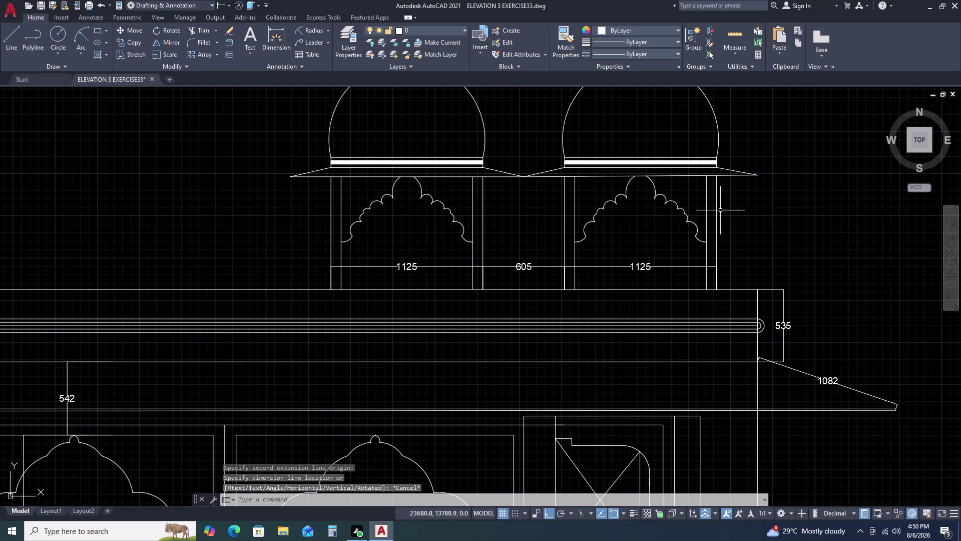
scroll(down, 3)
key(space)
double_click(724, 187)
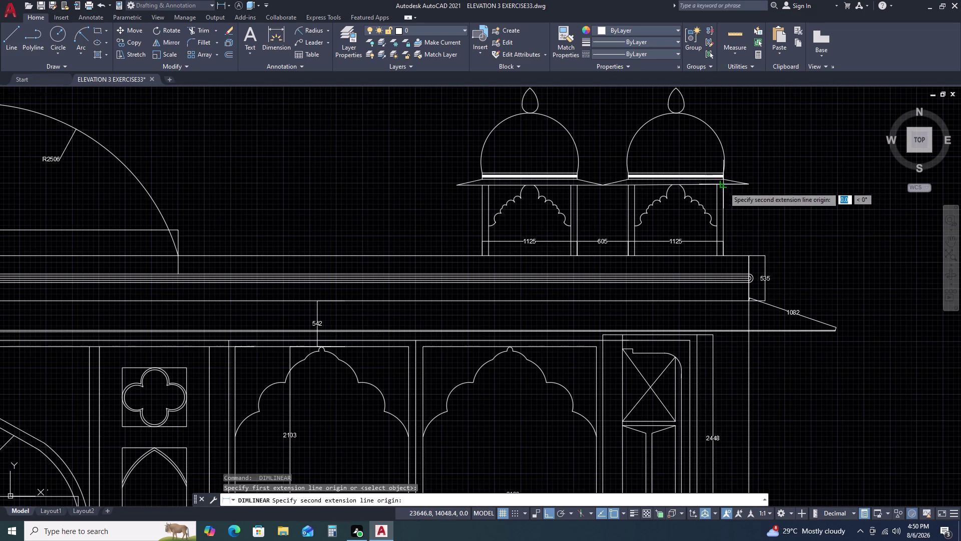
double_click(725, 254)
scroll(down, 3)
key(Escape)
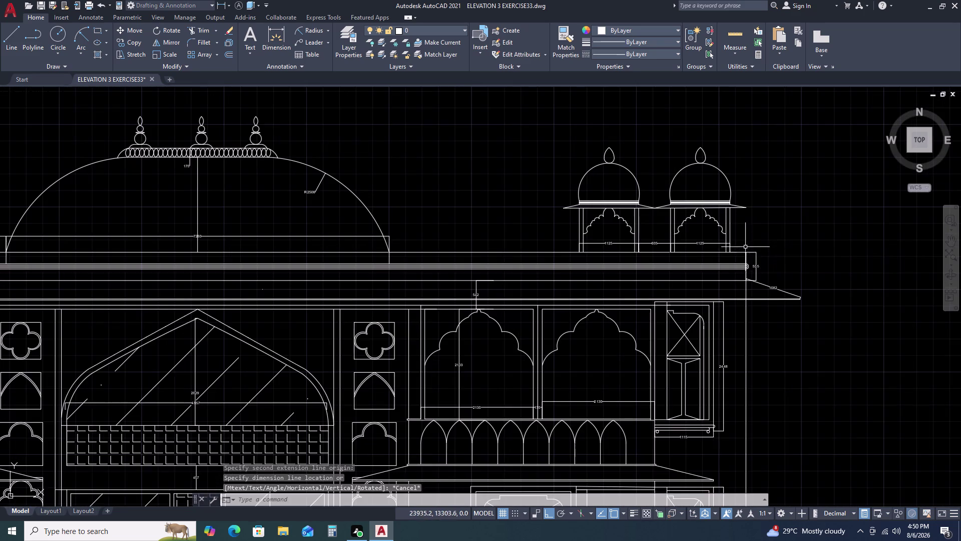
Move over to the left paired-dome pavilion and restart the linear dimension.
scroll(down, 3)
scroll(up, 3)
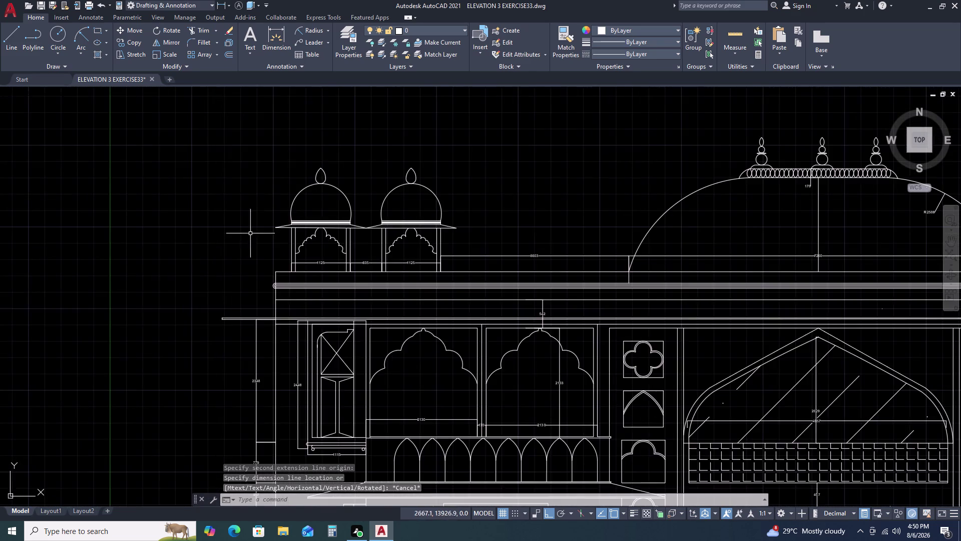
scroll(up, 3)
middle_drag(302, 226, 500, 187)
key(space)
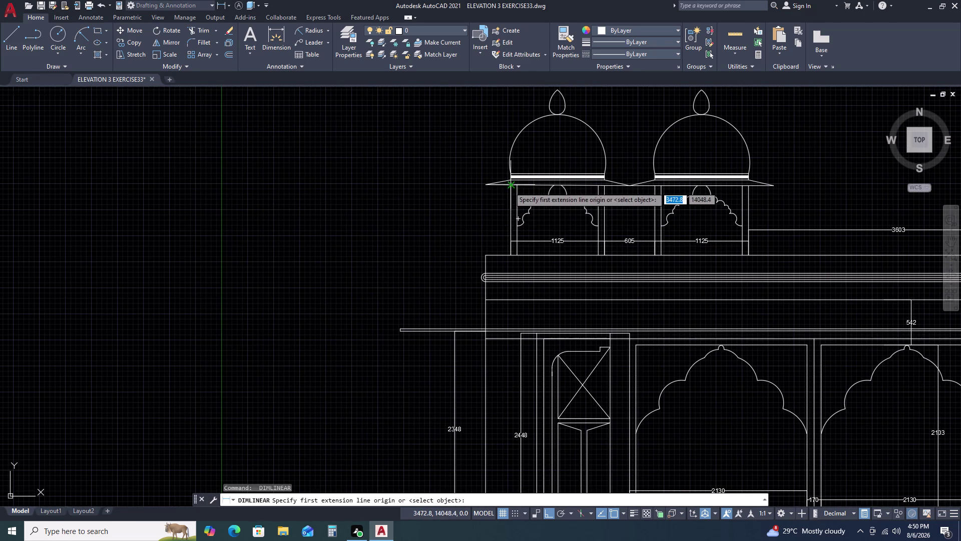
double_click(509, 187)
click(513, 251)
click(512, 255)
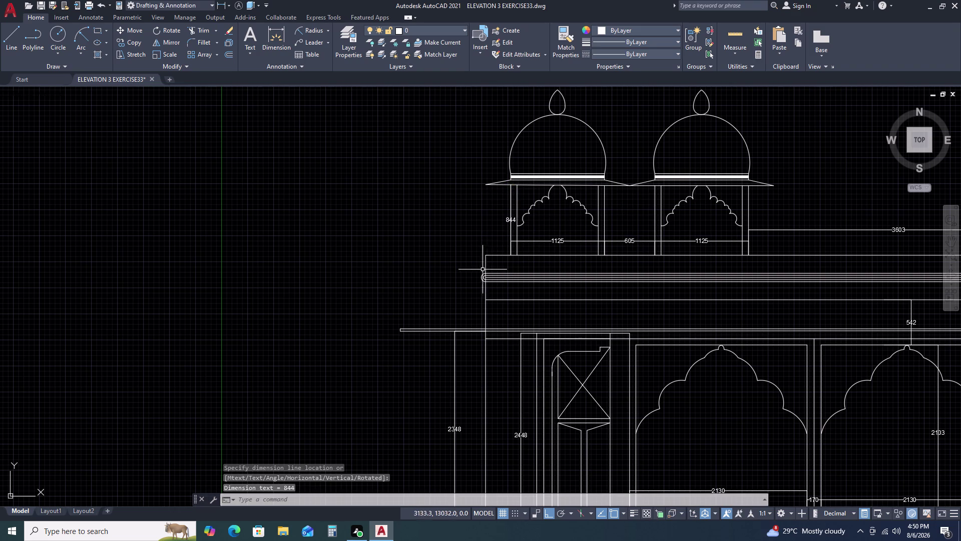
double_click(509, 216)
key(Delete)
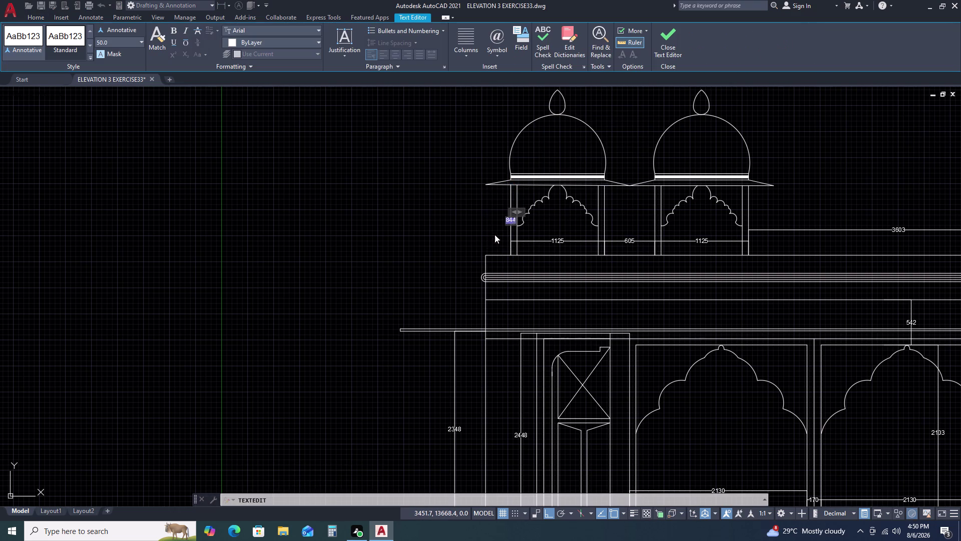
key(Escape)
key(Escape)
key(Escape)
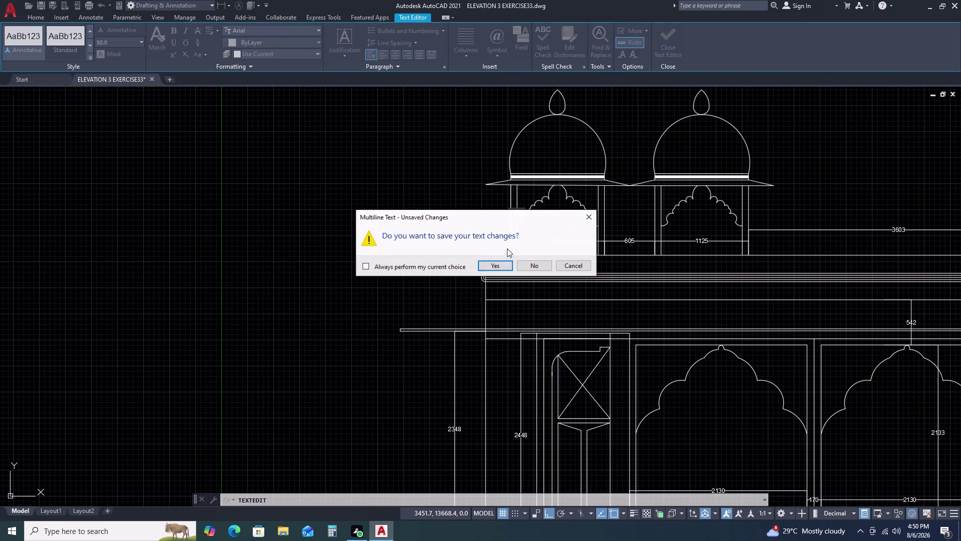
click(535, 265)
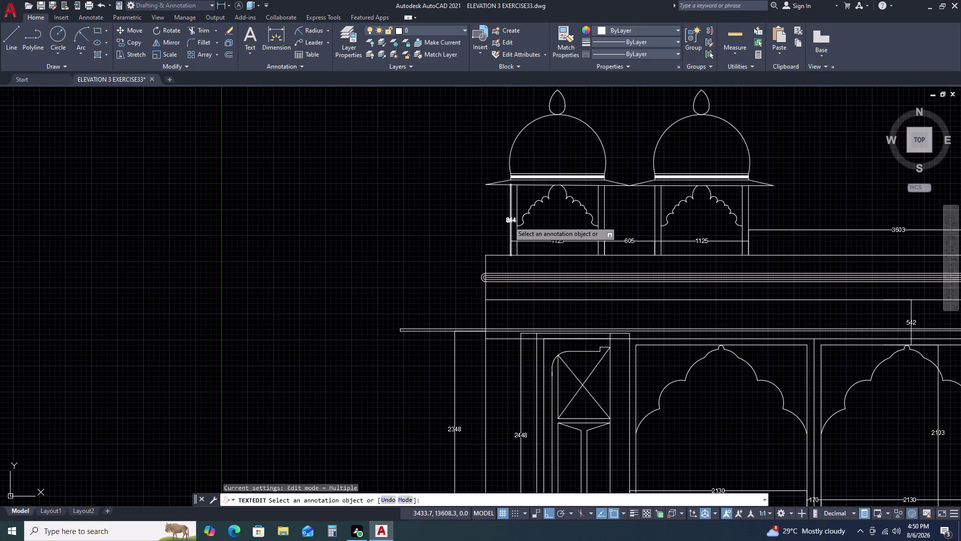
key(Escape)
double_click(508, 221)
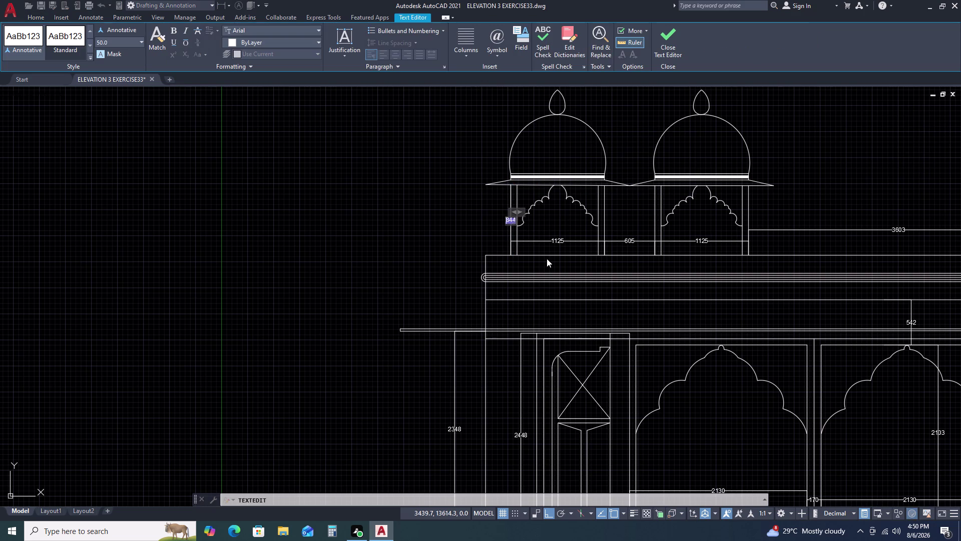
key(Escape)
key(Escape)
key(Escape)
key(Escape)
key(Escape)
key(Escape)
key(Escape)
key(Escape)
key(Escape)
key(Escape)
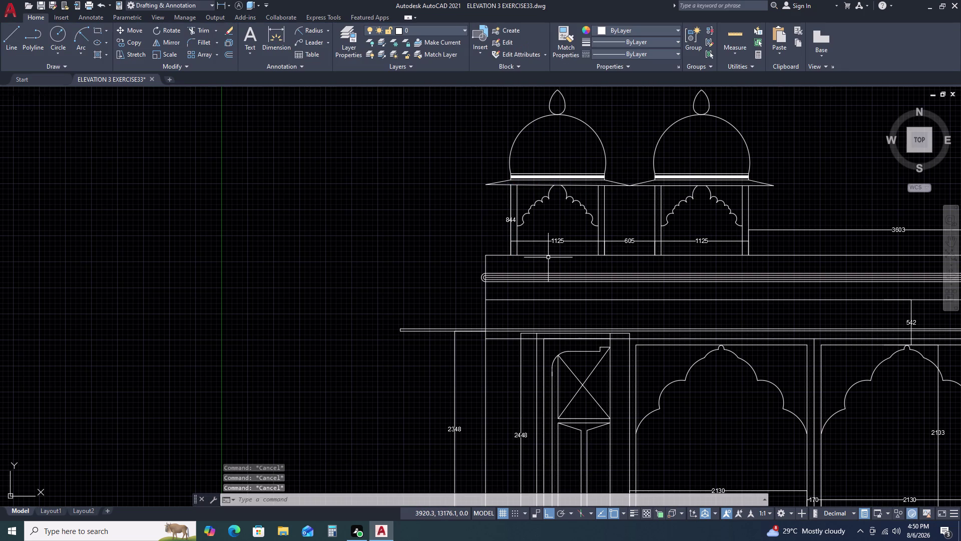
key(Escape)
key(Escape)
double_click(506, 217)
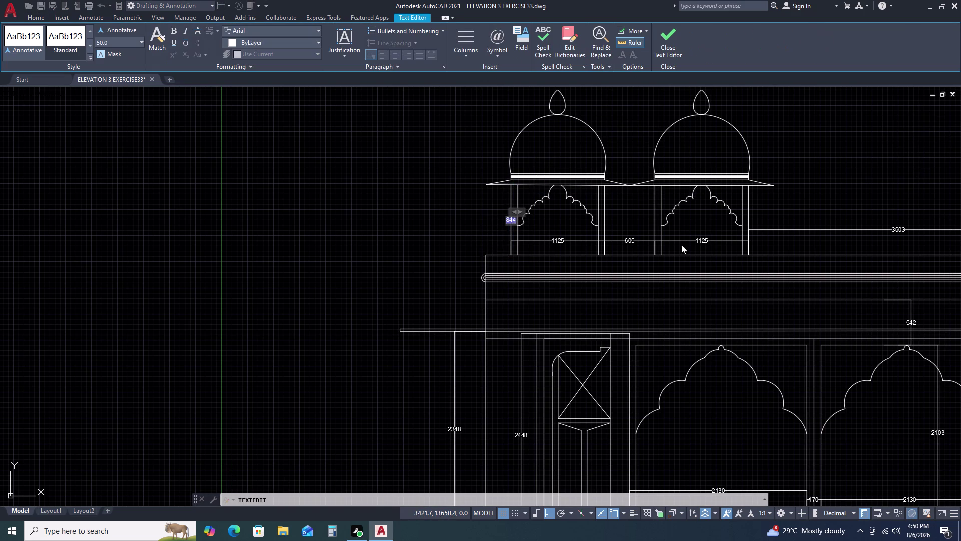
key(Escape)
key(Escape)
key(Escape)
key(Escape)
key(Escape)
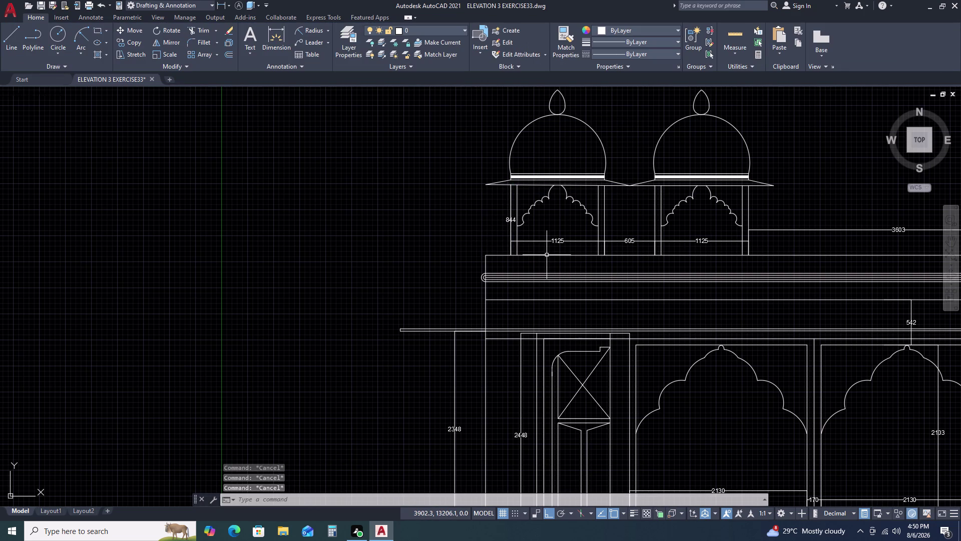
text(DLI)
key(space)
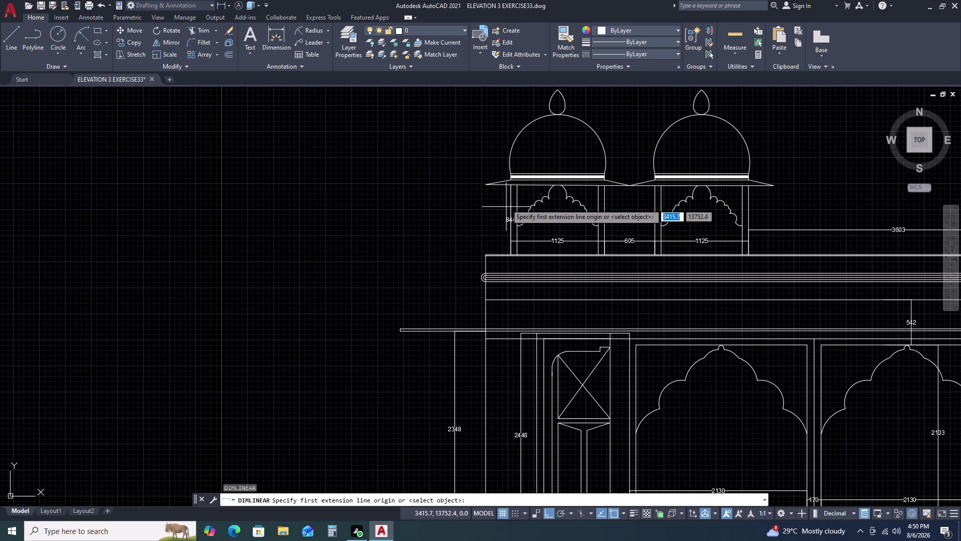
scroll(up, 3)
click(452, 175)
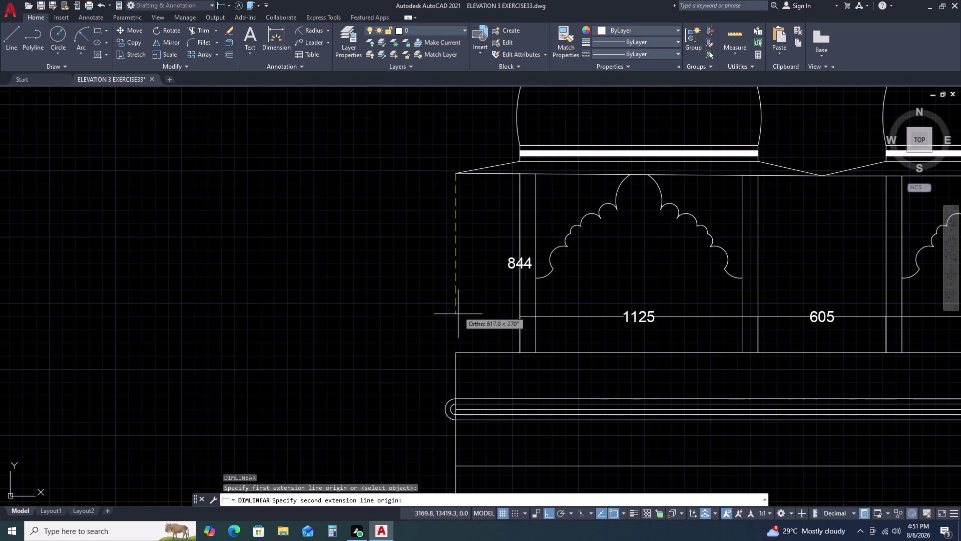
click(455, 354)
key(Escape)
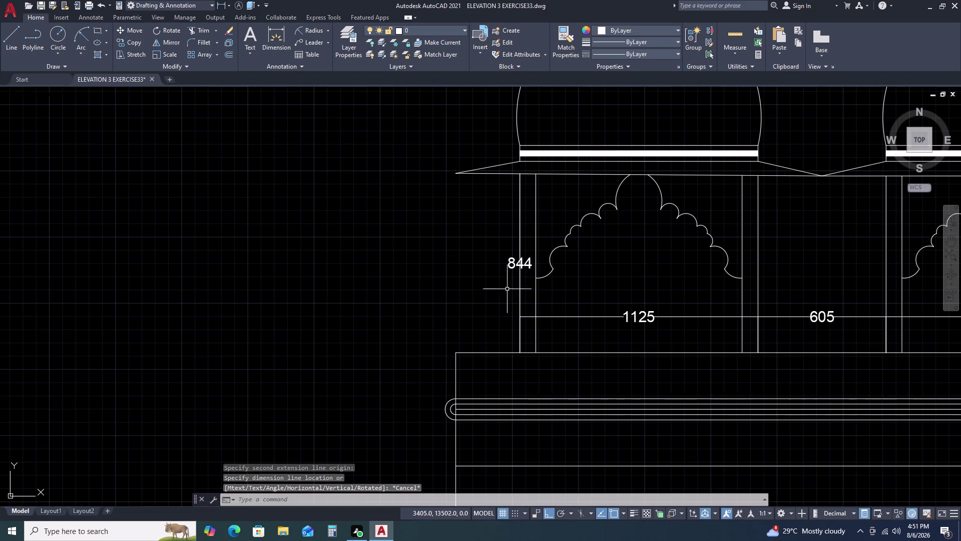
click(527, 271)
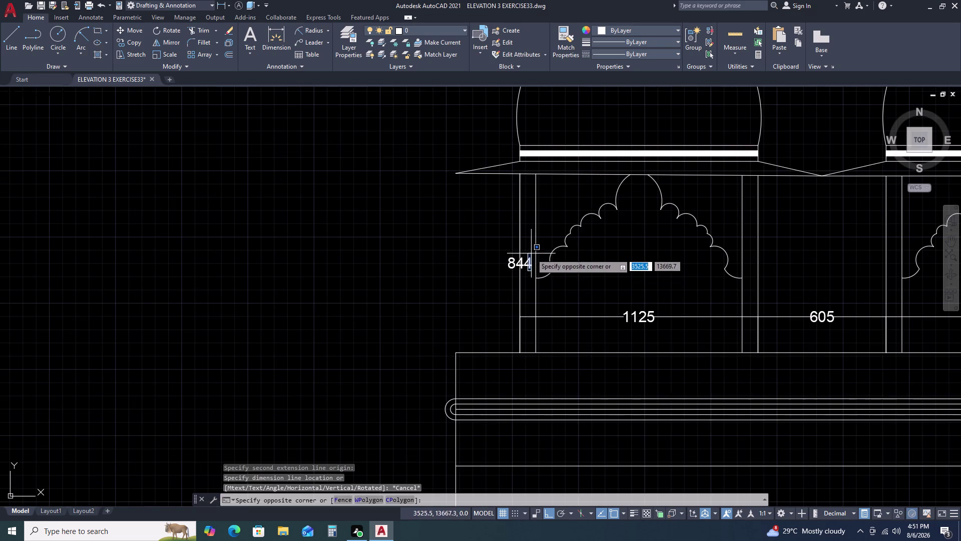
Delete the left pavilion's 844 height dimension.
click(530, 252)
click(532, 266)
key(Delete)
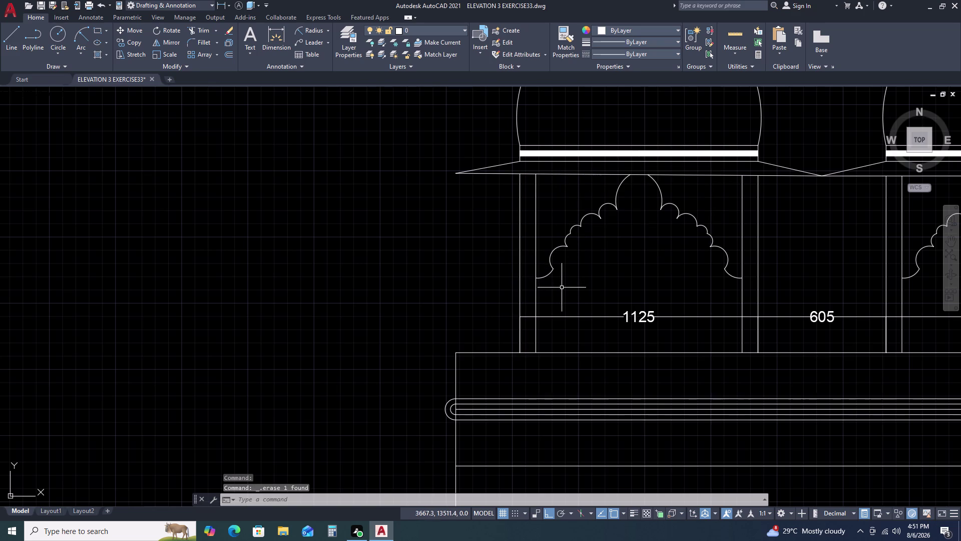
Add a vertical 898 dimension from the pavilion's base corner, placed to its left.
key(d)
text(LI)
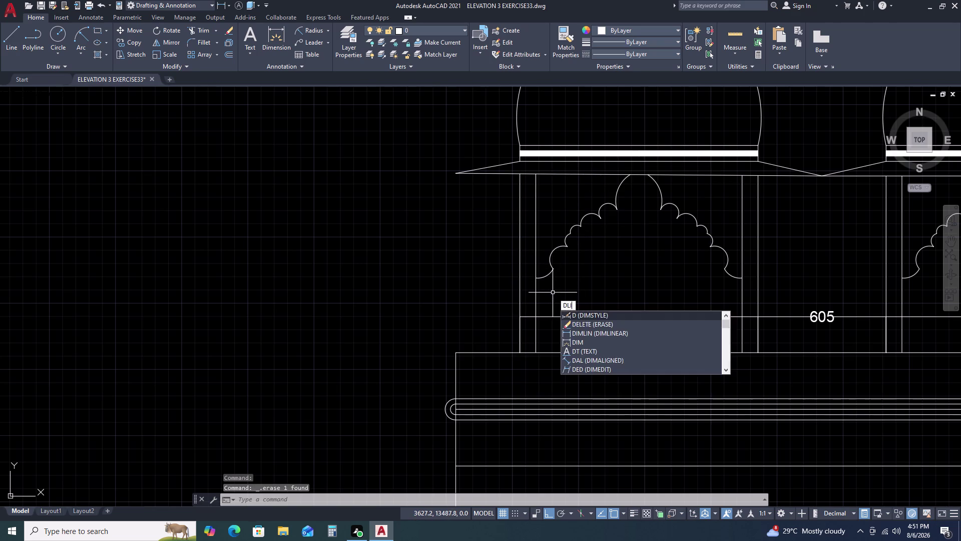
key(space)
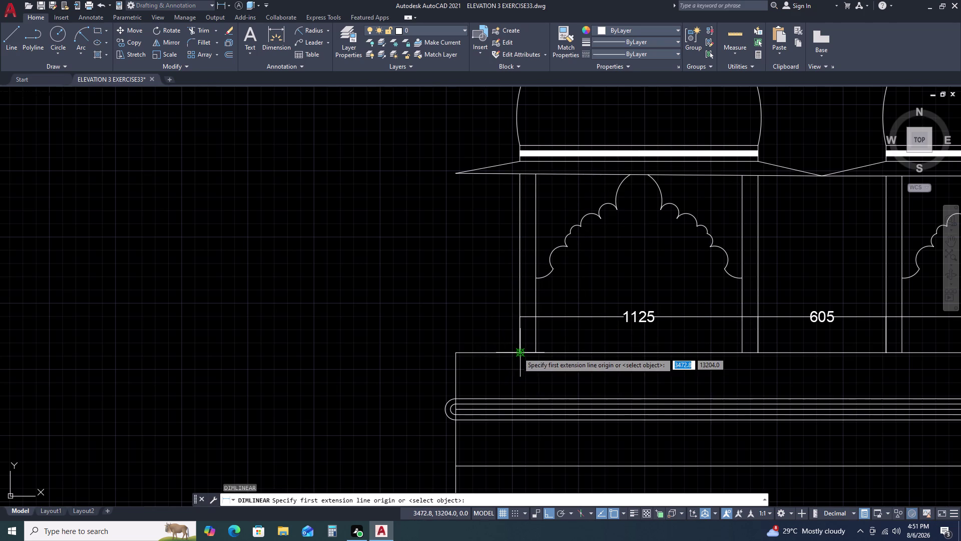
click(523, 352)
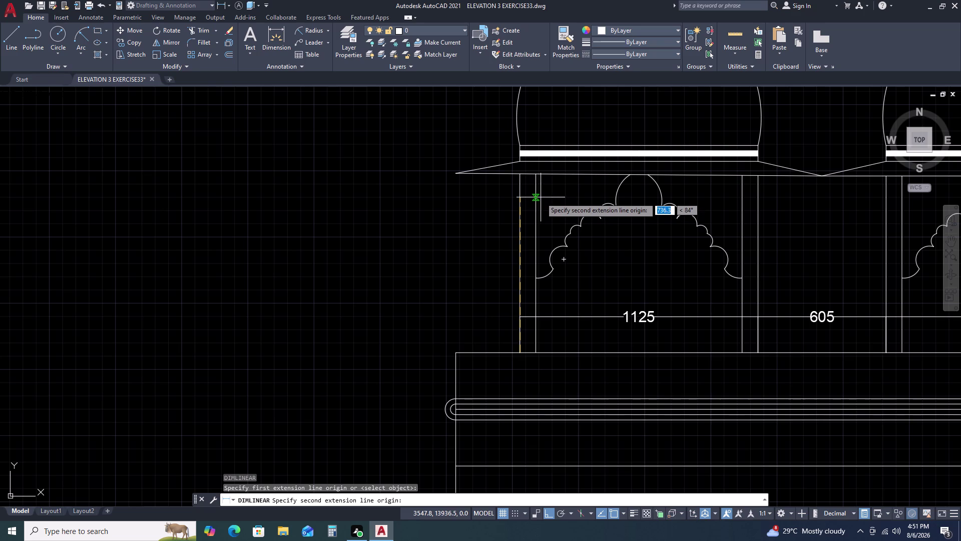
text(90)
key(3)
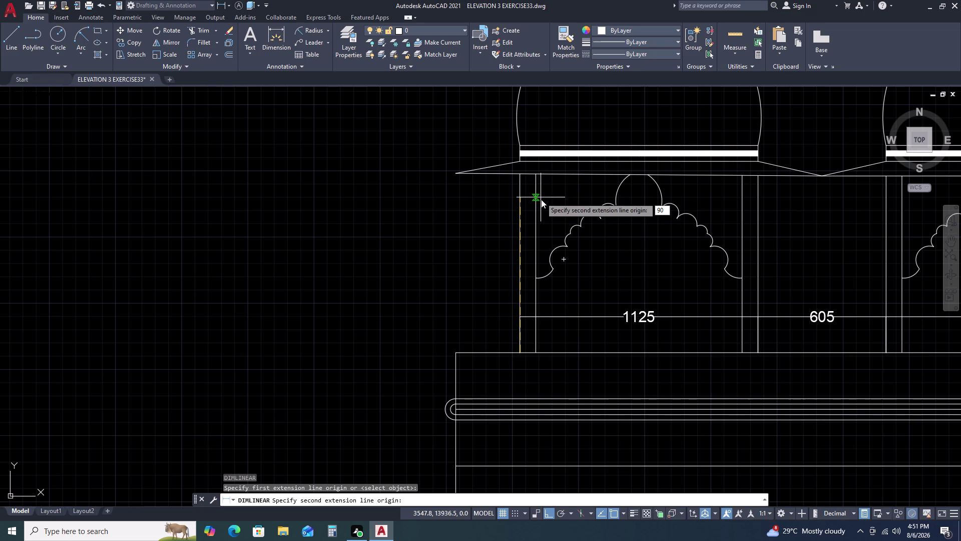
key(space)
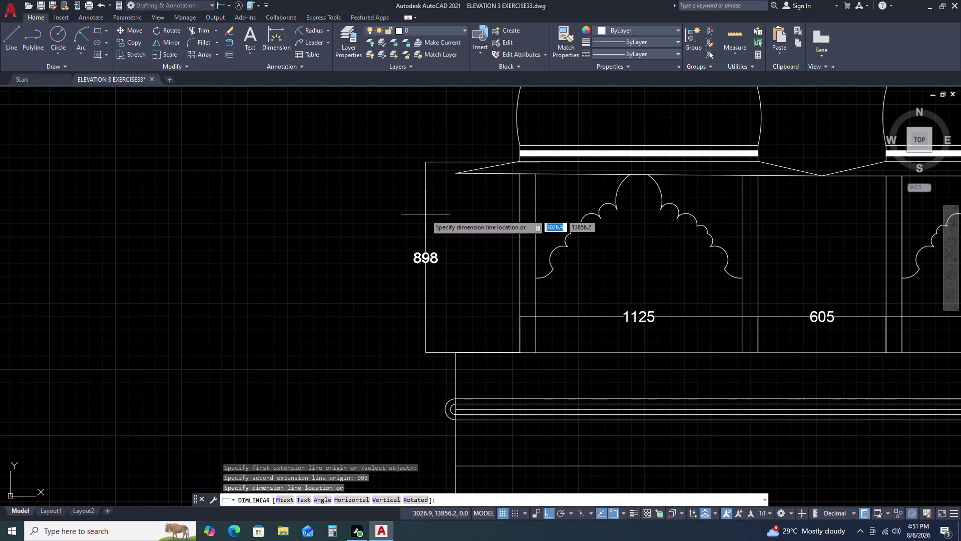
click(426, 216)
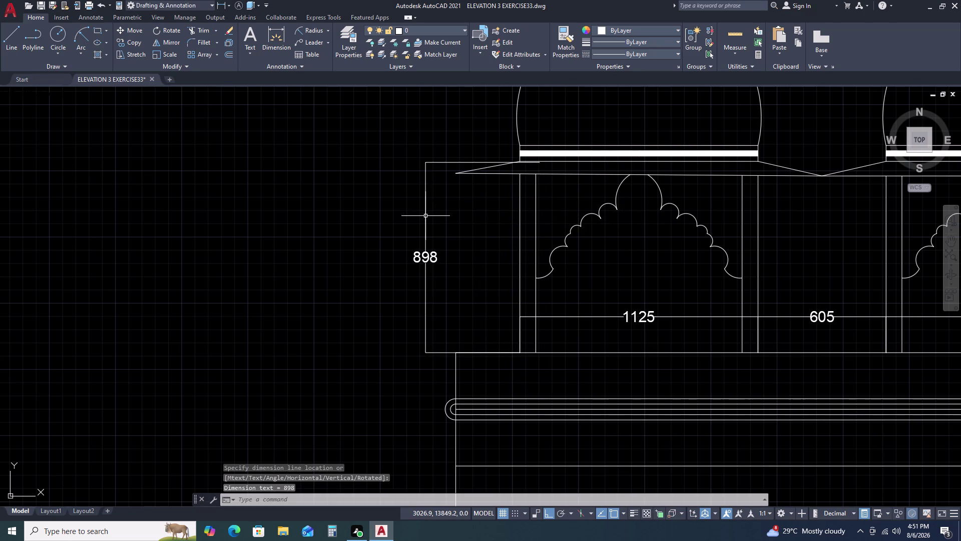
scroll(down, 3)
scroll(down, 3)
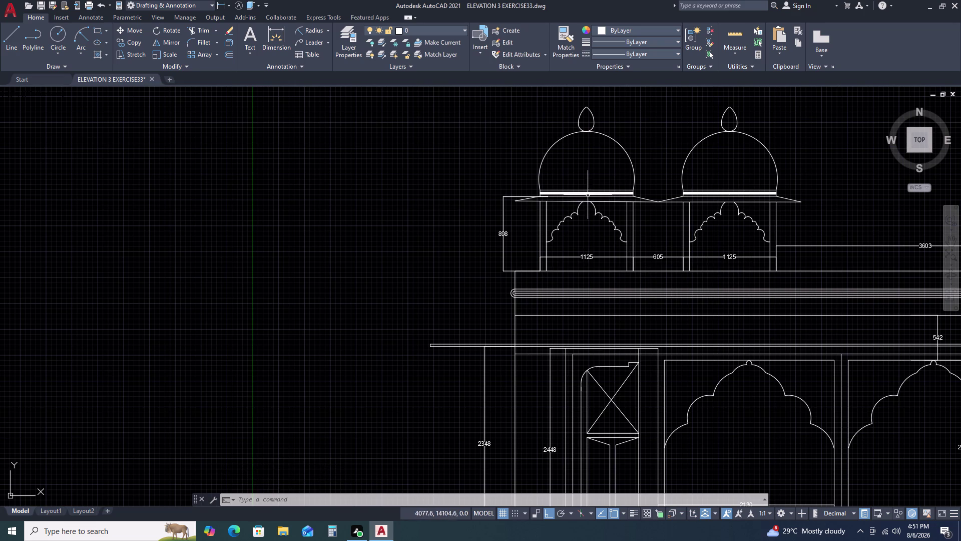
Zoom and pan the elevation to bring the left dome pavilion into view.
scroll(up, 3)
scroll(up, 3)
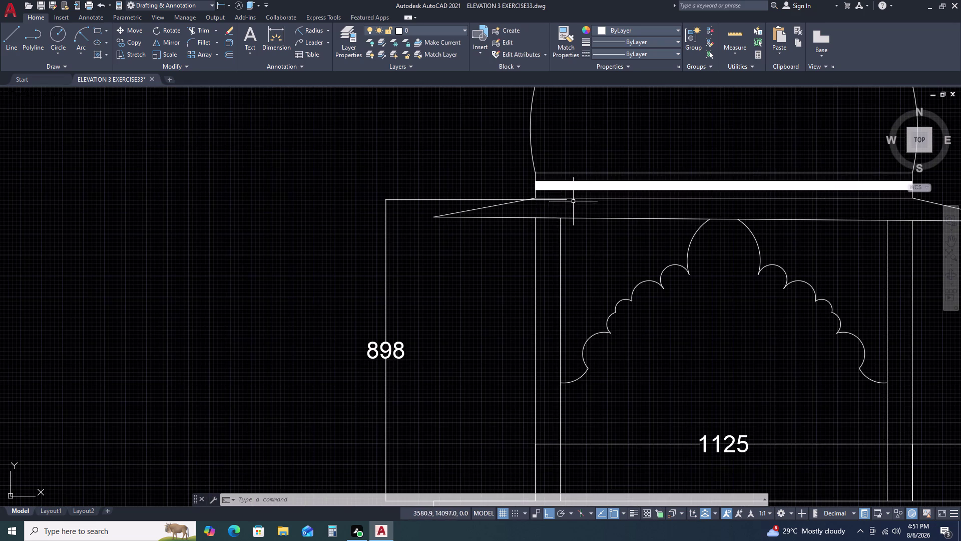
scroll(down, 3)
scroll(down, 3)
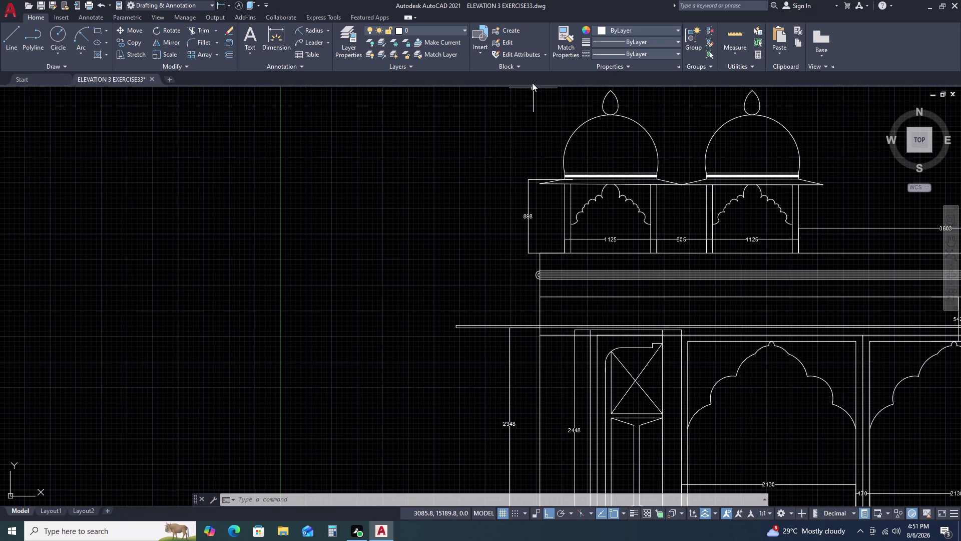
scroll(down, 3)
double_click(530, 86)
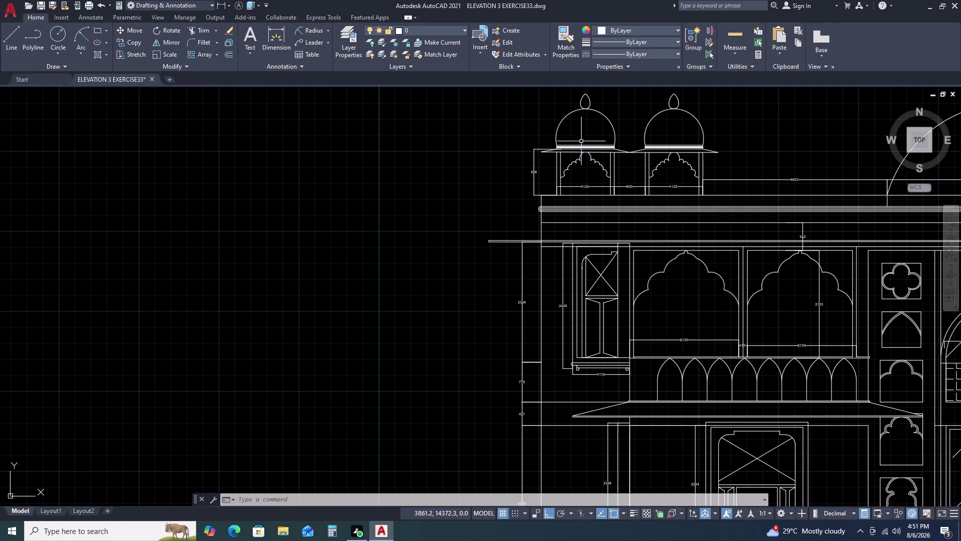
triple_click(522, 95)
middle_drag(591, 130, 572, 150)
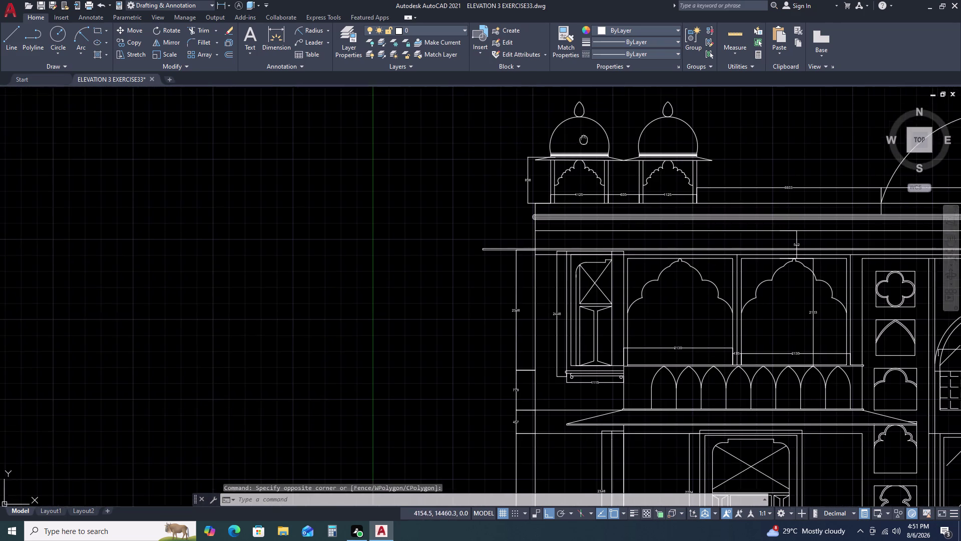
middle_drag(573, 150, 553, 173)
Window-select objects around the left pavilion, then clear the selection.
click(484, 123)
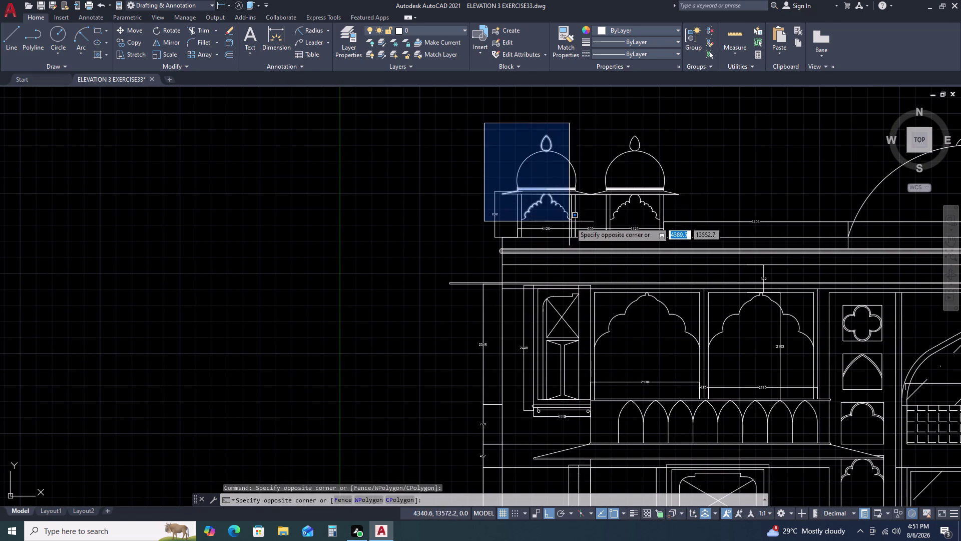
click(579, 242)
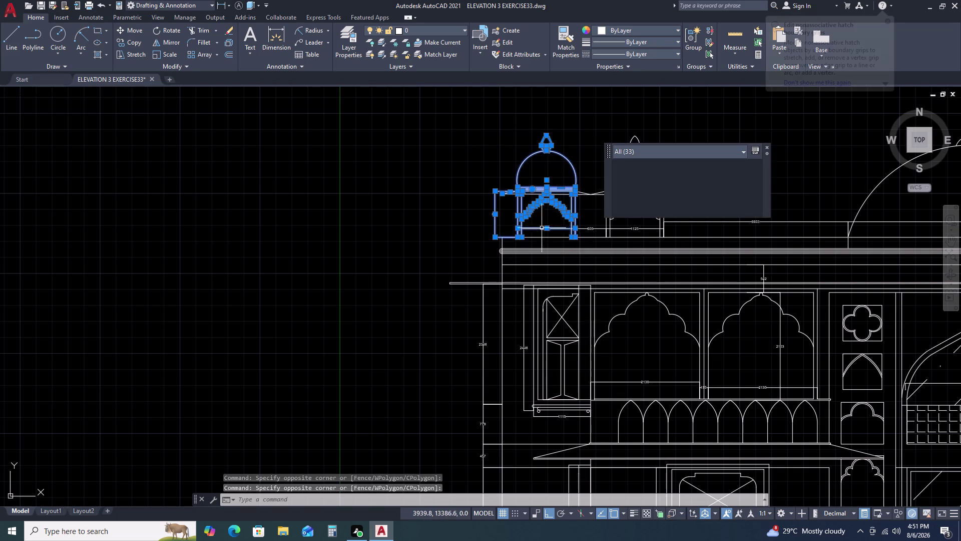
scroll(up, 3)
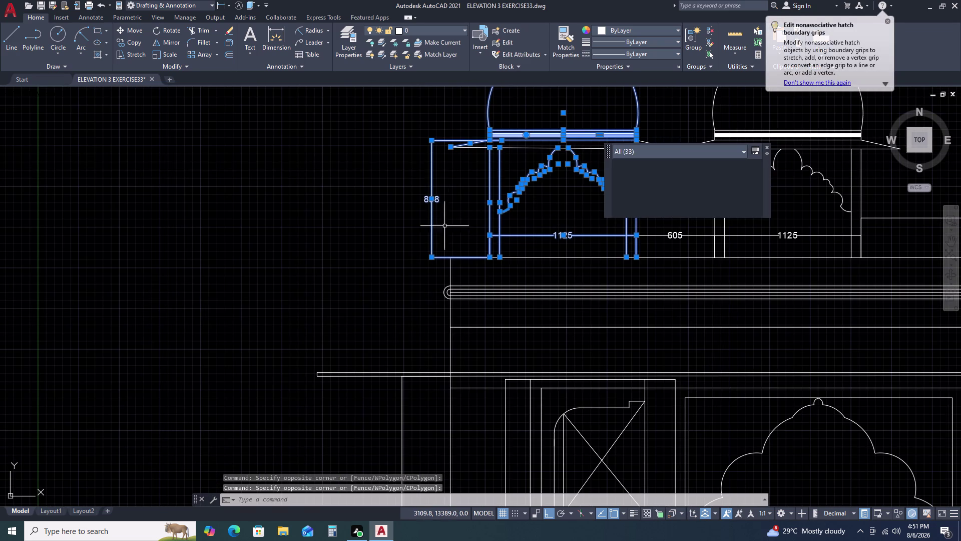
click(455, 184)
click(416, 235)
scroll(down, 3)
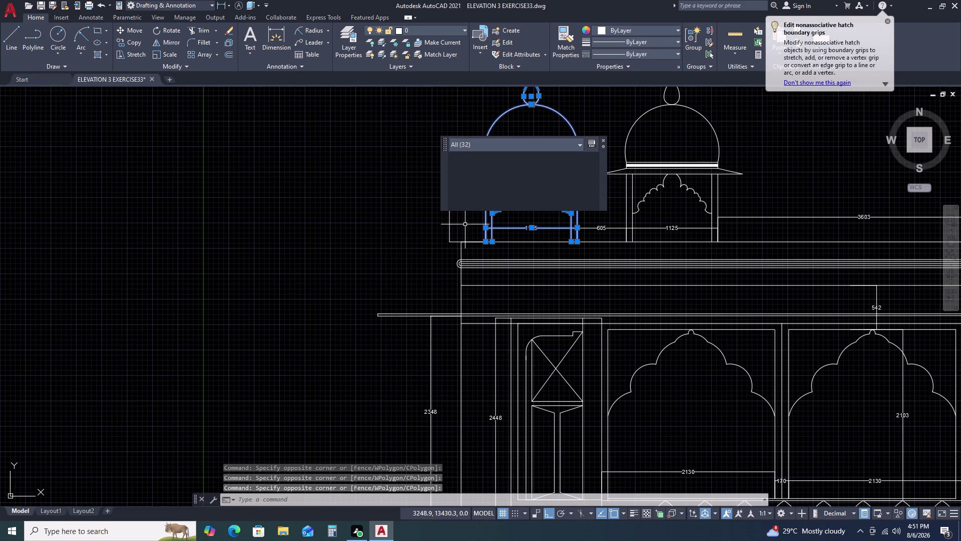
key(Escape)
scroll(up, 3)
key(Escape)
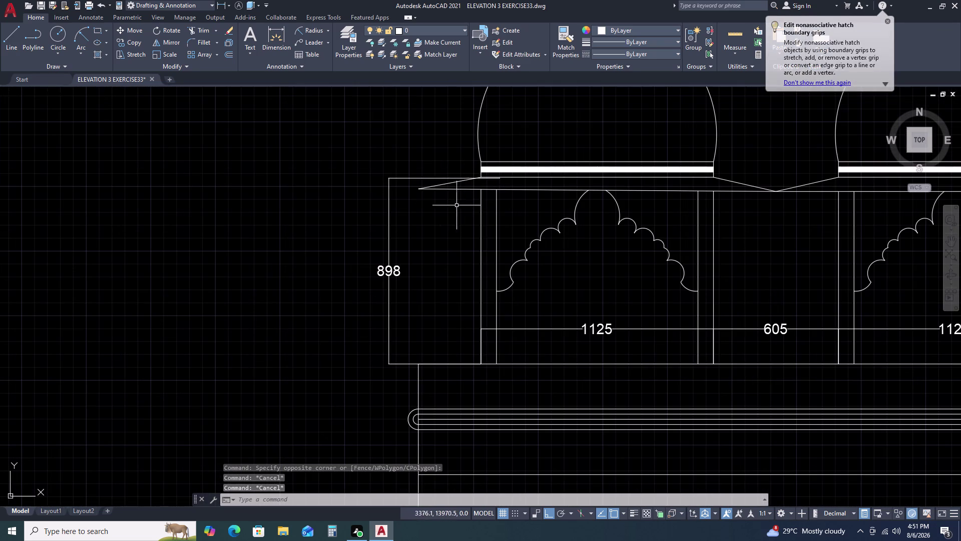
Window-select the 898 dimension beside the left pavilion and delete it.
click(423, 191)
click(393, 167)
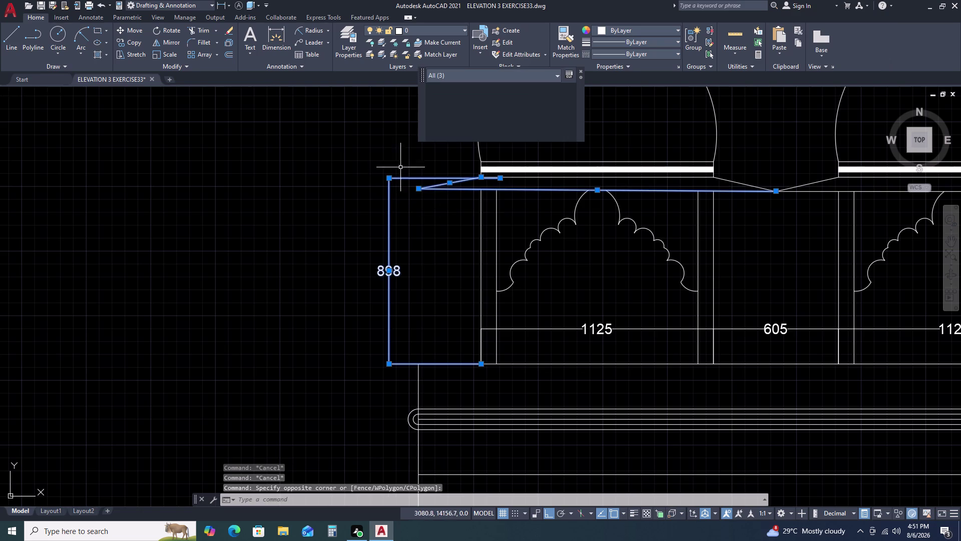
key(Escape)
key(Escape)
click(391, 232)
click(374, 214)
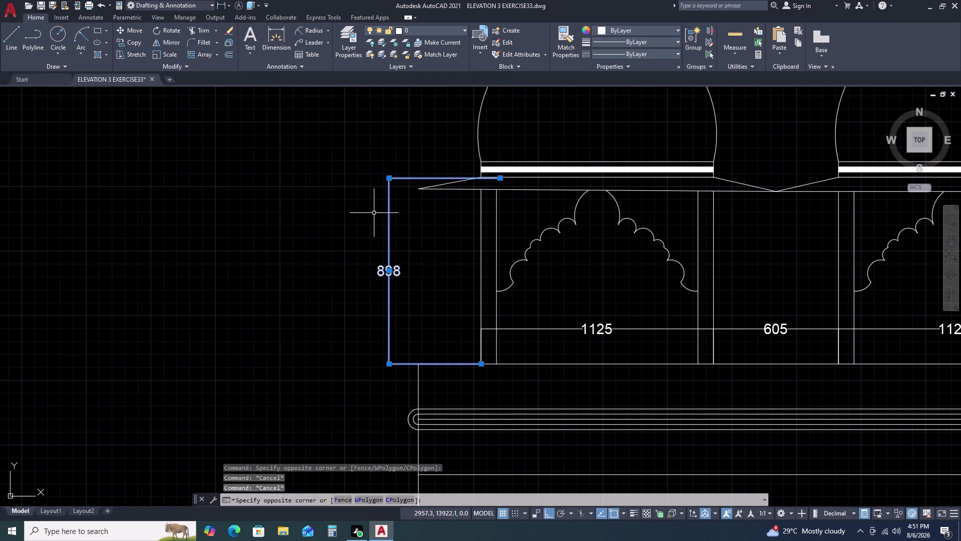
key(Delete)
Create a DLI vertical dimension of 903 upward, placed left of the kiosk.
text(D)
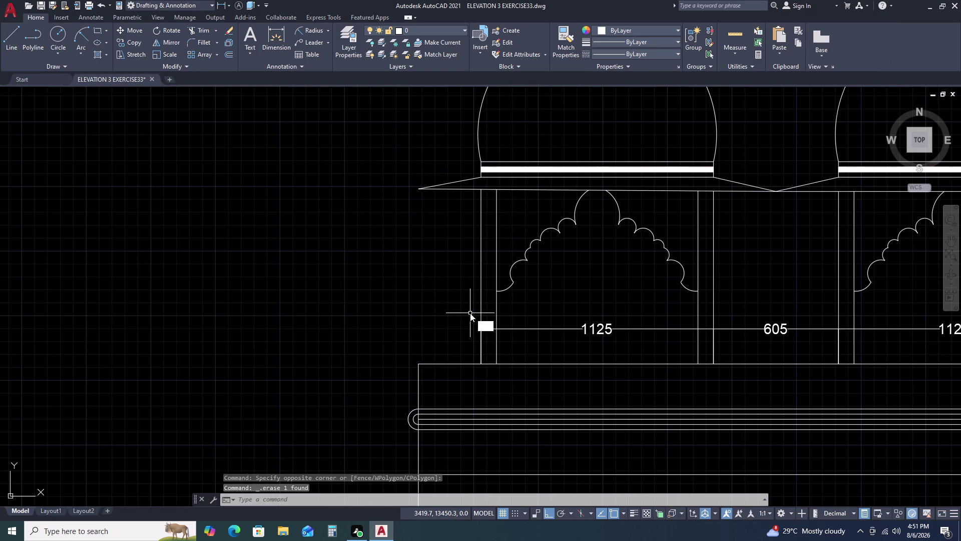
text(L)
text(I)
key(space)
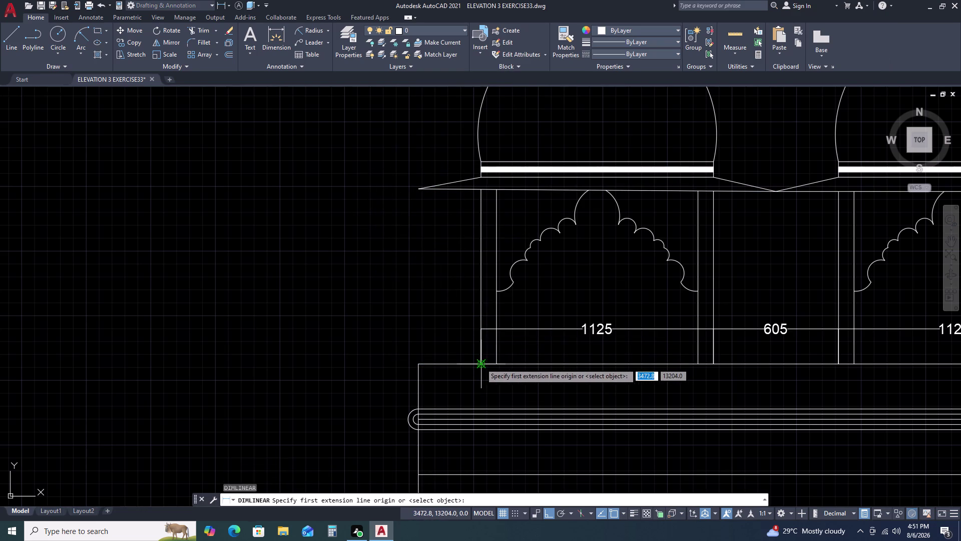
drag(480, 363, 480, 354)
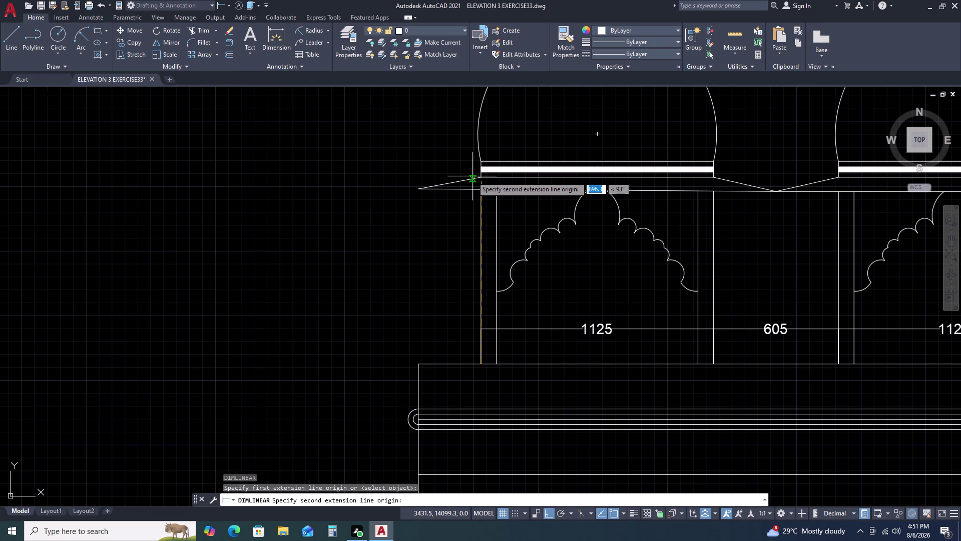
key(9)
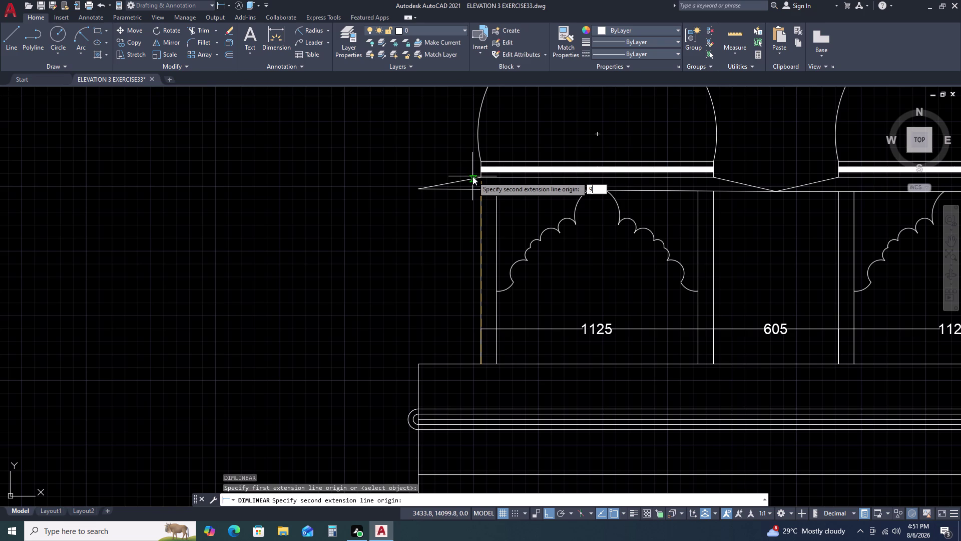
key(0)
text(3)
key(space)
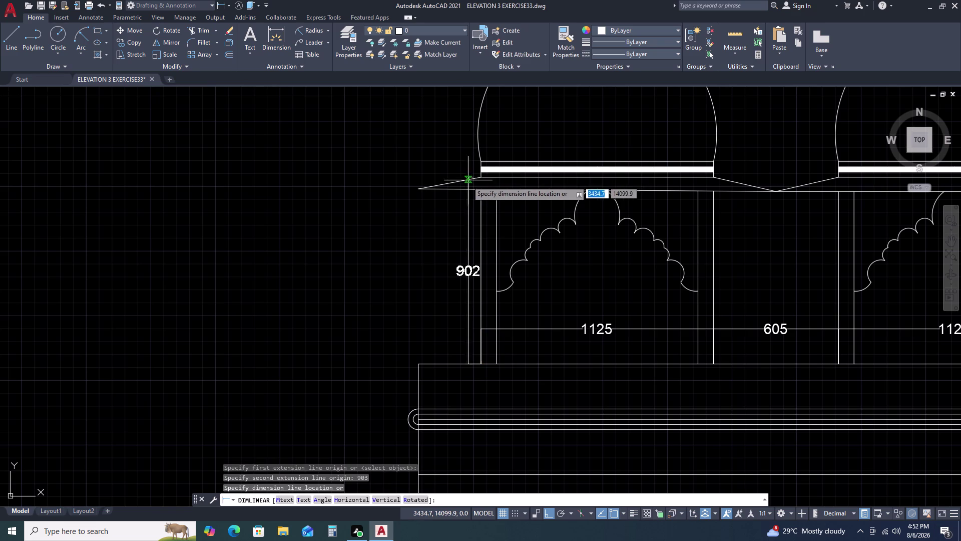
click(420, 189)
Grip-stretch the new dimension's upper endpoint by 1 so it reads 903 instead of 902.
scroll(up, 3)
double_click(430, 176)
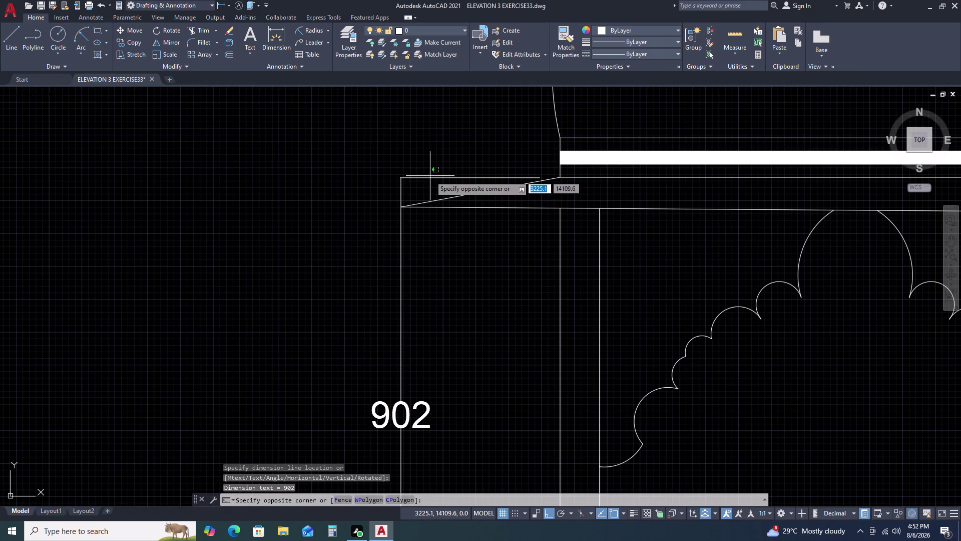
click(428, 177)
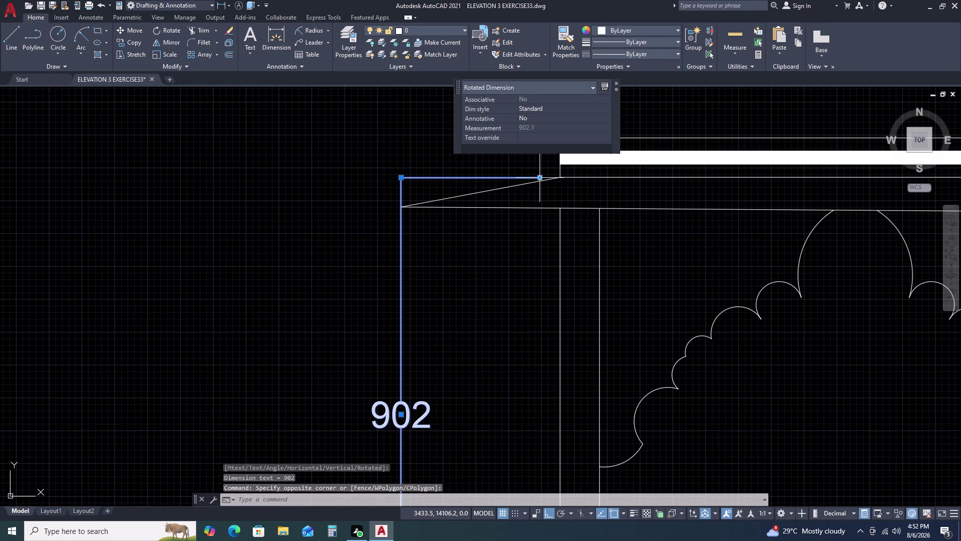
double_click(541, 177)
text(1)
key(space)
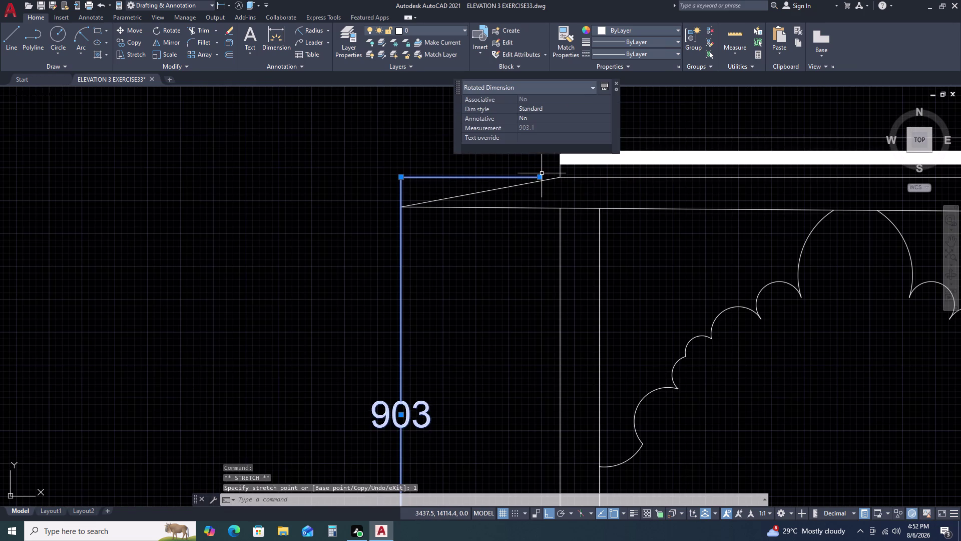
scroll(down, 3)
key(Escape)
scroll(down, 3)
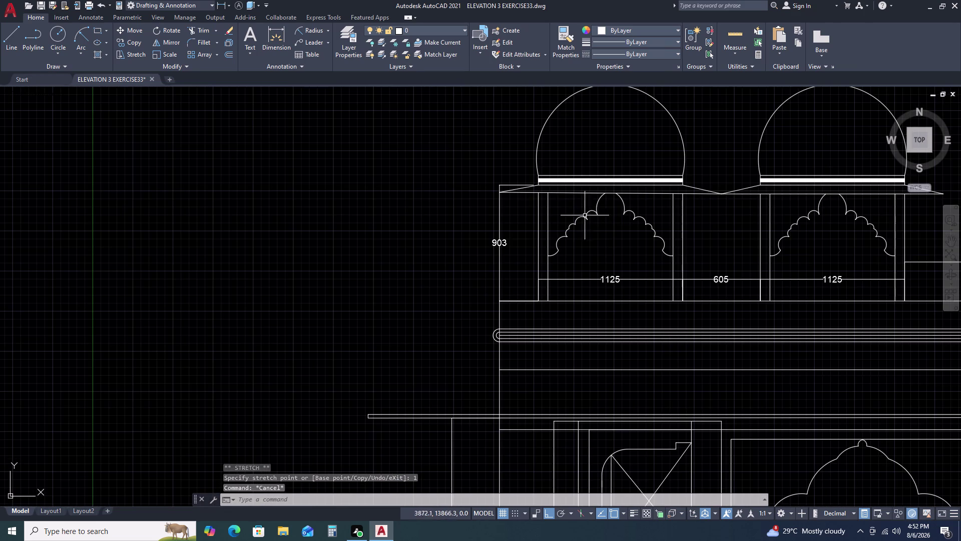
scroll(down, 3)
middle_drag(578, 185, 508, 187)
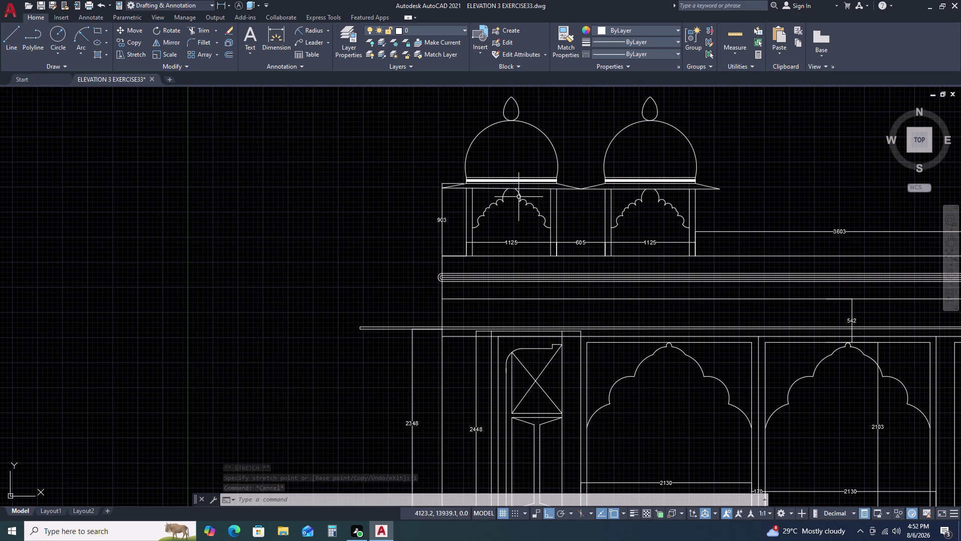
scroll(down, 3)
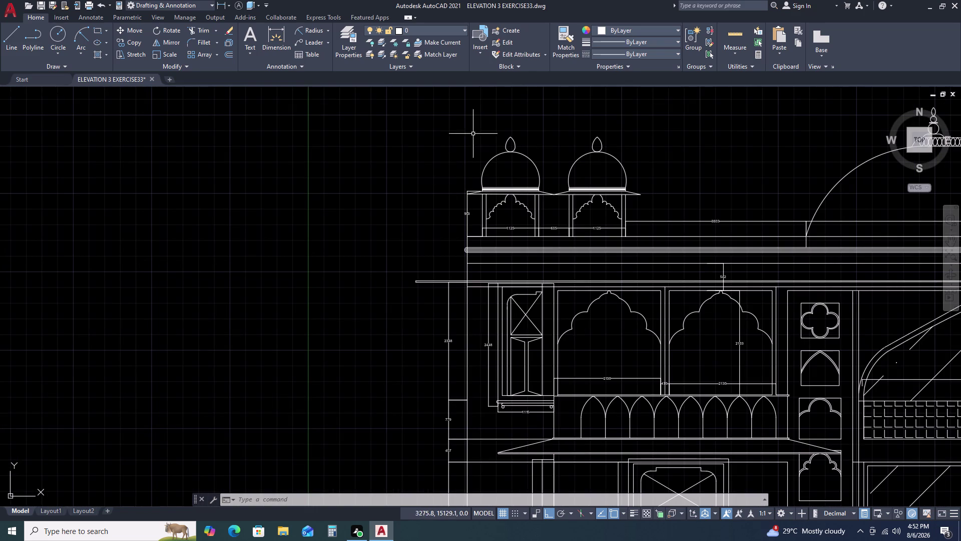
Window-select the left dome kiosk, excluding the 903 dimension.
click(460, 119)
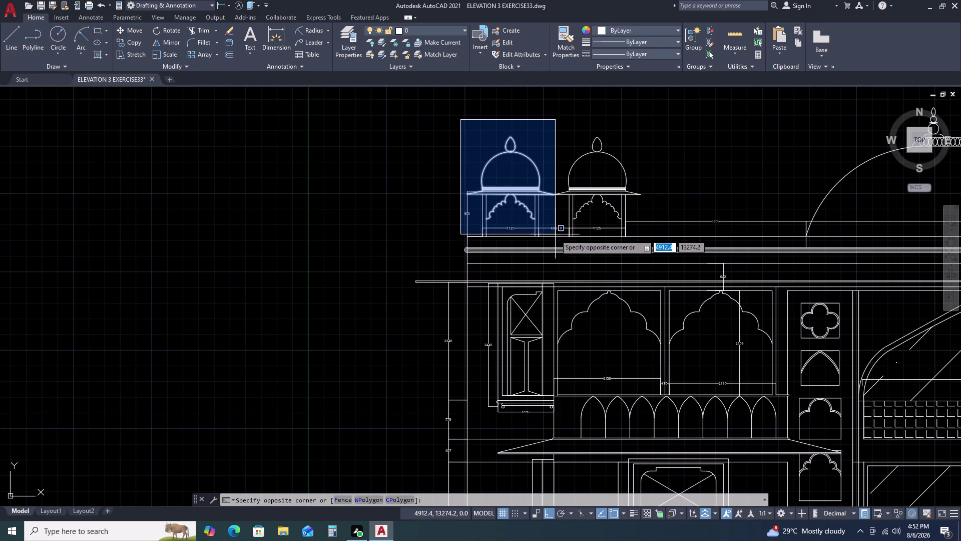
click(556, 239)
scroll(up, 3)
scroll(up, 3)
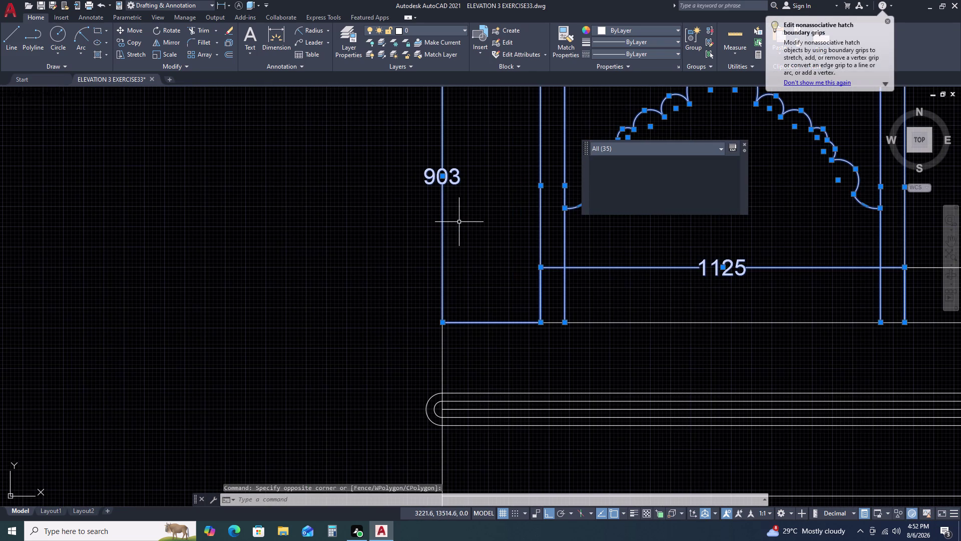
click(482, 172)
click(423, 216)
scroll(down, 3)
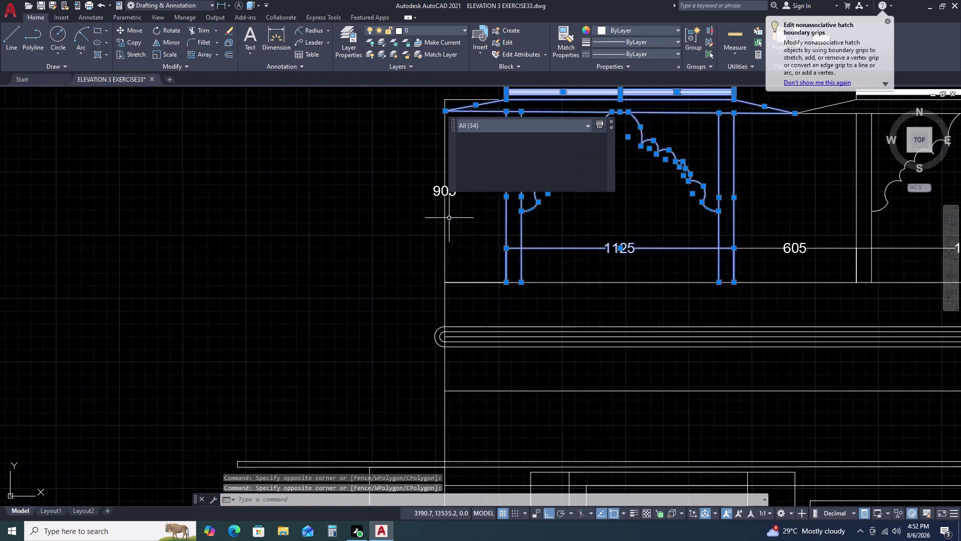
scroll(down, 3)
Move the kiosk slightly up from its cornice corner, then cancel the move.
key(m)
key(space)
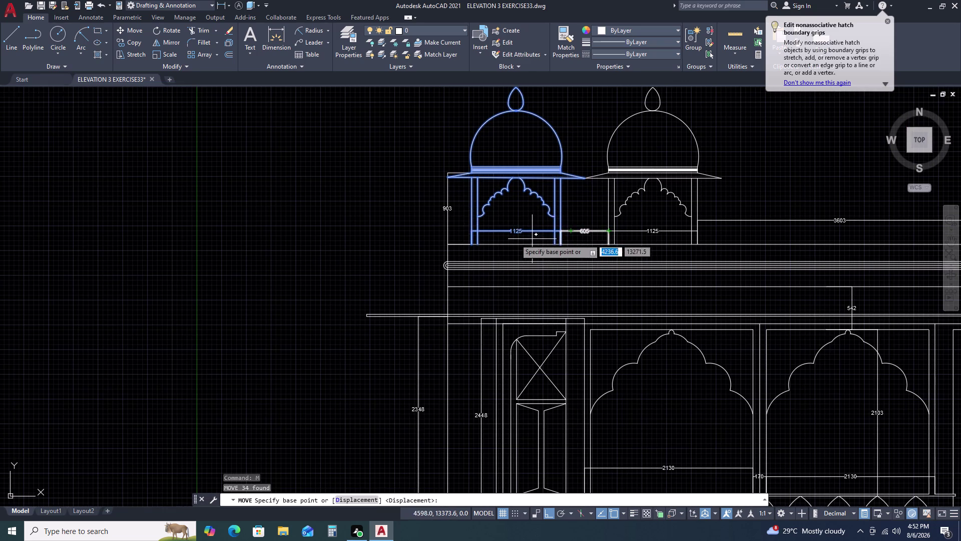
scroll(up, 3)
scroll(down, 3)
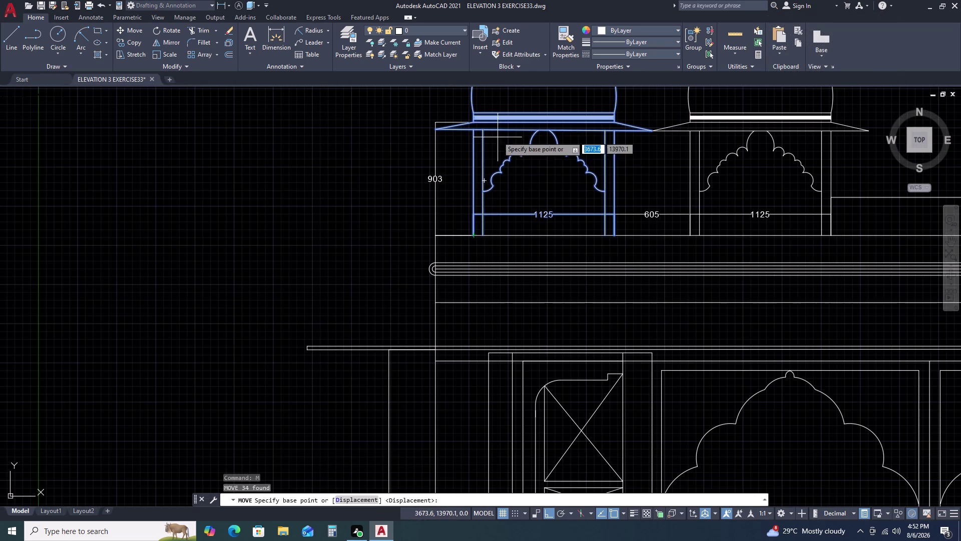
scroll(up, 3)
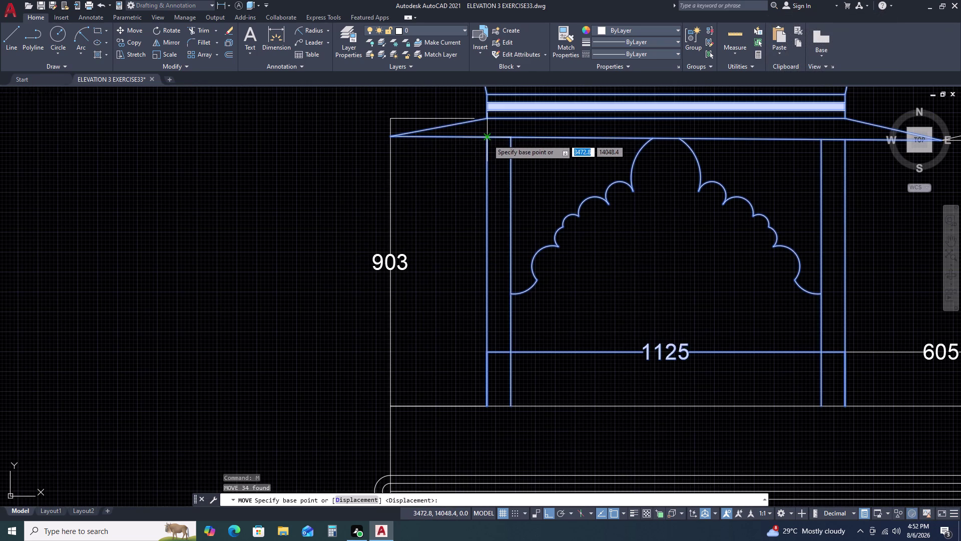
click(488, 138)
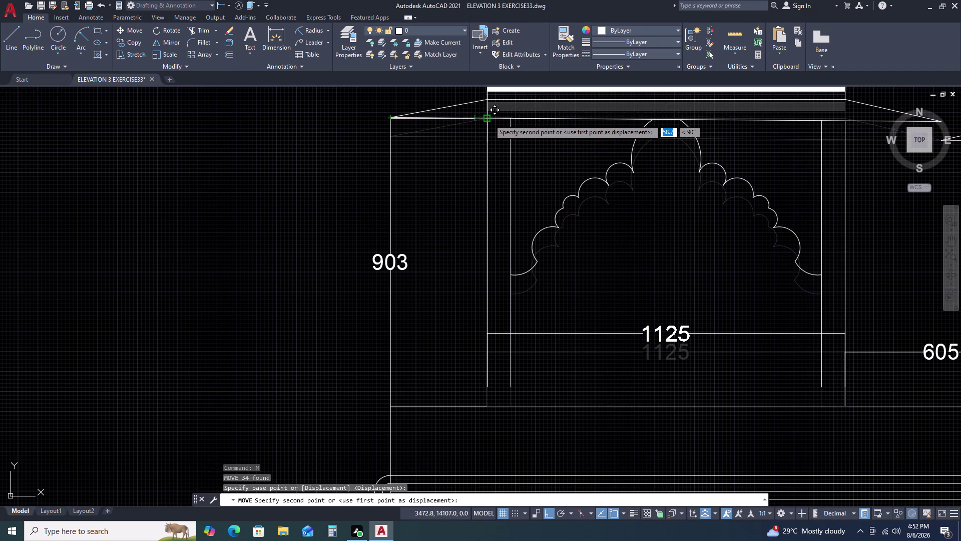
double_click(489, 119)
scroll(down, 3)
key(Escape)
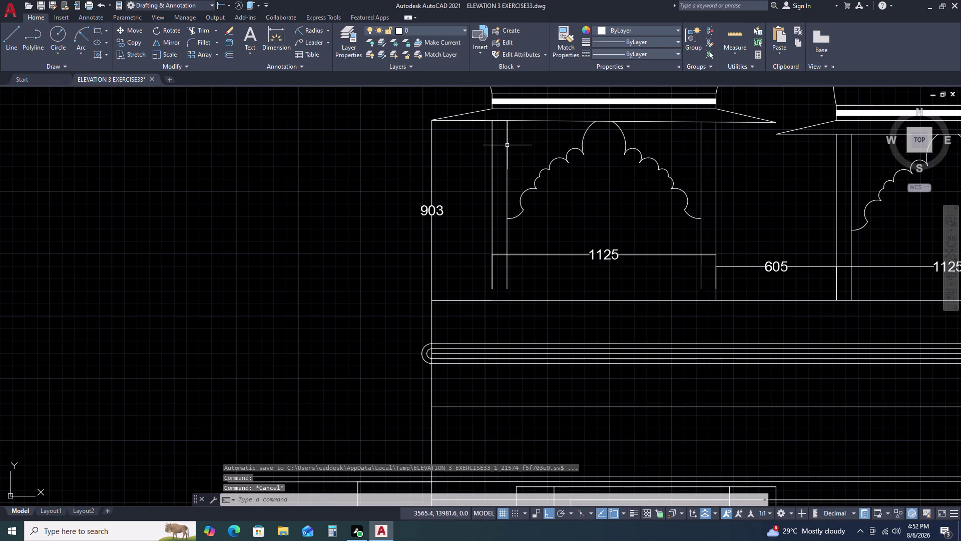
scroll(down, 3)
middle_drag(699, 261, 599, 240)
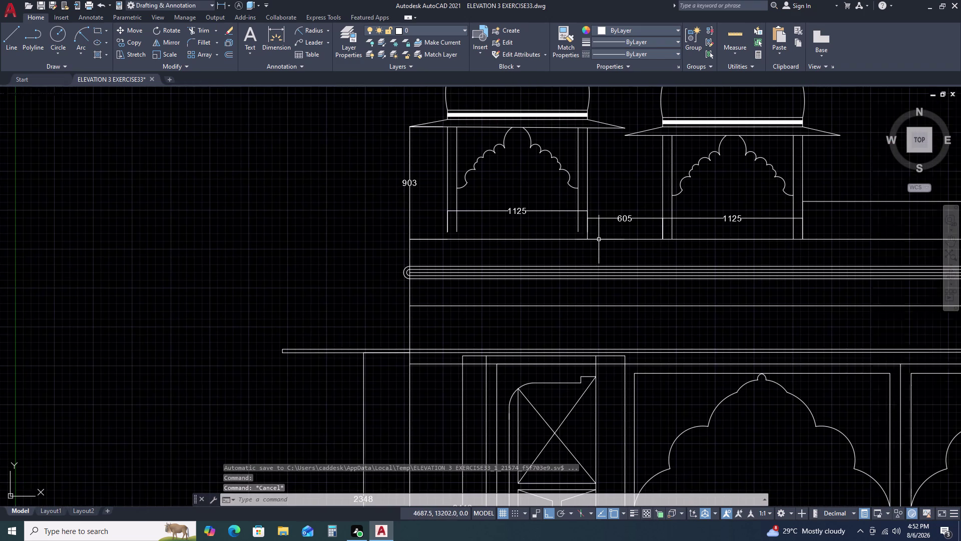
scroll(down, 3)
middle_drag(643, 143, 611, 188)
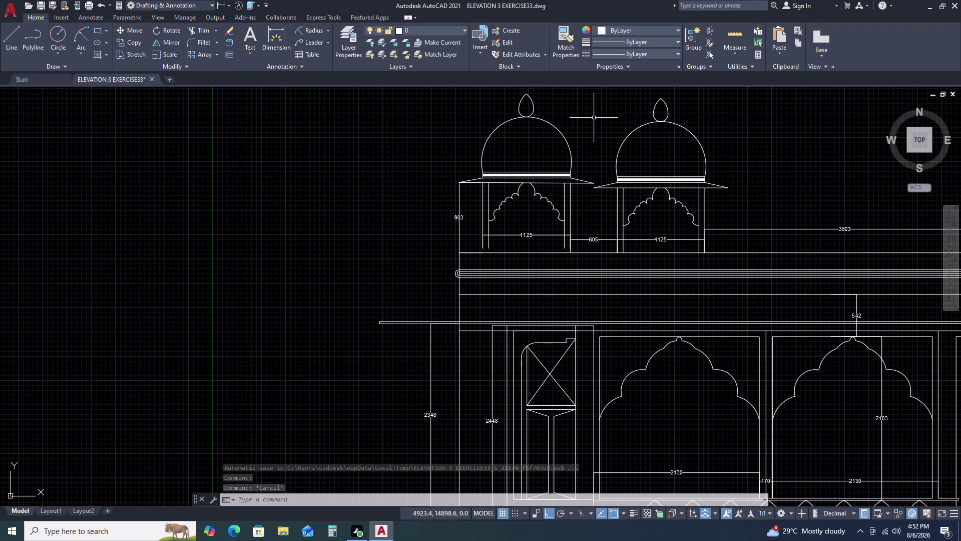
Move the right dome kiosk's 34 objects up from its cornice corner to the left kiosk's eave level.
double_click(584, 97)
click(735, 259)
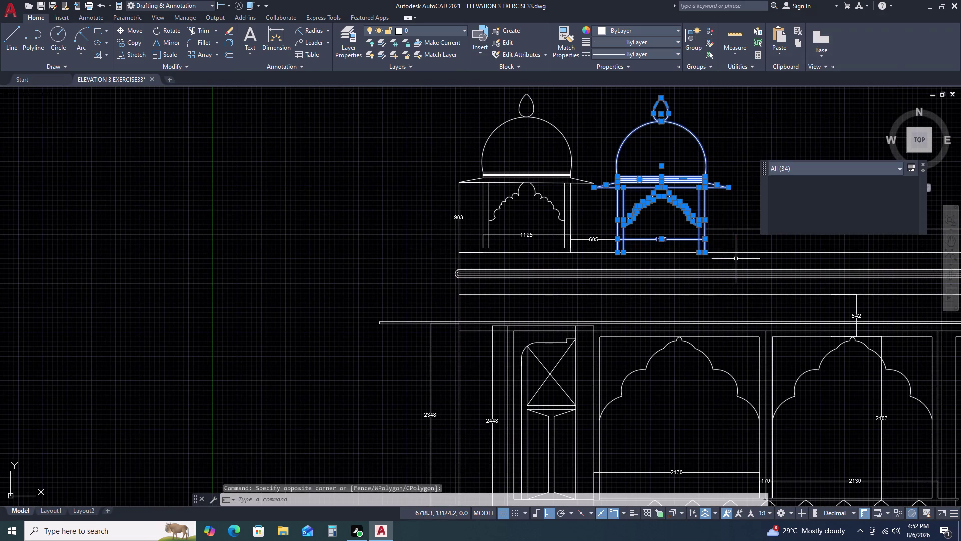
scroll(up, 3)
text(M)
key(space)
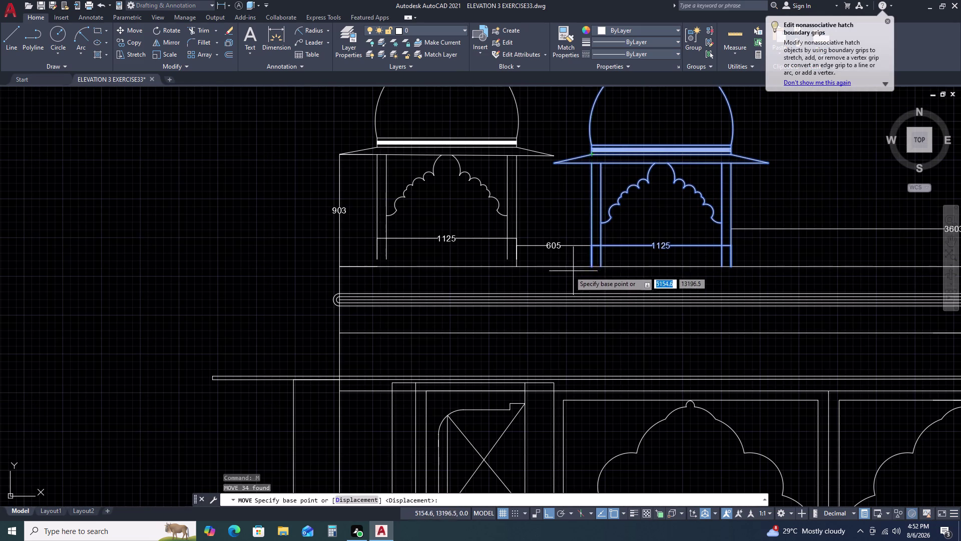
scroll(up, 3)
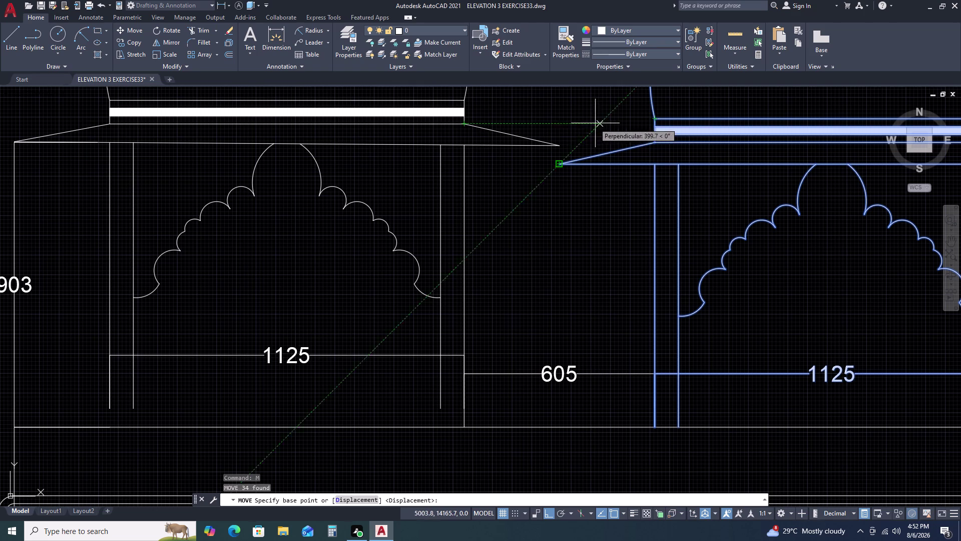
click(653, 141)
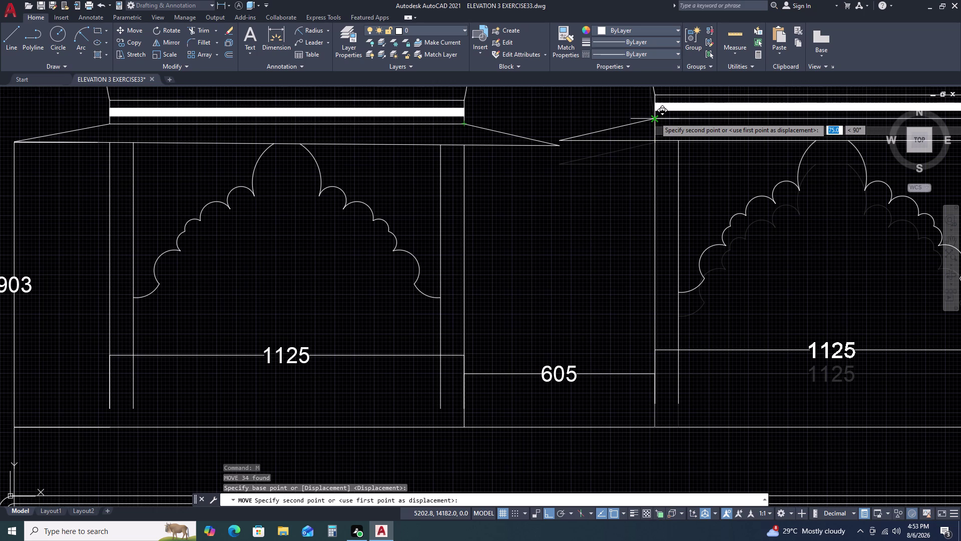
click(654, 121)
scroll(down, 3)
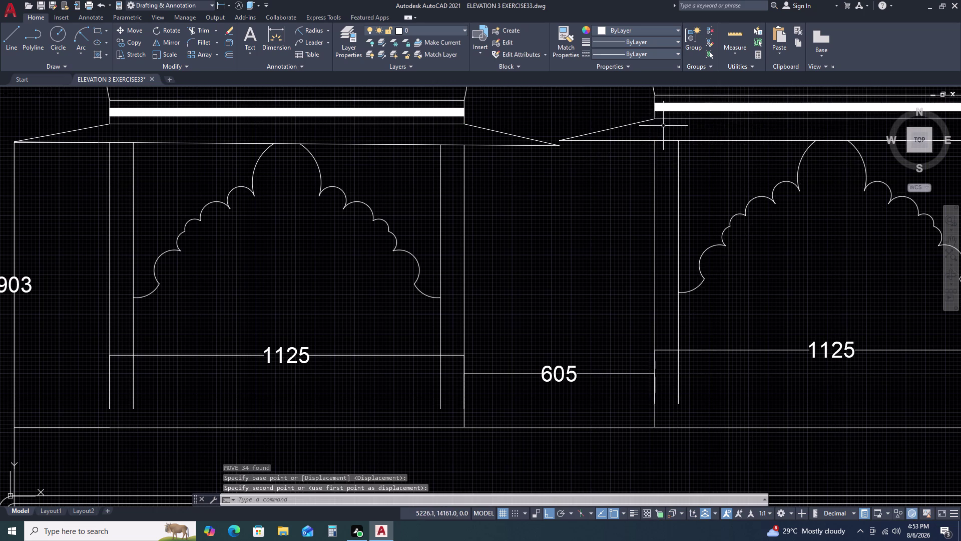
scroll(down, 3)
middle_drag(754, 191, 688, 184)
middle_click(688, 184)
scroll(down, 3)
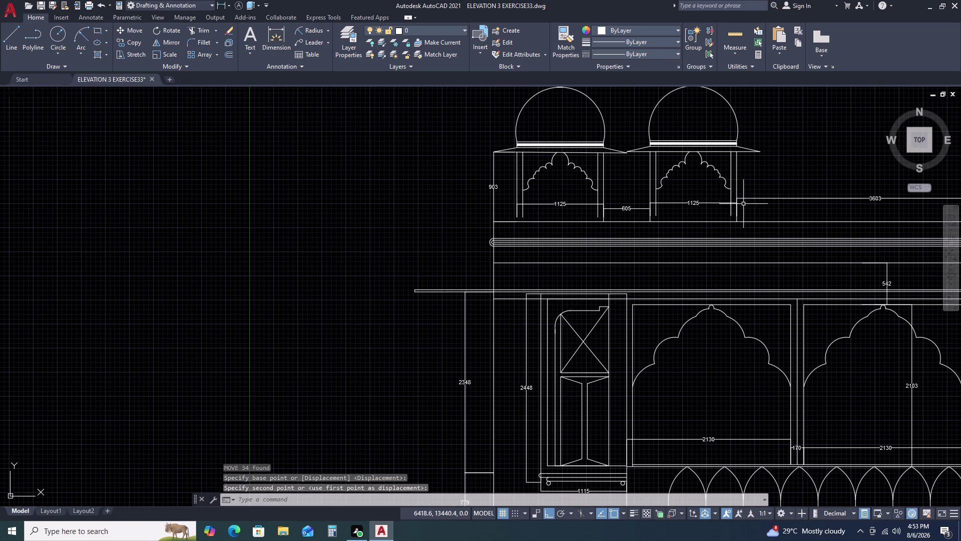
middle_drag(691, 208, 666, 193)
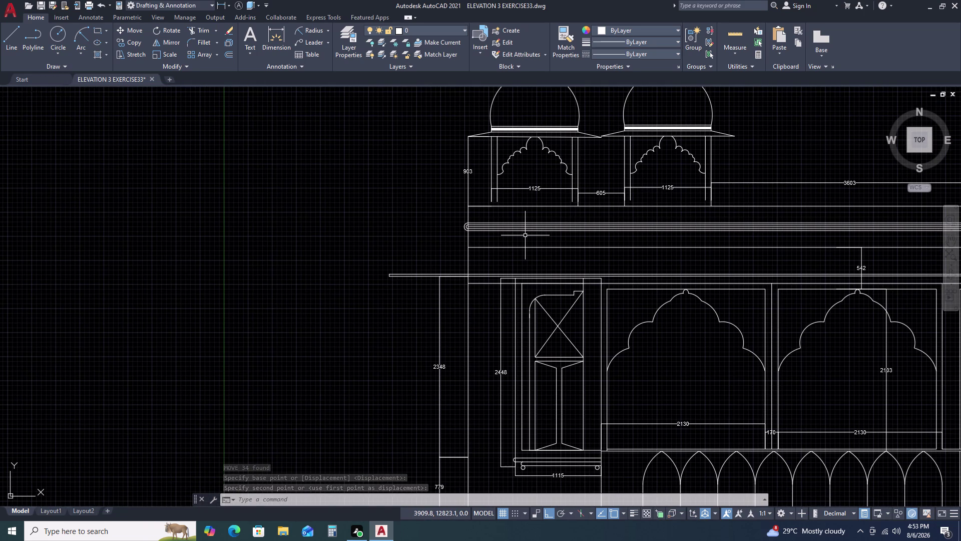
text(EX)
key(space)
scroll(up, 3)
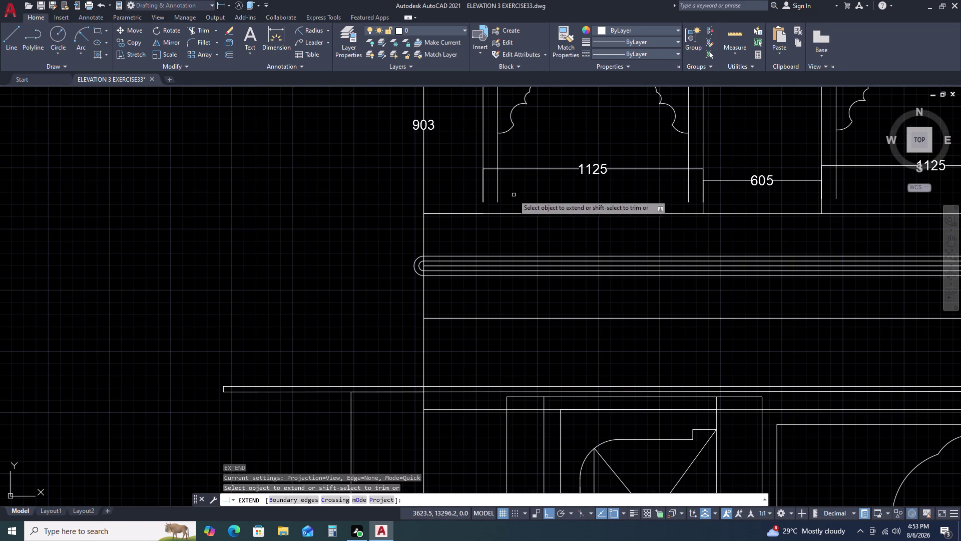
click(513, 194)
double_click(464, 196)
scroll(down, 3)
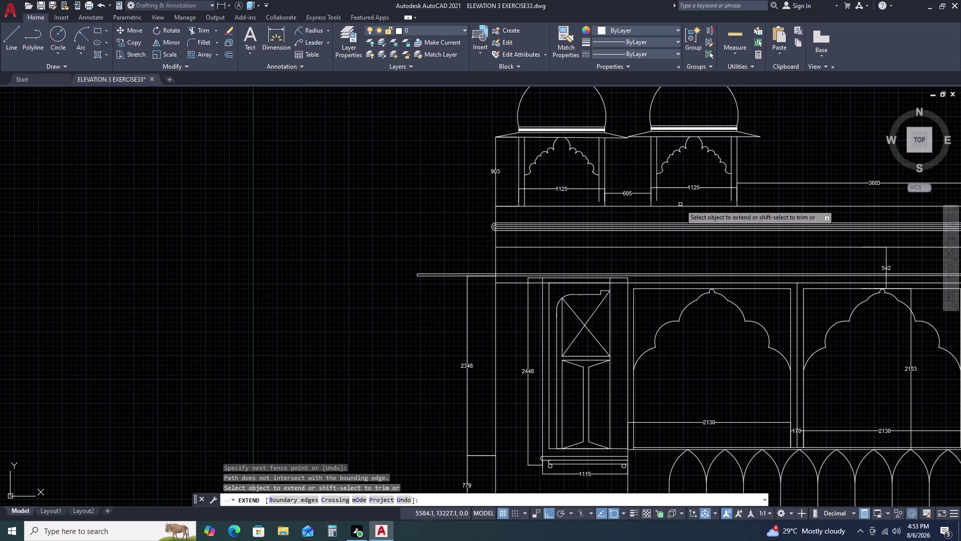
drag(608, 200, 602, 198)
double_click(576, 200)
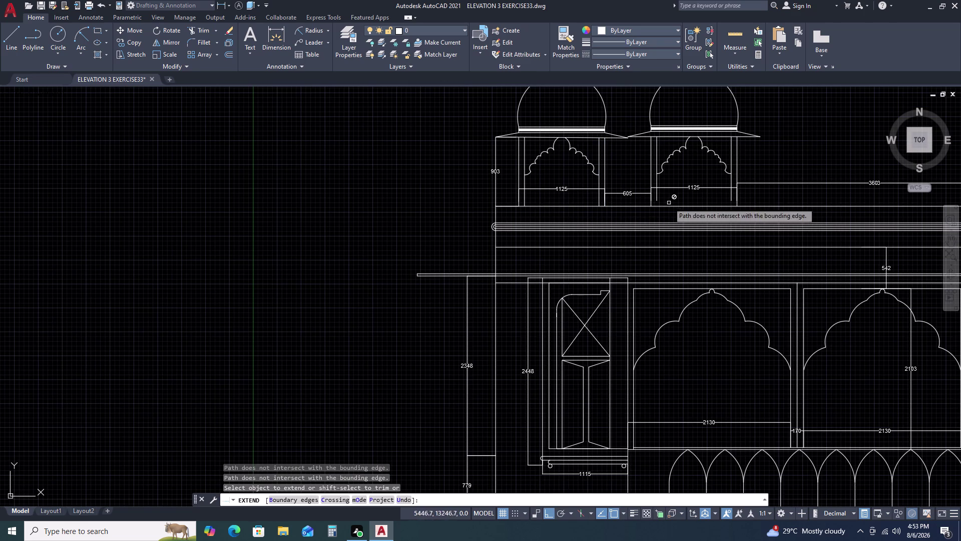
key(Escape)
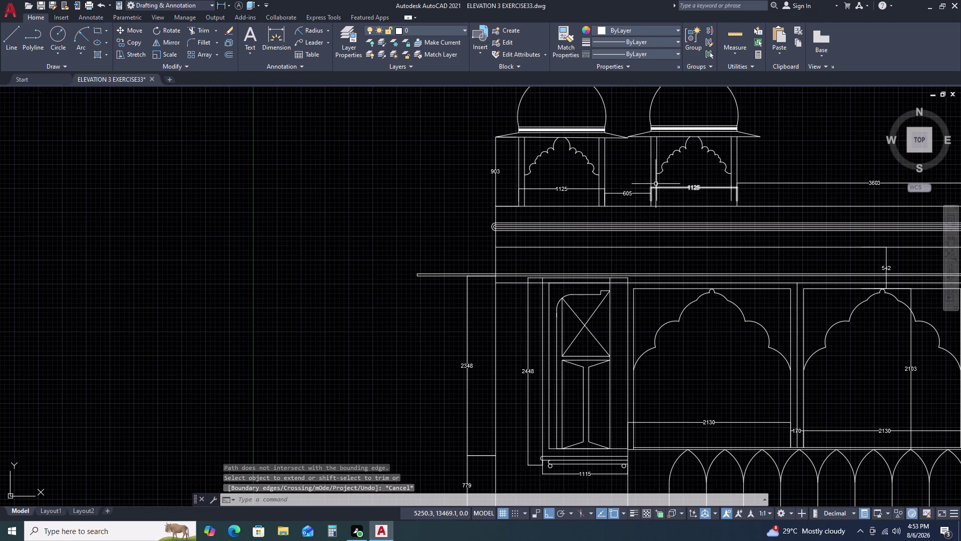
key(d)
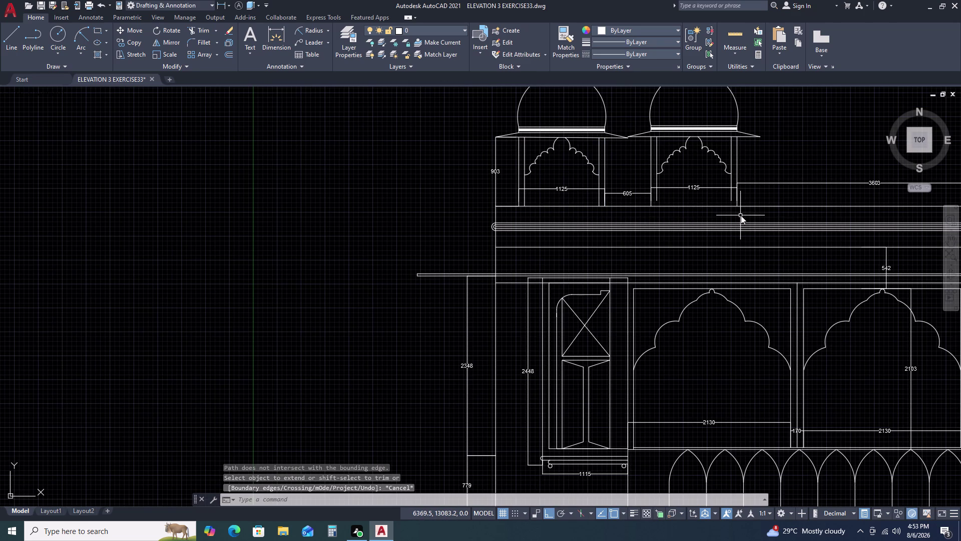
text(LI)
key(space)
click(736, 138)
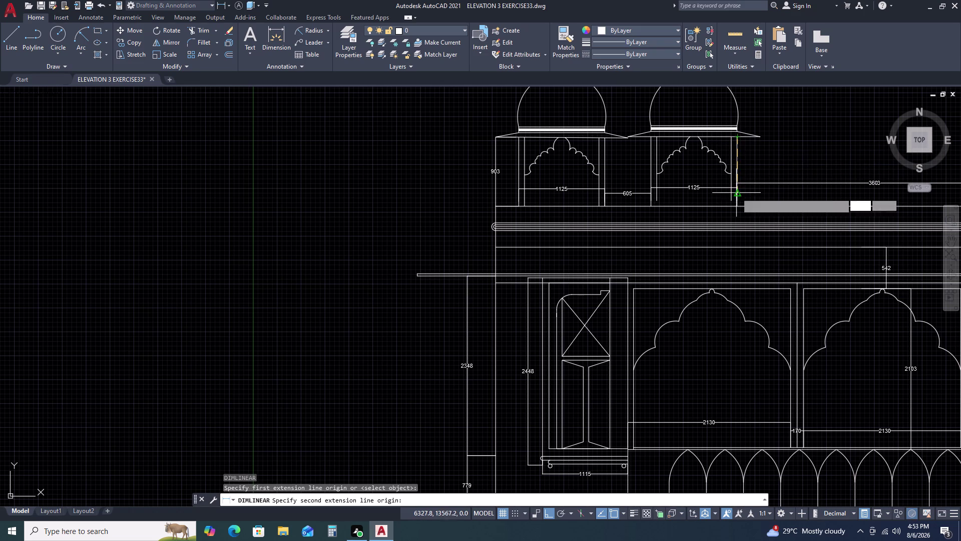
double_click(736, 206)
scroll(up, 3)
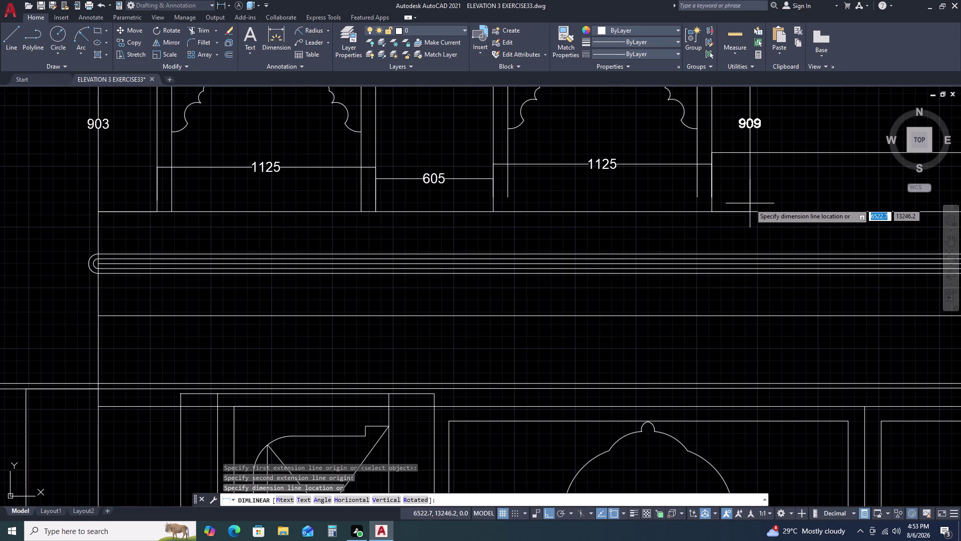
scroll(down, 3)
key(Escape)
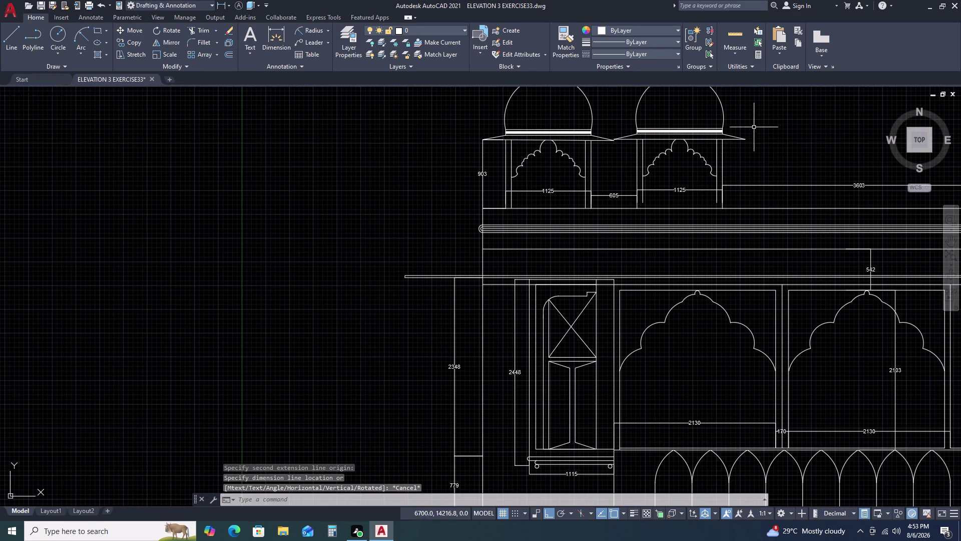
scroll(down, 3)
middle_drag(703, 111, 641, 156)
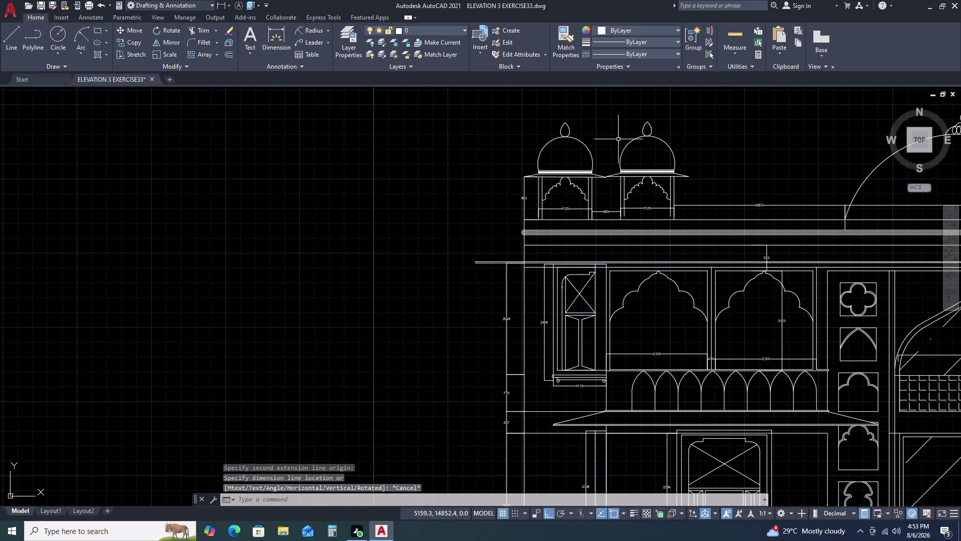
Window-select right pavilion parts and the canopy edge, then clear the selection.
click(610, 121)
click(693, 224)
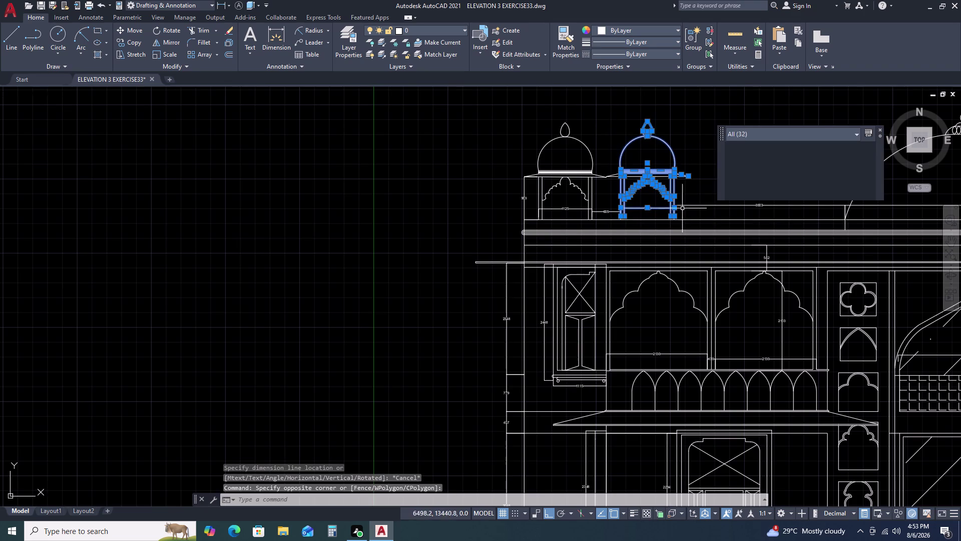
scroll(up, 3)
click(584, 153)
click(587, 188)
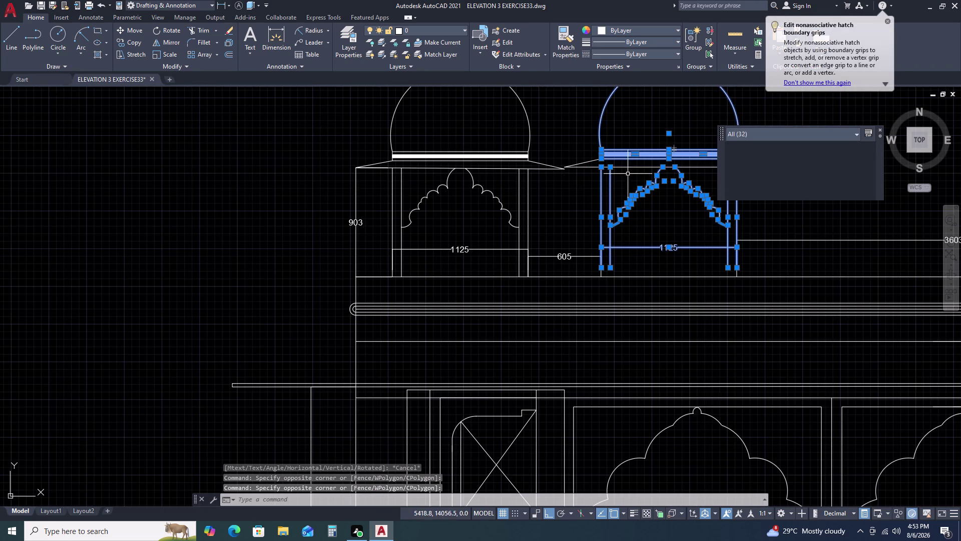
click(643, 165)
click(626, 179)
scroll(up, 3)
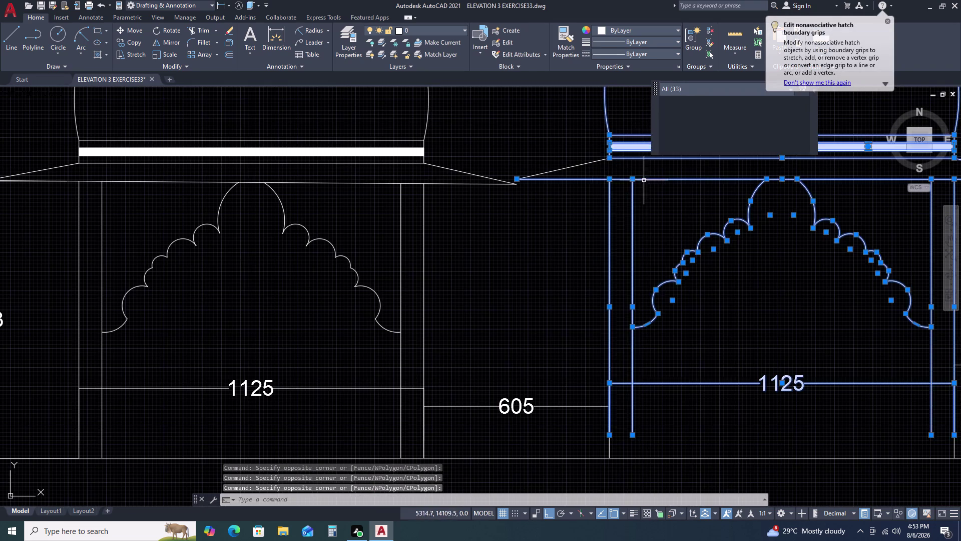
key(Escape)
Select the right canopy edges, side posts and dome, 14 objects in all.
click(585, 152)
click(562, 180)
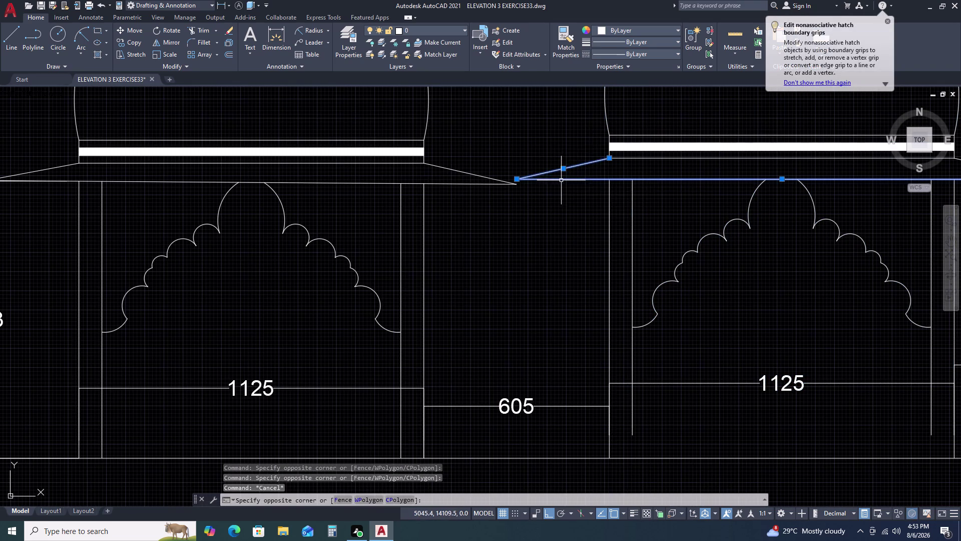
scroll(down, 3)
drag(858, 157, 850, 158)
click(771, 186)
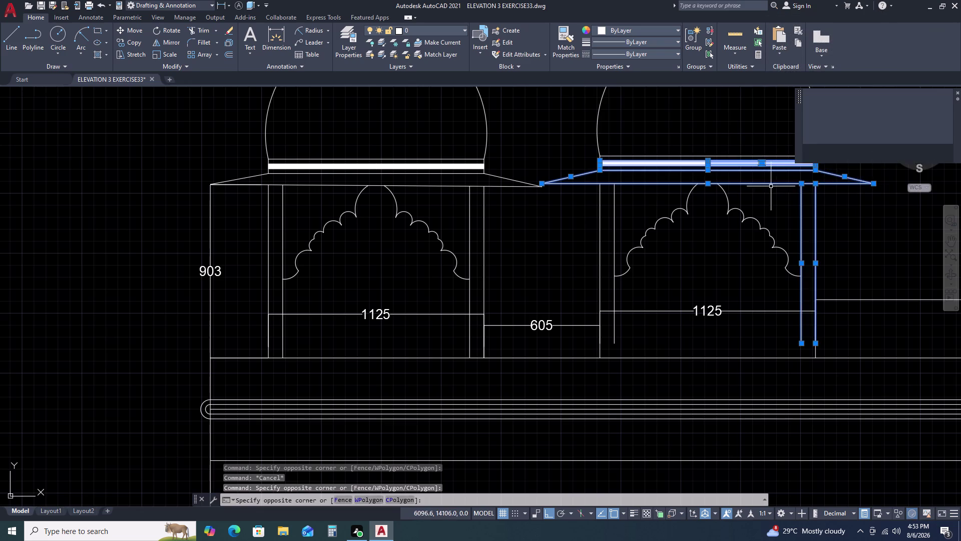
scroll(down, 3)
click(786, 112)
click(716, 168)
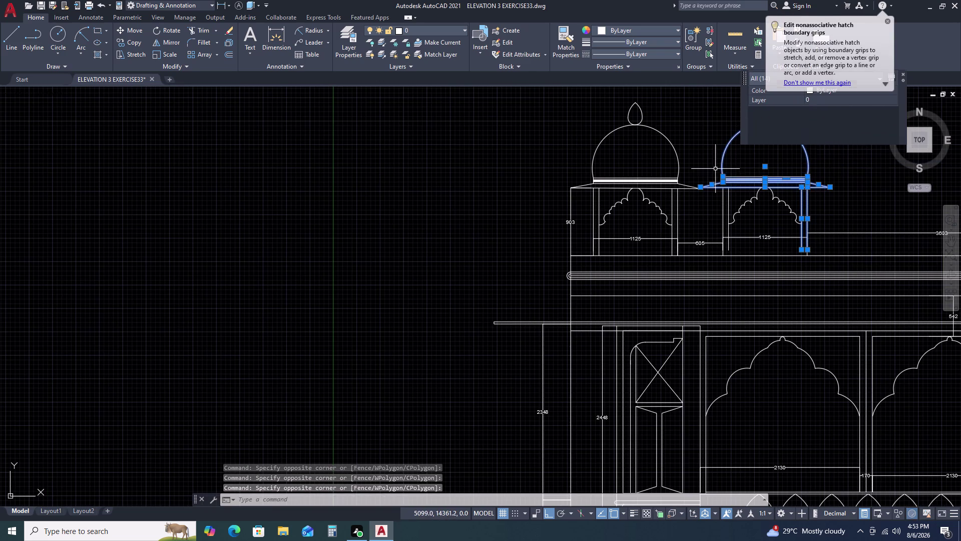
scroll(up, 3)
Start moving the 14 canopy pieces from the canopy corner base point.
text(M)
key(space)
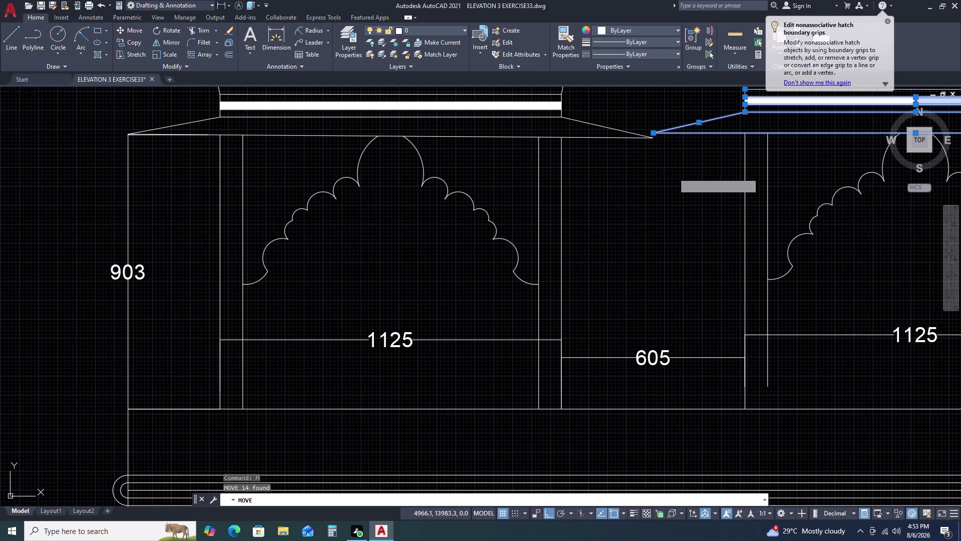
double_click(656, 132)
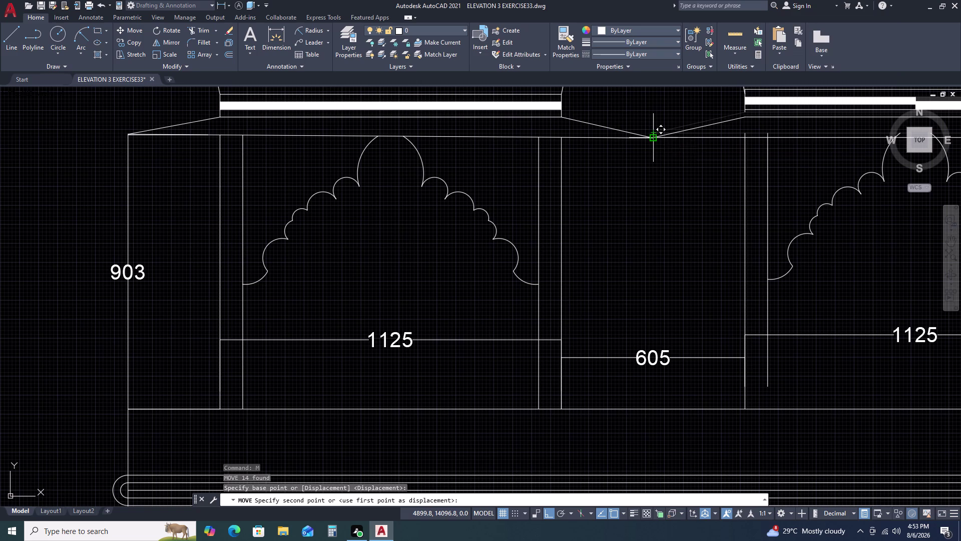
key(Escape)
scroll(down, 3)
scroll(down, 3)
scroll(down, 3)
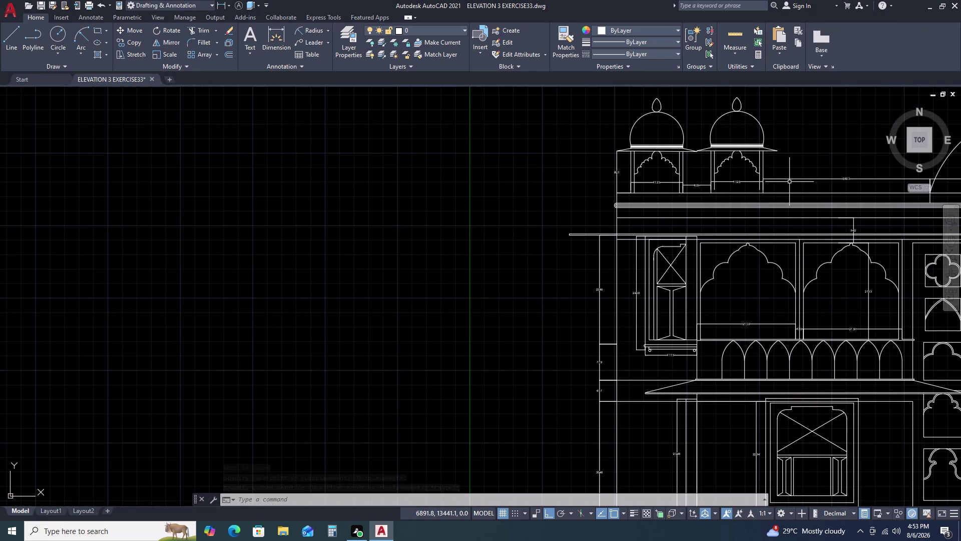
Draw a horizontal XL construction line through the pavilions' canopy edge.
text(XL)
key(space)
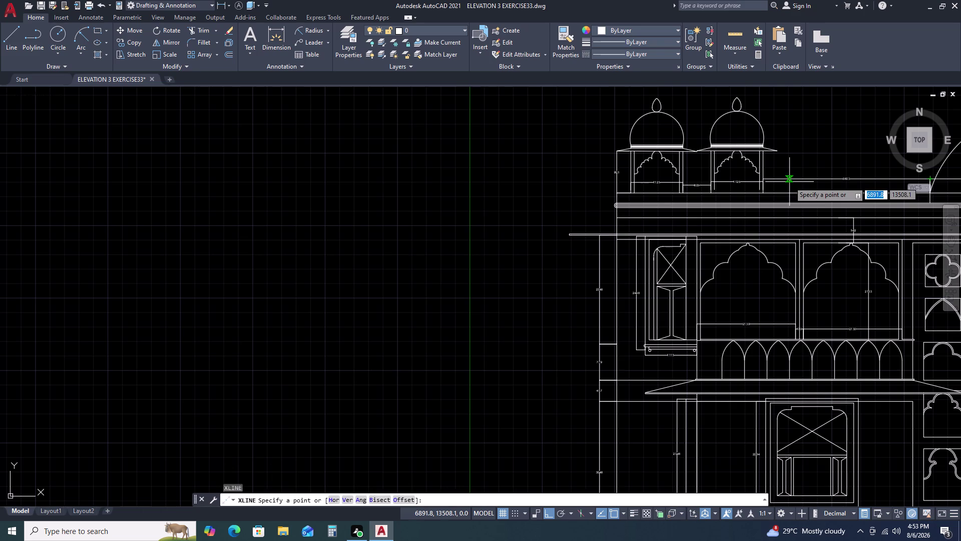
text(H)
key(space)
scroll(up, 3)
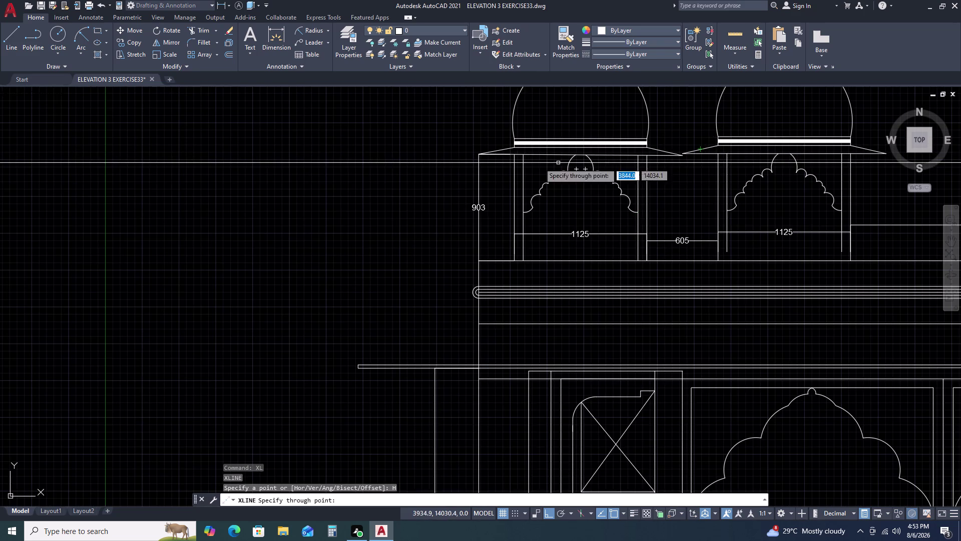
double_click(477, 155)
key(Escape)
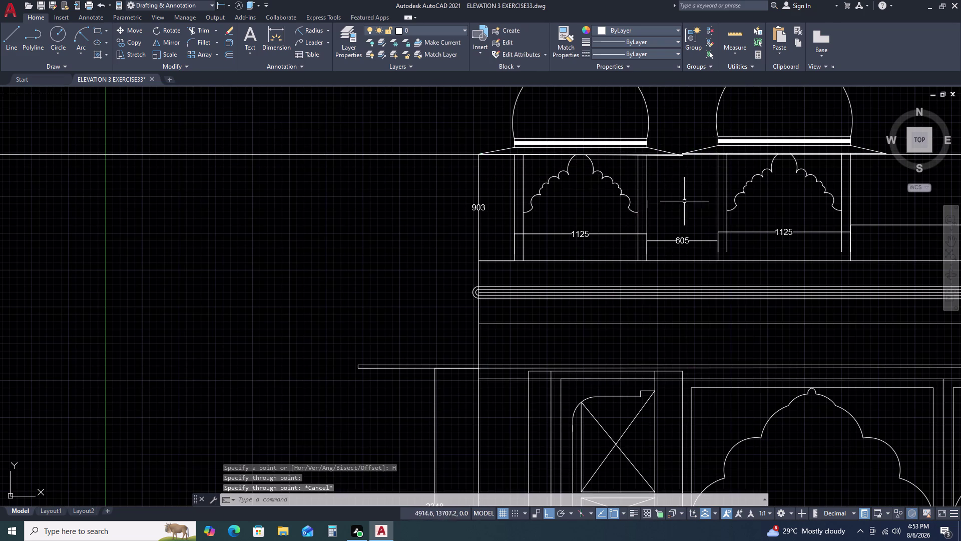
scroll(down, 3)
Pan and zoom along the guide line to the junction of the two canopies.
middle_drag(813, 176, 698, 172)
scroll(up, 3)
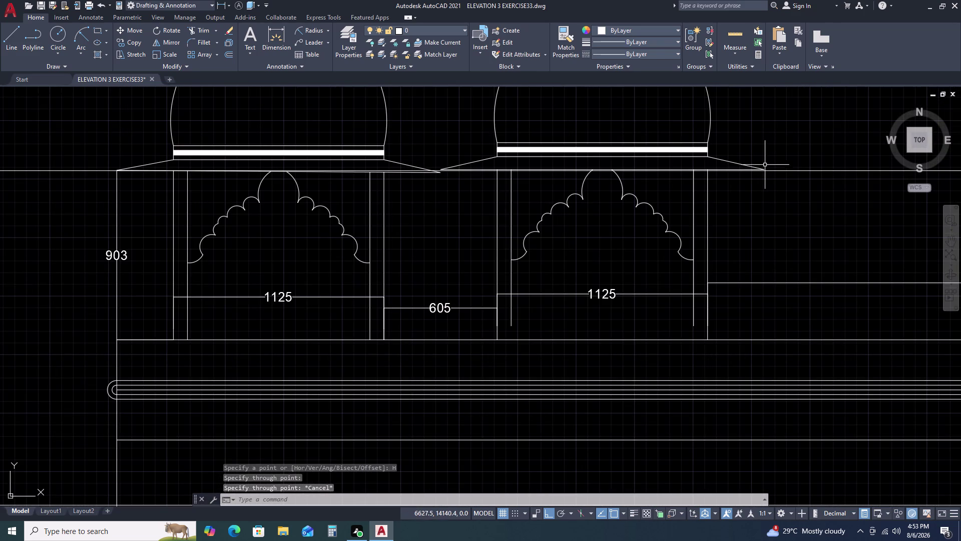
scroll(down, 3)
scroll(down, 3)
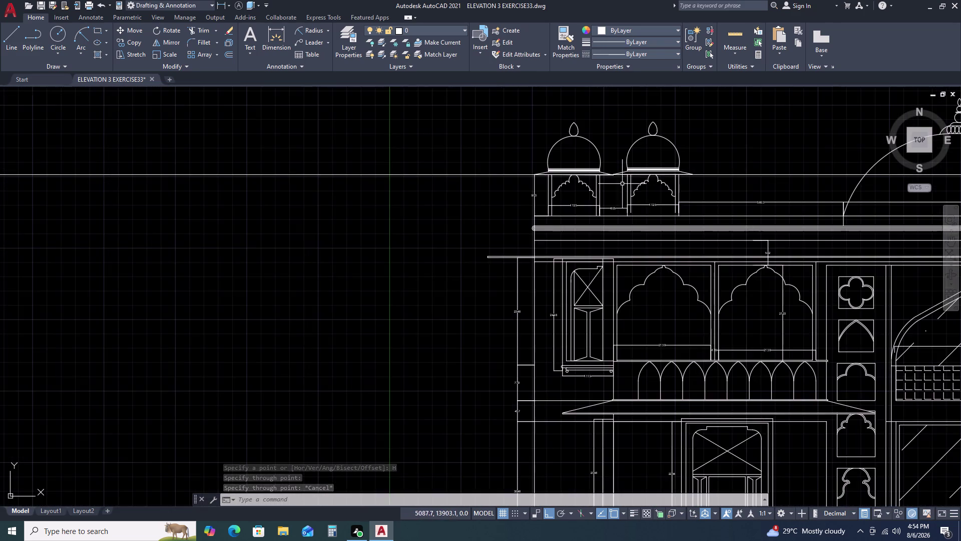
scroll(up, 3)
scroll(up, 3)
middle_drag(619, 153, 627, 210)
scroll(down, 3)
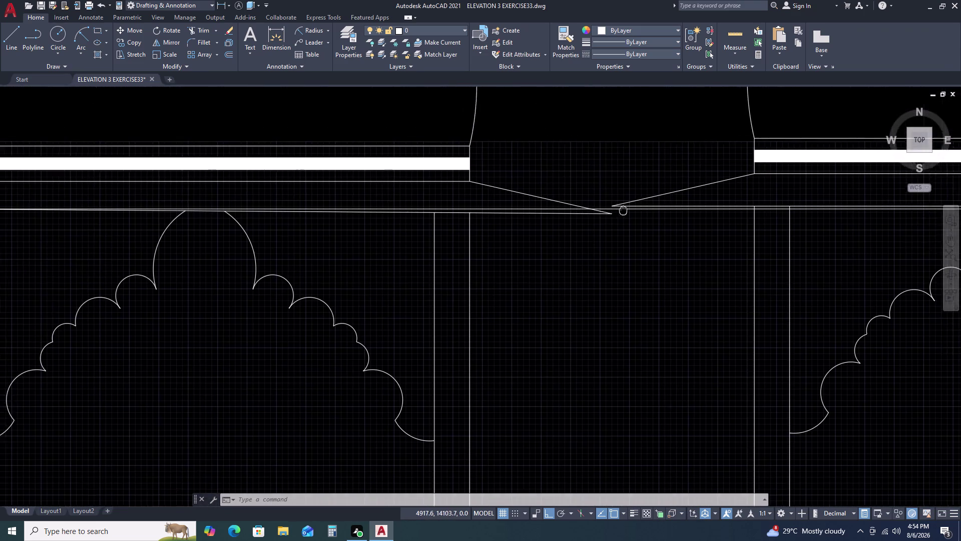
scroll(down, 3)
scroll(up, 3)
scroll(down, 3)
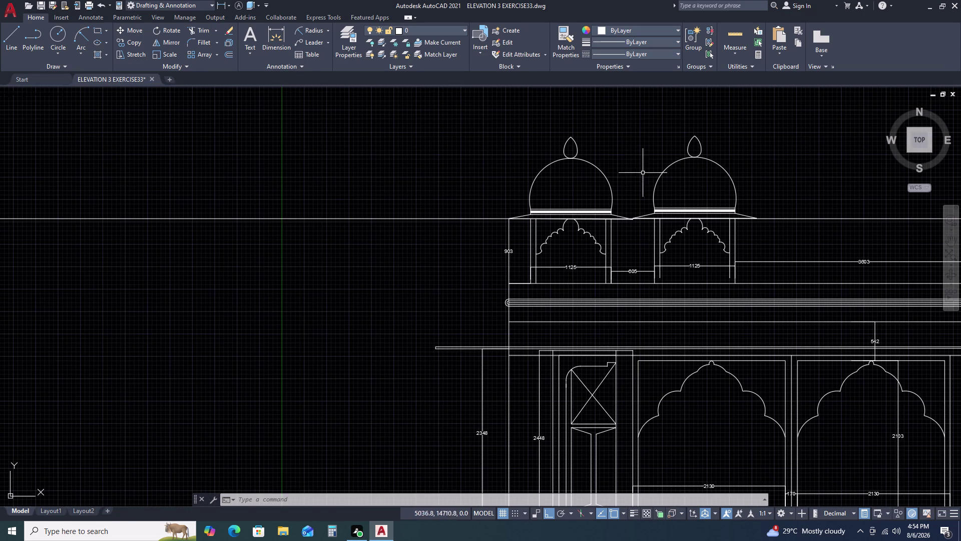
Move the right dome pavilion so its canopy corner sits on the construction line.
click(629, 127)
drag(629, 126, 633, 130)
double_click(764, 282)
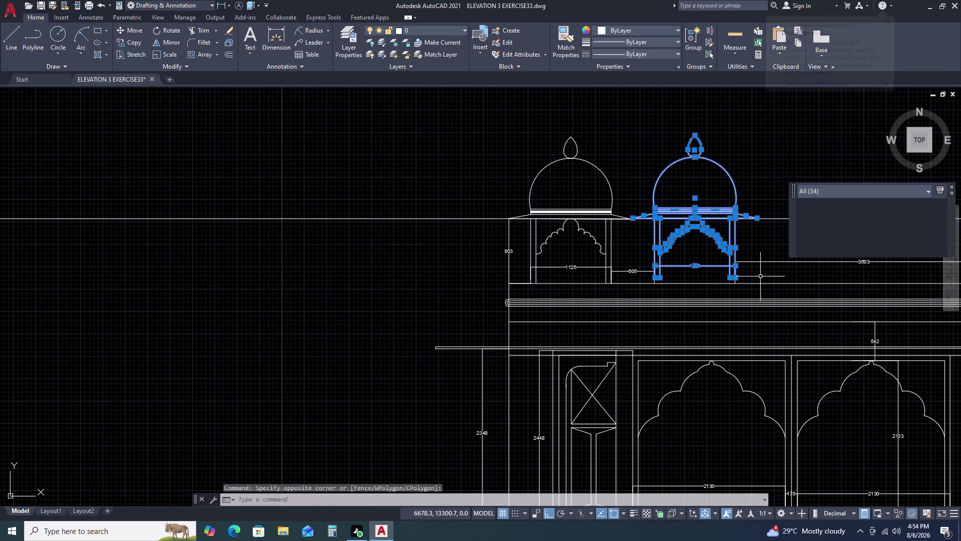
scroll(up, 3)
text(M)
key(space)
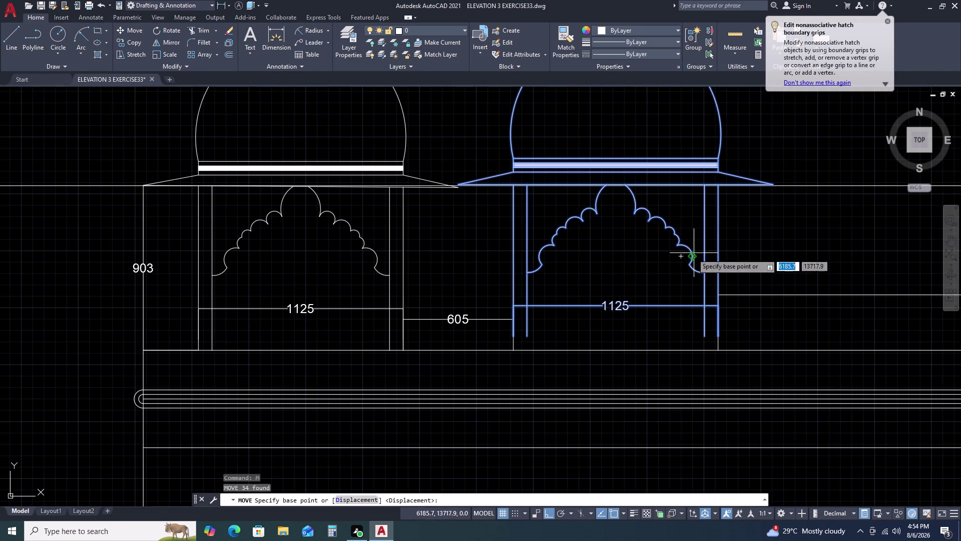
scroll(up, 3)
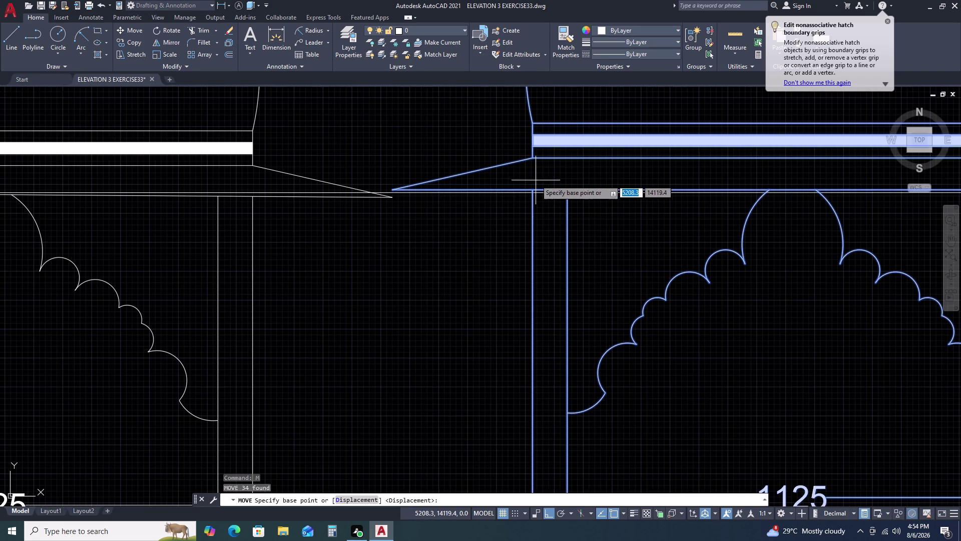
scroll(up, 3)
click(531, 196)
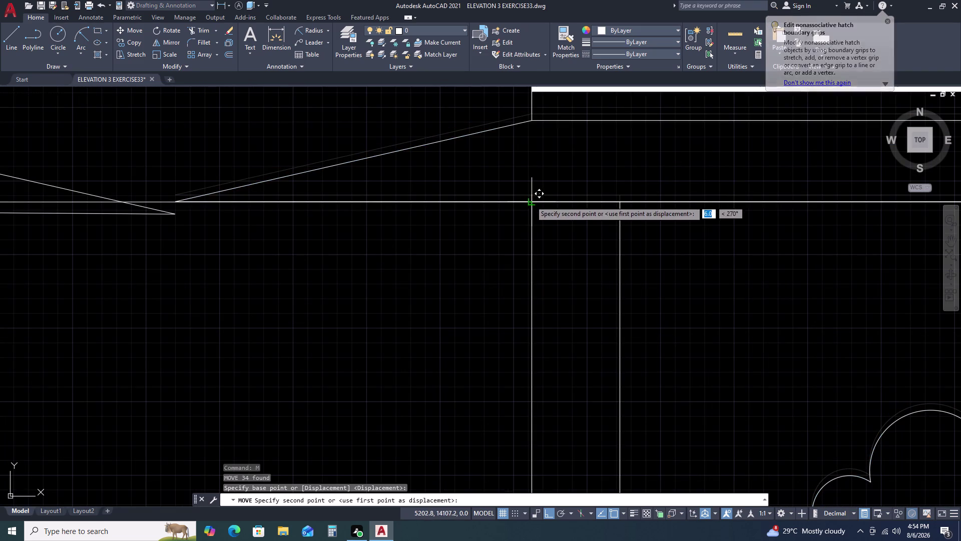
double_click(530, 201)
scroll(down, 3)
scroll(down, 3)
scroll(up, 3)
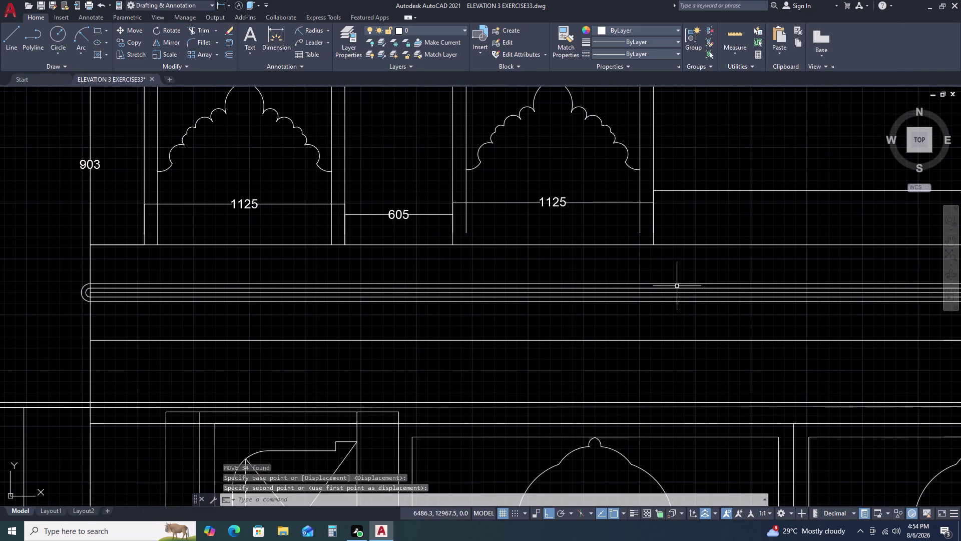
key(Escape)
Select both dome pavilions together (69 objects).
scroll(down, 3)
middle_drag(748, 188, 437, 203)
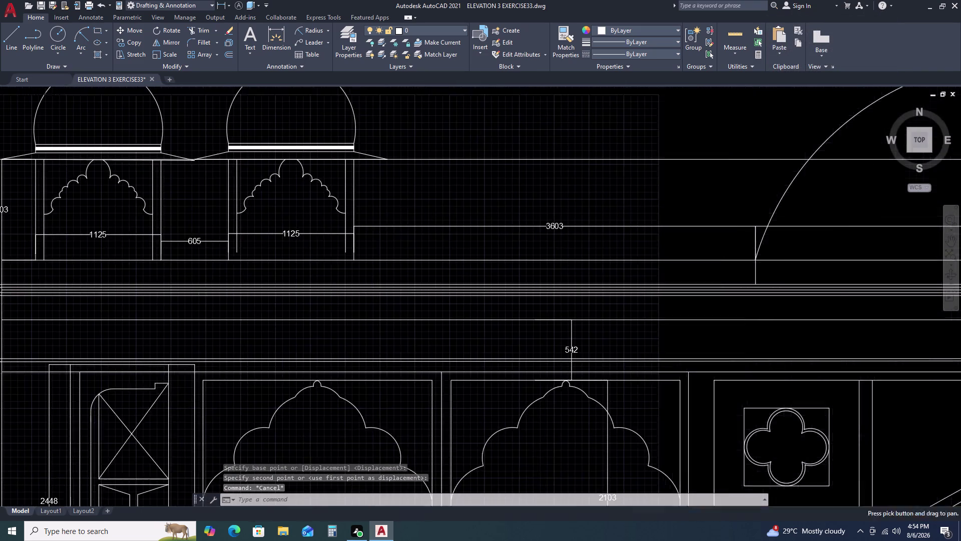
scroll(down, 3)
middle_drag(728, 212, 487, 208)
scroll(up, 3)
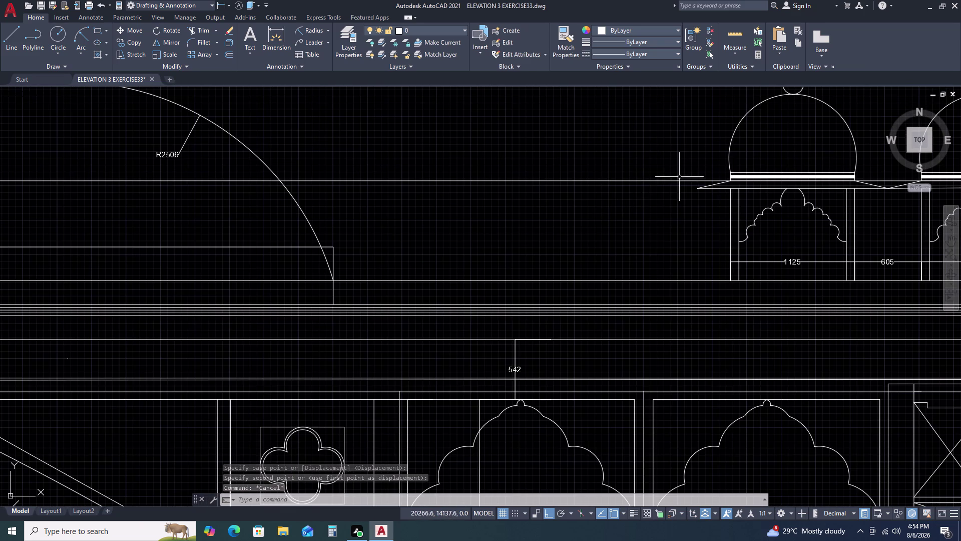
middle_drag(689, 175, 679, 181)
middle_drag(608, 192, 582, 192)
middle_click(578, 192)
middle_drag(566, 197, 549, 203)
scroll(down, 3)
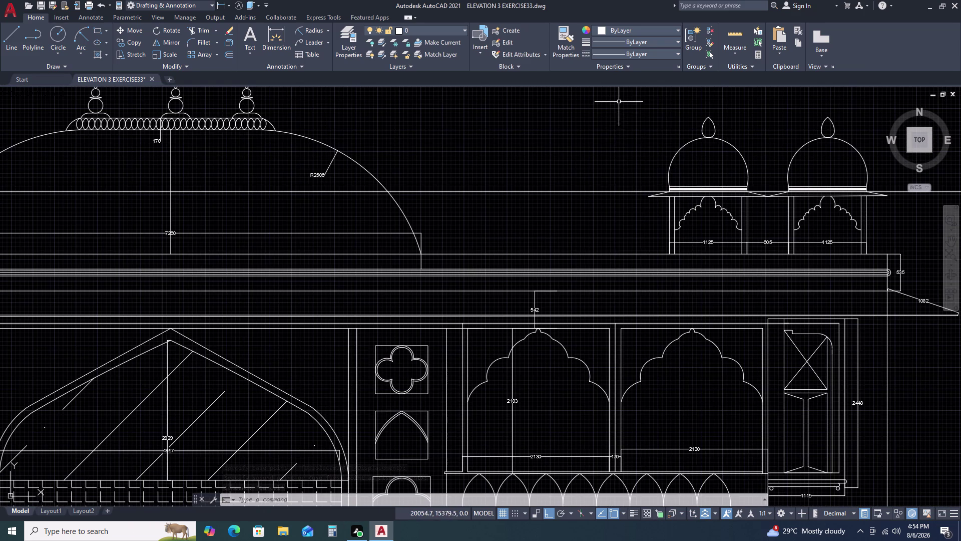
drag(619, 99, 633, 110)
double_click(899, 257)
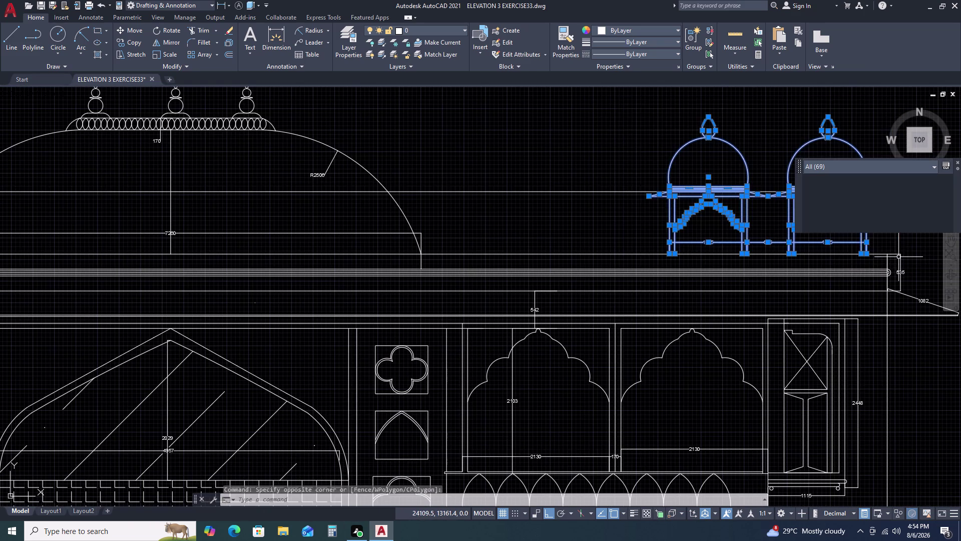
scroll(up, 3)
middle_click(731, 234)
middle_drag(728, 243, 723, 268)
Move both pavilions from the left canopy corner to their new roof position.
text(M)
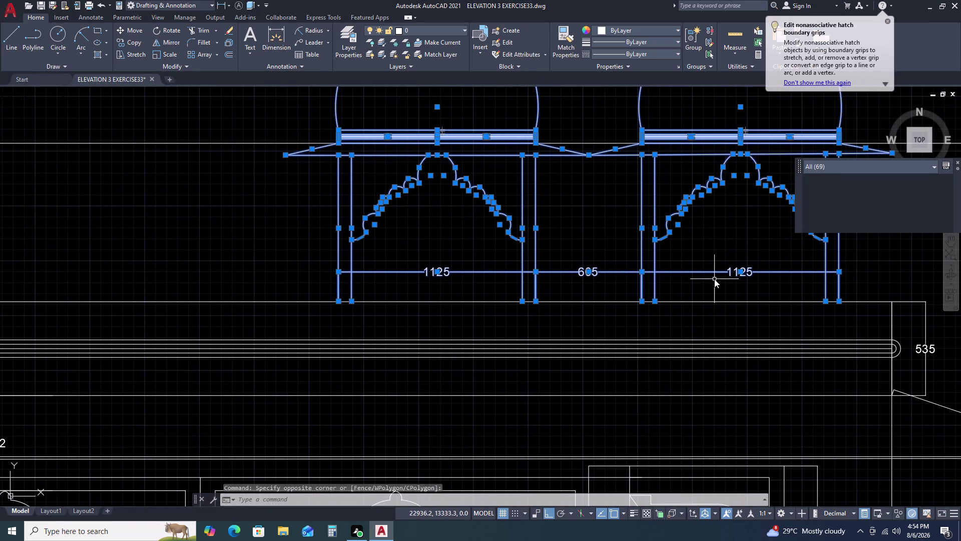
key(space)
click(336, 156)
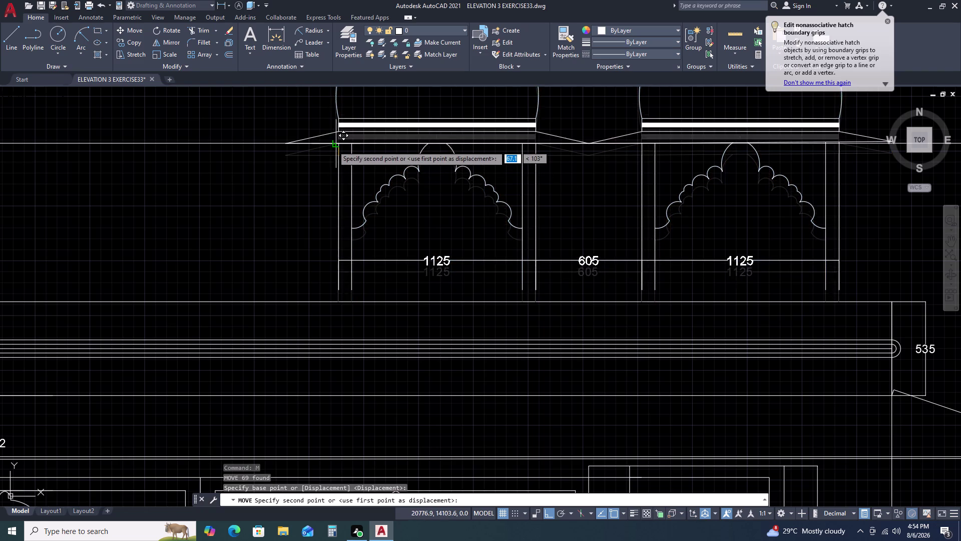
click(333, 145)
scroll(down, 3)
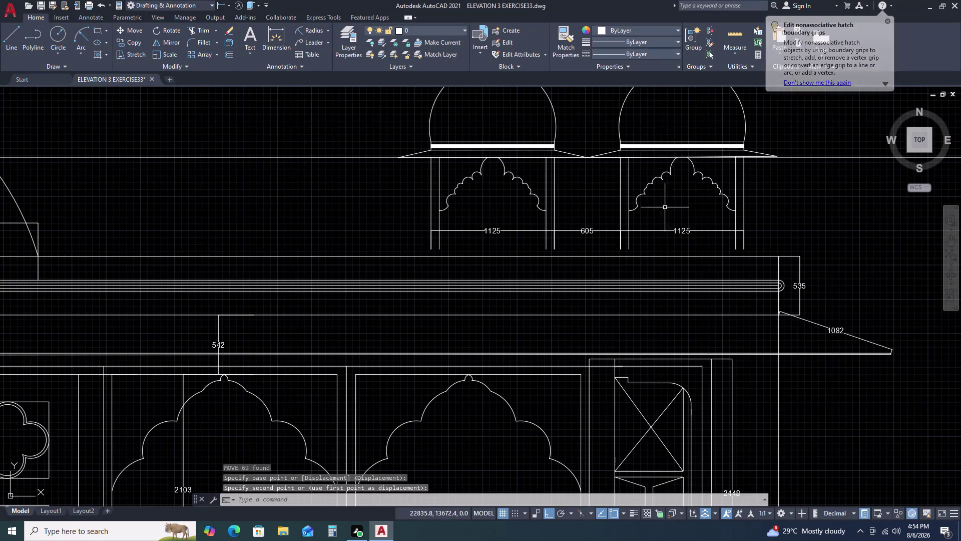
scroll(down, 3)
scroll(down, 3)
Add a 303 linear dimension under the right pavilion, aligned with the 1125 chain.
key(d)
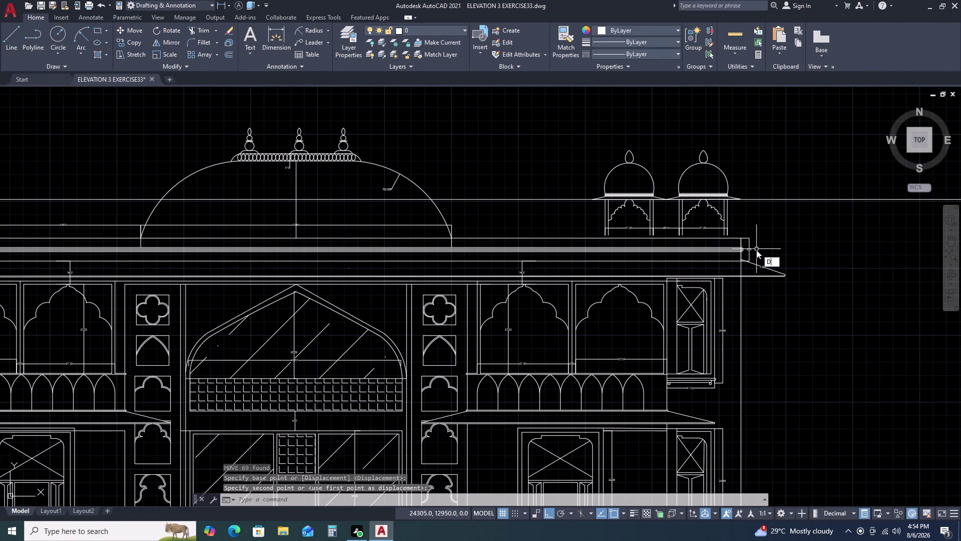
text(LI)
key(space)
scroll(up, 3)
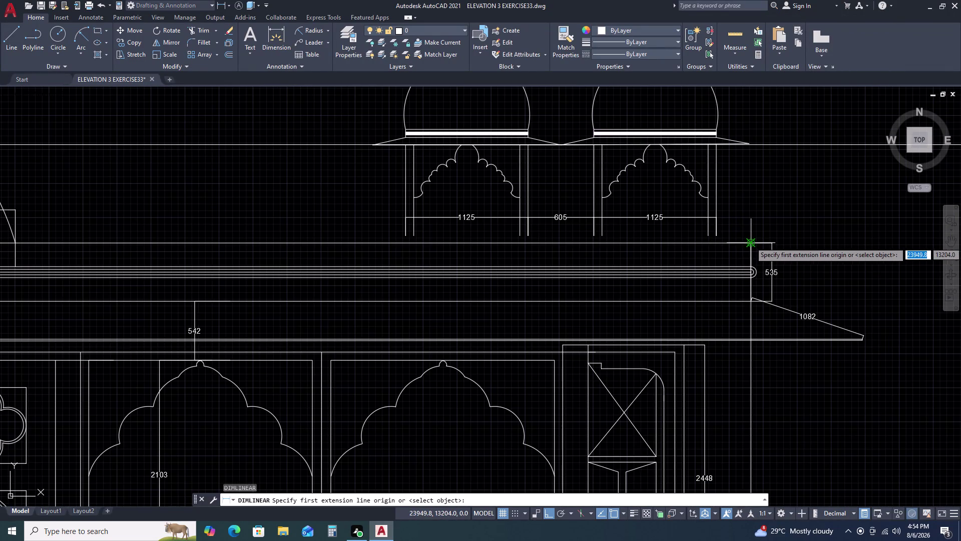
click(751, 242)
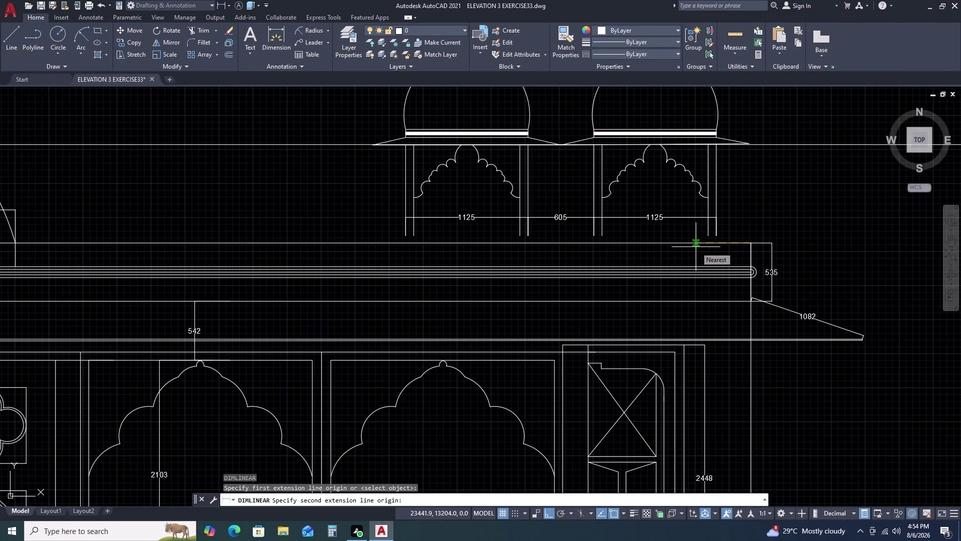
key(3)
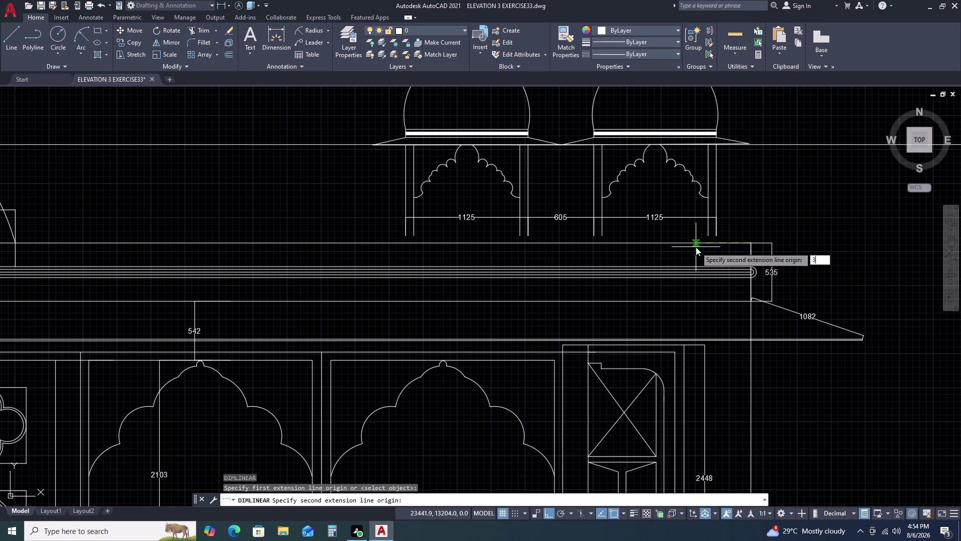
key(0)
text(3)
key(space)
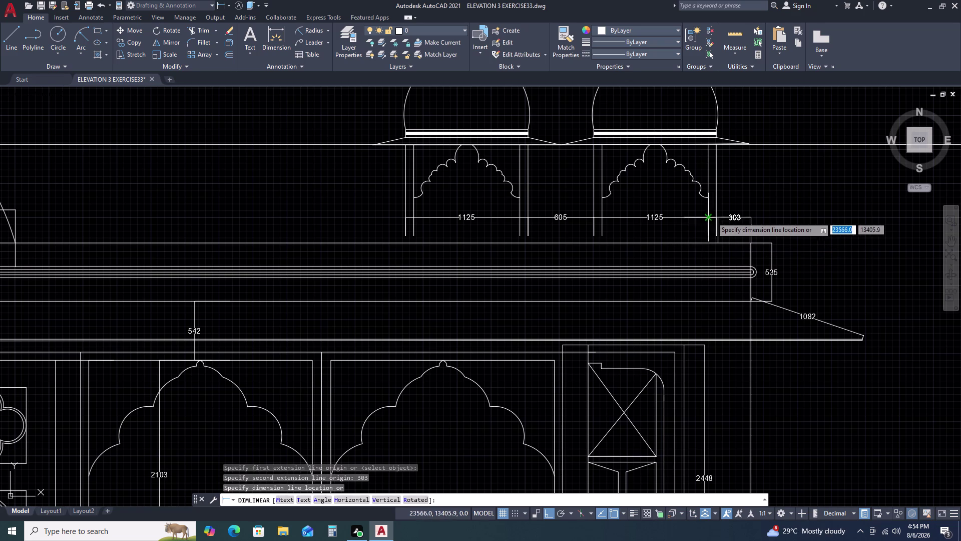
double_click(724, 202)
scroll(down, 3)
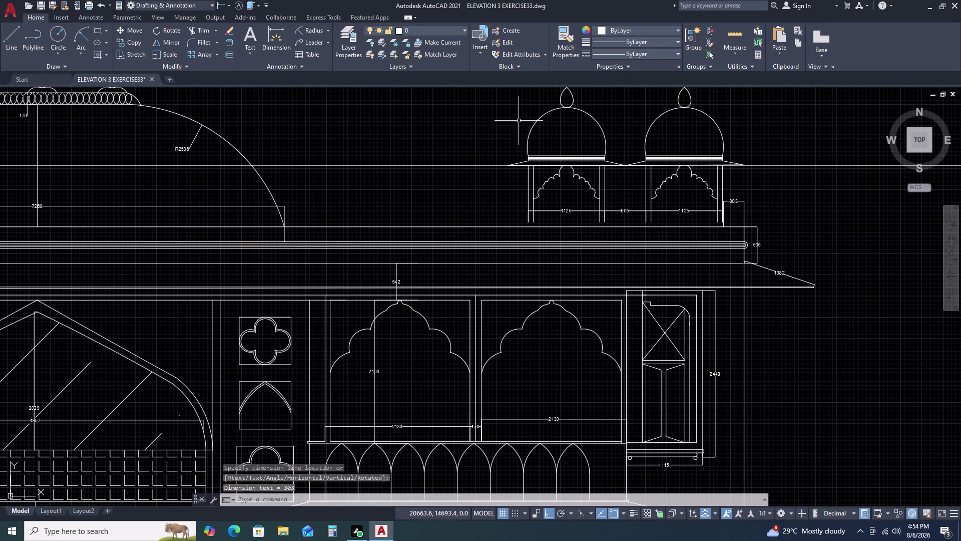
middle_drag(521, 104, 500, 171)
middle_click(499, 174)
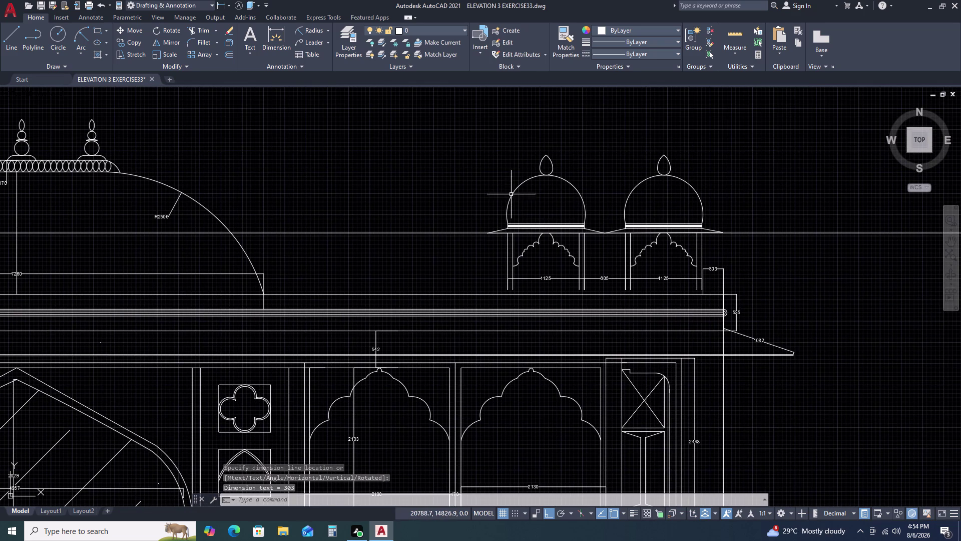
Shift the right pair of small domes (67 objects) slightly to the right.
click(458, 131)
drag(458, 131, 460, 138)
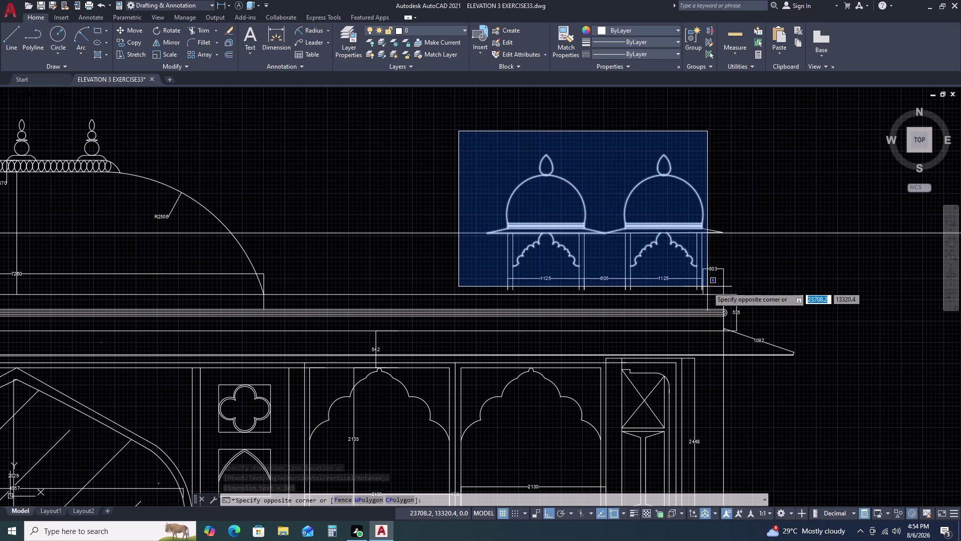
double_click(708, 292)
scroll(up, 3)
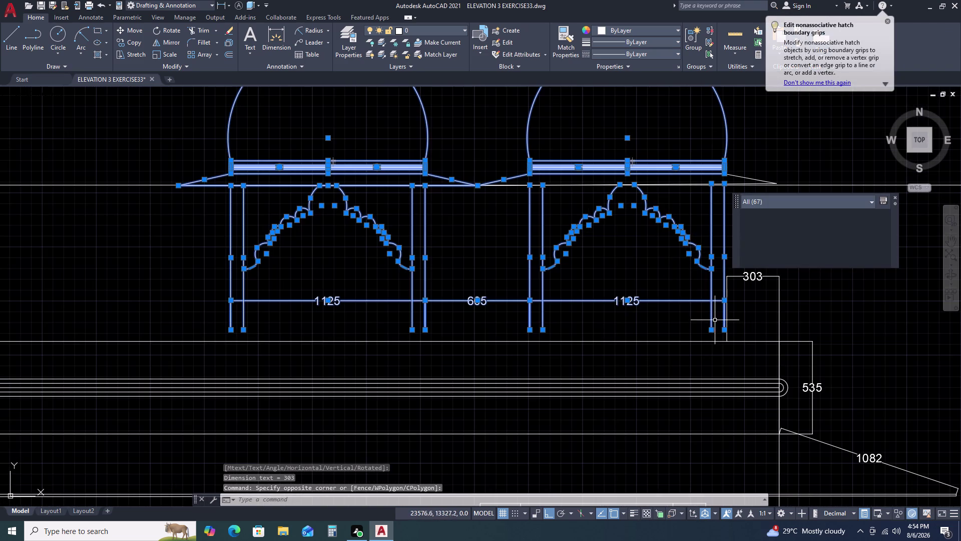
key(m)
key(space)
scroll(up, 3)
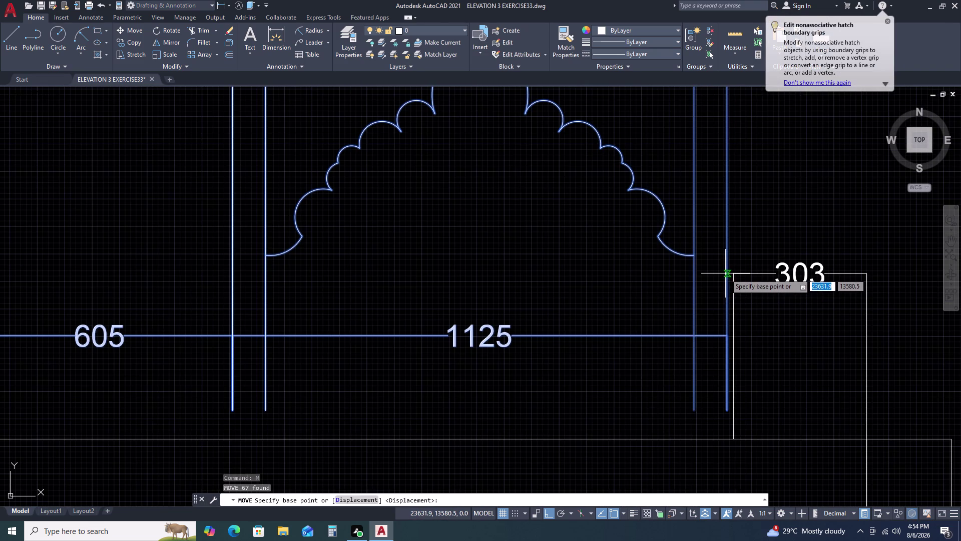
click(725, 274)
click(733, 274)
scroll(down, 3)
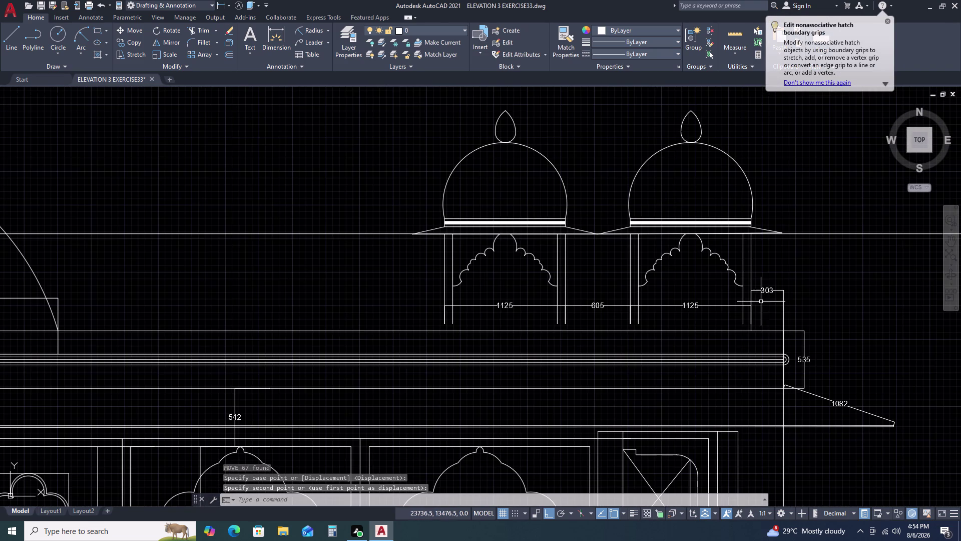
Erase the one stray leftover object.
drag(879, 201, 876, 209)
click(852, 269)
key(Delete)
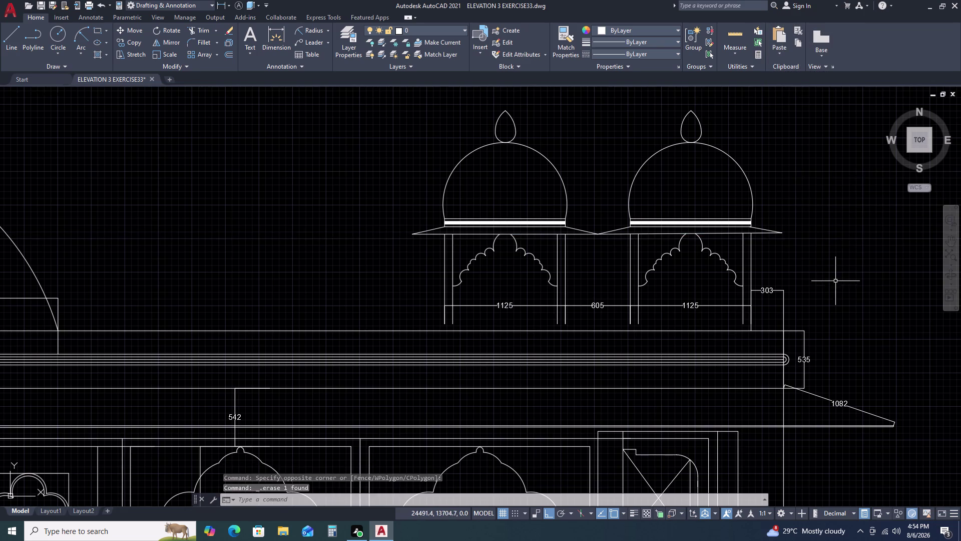
scroll(down, 3)
Start EXTEND and try extending four short vertical lines under the domes.
key(e)
text(X)
key(space)
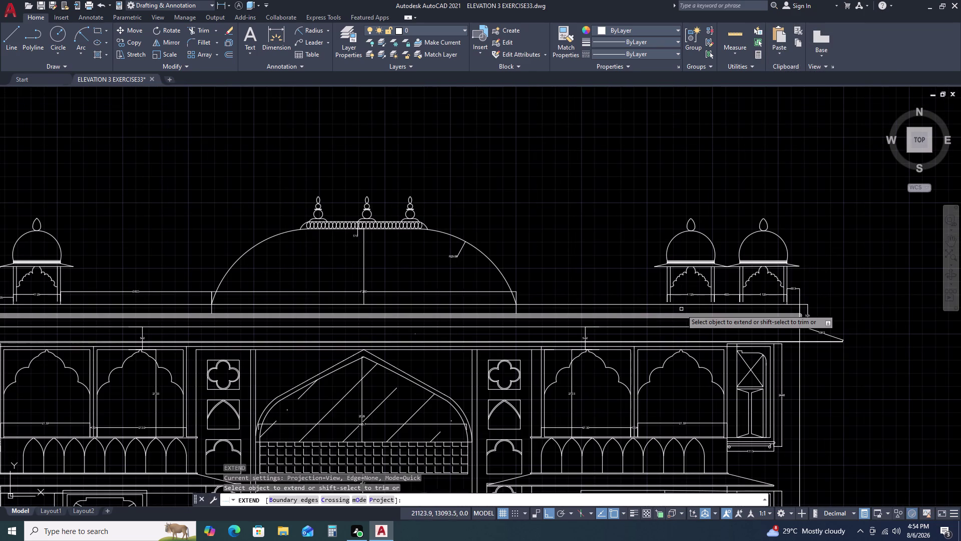
scroll(up, 3)
click(639, 295)
click(591, 304)
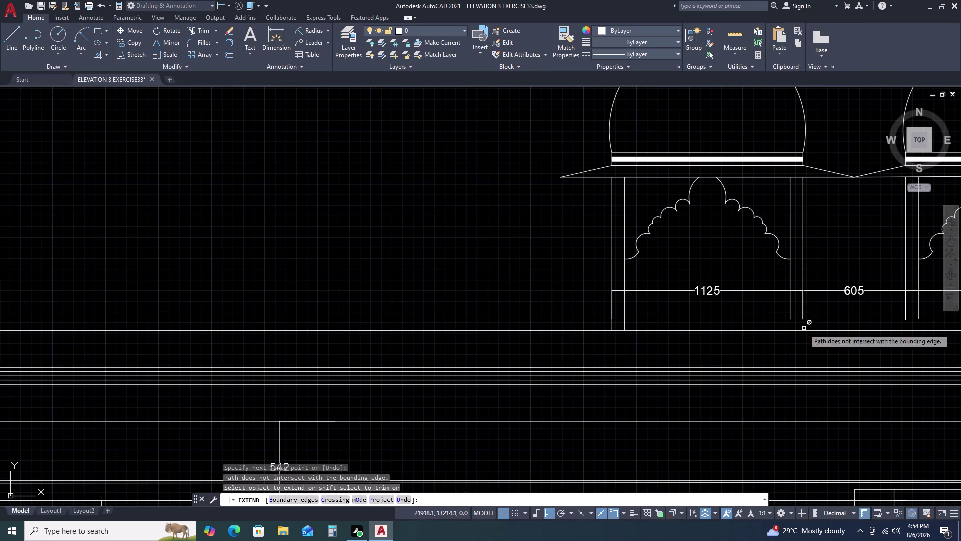
click(810, 305)
click(751, 308)
scroll(down, 3)
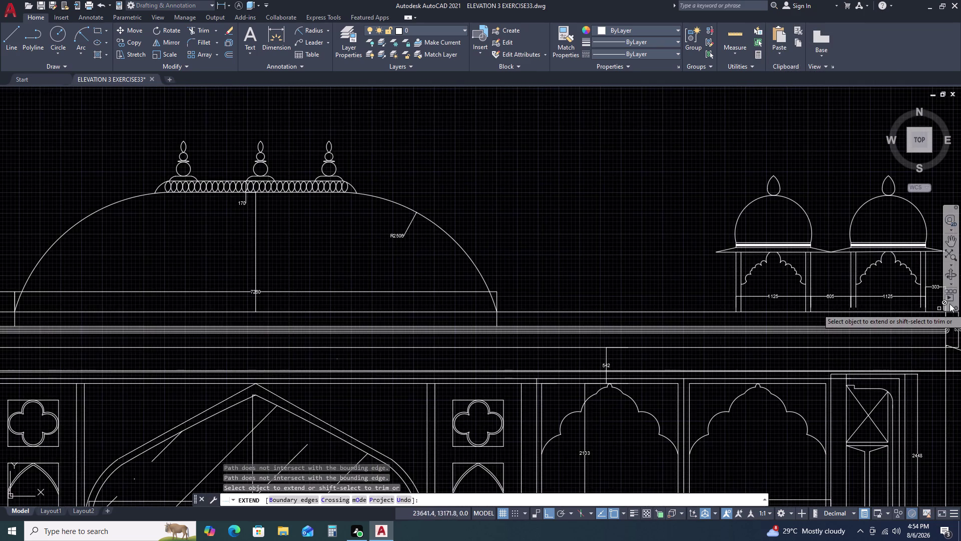
scroll(up, 3)
scroll(up, 3)
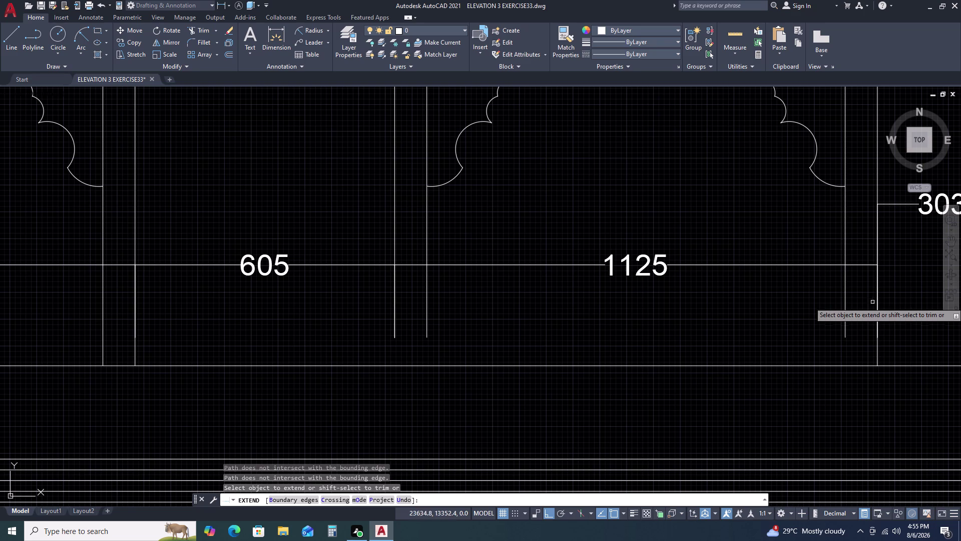
Extend more short vertical lines using fences drawn across them.
click(873, 302)
click(809, 308)
drag(873, 339, 858, 343)
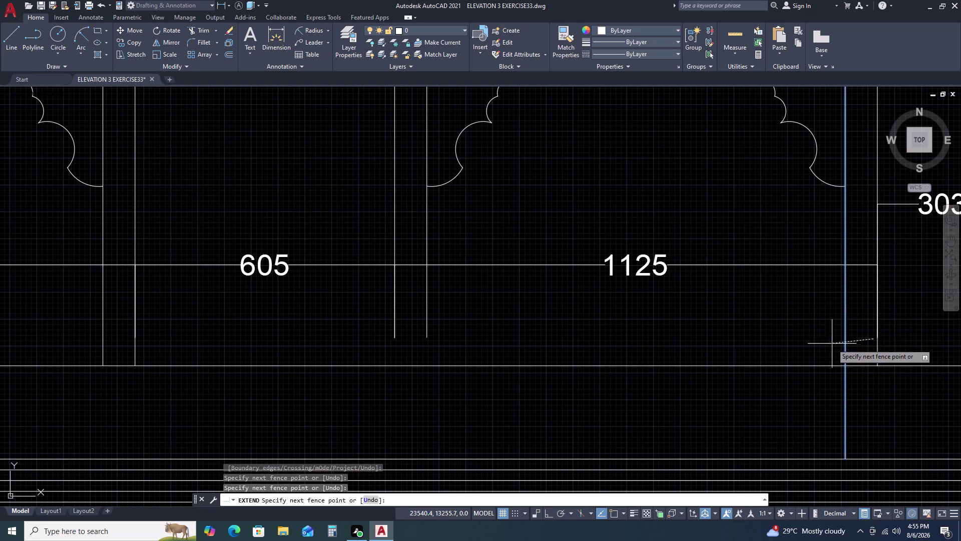
key(Escape)
key(space)
click(453, 301)
drag(451, 301, 443, 302)
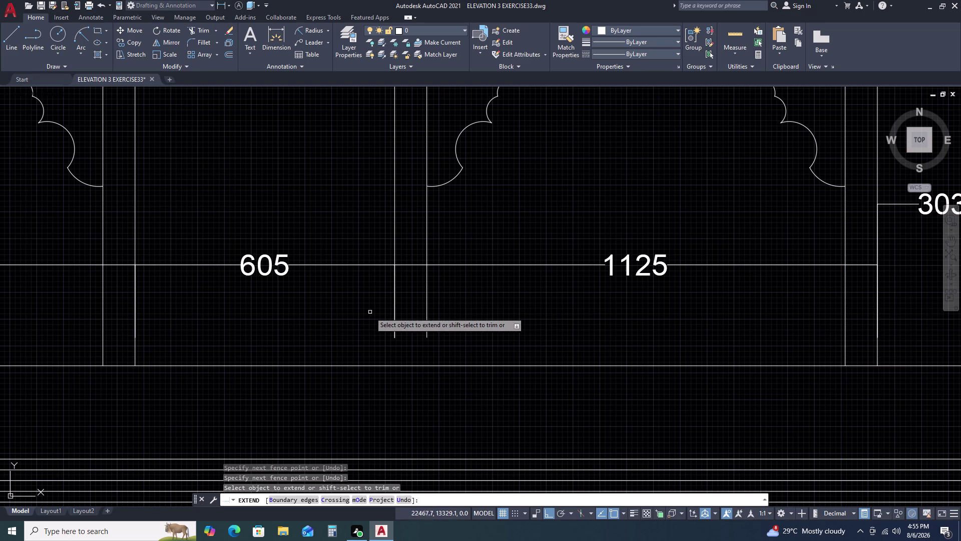
click(404, 310)
click(459, 307)
click(401, 313)
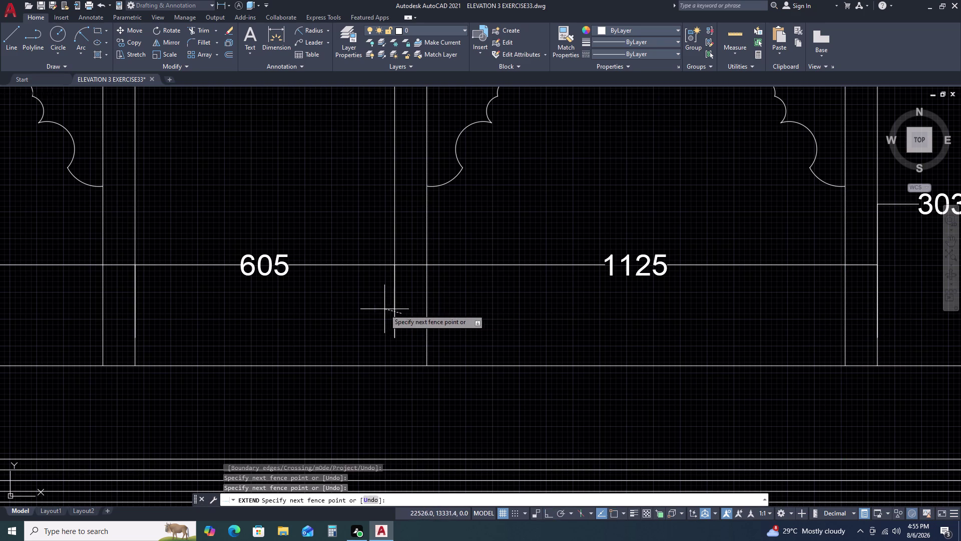
click(367, 309)
scroll(down, 3)
scroll(down, 3)
middle_drag(342, 329, 763, 284)
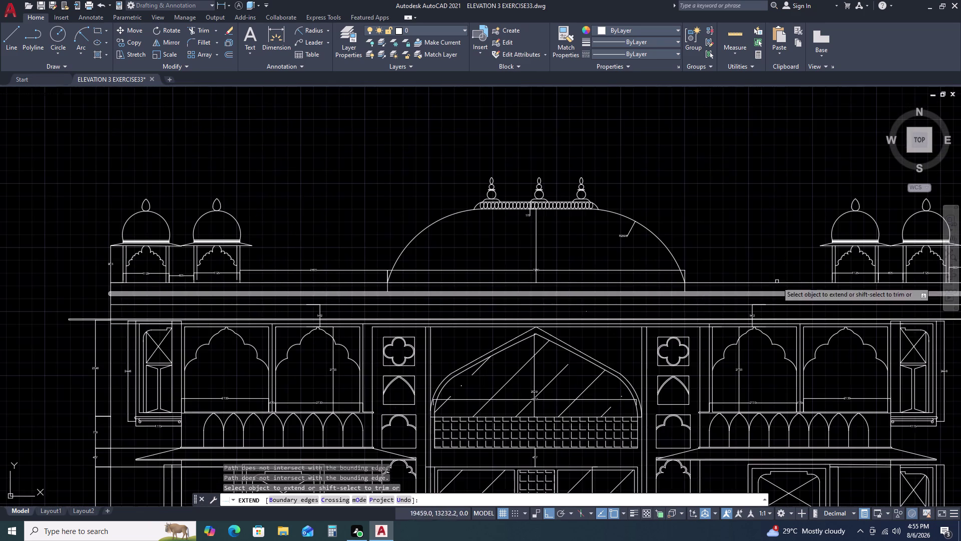
scroll(up, 3)
scroll(up, 3)
Extend the vertical lines under the other small dome, then end EXTEND.
click(188, 266)
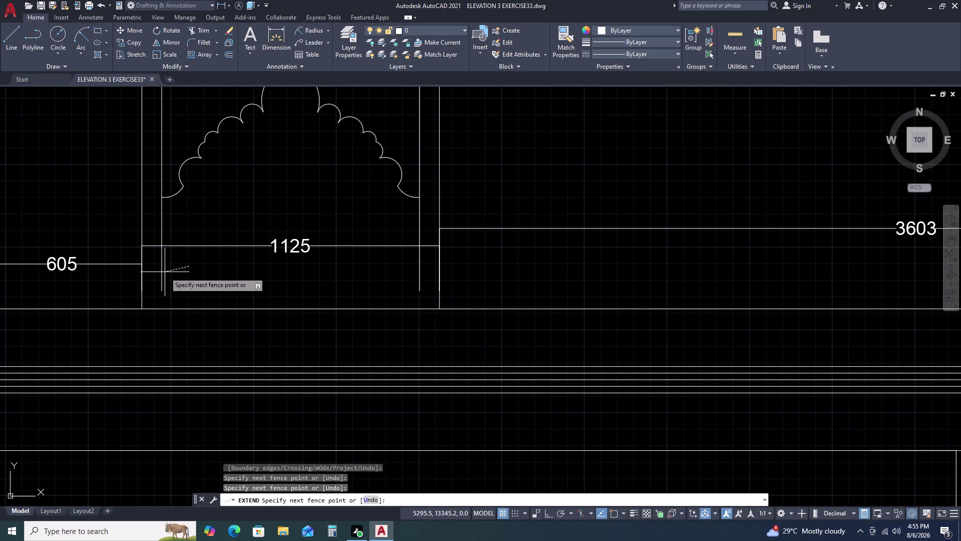
click(154, 275)
click(448, 276)
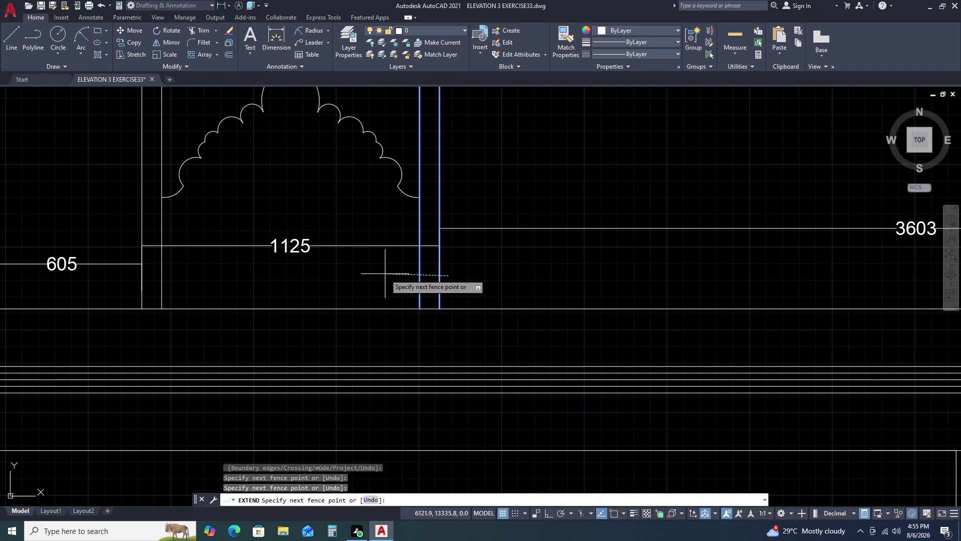
click(384, 274)
scroll(down, 3)
key(Escape)
scroll(down, 3)
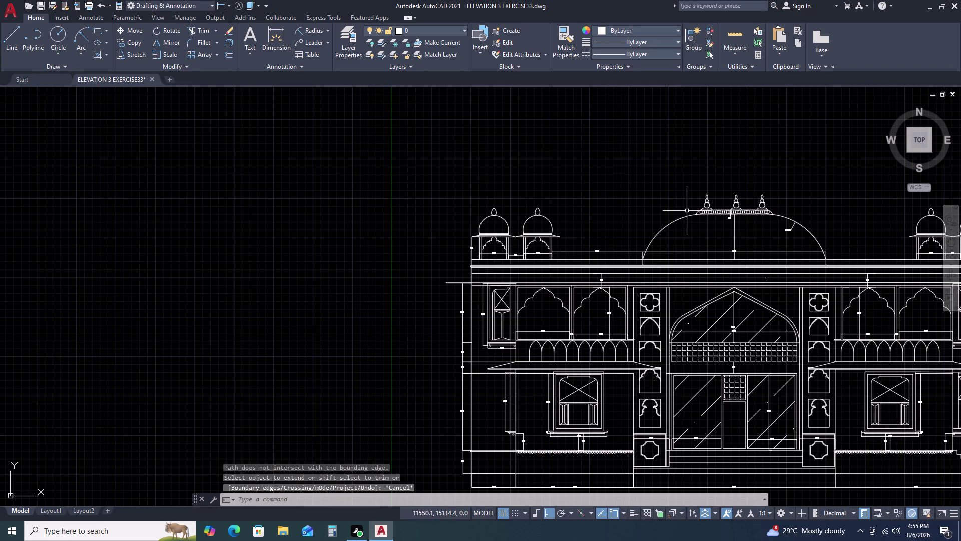
middle_drag(691, 211, 510, 186)
middle_click(500, 186)
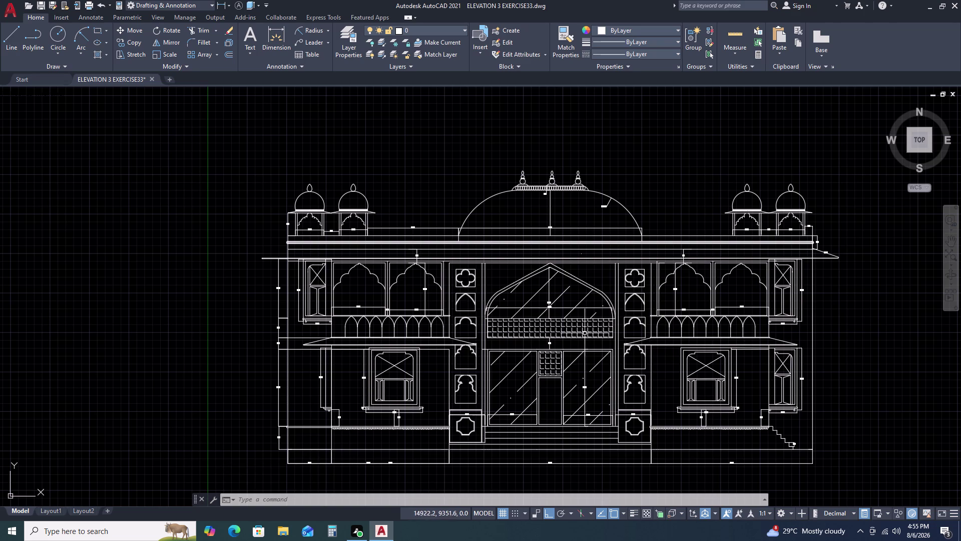
Center the whole elevation and open the Dimension Style Manager with D.
middle_drag(611, 358, 607, 304)
middle_drag(629, 371, 629, 365)
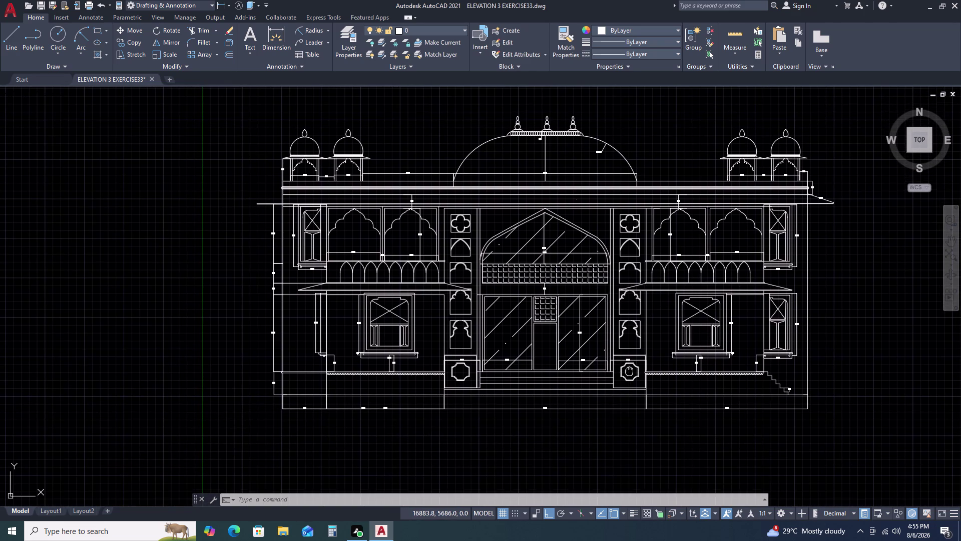
middle_drag(629, 366, 621, 309)
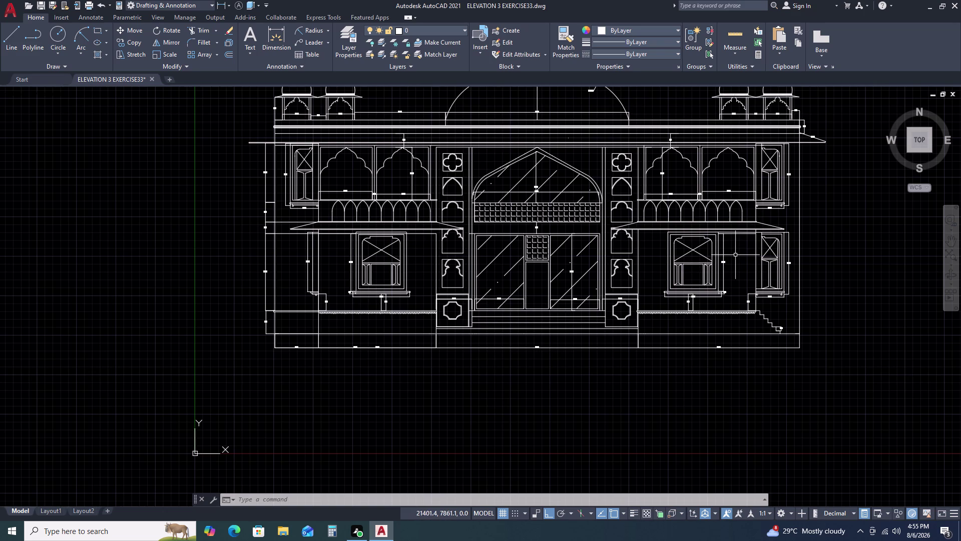
key(d)
key(space)
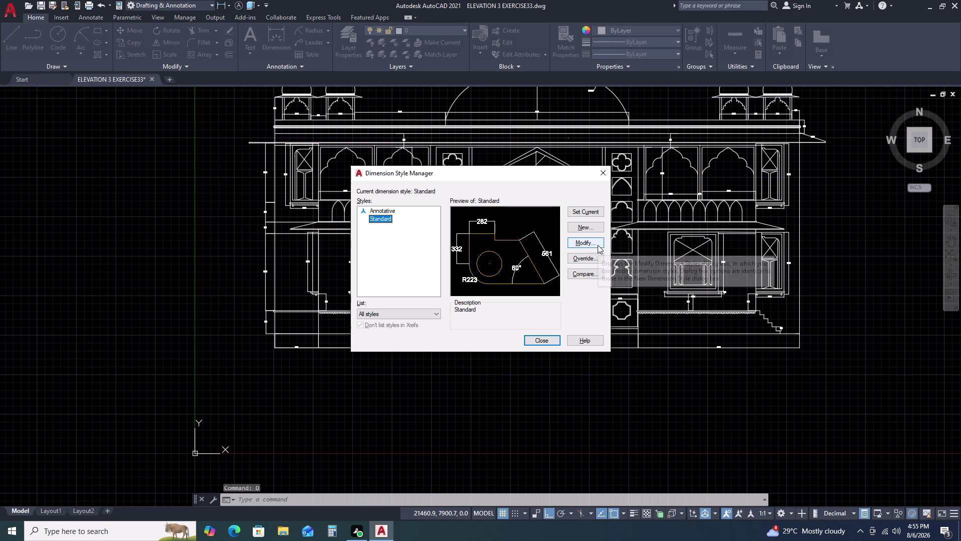
Change the Standard dimension style's text height from 50 to 75.
double_click(596, 244)
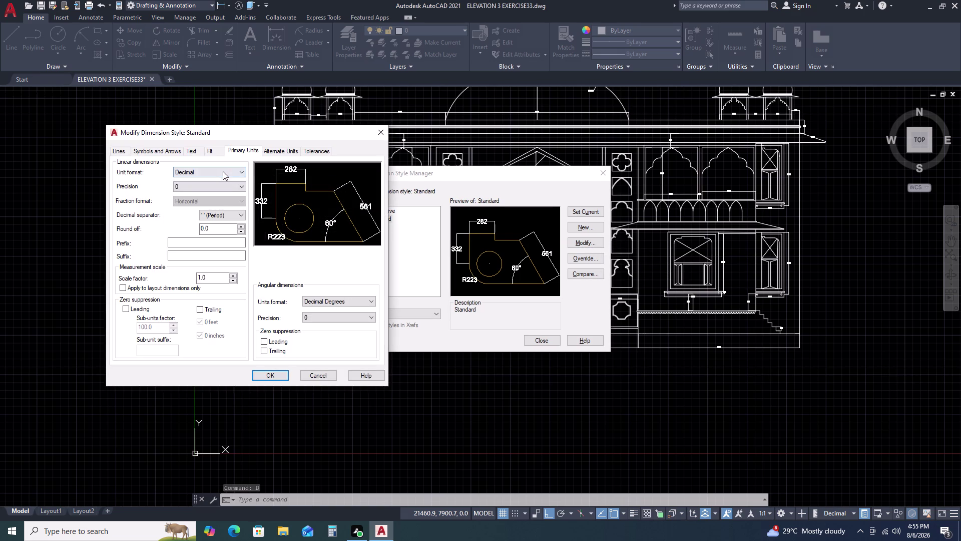
click(192, 147)
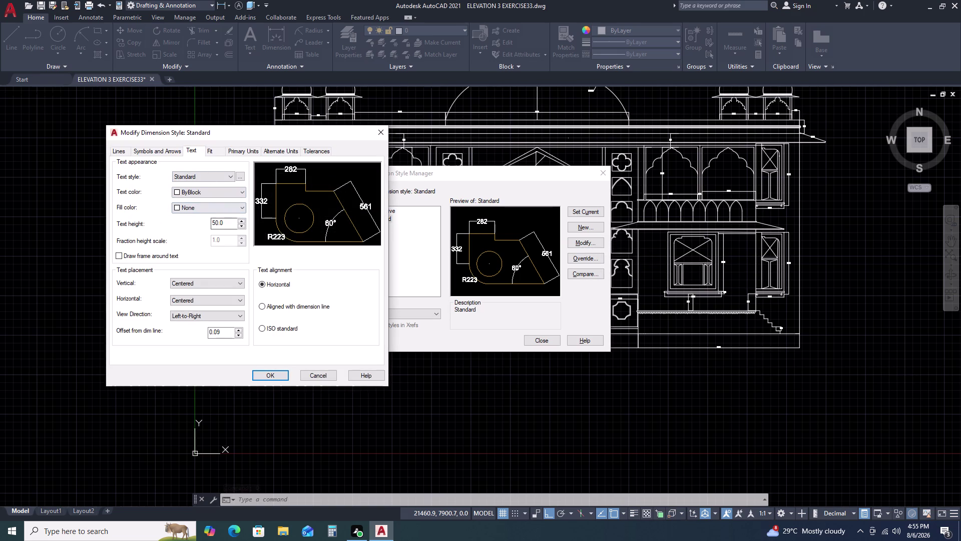
click(229, 222)
click(229, 222)
key(BackSpace)
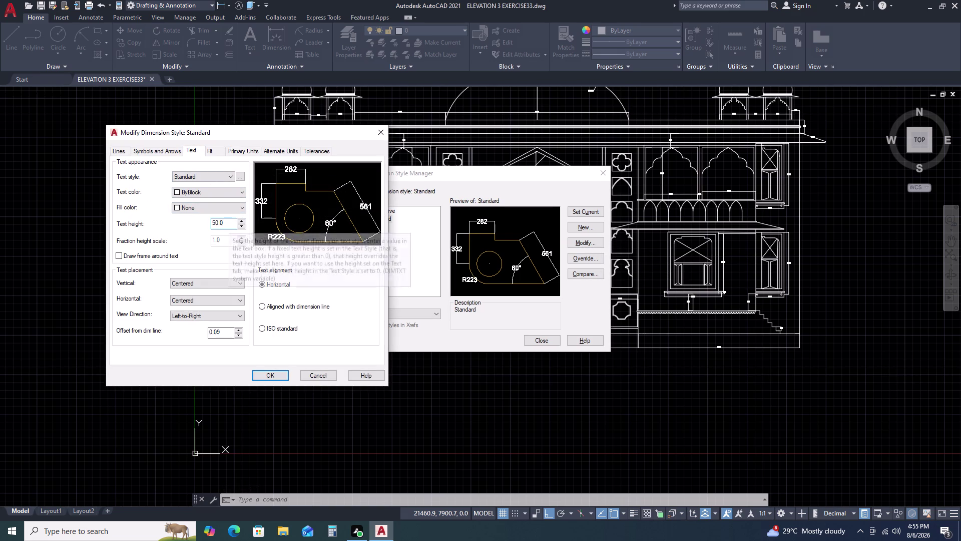
key(BackSpace)
key(BackSpace)
key(BackSpace)
key(BackSpace)
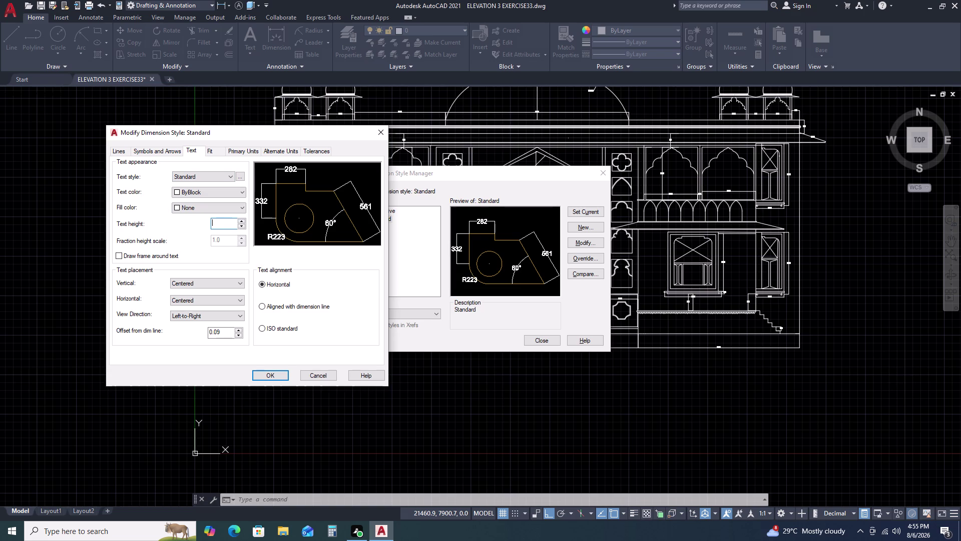
text(75)
key(Return)
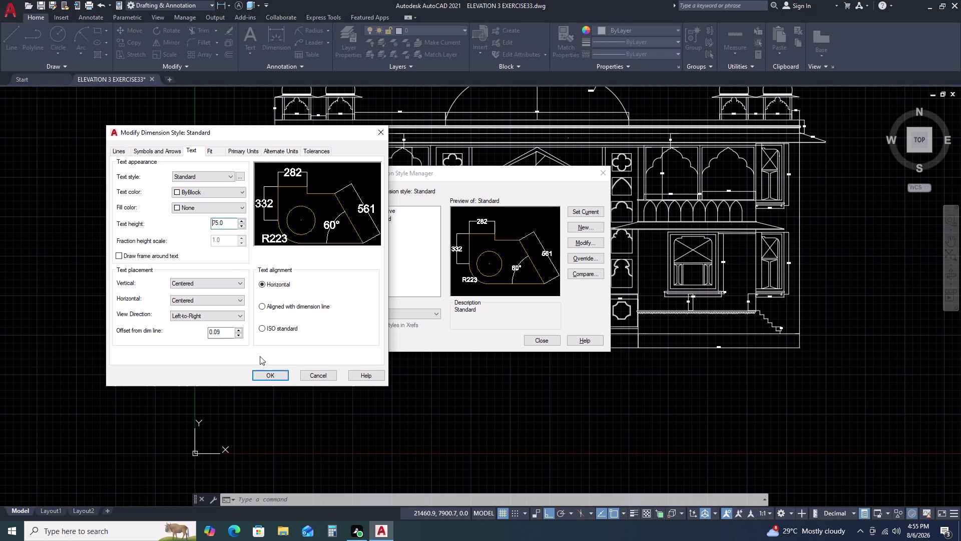
Accept the larger text and close the Dimension Style Manager.
triple_click(267, 380)
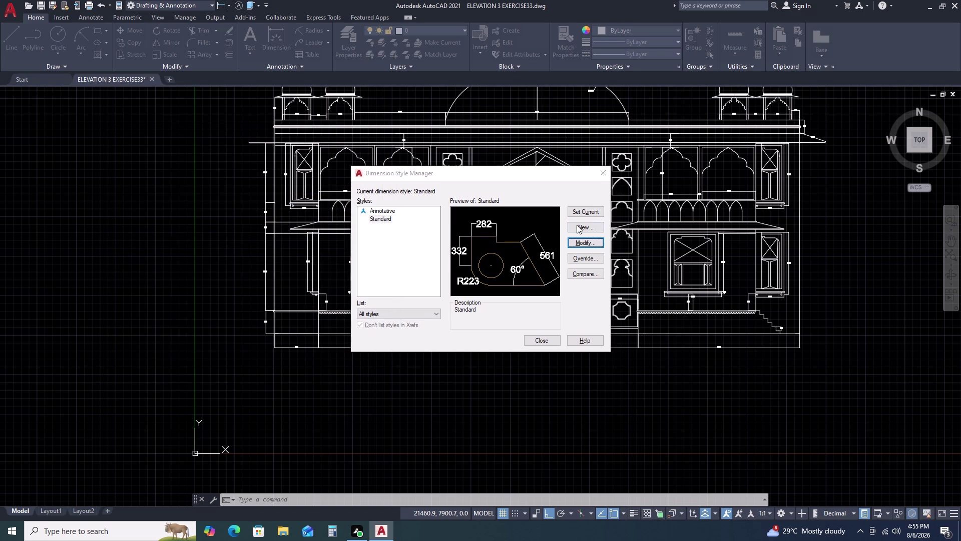
click(585, 210)
click(604, 179)
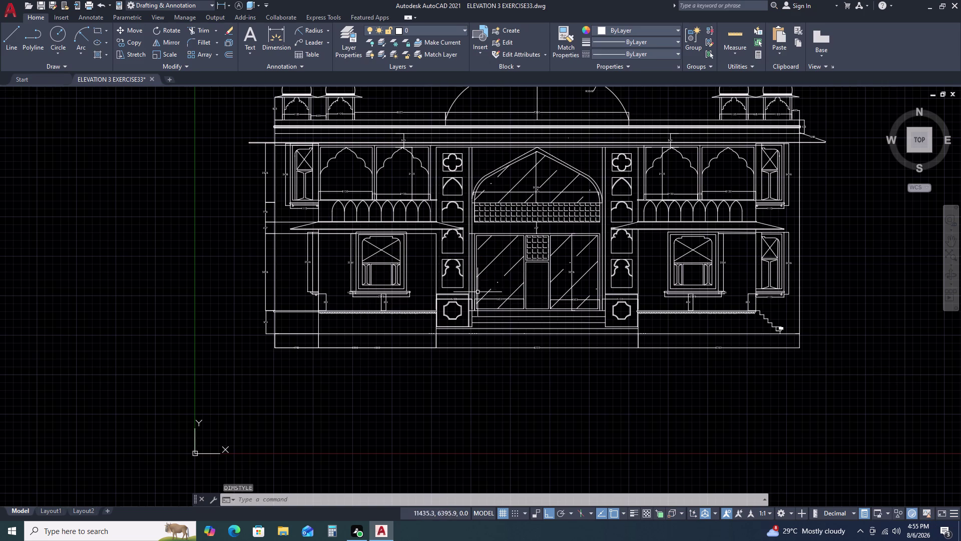
Zoom to the base chain and select the overlapping base dimensions, then clear the selection.
scroll(up, 3)
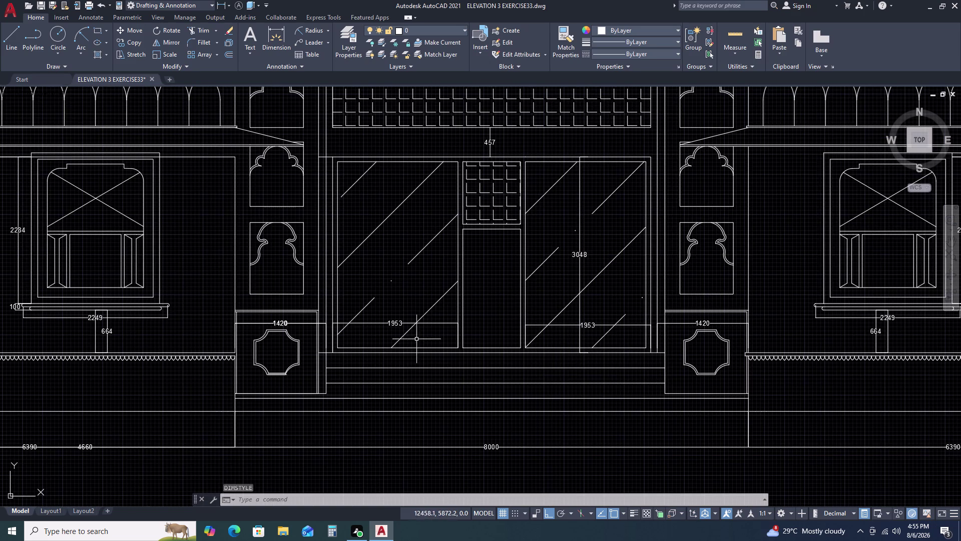
scroll(down, 3)
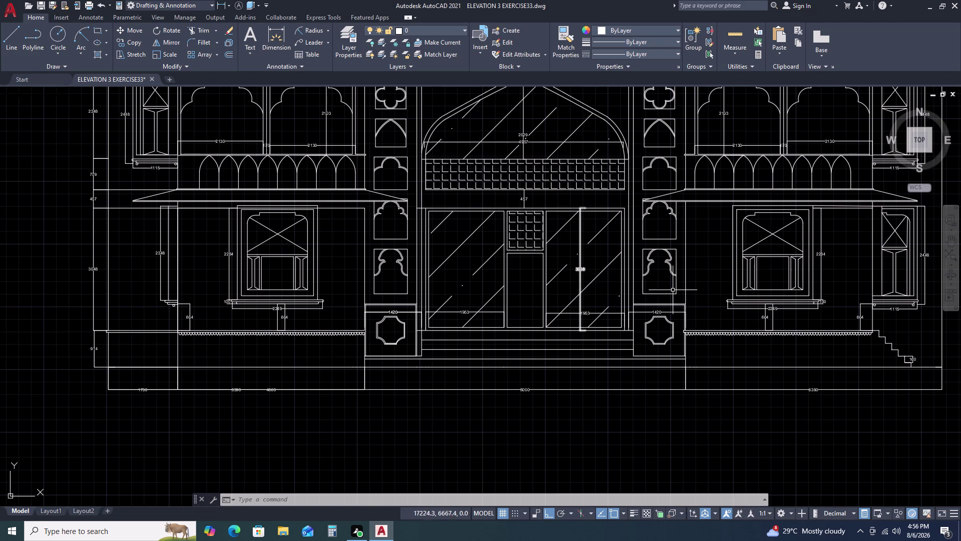
scroll(down, 3)
middle_drag(724, 302, 666, 337)
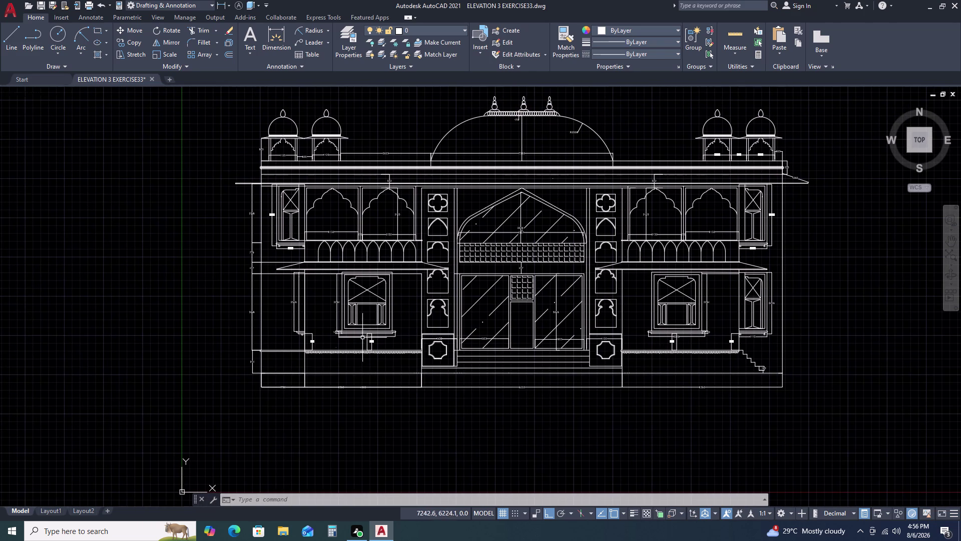
middle_drag(371, 374, 412, 317)
scroll(up, 3)
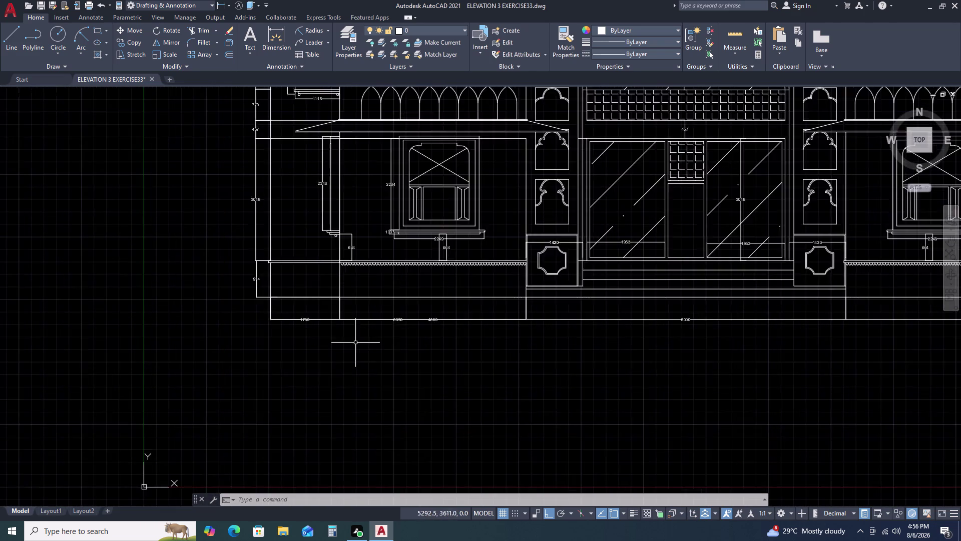
scroll(up, 3)
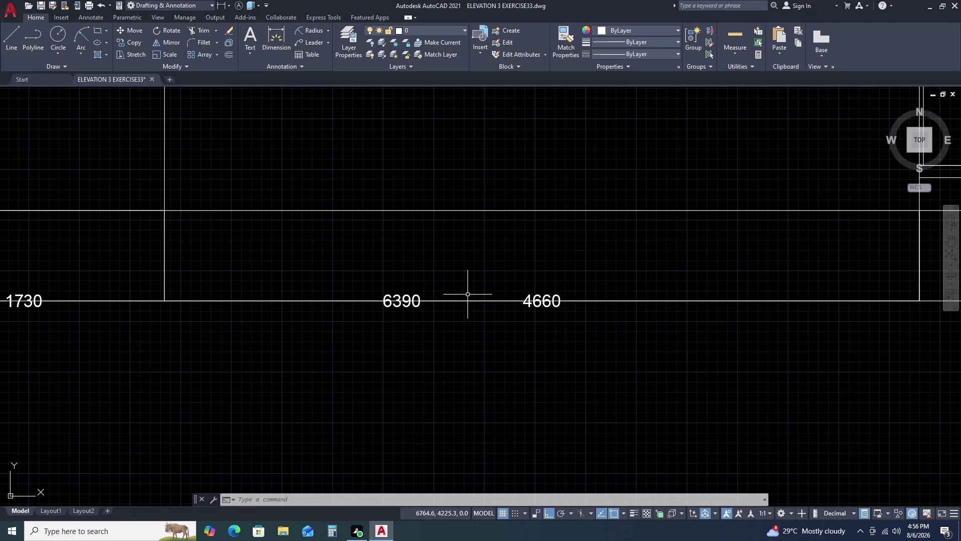
click(467, 294)
click(413, 315)
scroll(down, 3)
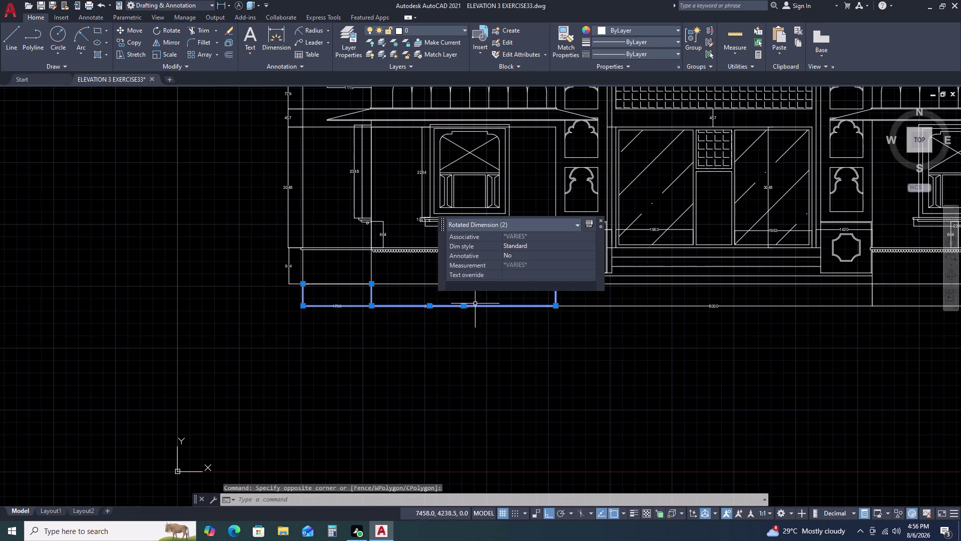
middle_drag(483, 302, 431, 341)
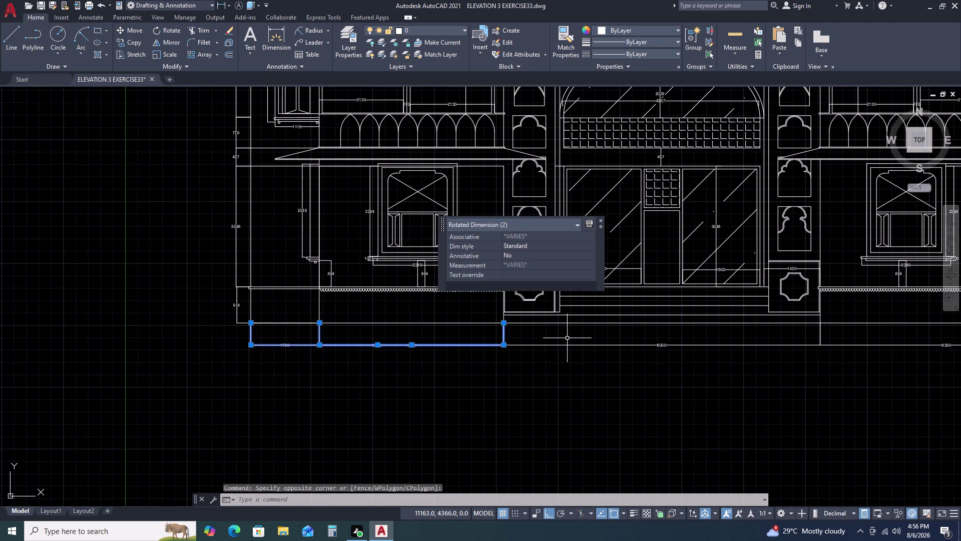
key(grave)
key(grave)
key(Escape)
key(Escape)
key(Escape)
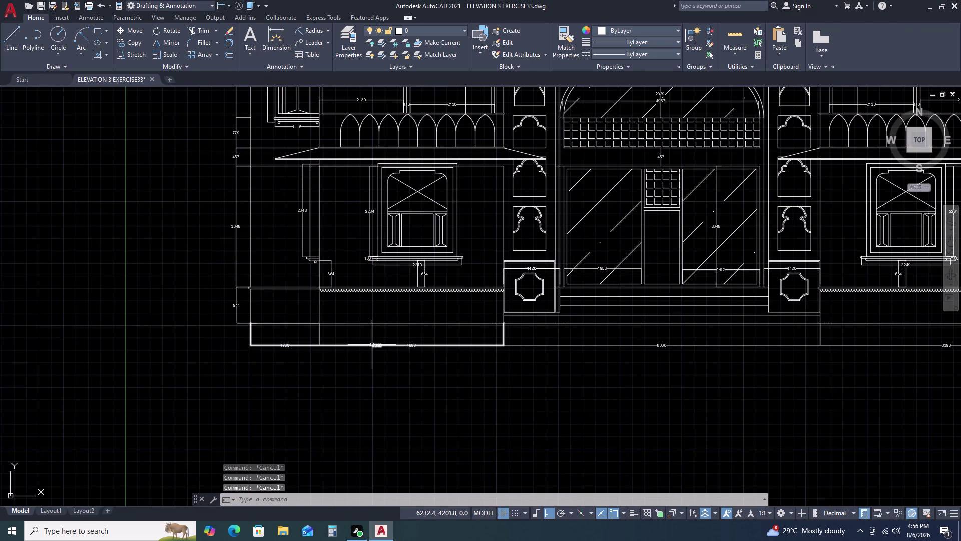
Cancel the annotation prompt and erase the stray 6390 rotated dimension.
triple_click(372, 344)
key(Escape)
key(Escape)
key(Escape)
key(Escape)
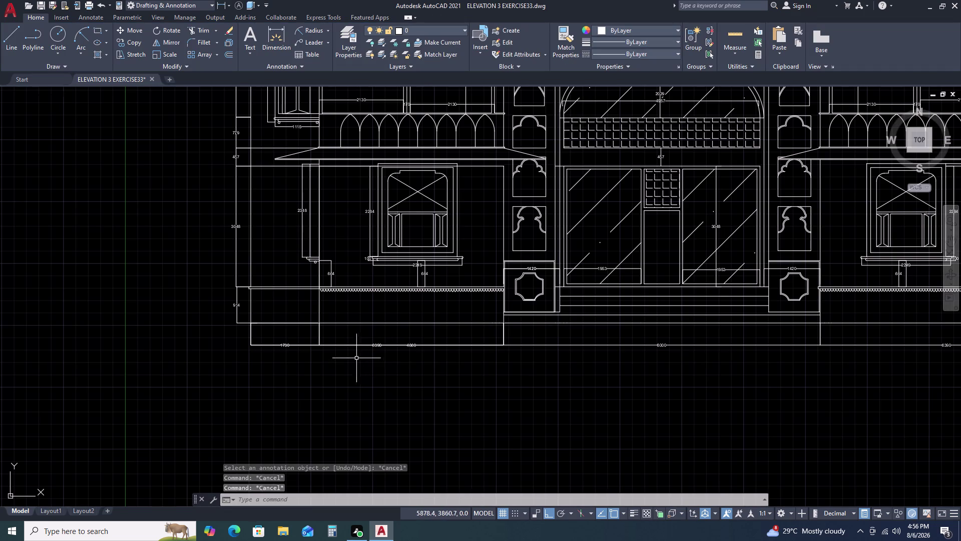
key(Escape)
key(Escape)
key(Escape)
key(Escape)
key(Escape)
key(Escape)
click(351, 345)
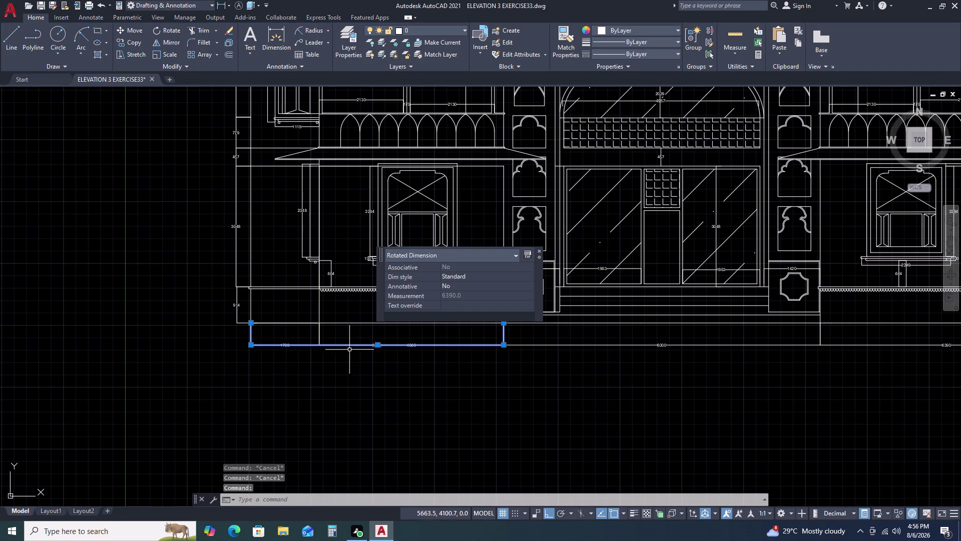
key(Delete)
scroll(down, 3)
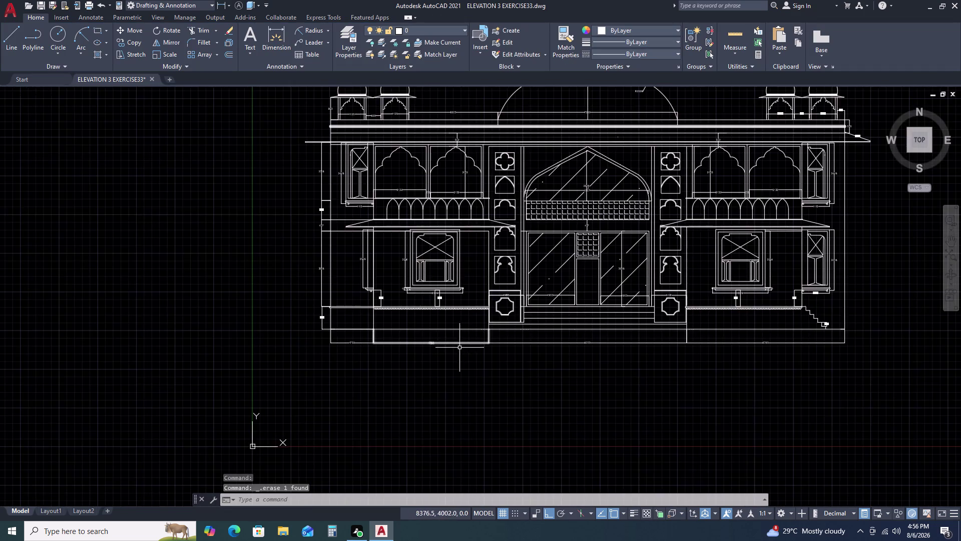
Select the 1730 base dimension to check its value in Quick Properties, then deselect it.
middle_drag(481, 348, 553, 298)
scroll(up, 3)
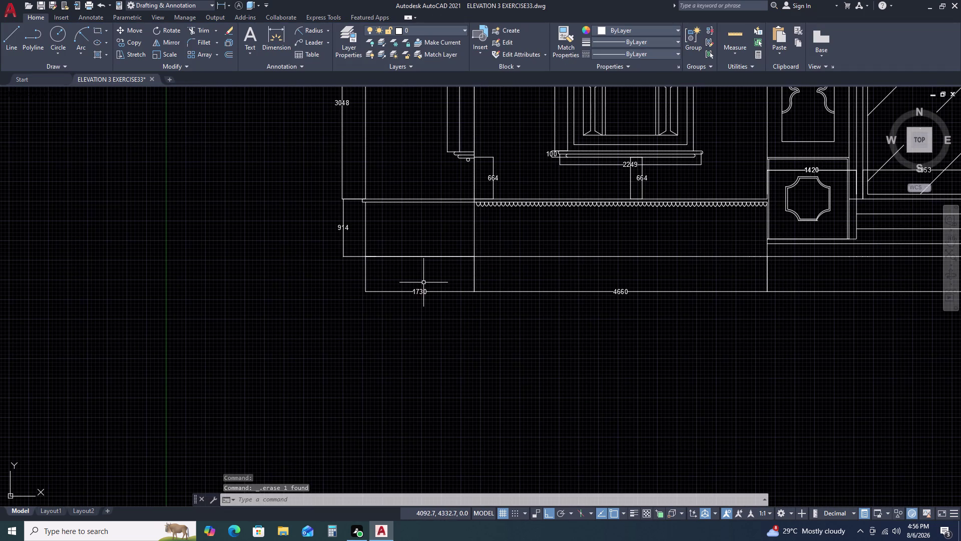
click(423, 282)
click(386, 304)
scroll(up, 3)
middle_drag(475, 288, 392, 305)
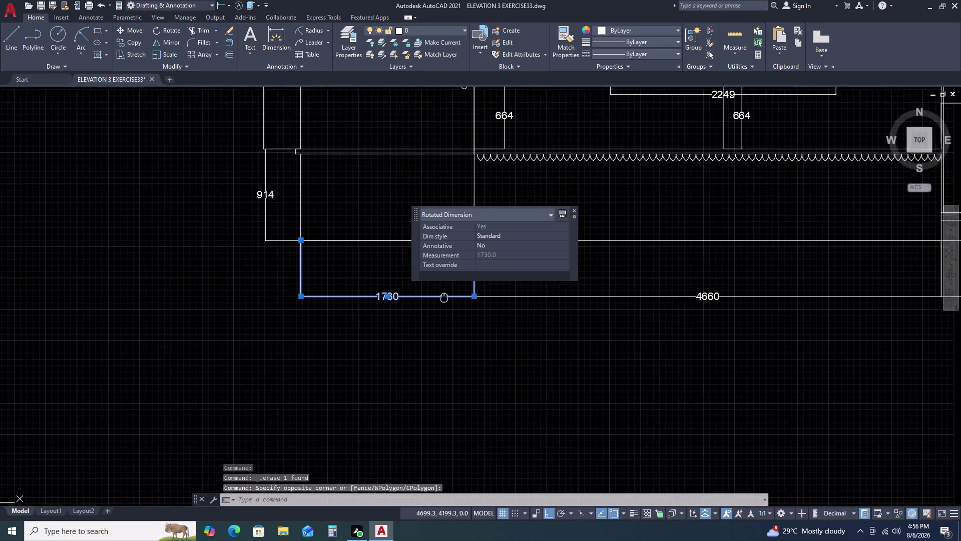
middle_drag(392, 305, 388, 305)
scroll(down, 3)
key(Escape)
key(Escape)
key(Escape)
Zoom out to the drawing's full extents, then undo back to the previous view.
middle_drag(746, 185, 741, 192)
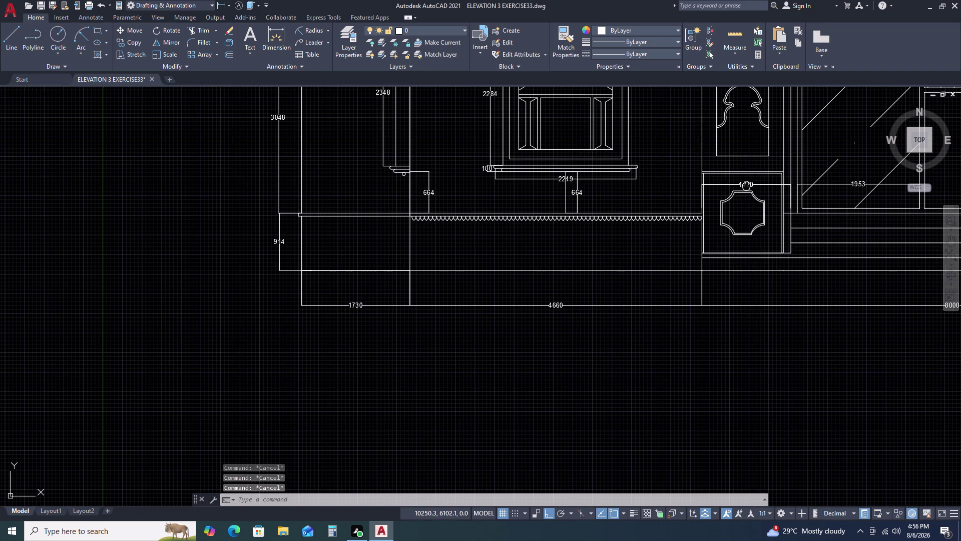
middle_drag(741, 193, 551, 259)
scroll(down, 3)
middle_drag(669, 267, 513, 317)
middle_drag(517, 326, 531, 341)
middle_click(532, 341)
middle_click(532, 342)
middle_click(532, 342)
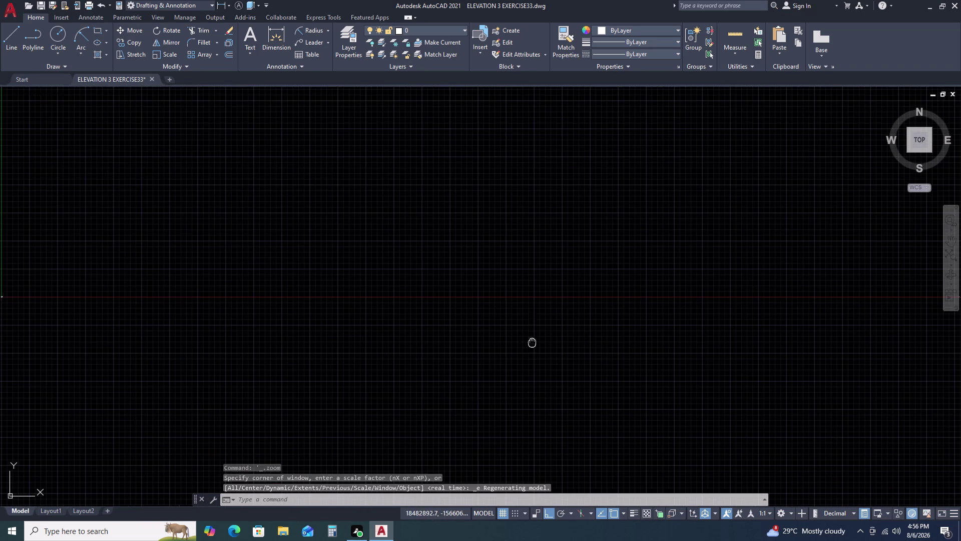
key(ctrl+z)
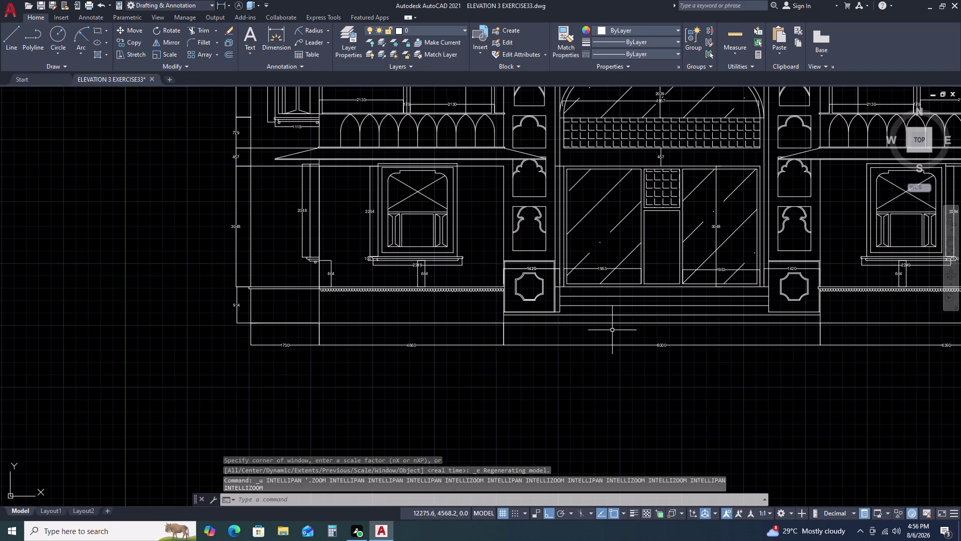
Quick-save the dome elevation drawing and recenter the whole elevation.
key(ctrl+s)
key(ctrl+s)
key(ctrl+s)
scroll(down, 3)
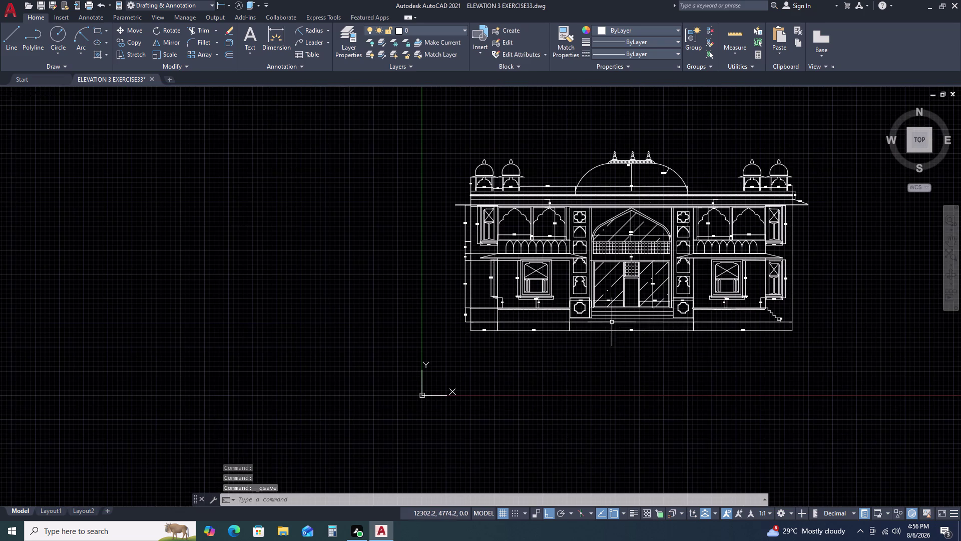
middle_drag(625, 313, 494, 315)
scroll(up, 3)
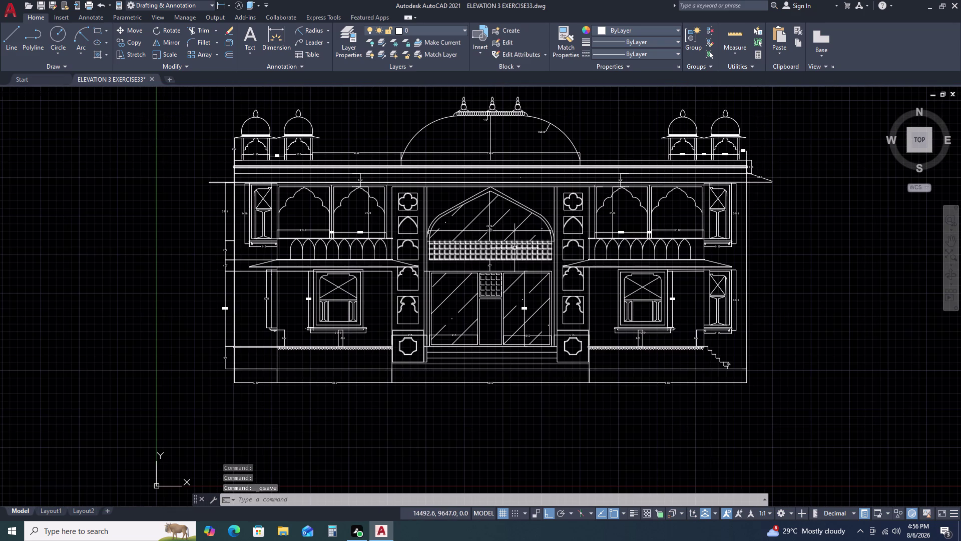
middle_drag(544, 229, 527, 242)
middle_click(527, 242)
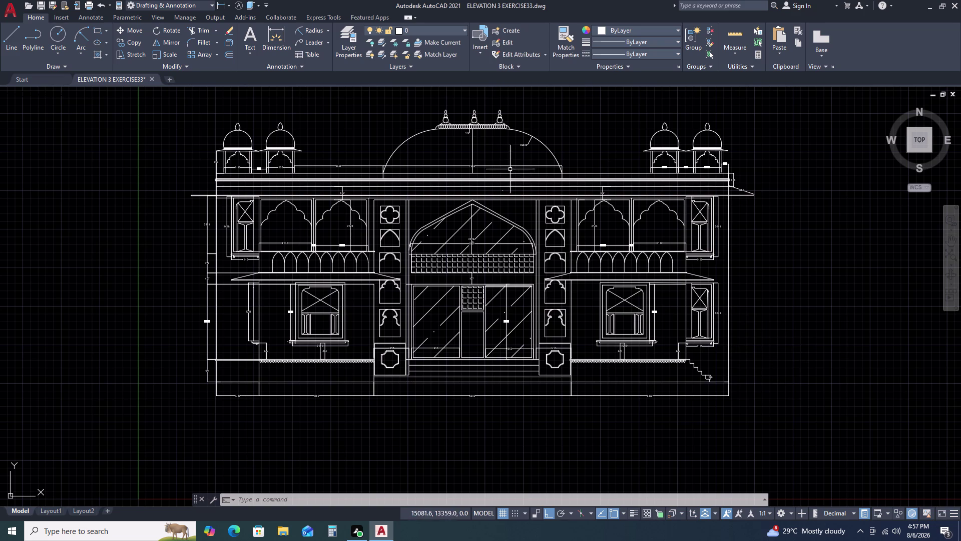
scroll(up, 3)
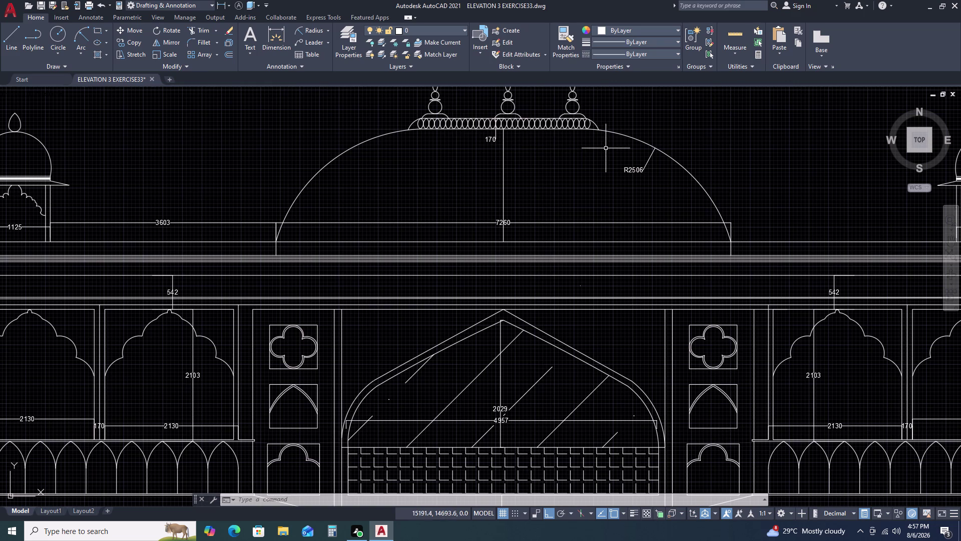
middle_drag(608, 149, 653, 242)
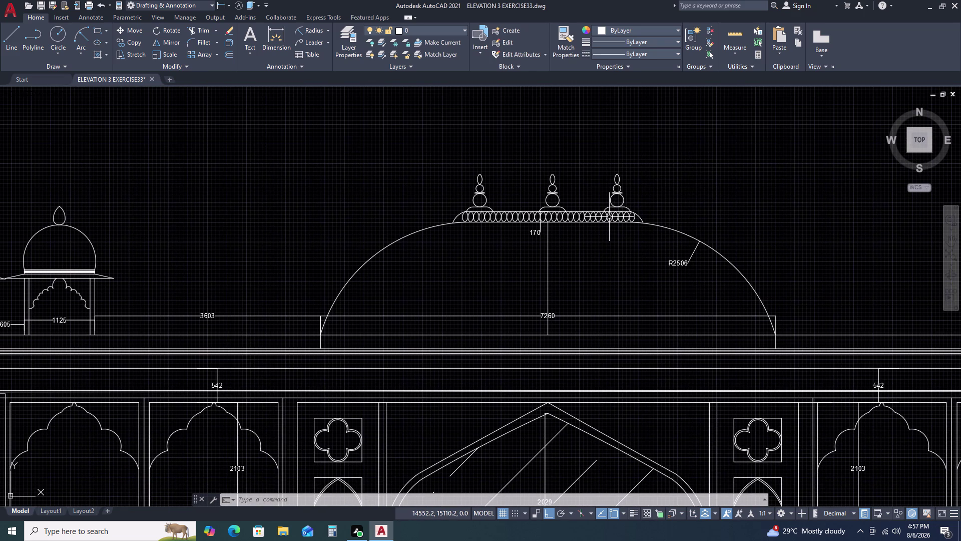
scroll(down, 3)
scroll(down, 3)
scroll(up, 3)
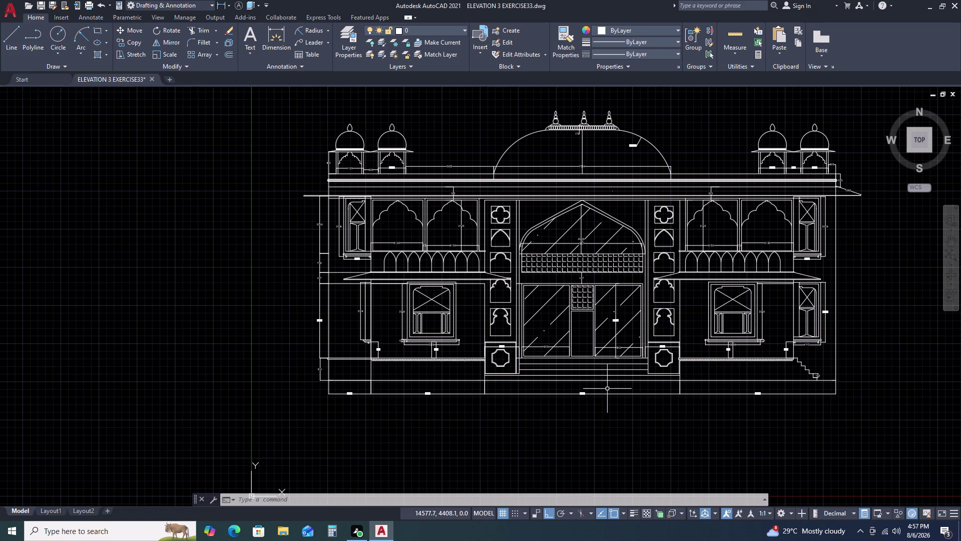
middle_drag(437, 392, 482, 332)
scroll(up, 3)
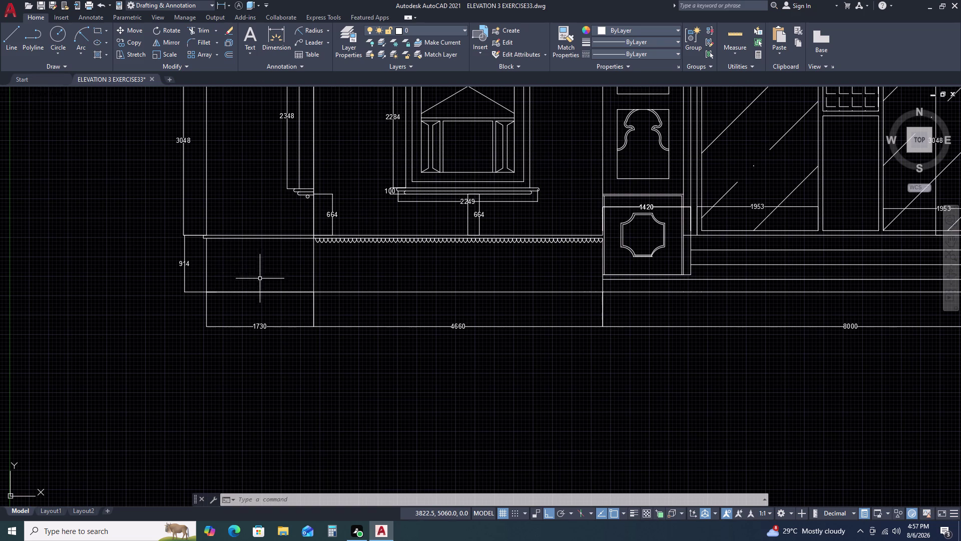
Start copying the selected scallop trim, then cancel it and restore the base view.
click(294, 226)
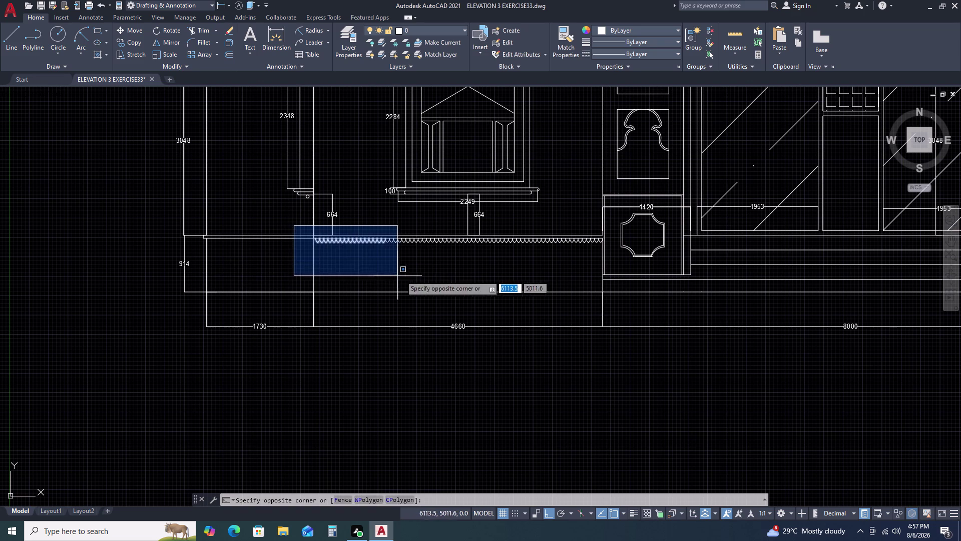
click(463, 269)
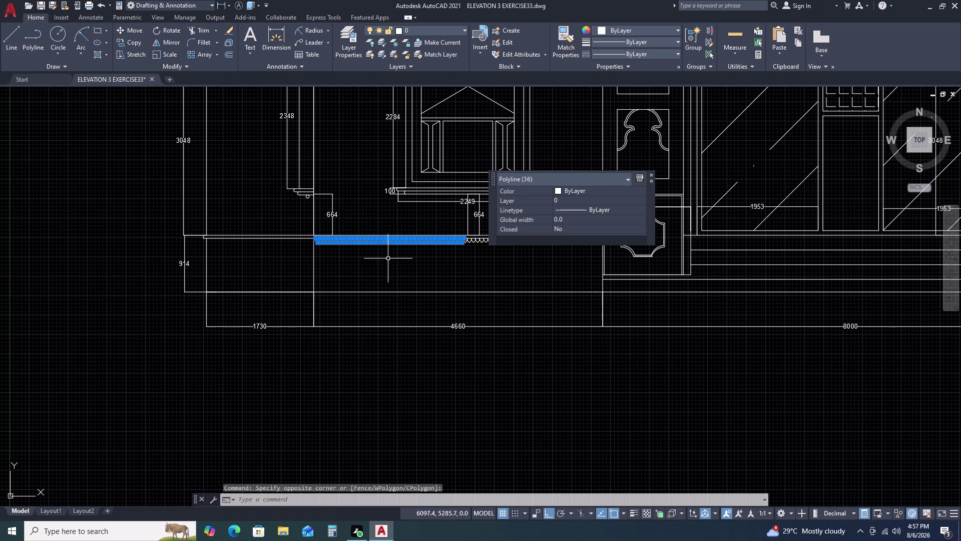
text(CO)
key(space)
scroll(up, 3)
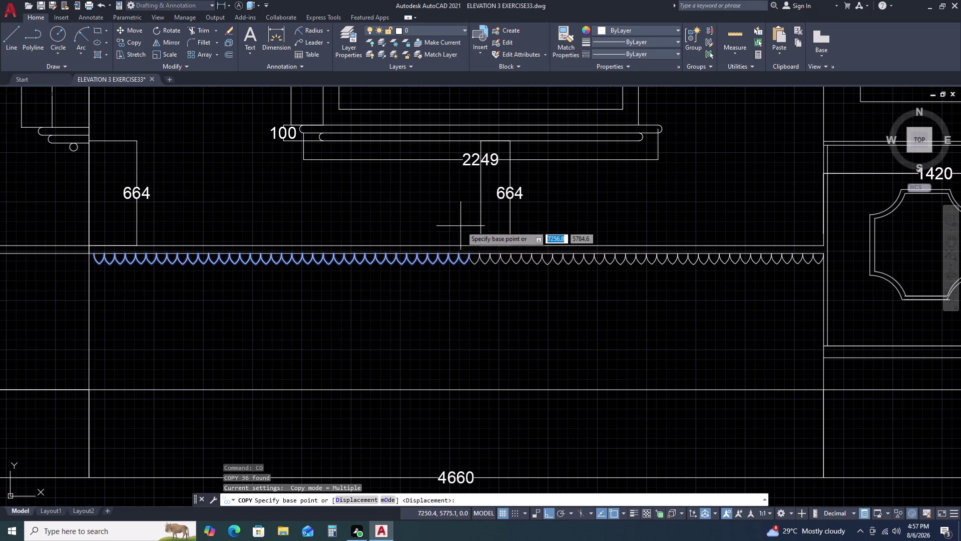
scroll(up, 3)
double_click(459, 252)
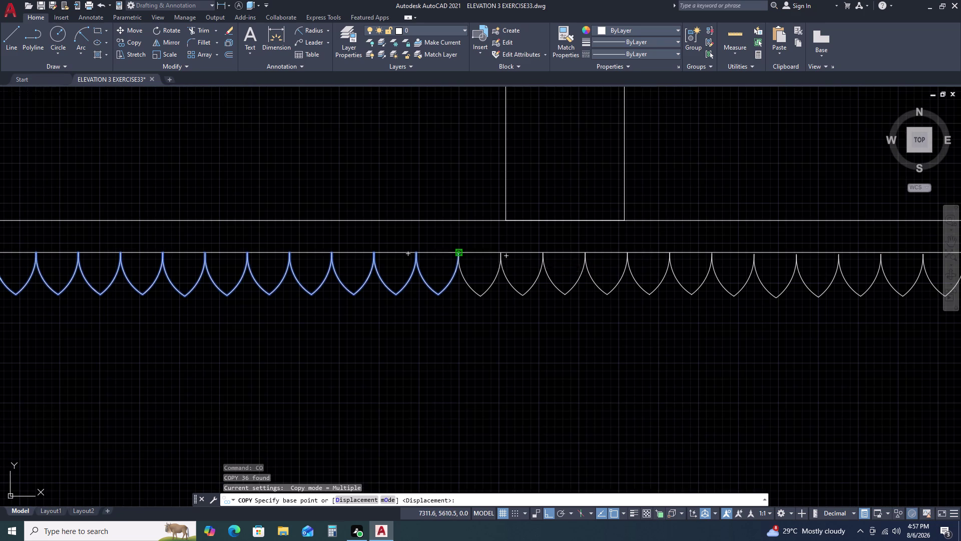
scroll(down, 3)
middle_drag(146, 262, 460, 282)
middle_drag(604, 295, 645, 294)
middle_click(651, 296)
middle_click(651, 296)
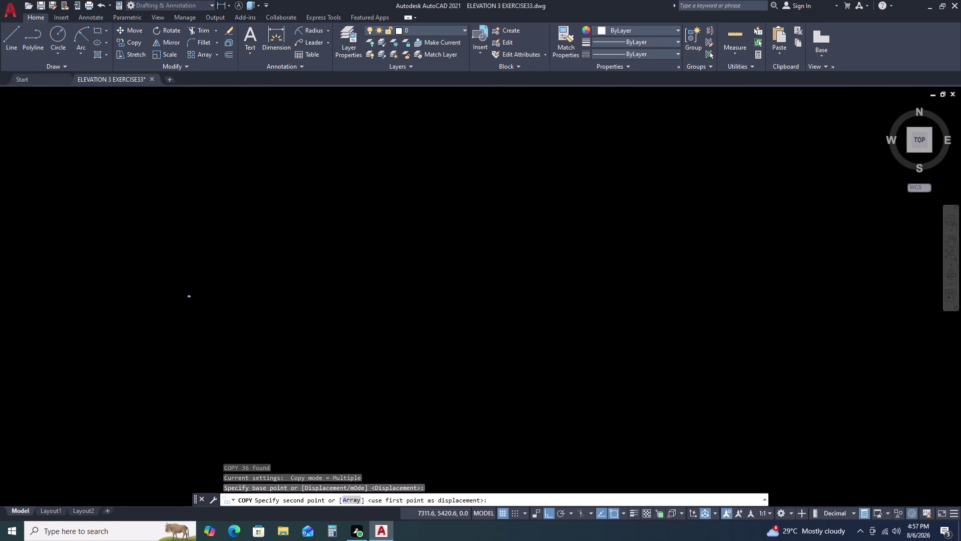
key(ctrl+z)
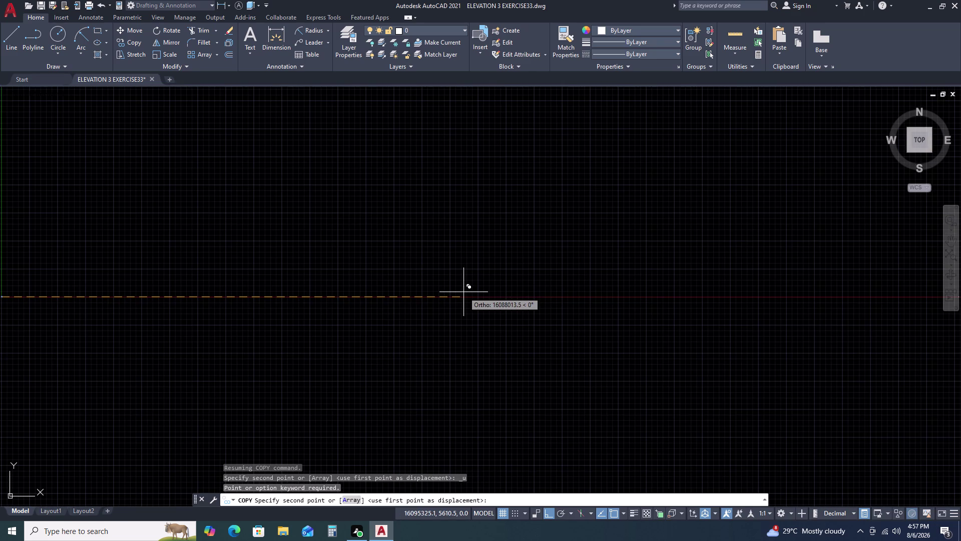
key(ctrl+z)
key(Escape)
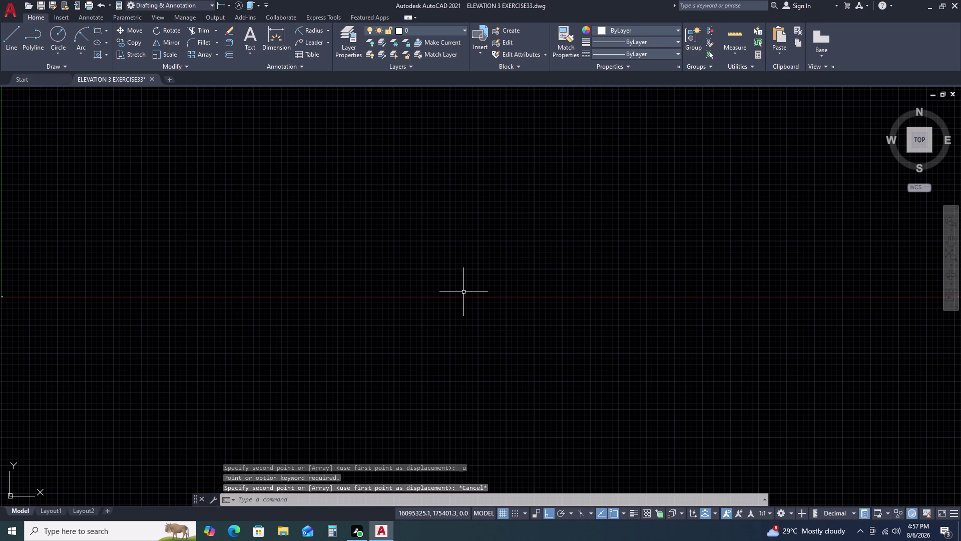
key(ctrl+z)
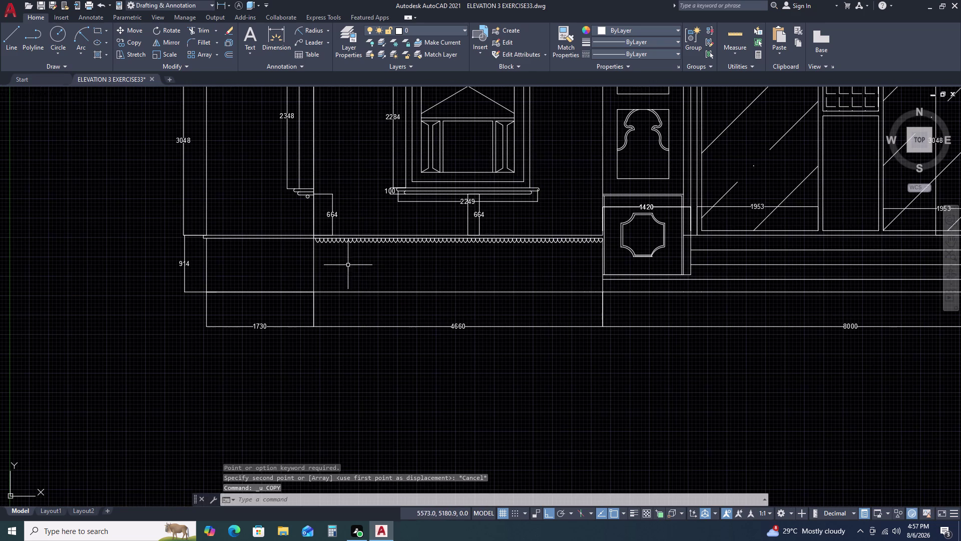
Copy the window-selected scallop arcs further left along the base band.
click(278, 215)
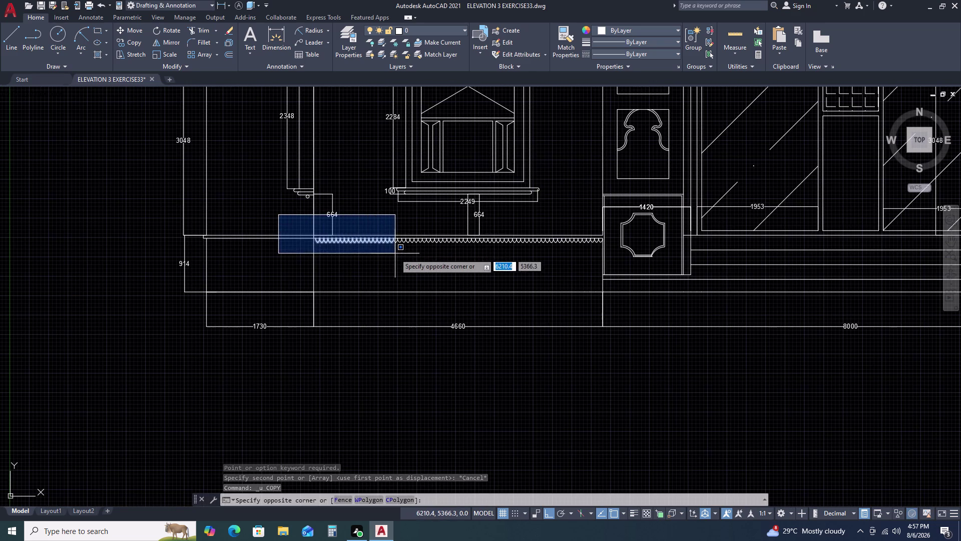
double_click(395, 254)
text(CO)
key(space)
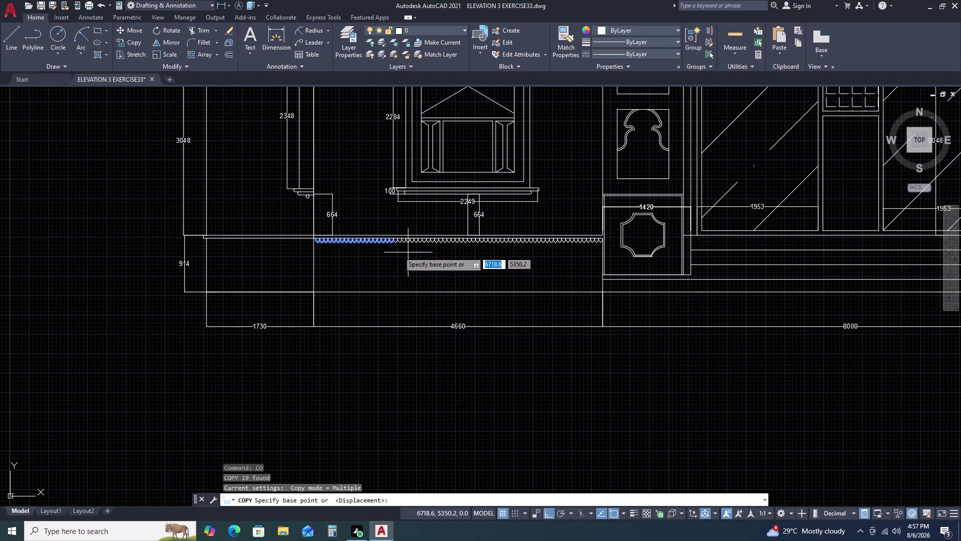
scroll(up, 3)
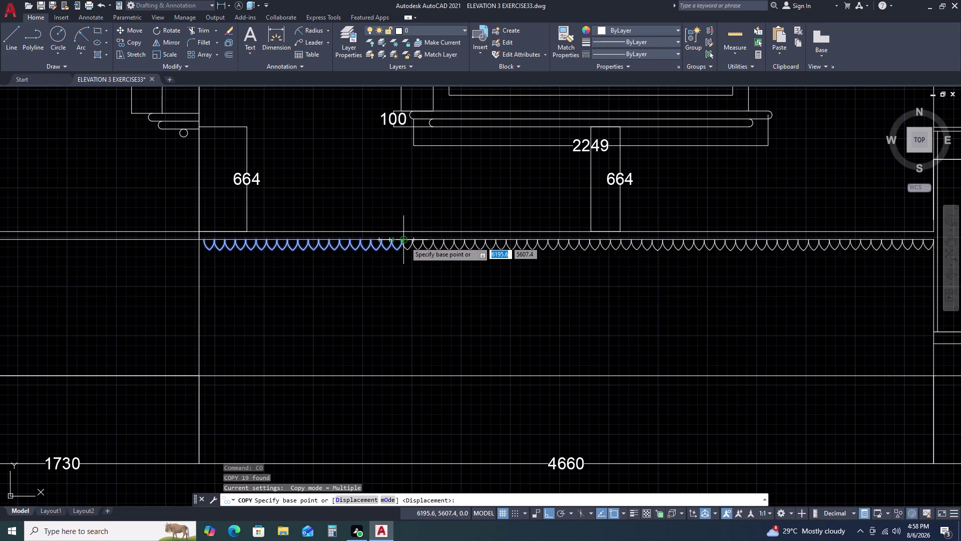
double_click(405, 241)
scroll(up, 3)
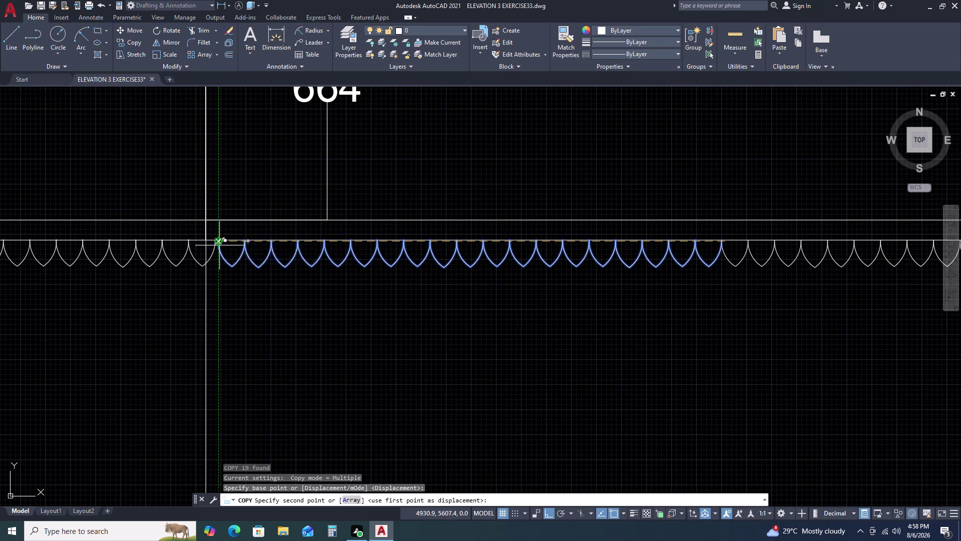
scroll(up, 3)
click(217, 238)
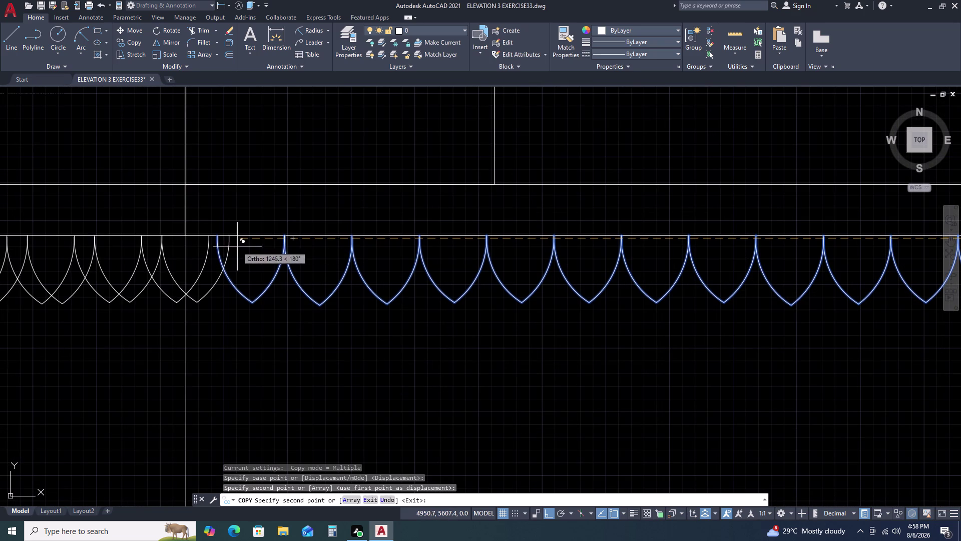
key(Escape)
Move the 19 copied lens arcs so they line up with the existing scallop row.
scroll(down, 3)
middle_drag(168, 254, 297, 281)
middle_drag(356, 281, 562, 282)
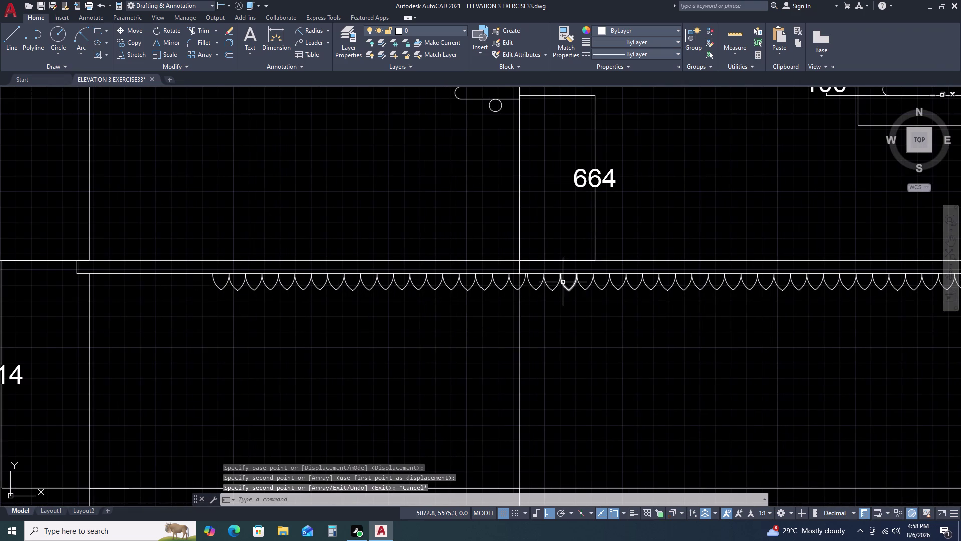
double_click(178, 249)
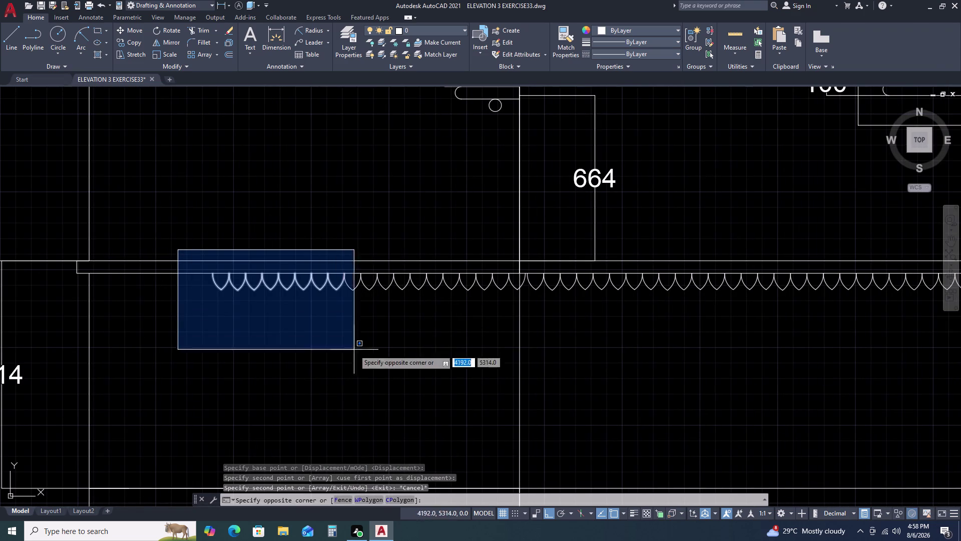
scroll(up, 3)
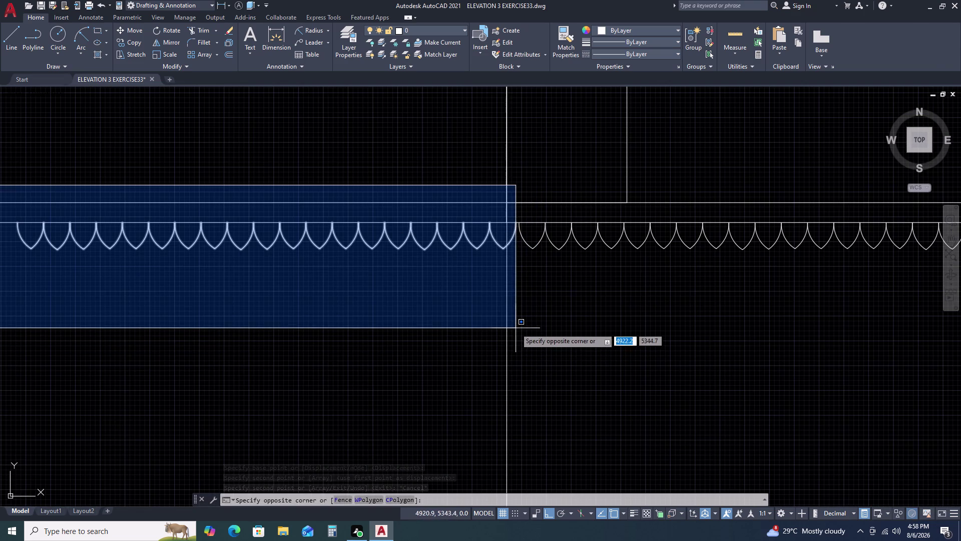
click(516, 328)
key(m)
key(space)
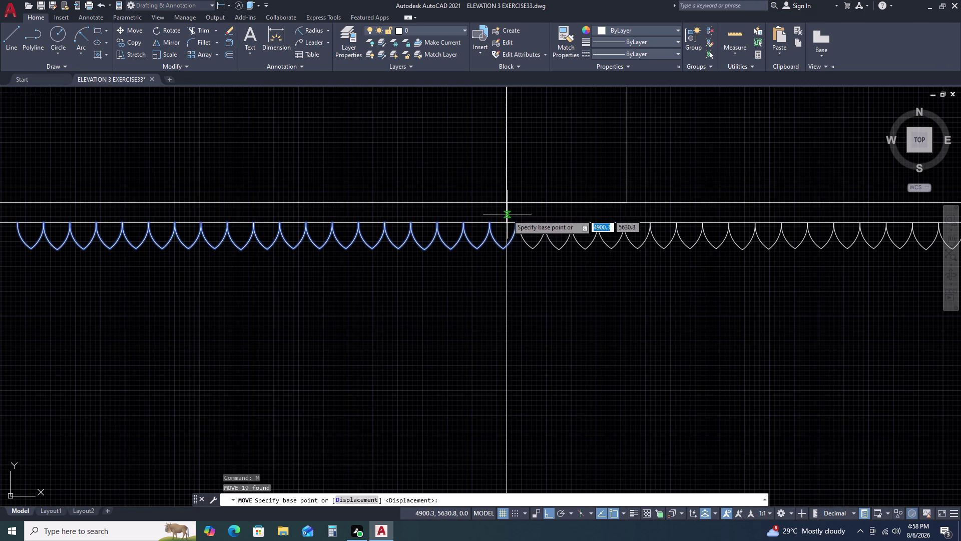
scroll(up, 3)
click(516, 227)
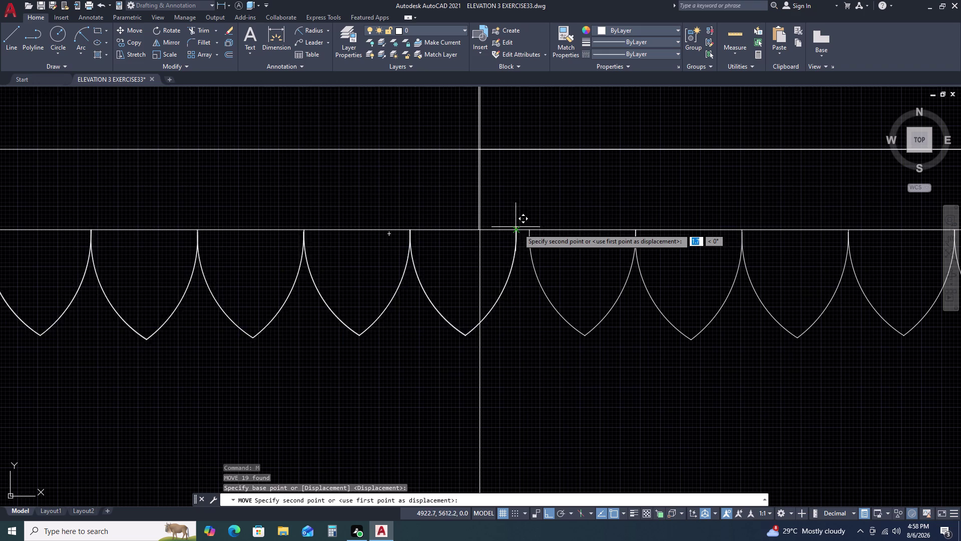
click(531, 230)
scroll(down, 3)
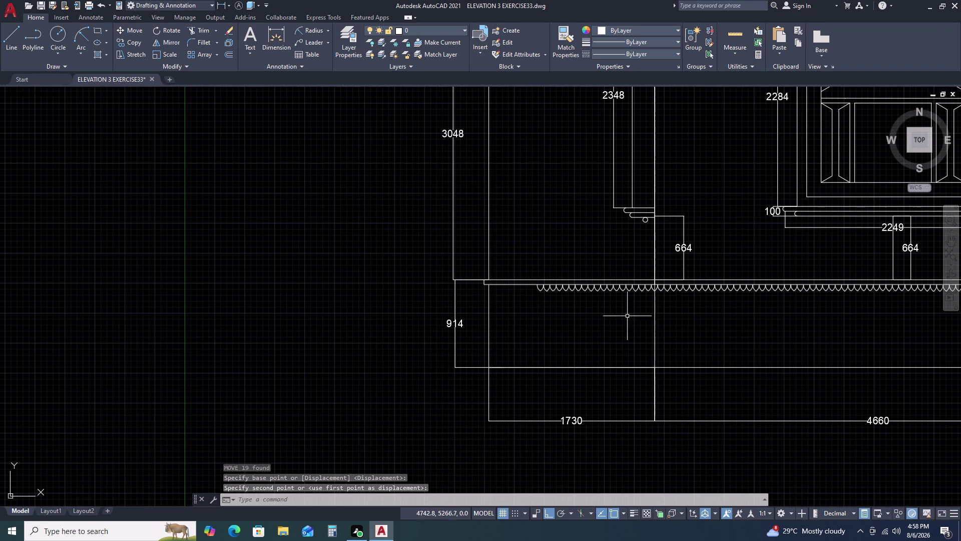
Copy ten scallops leftward so the trim reaches the left wall.
click(530, 266)
click(604, 318)
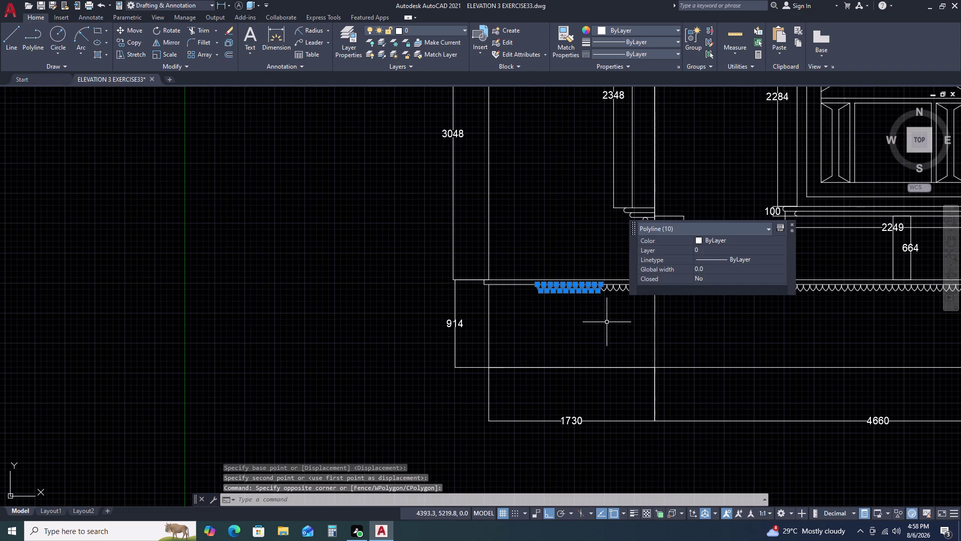
key(c)
key(o)
key(space)
scroll(up, 3)
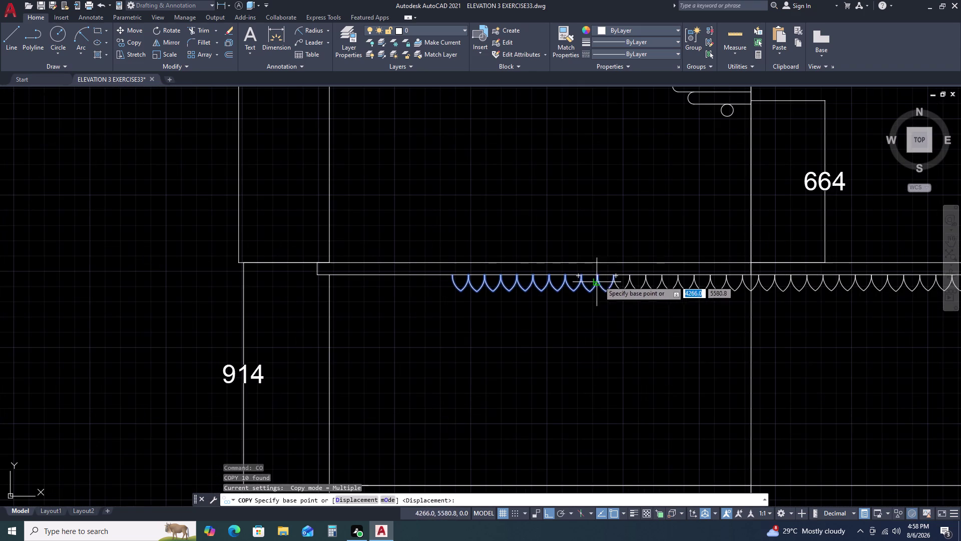
click(613, 273)
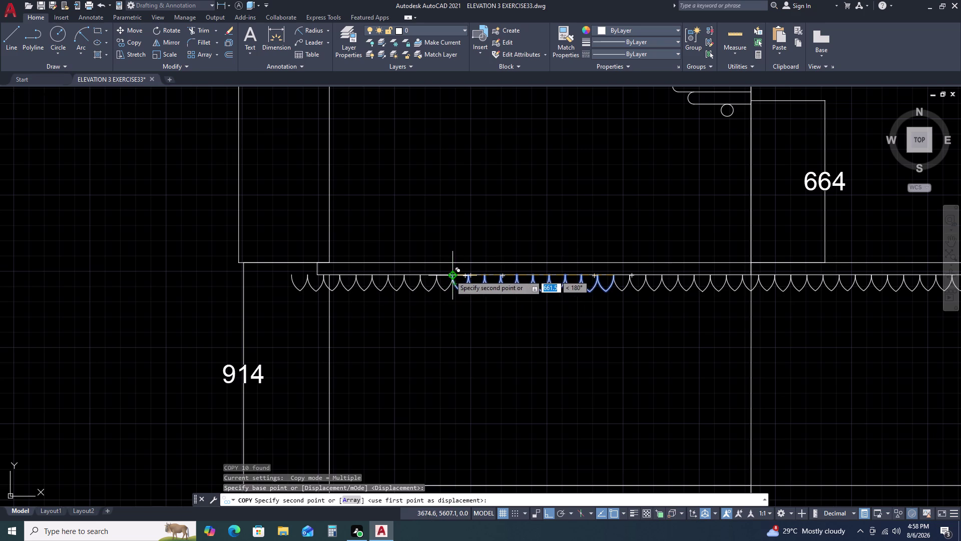
double_click(450, 275)
key(Escape)
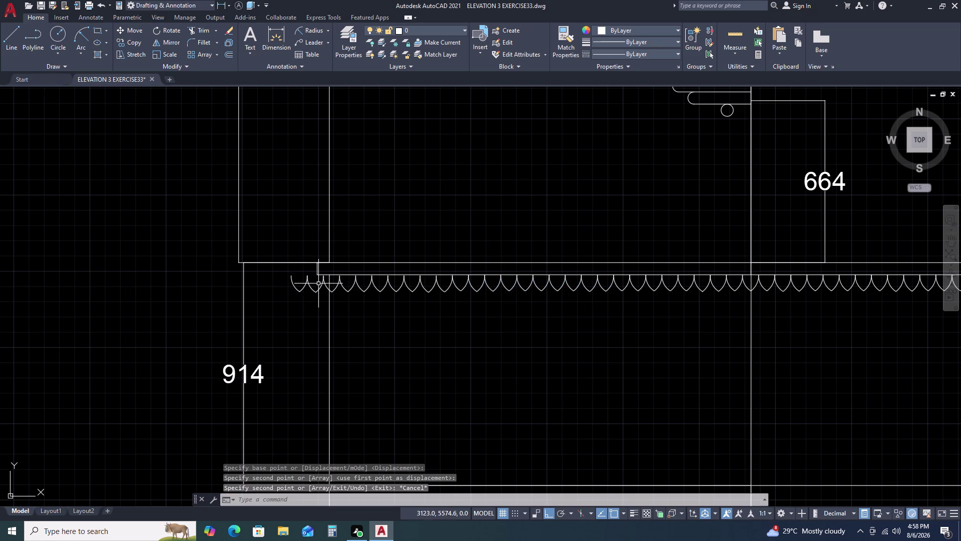
Erase the two overhanging scallops at the left end.
click(318, 283)
click(280, 284)
key(Delete)
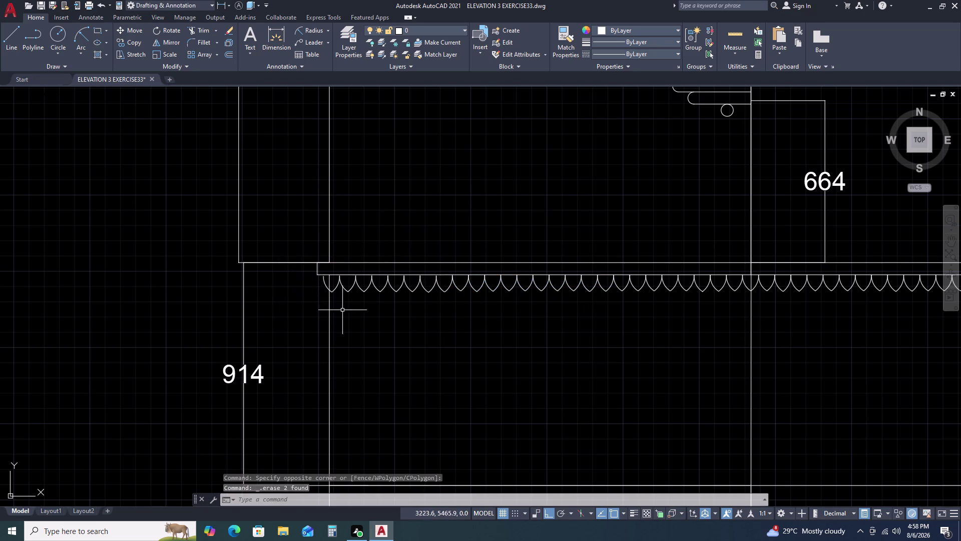
scroll(down, 3)
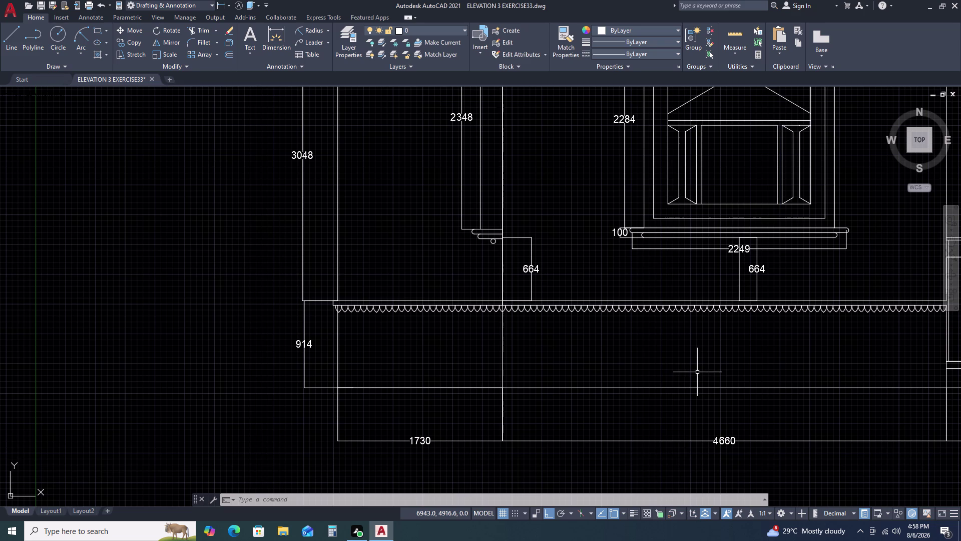
Pan over the base band and its dimensions, and begin selecting the stray vertical line.
scroll(down, 3)
middle_drag(784, 259, 769, 259)
middle_drag(740, 256, 695, 252)
middle_drag(571, 249, 565, 248)
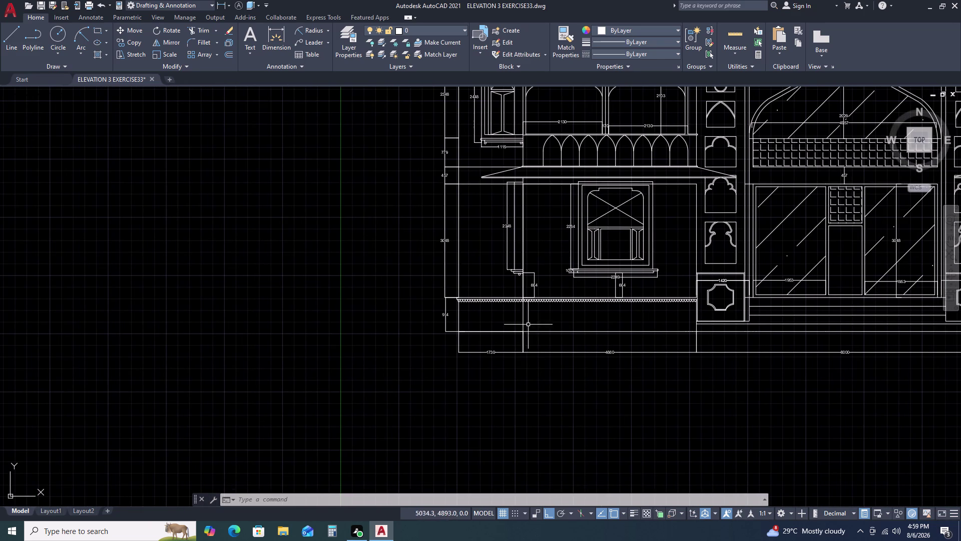
scroll(up, 3)
click(537, 312)
Erase the stray 914-long vertical line under the base band.
double_click(498, 325)
scroll(down, 3)
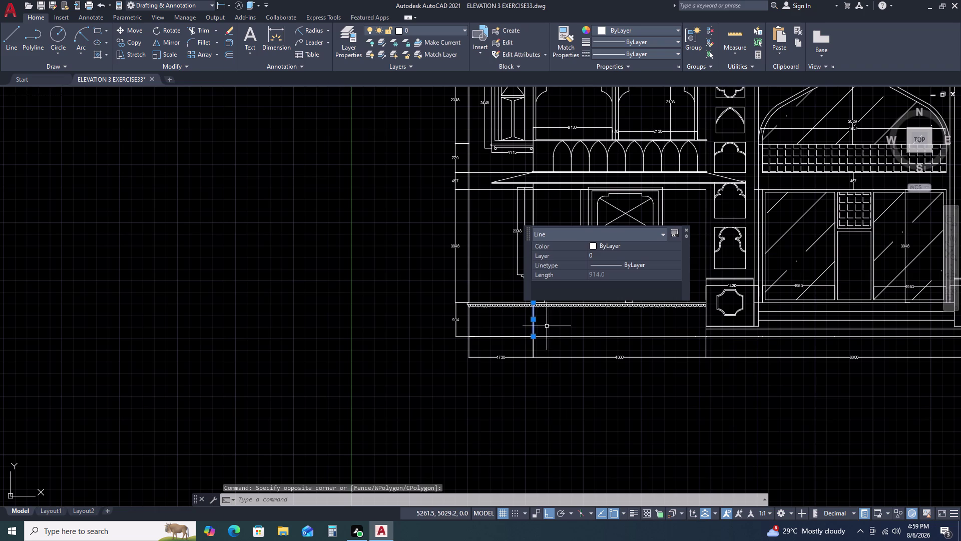
key(Delete)
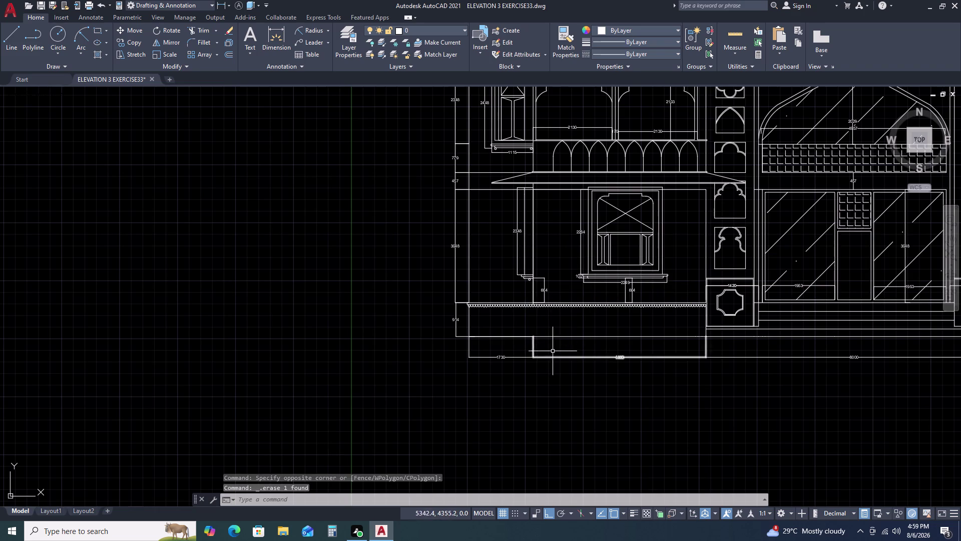
scroll(up, 3)
middle_drag(625, 320, 549, 317)
middle_click(549, 316)
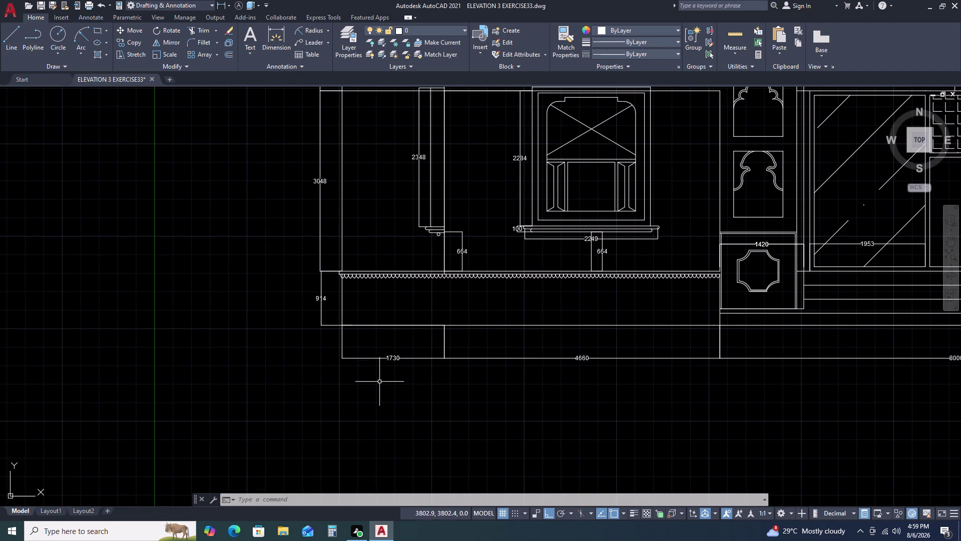
Grip-stretch the 1730 dimension line slightly upward, then clear the selection.
middle_drag(385, 369, 395, 307)
scroll(up, 3)
click(418, 280)
double_click(372, 297)
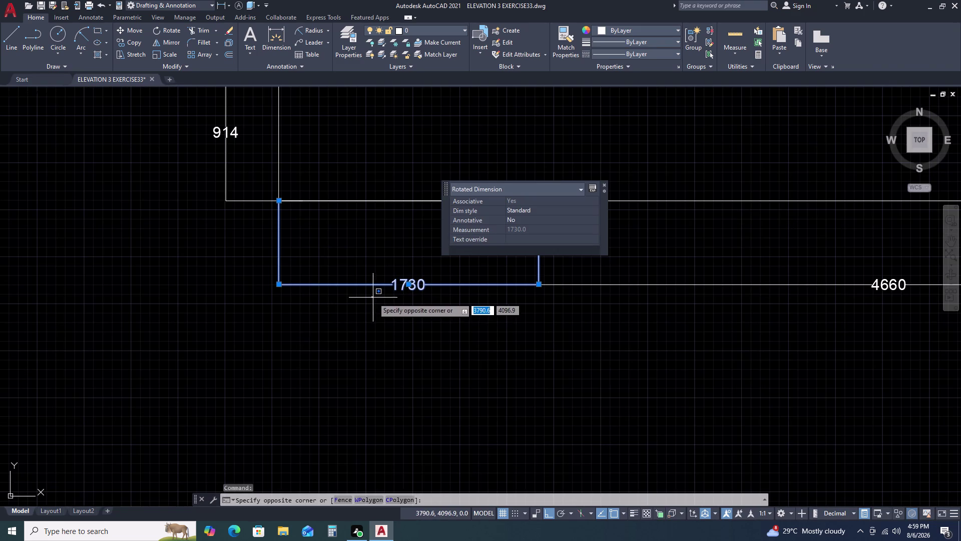
click(368, 297)
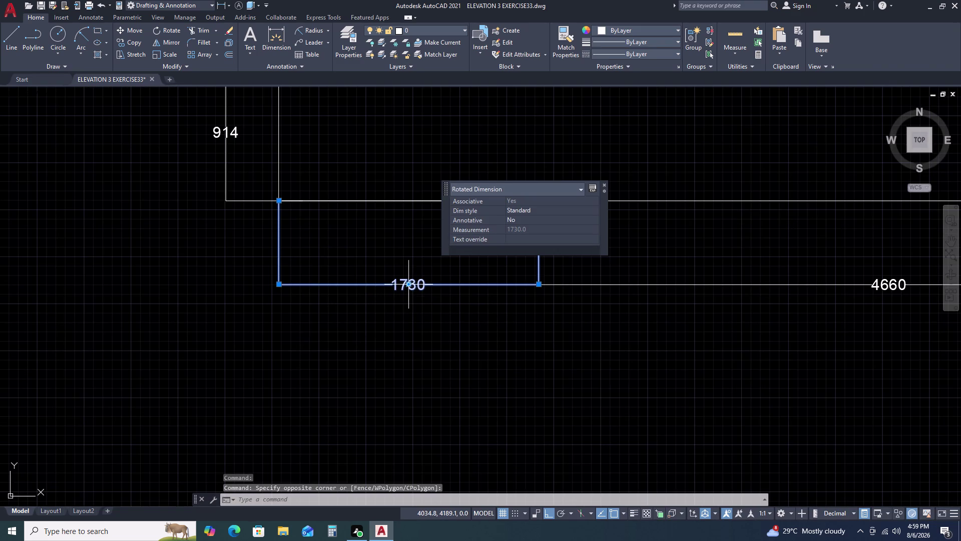
double_click(408, 284)
click(409, 267)
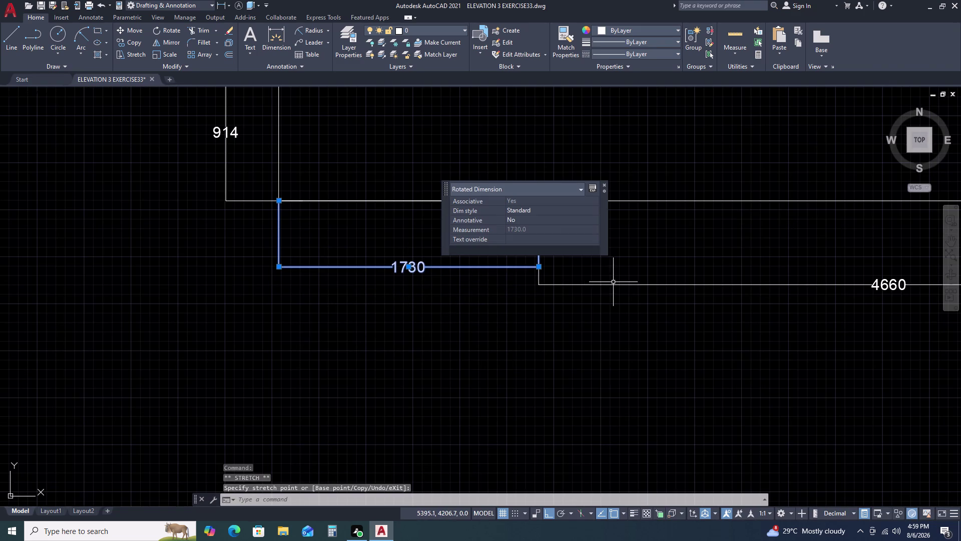
key(Escape)
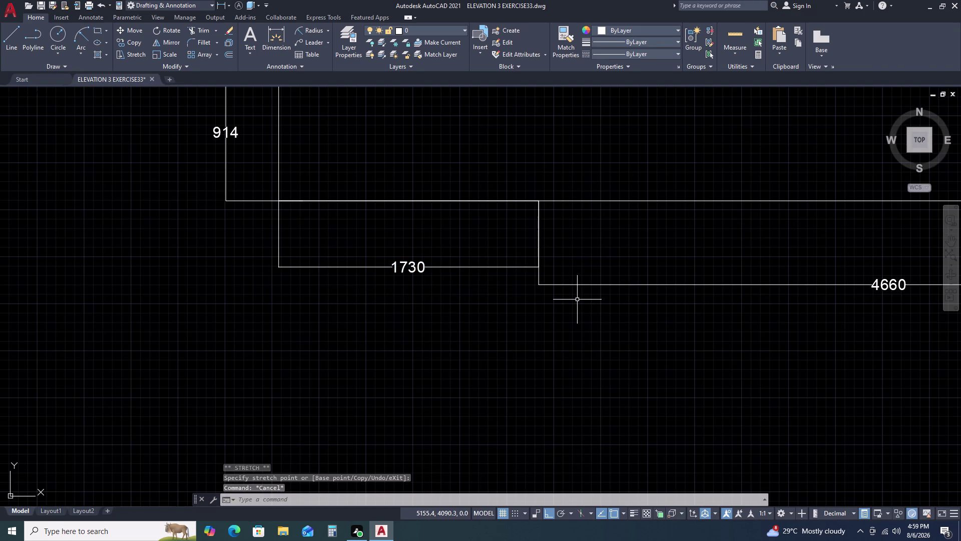
Open the Dimension Style Manager with the D alias and select the Standard style.
text(D)
key(space)
click(586, 244)
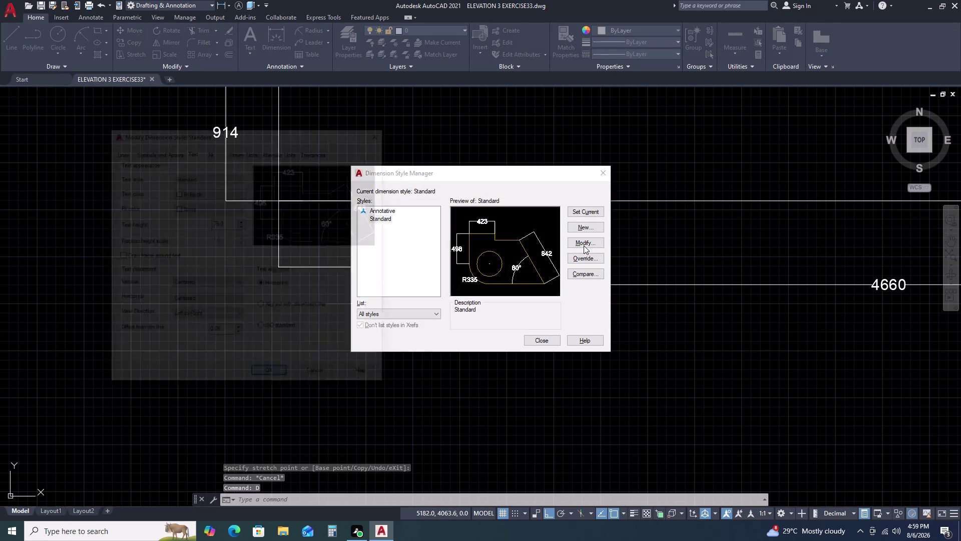
Set the Standard dimension style's arrow size to 75 and make it current.
double_click(146, 154)
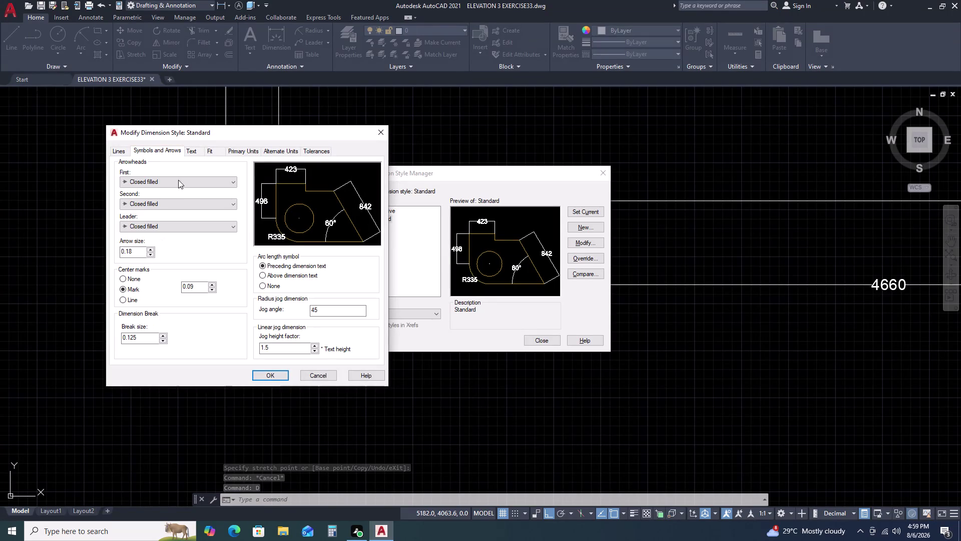
double_click(139, 250)
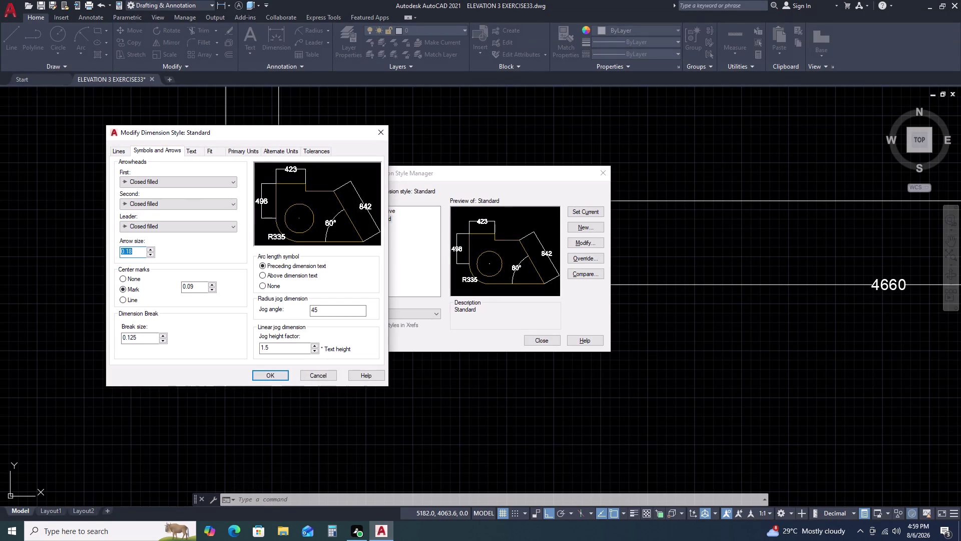
text(7)
text(5)
key(Return)
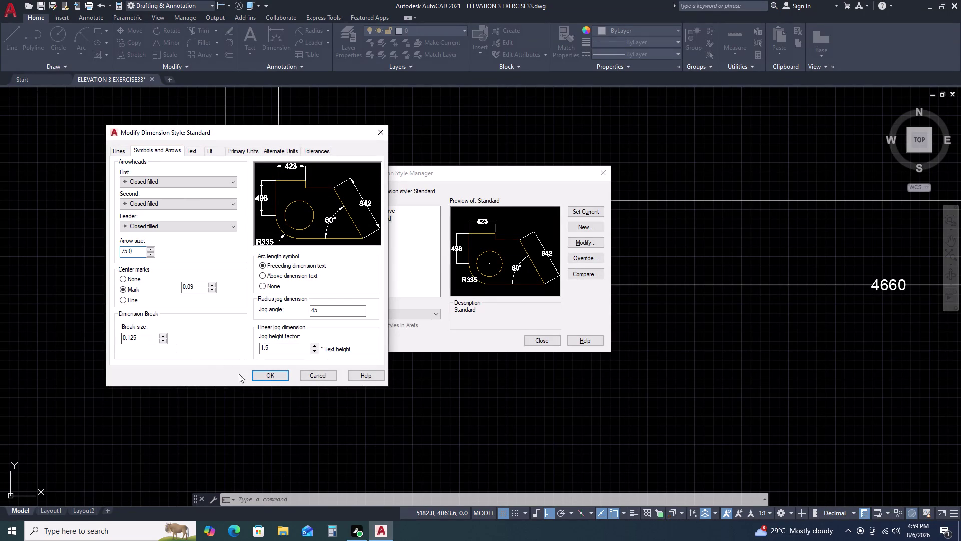
click(271, 379)
click(589, 212)
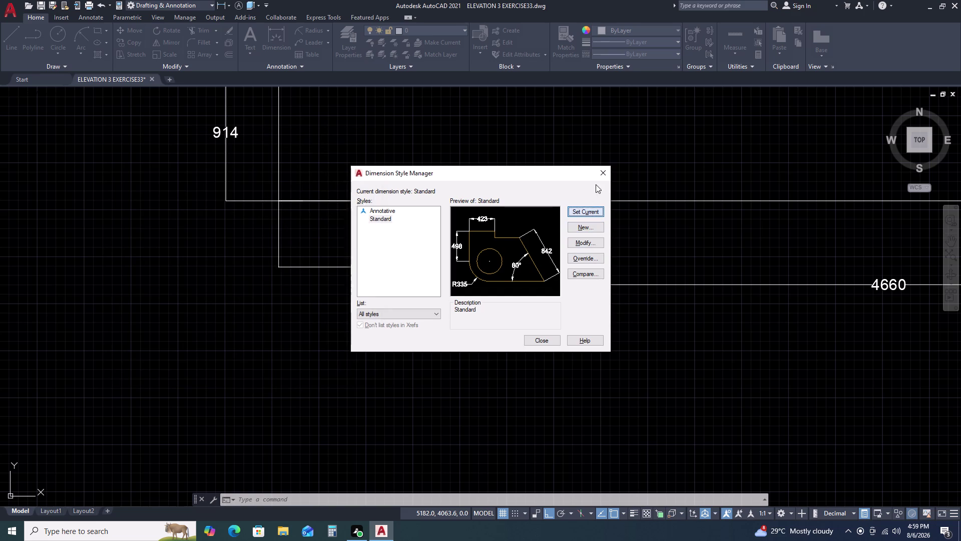
double_click(603, 174)
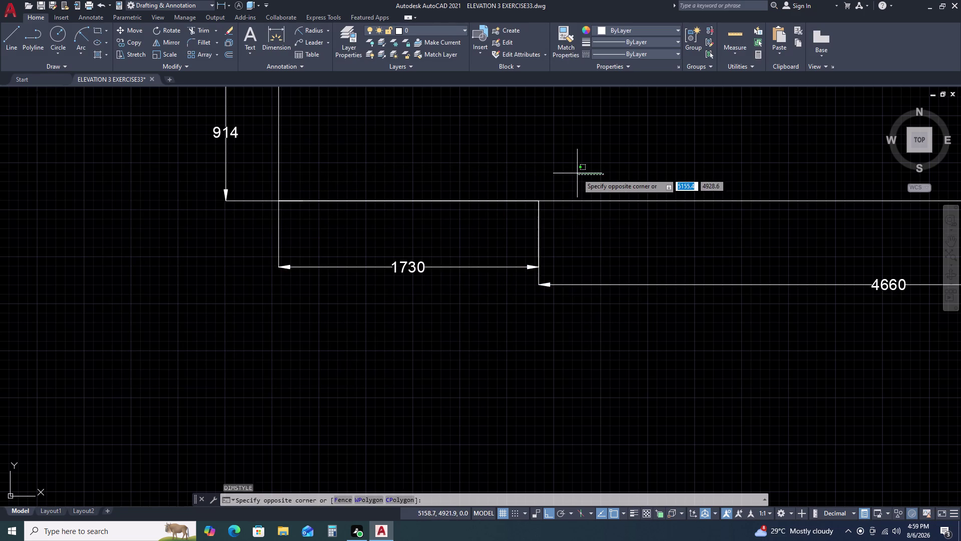
Cancel a stray selection made in the drawing.
key(Escape)
scroll(down, 3)
drag(540, 198, 537, 201)
click(501, 231)
key(Escape)
key(d)
key(space)
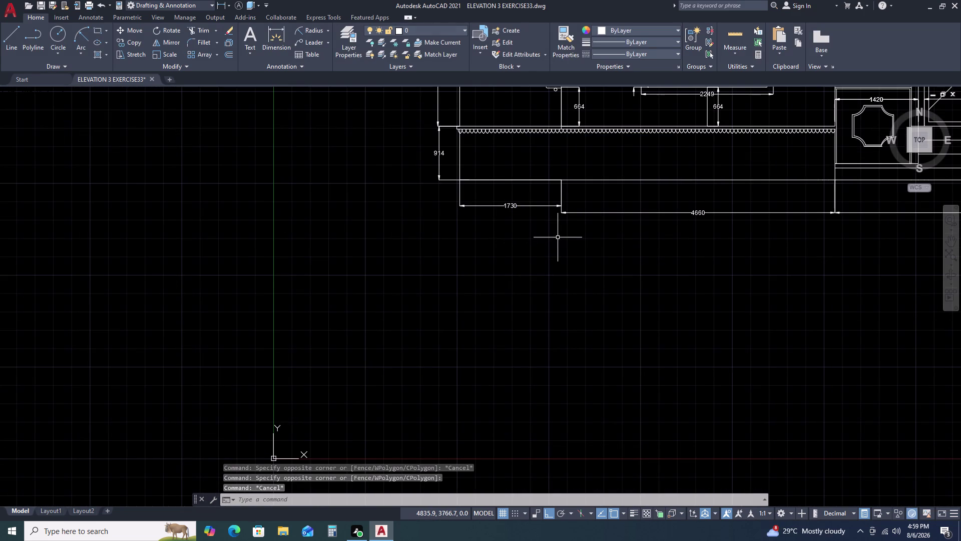
Switch the Standard style's first and second arrowheads to Architectural tick and set it current.
double_click(595, 244)
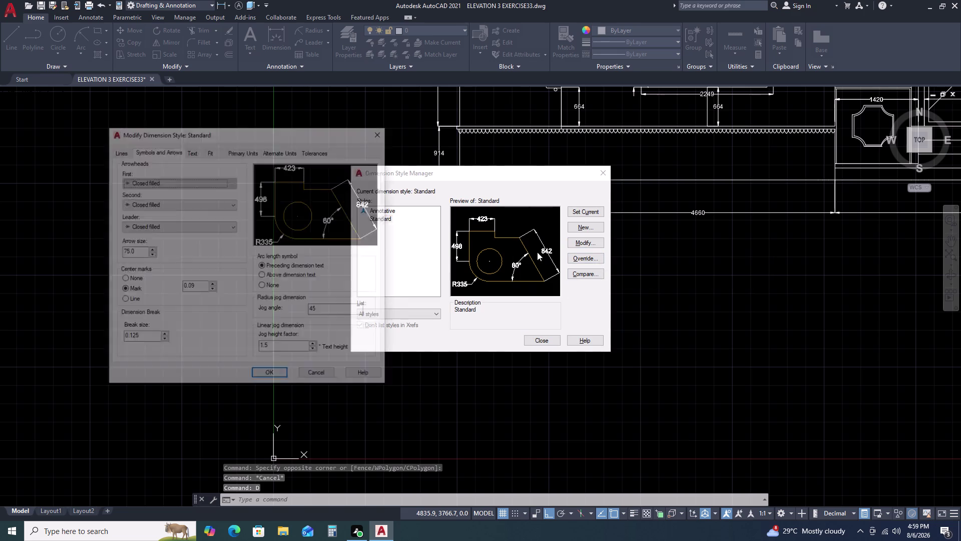
double_click(154, 183)
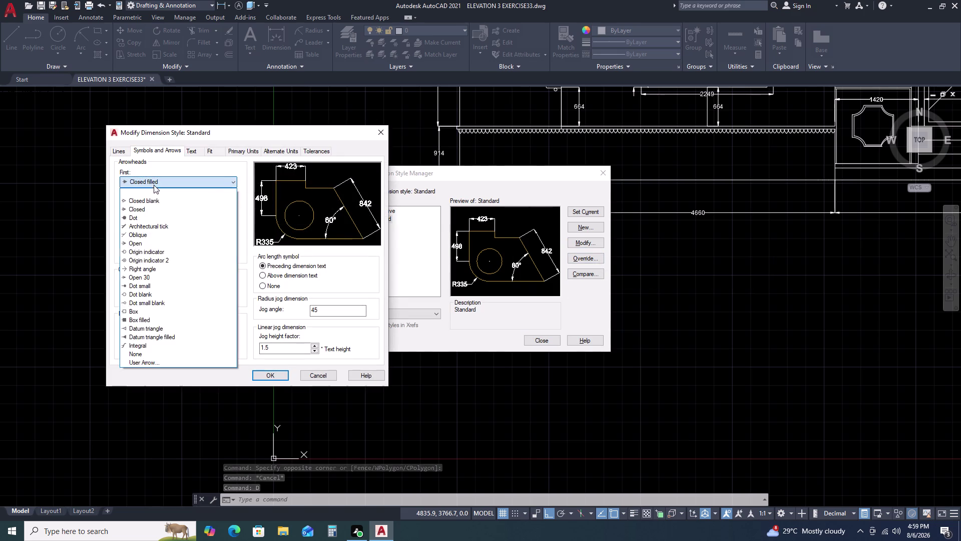
click(155, 184)
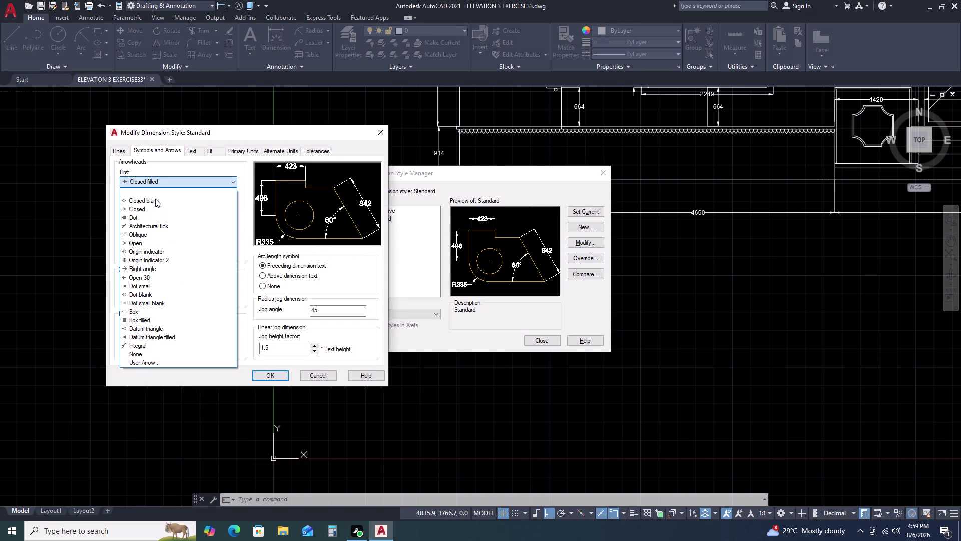
click(153, 229)
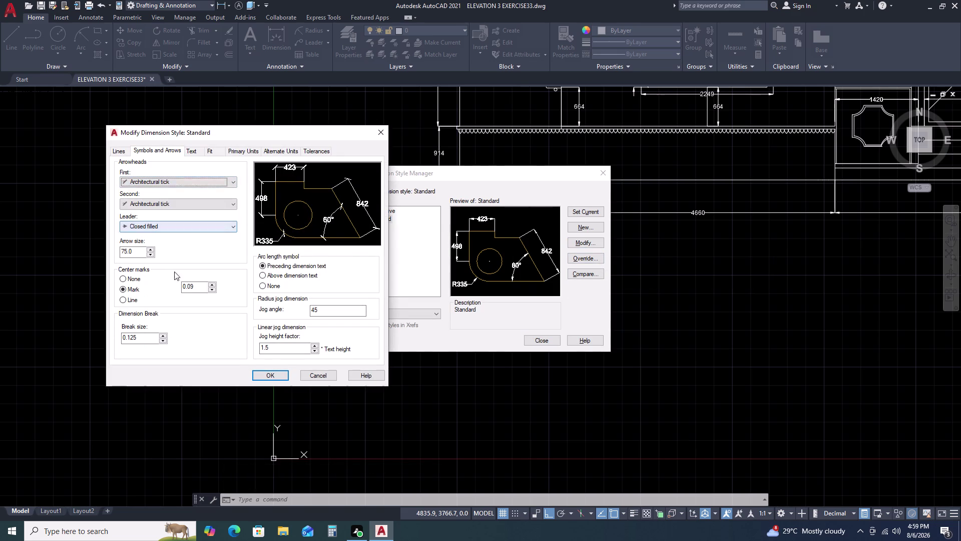
click(274, 376)
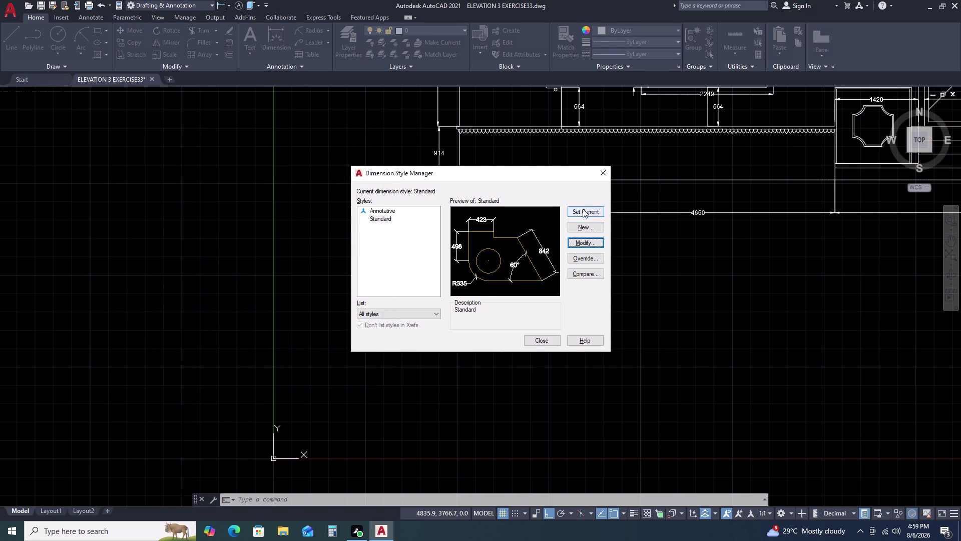
double_click(582, 209)
click(599, 175)
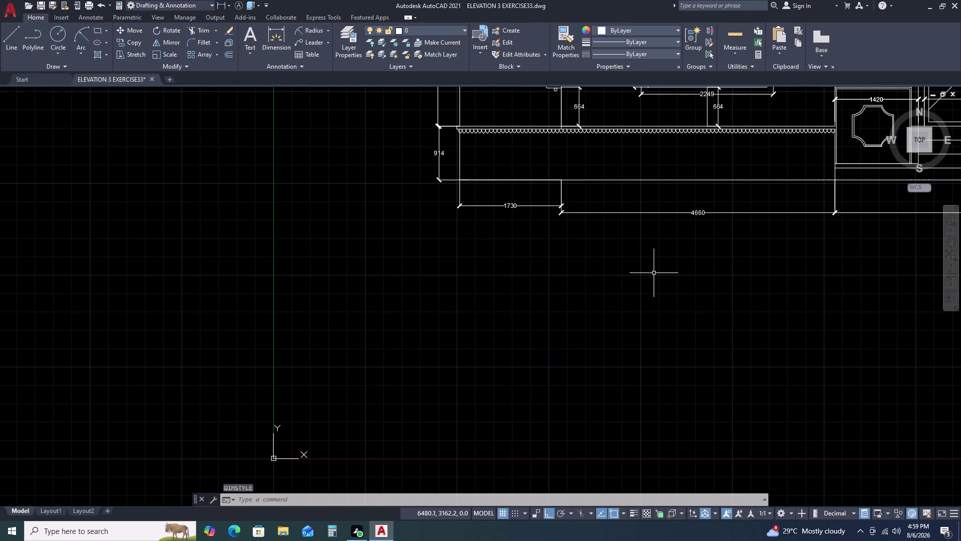
middle_drag(647, 275, 508, 305)
double_click(530, 228)
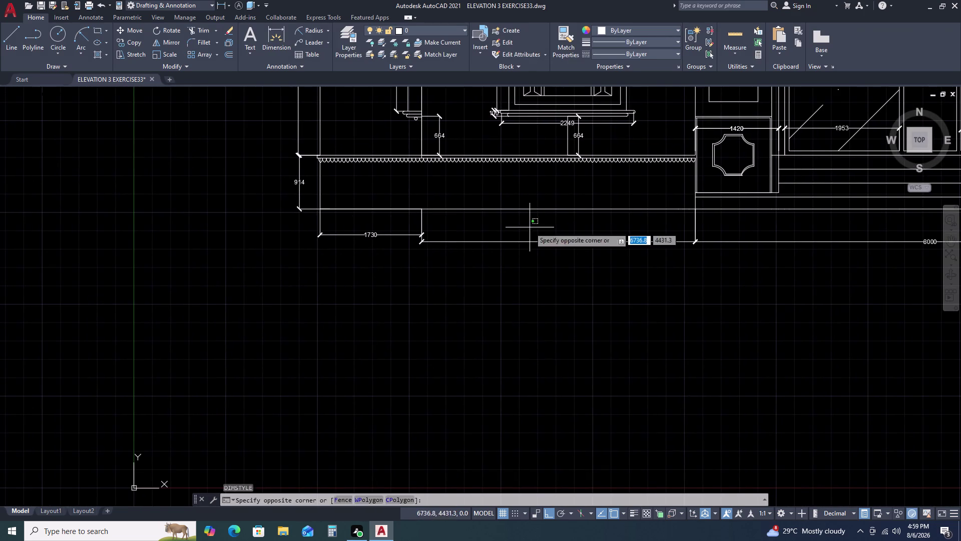
double_click(482, 265)
scroll(up, 3)
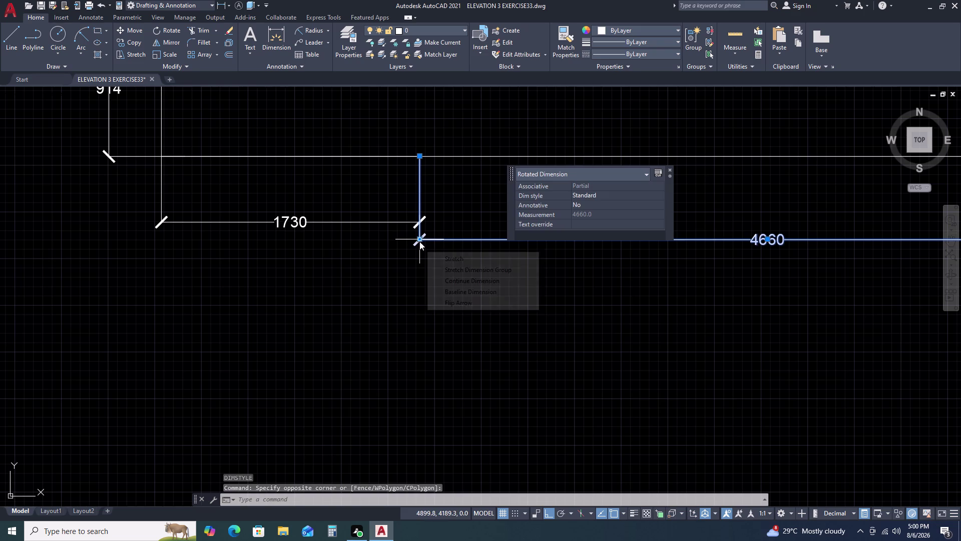
click(419, 241)
double_click(421, 222)
scroll(down, 3)
key(Escape)
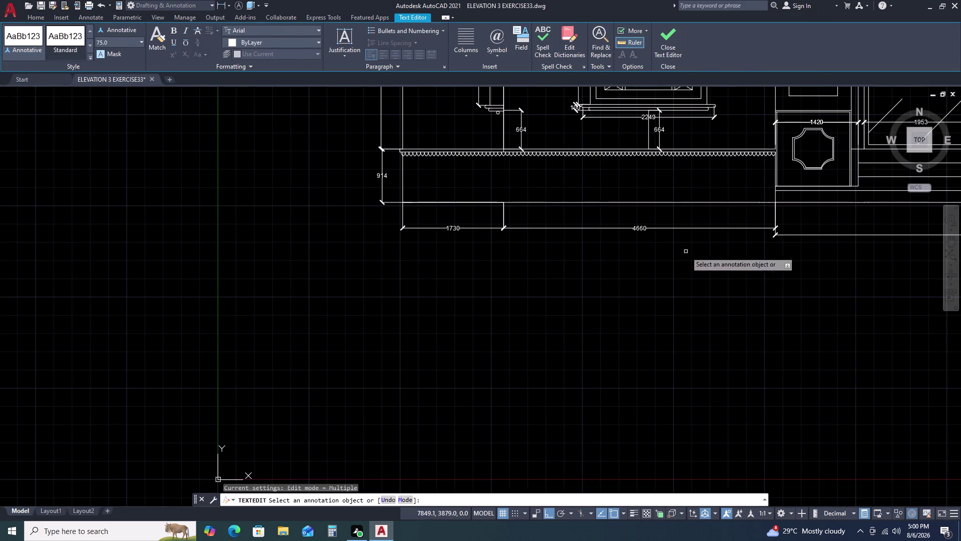
middle_drag(694, 249, 445, 289)
middle_click(439, 291)
key(Escape)
drag(626, 270, 599, 274)
drag(558, 299, 553, 305)
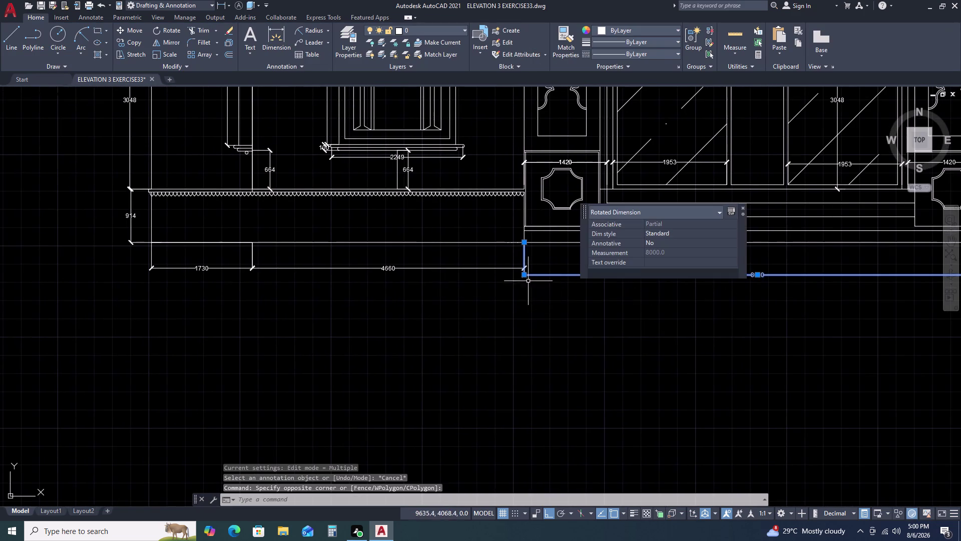
scroll(up, 3)
double_click(518, 269)
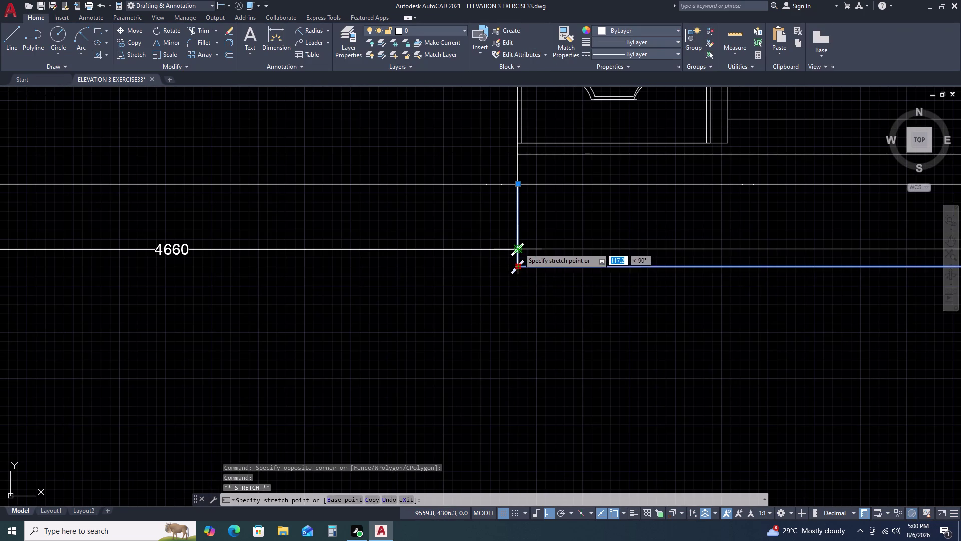
click(518, 248)
scroll(down, 3)
key(Escape)
scroll(down, 3)
middle_drag(721, 291, 690, 291)
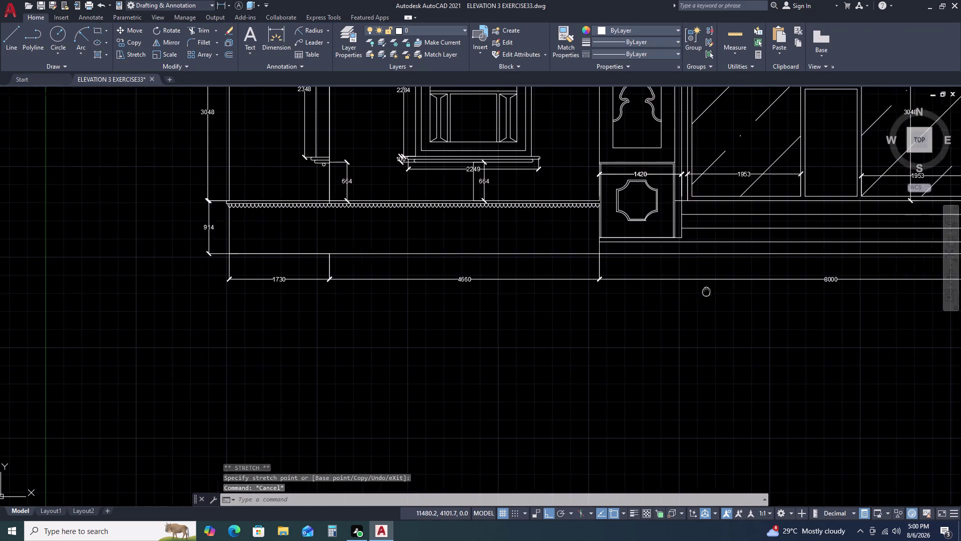
middle_drag(689, 291, 386, 295)
middle_drag(623, 267, 368, 281)
drag(562, 288, 544, 298)
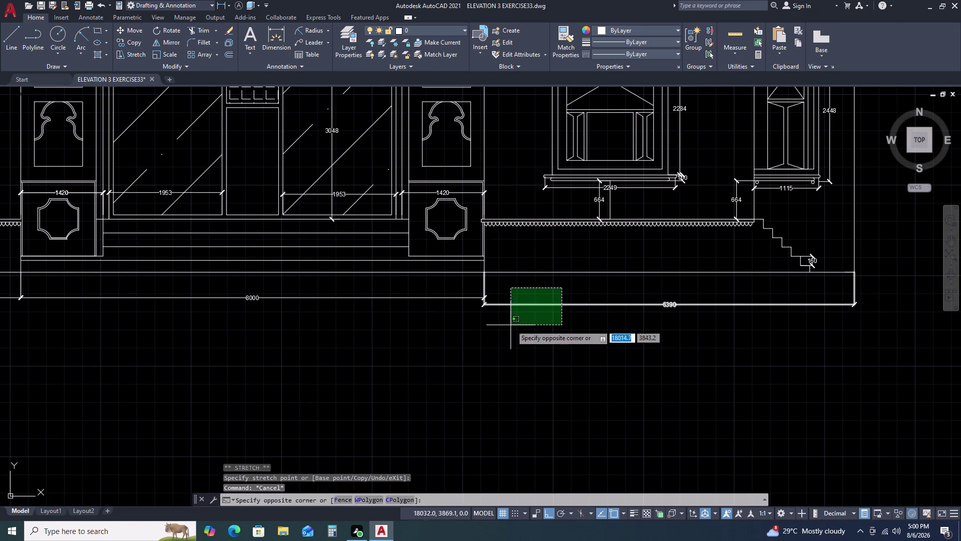
click(512, 327)
scroll(up, 3)
scroll(up, 3)
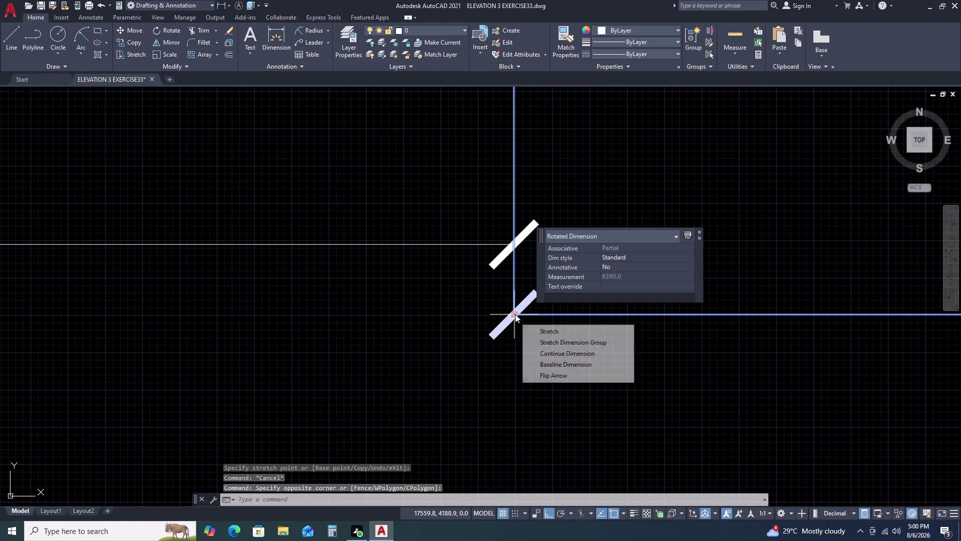
click(515, 314)
click(517, 242)
scroll(down, 3)
scroll(down, 3)
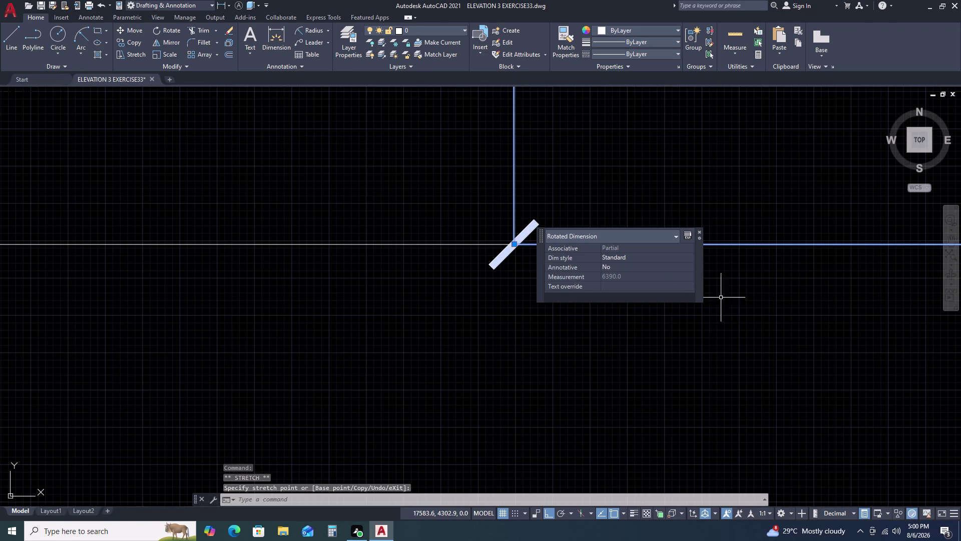
scroll(down, 3)
key(Escape)
middle_drag(797, 307, 435, 367)
scroll(down, 3)
middle_drag(666, 333, 602, 346)
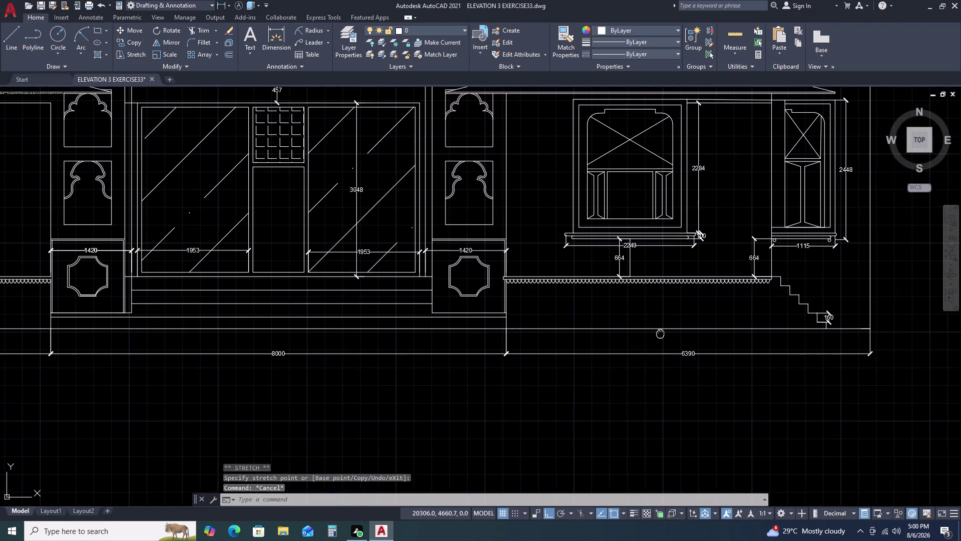
middle_drag(602, 345, 552, 350)
middle_click(552, 351)
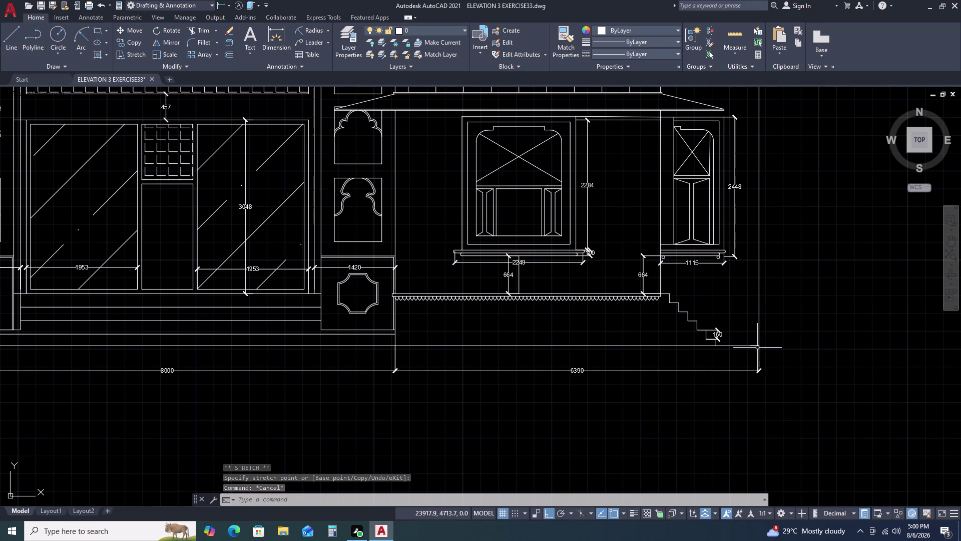
scroll(down, 3)
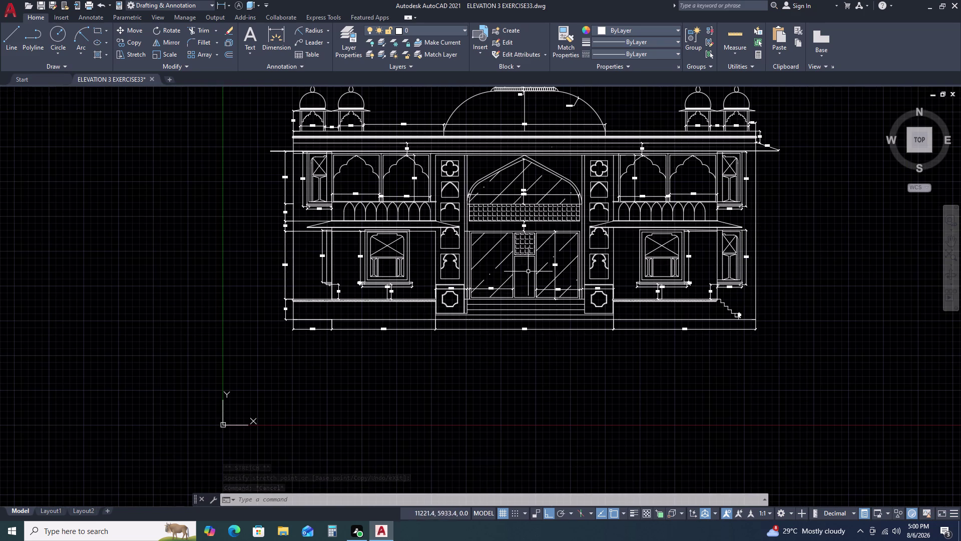
scroll(up, 3)
scroll(up, 3)
middle_drag(519, 311, 567, 303)
middle_click(567, 303)
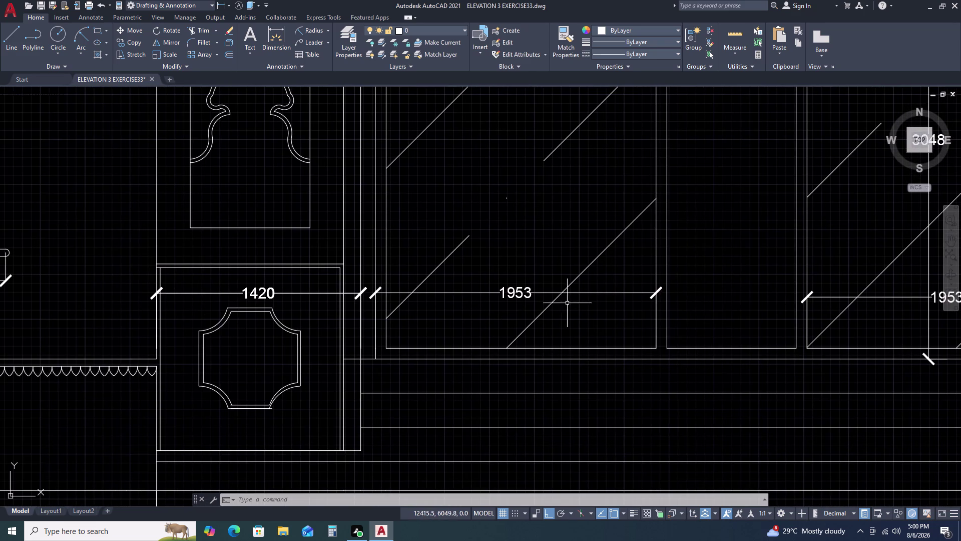
scroll(down, 3)
scroll(down, 3)
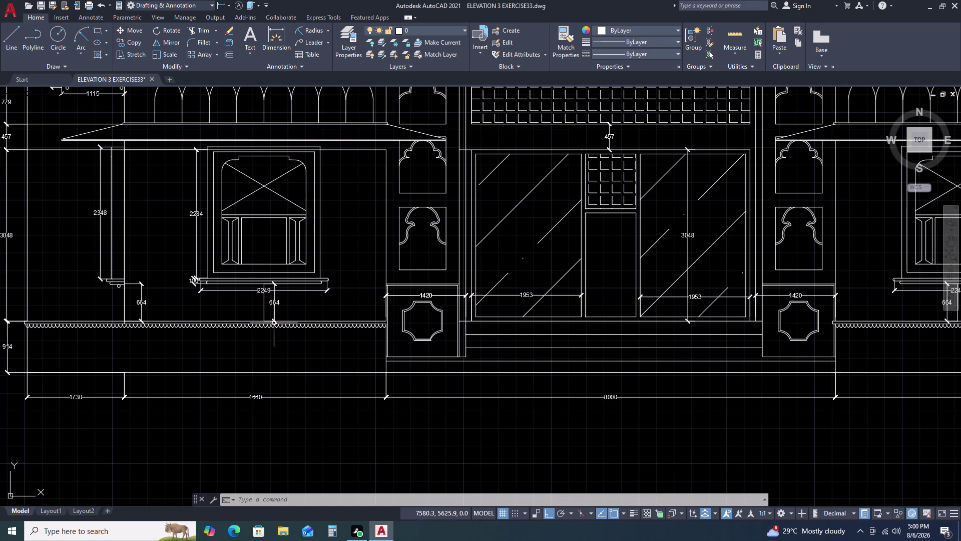
middle_drag(245, 308, 328, 299)
middle_drag(357, 298, 443, 295)
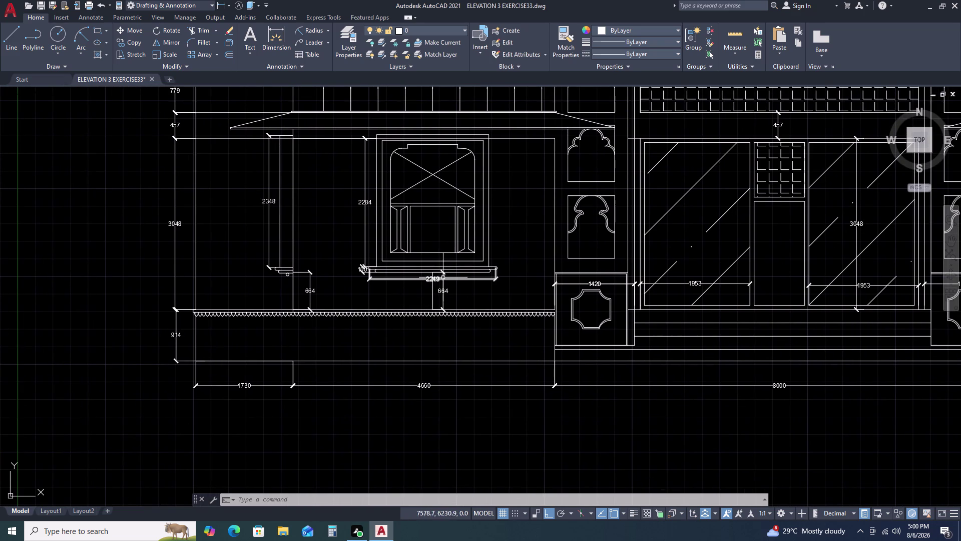
scroll(up, 3)
click(395, 296)
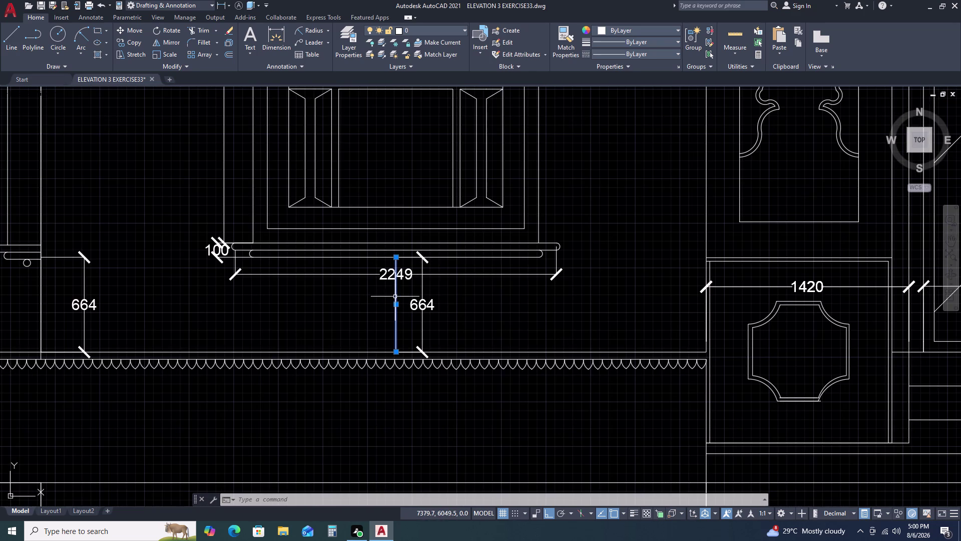
key(Delete)
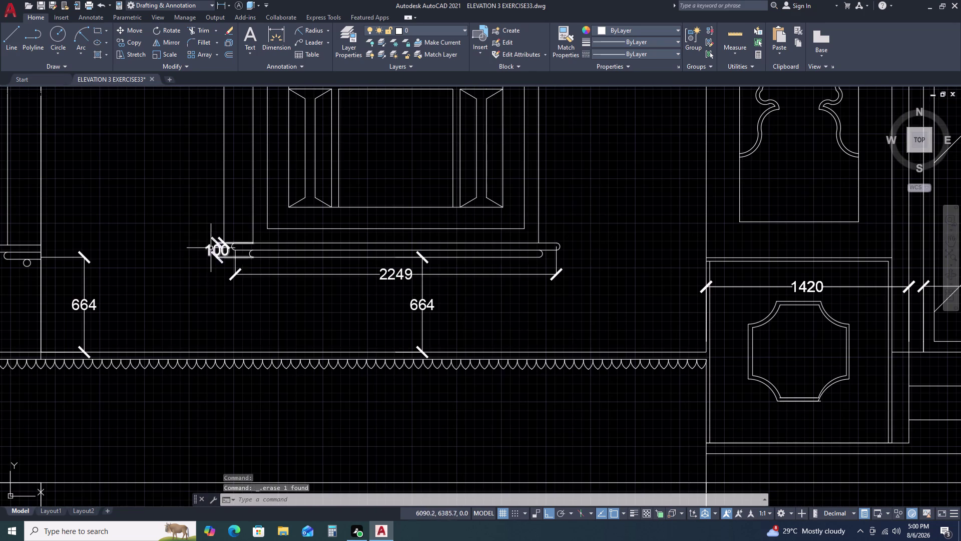
scroll(up, 3)
click(227, 257)
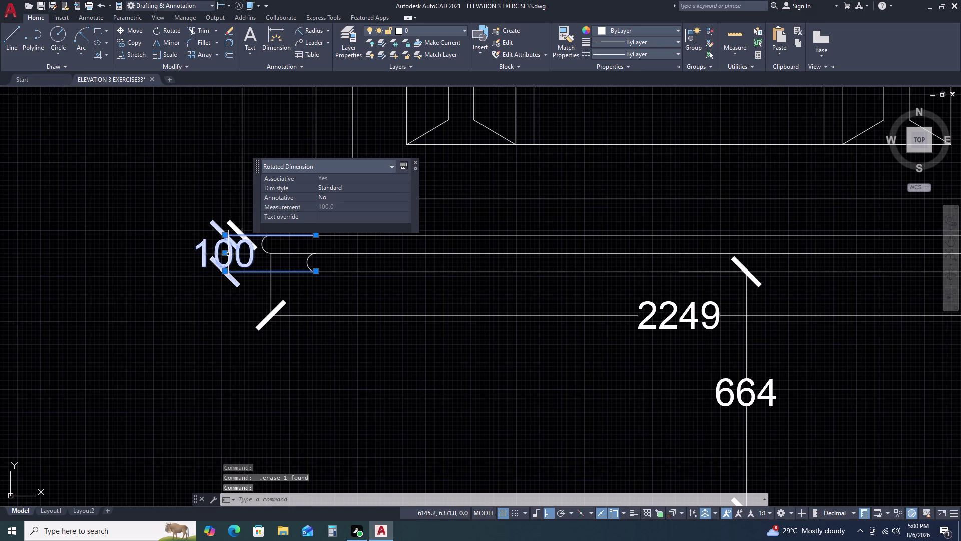
double_click(225, 252)
click(166, 255)
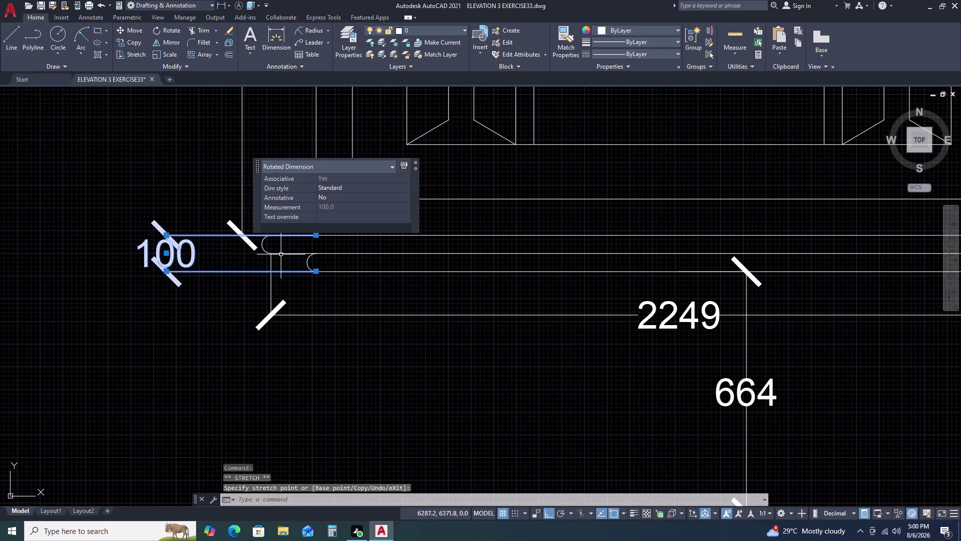
scroll(down, 3)
key(Escape)
middle_drag(254, 256, 404, 316)
middle_drag(450, 329, 456, 330)
click(426, 287)
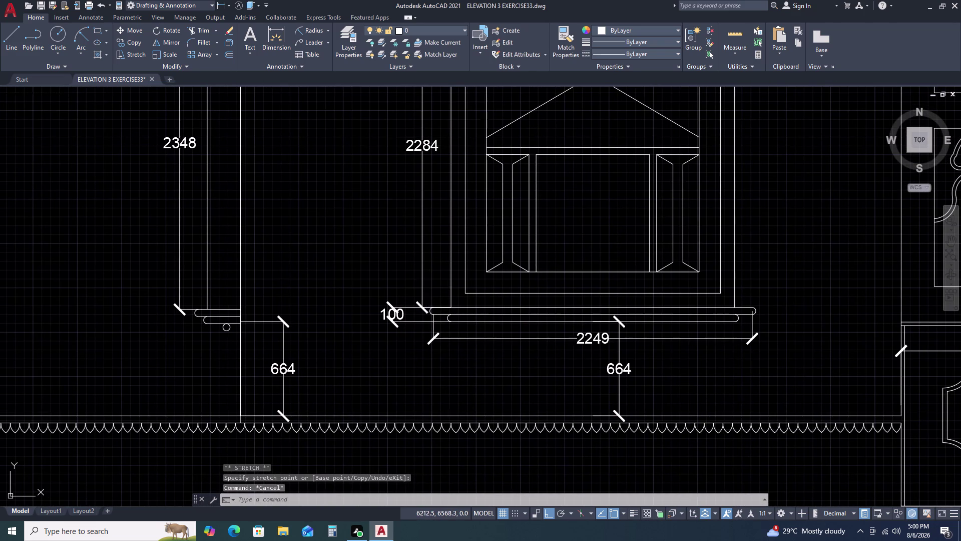
click(409, 284)
click(417, 309)
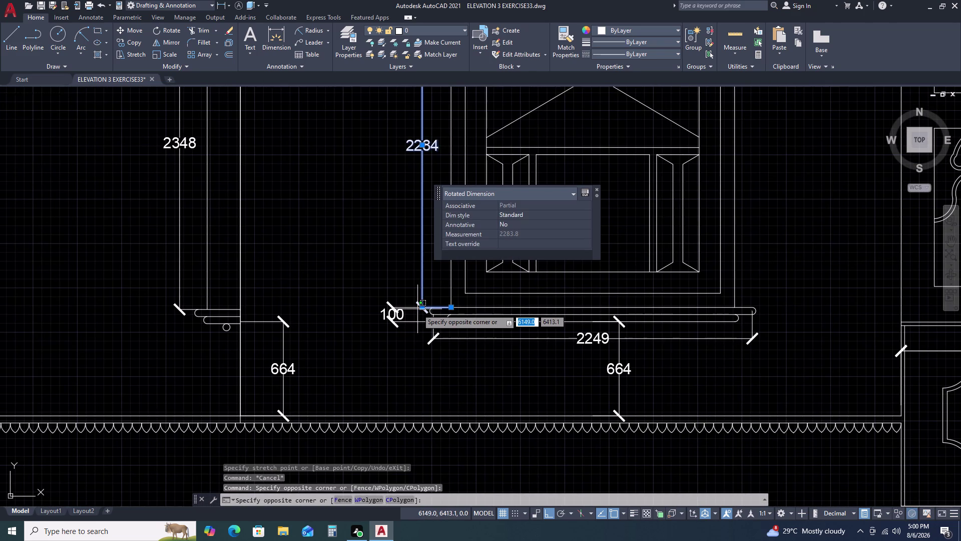
drag(424, 308, 416, 307)
key(Escape)
key(Escape)
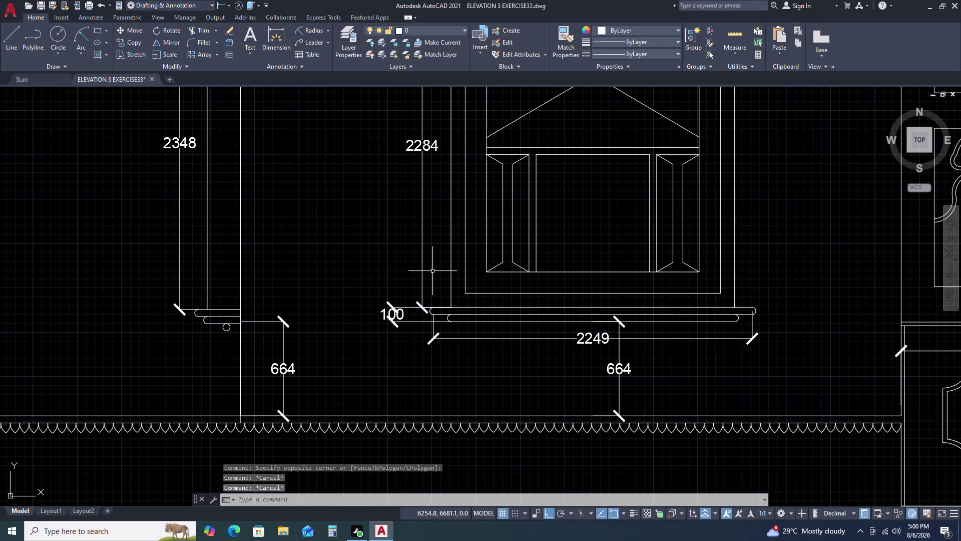
scroll(down, 3)
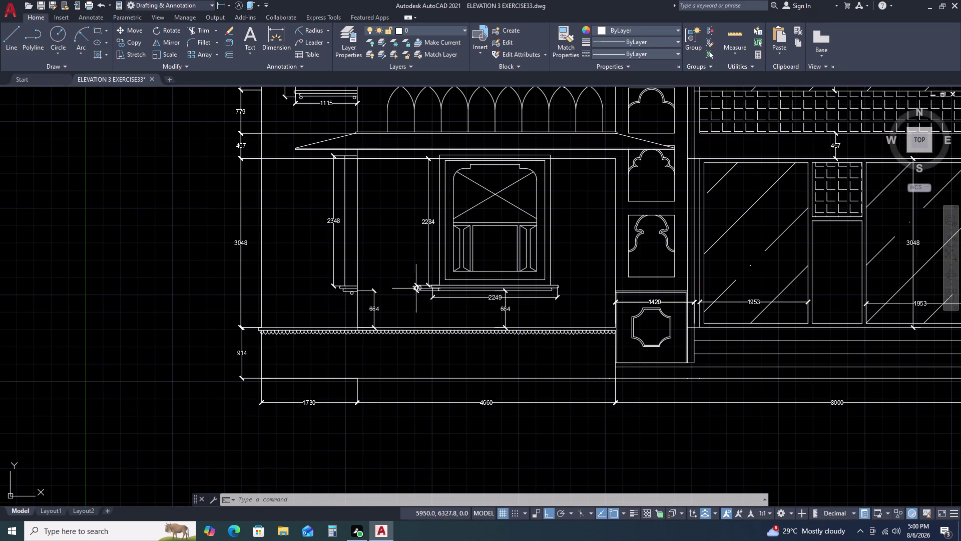
scroll(up, 3)
middle_click(427, 250)
middle_drag(438, 271, 483, 377)
middle_click(483, 377)
scroll(up, 3)
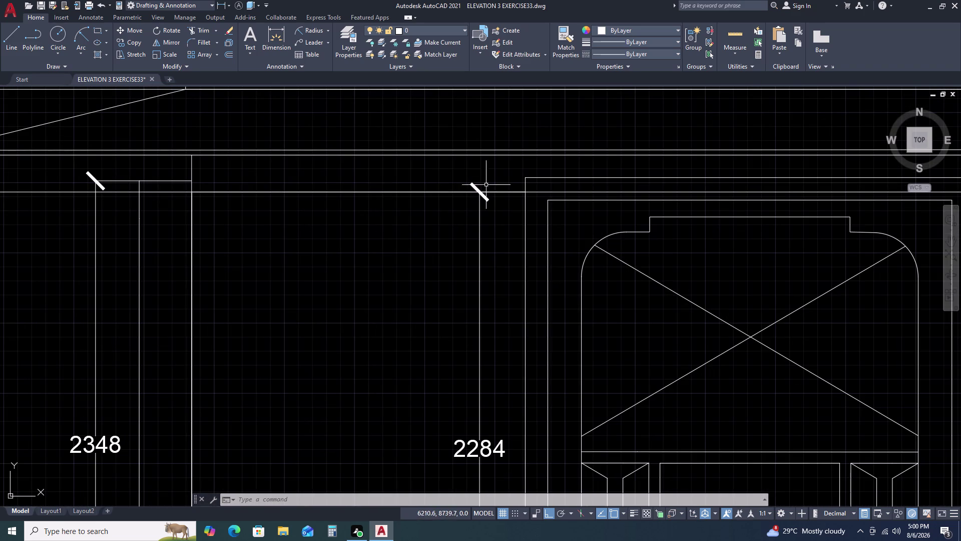
click(481, 191)
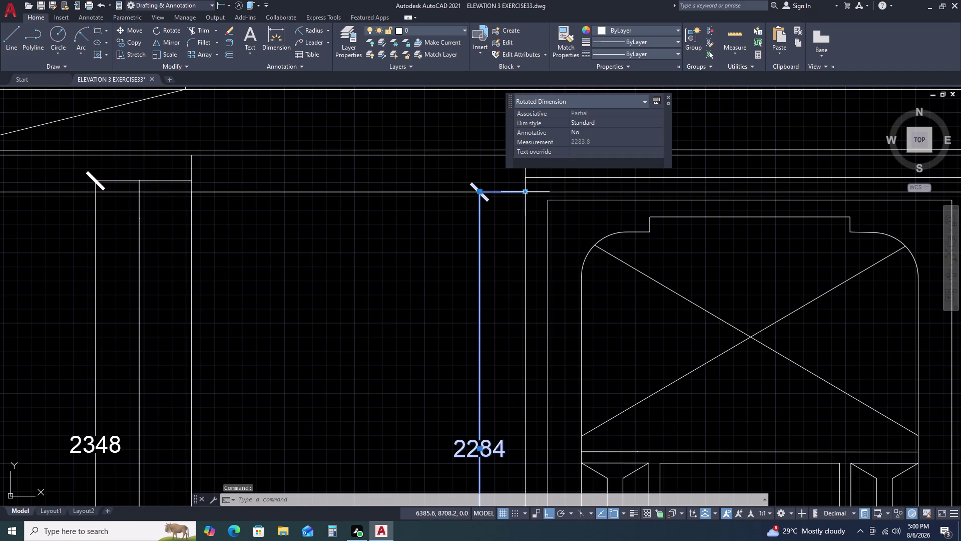
click(527, 192)
click(528, 173)
scroll(down, 3)
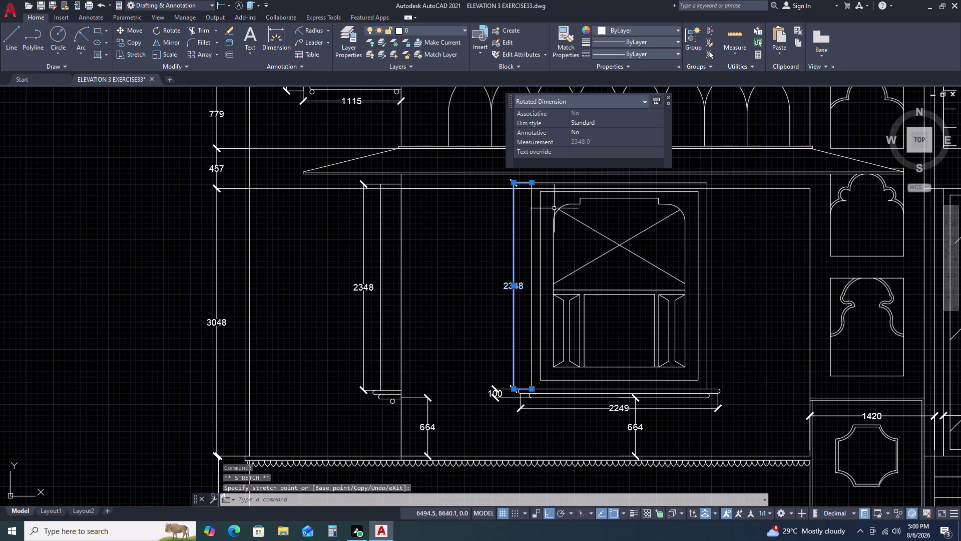
scroll(up, 3)
middle_drag(531, 402, 531, 347)
middle_click(529, 340)
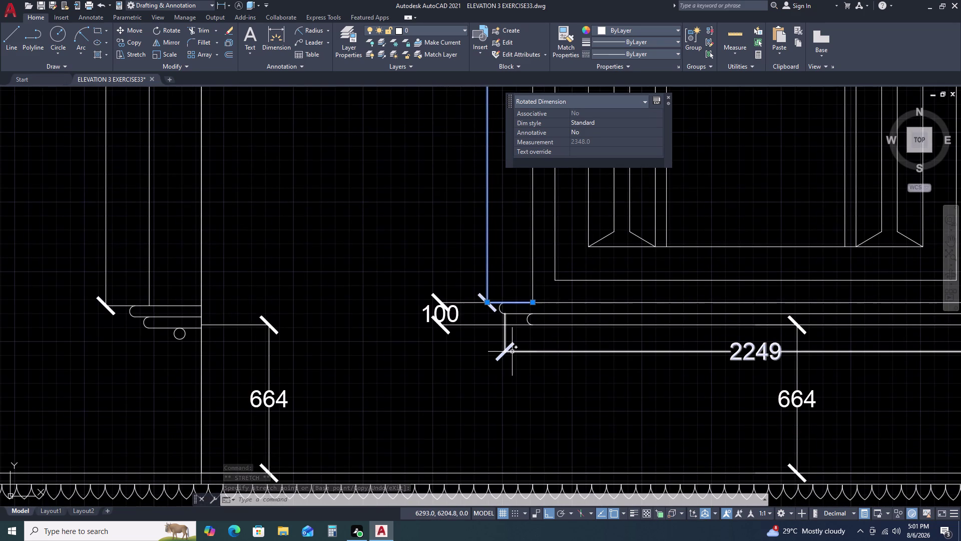
scroll(up, 3)
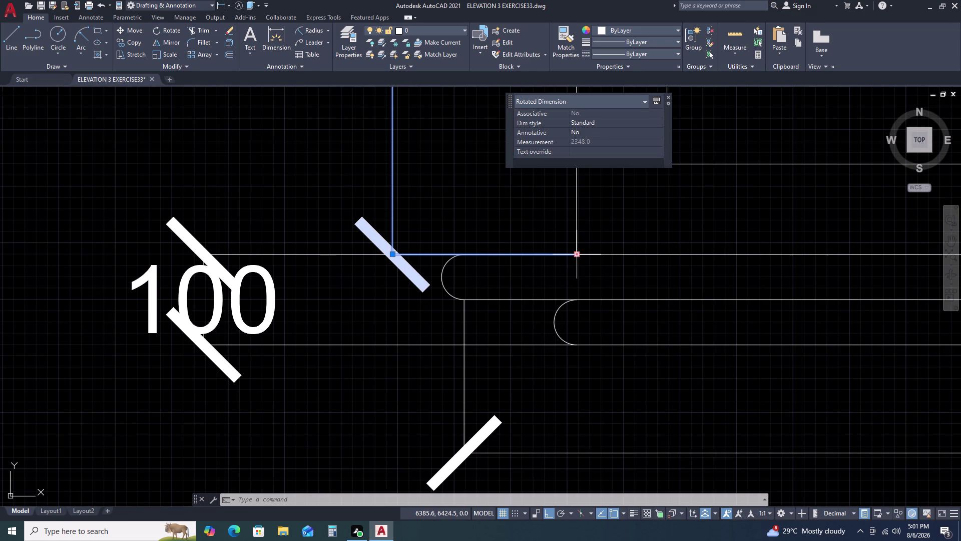
double_click(577, 254)
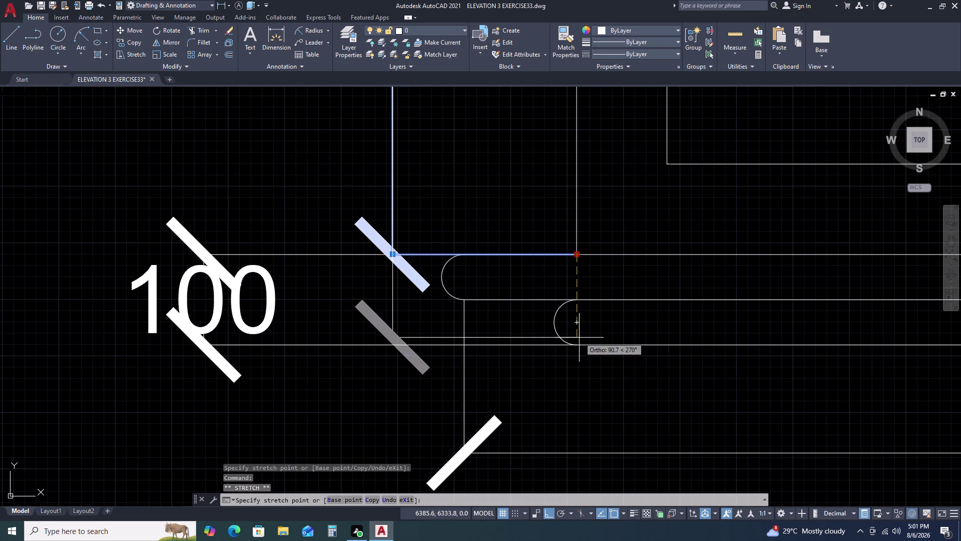
double_click(577, 343)
scroll(down, 3)
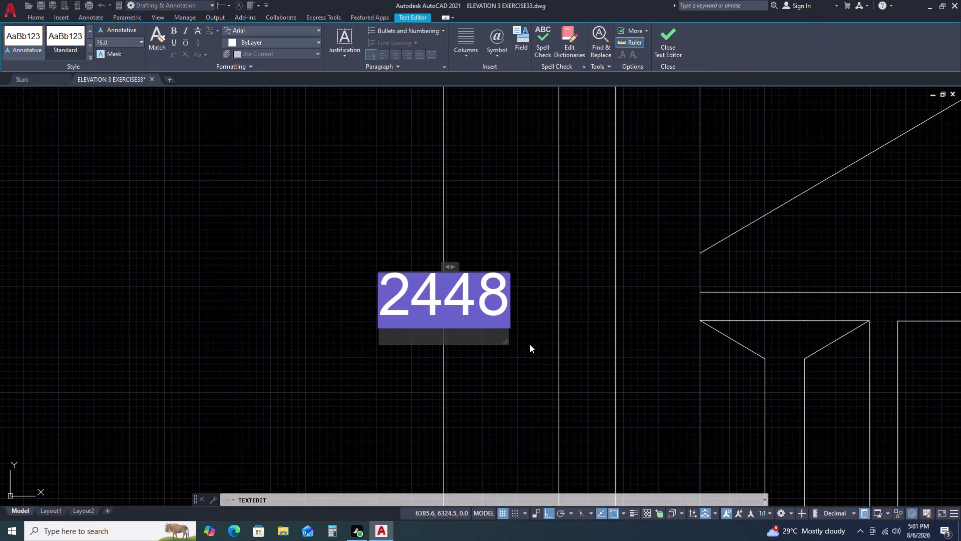
key(Escape)
scroll(down, 3)
key(Escape)
scroll(down, 3)
middle_drag(545, 392, 529, 304)
middle_click(528, 292)
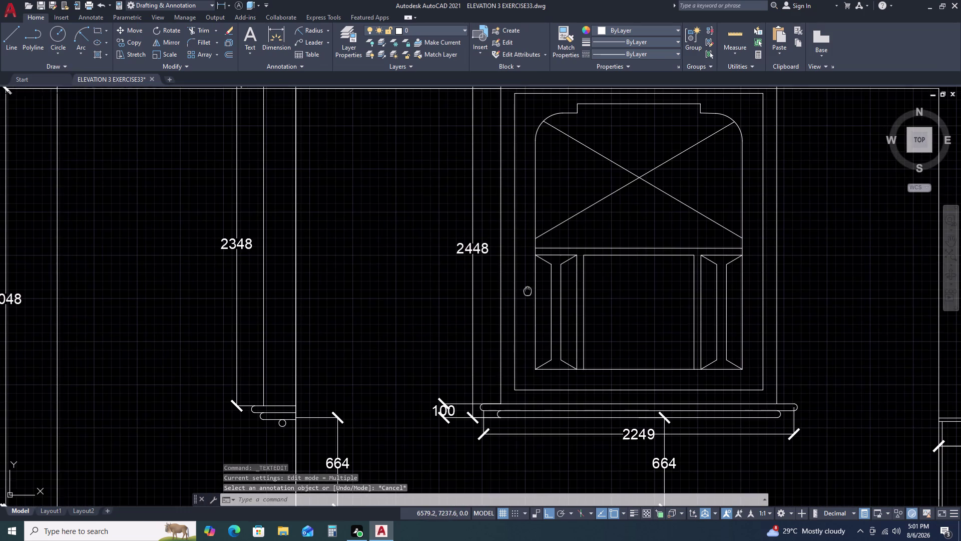
scroll(down, 3)
middle_drag(508, 405, 503, 362)
middle_click(500, 353)
scroll(up, 3)
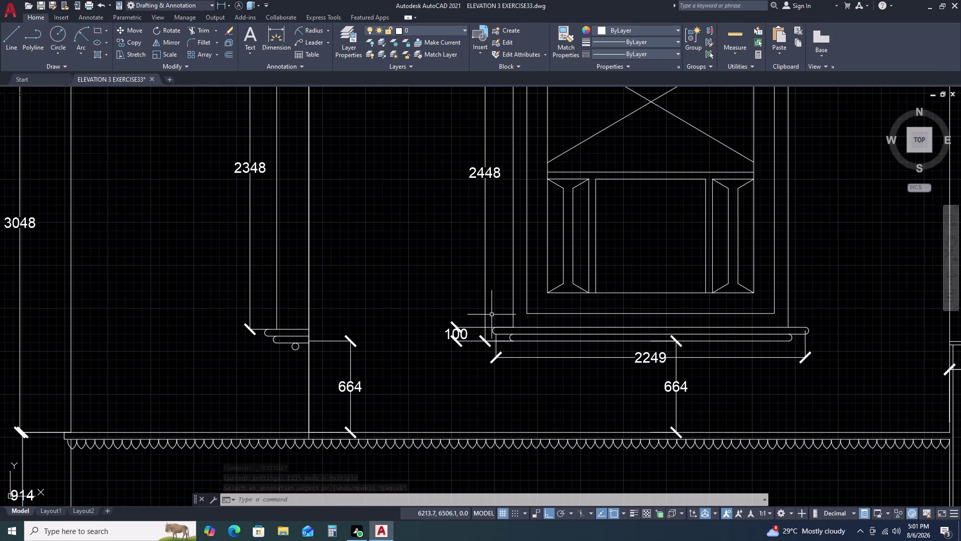
click(495, 294)
click(467, 288)
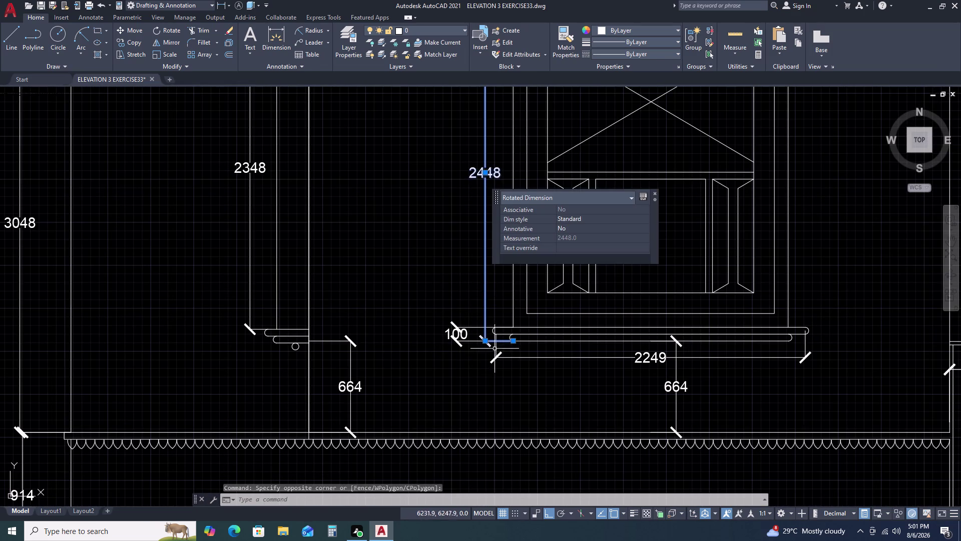
scroll(down, 3)
scroll(up, 3)
click(499, 339)
drag(499, 338, 473, 341)
double_click(431, 351)
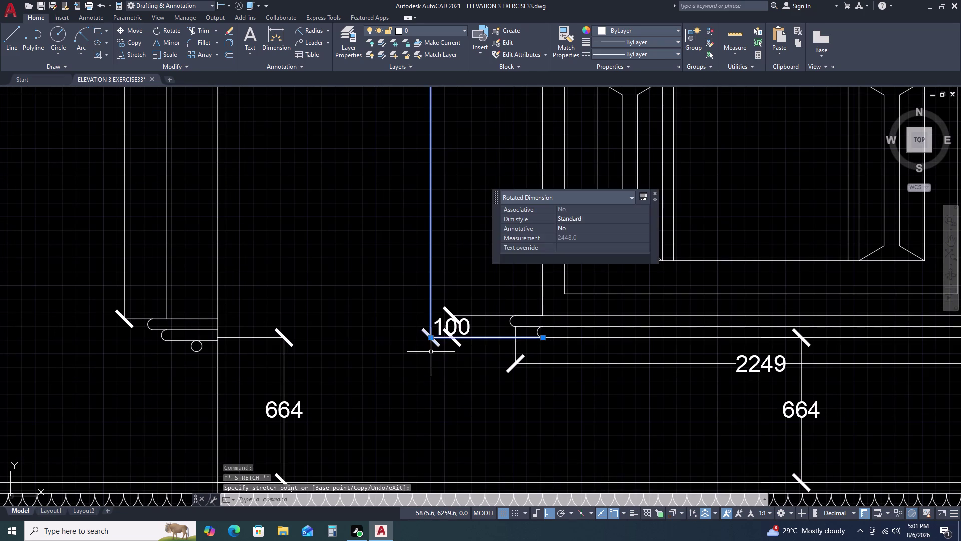
double_click(454, 326)
click(454, 326)
drag(454, 326, 459, 327)
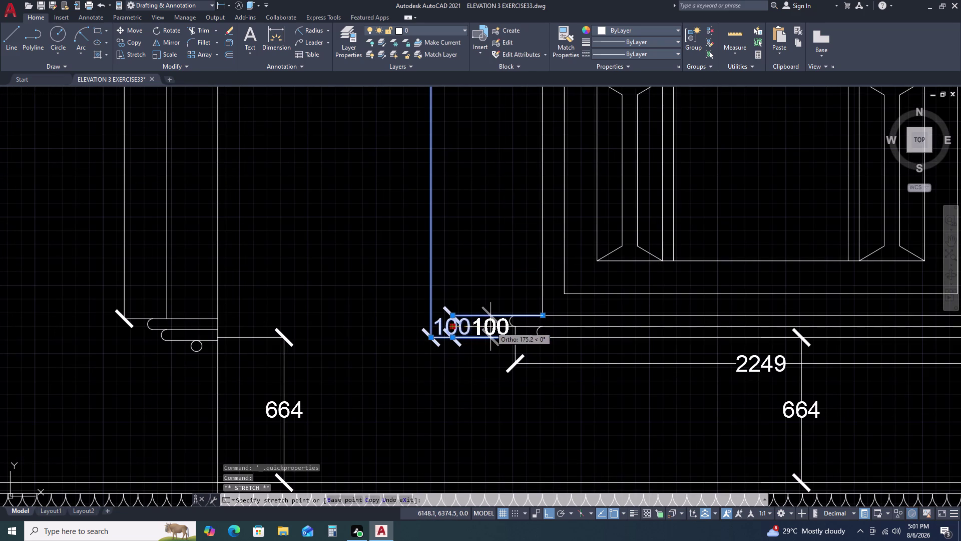
click(484, 326)
scroll(down, 3)
key(Escape)
middle_click(462, 264)
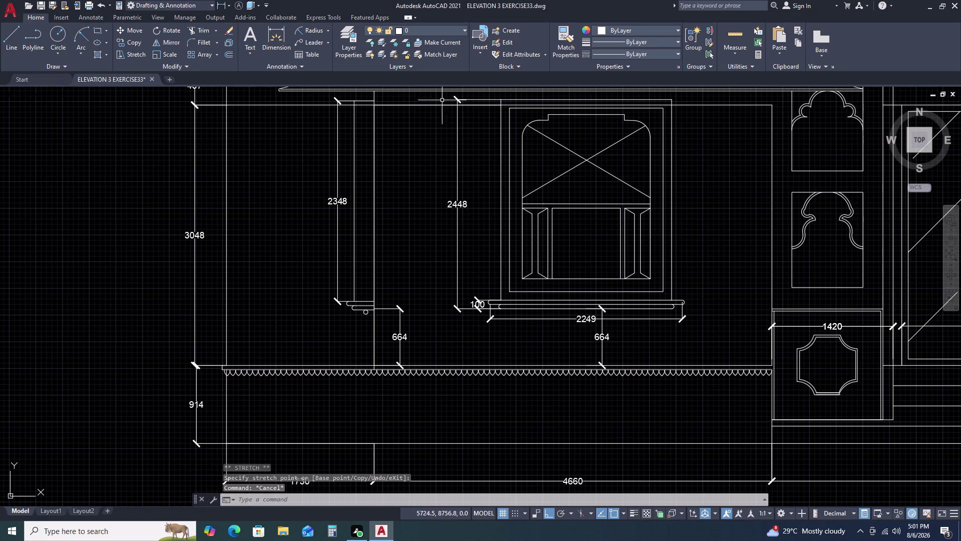
Delete a stray object from the drawing.
click(410, 106)
key(Delete)
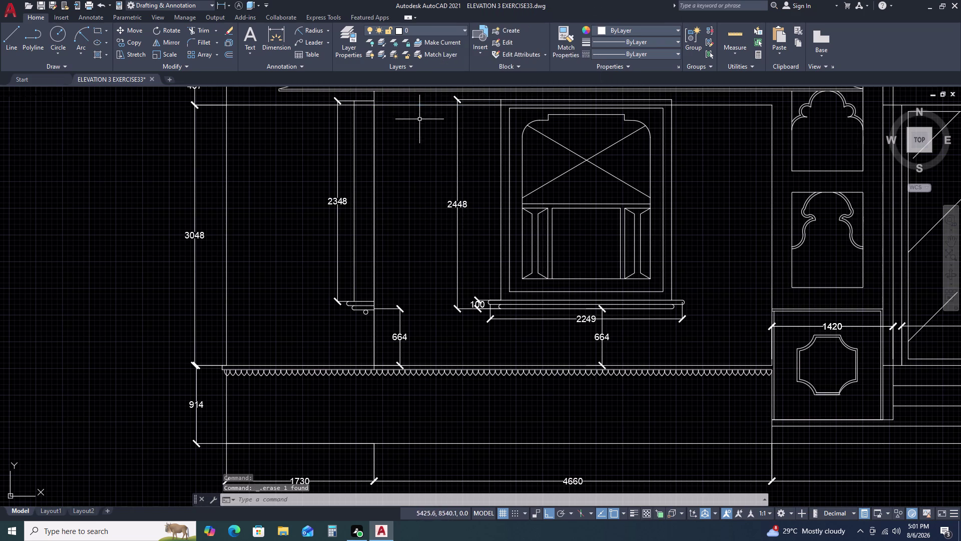
scroll(down, 3)
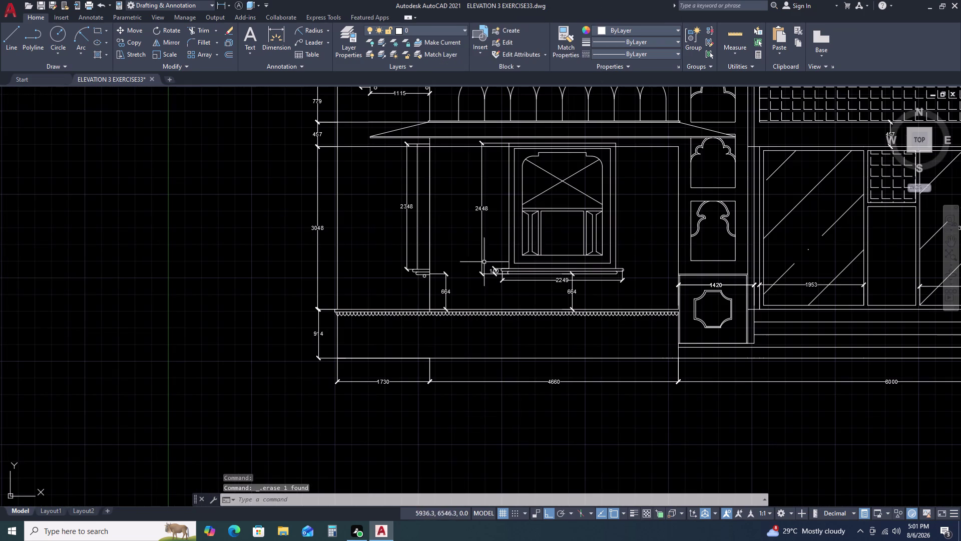
Try repositioning the 2448 dimension's text, then cancel the stretch.
click(485, 215)
drag(464, 213, 460, 213)
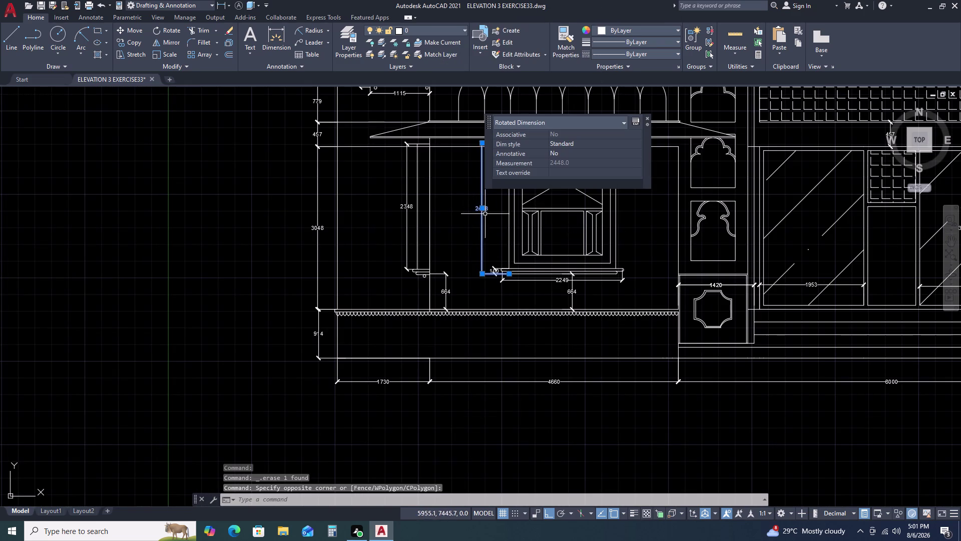
click(483, 208)
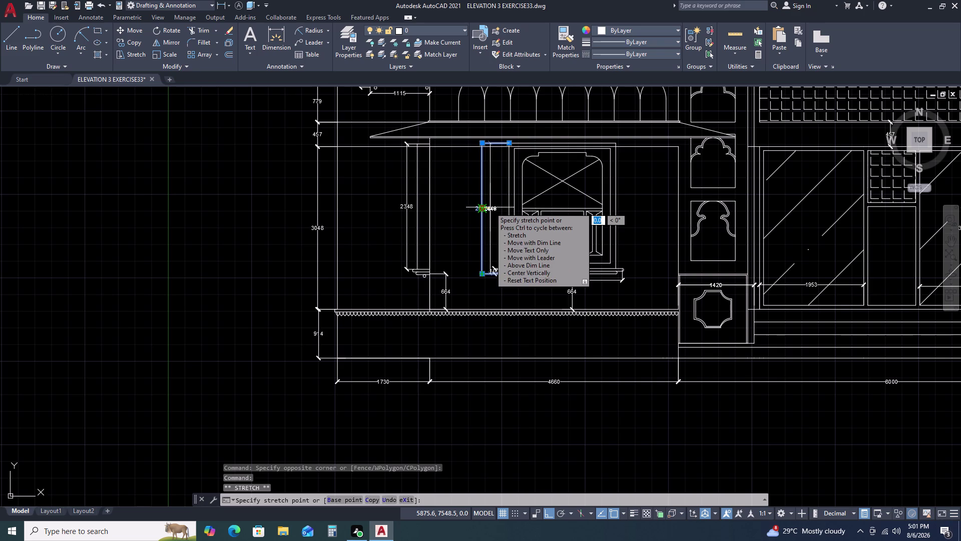
click(488, 208)
key(Escape)
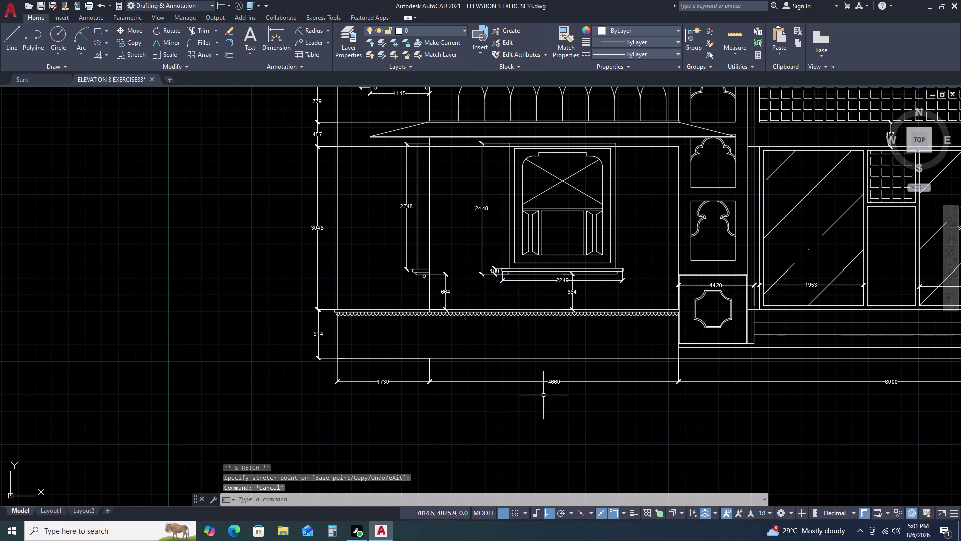
Select the 2249 sill dimension, then return to the window view.
middle_drag(645, 279, 551, 288)
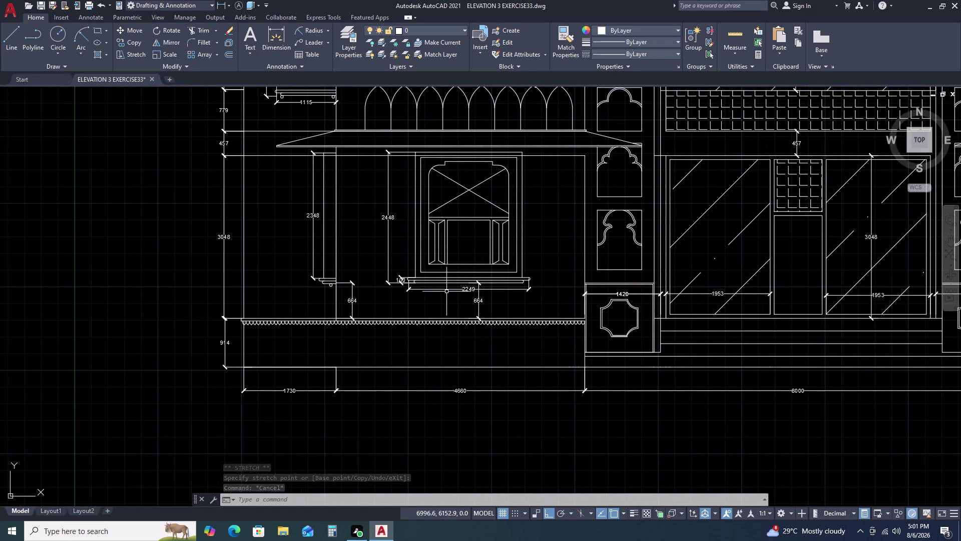
scroll(up, 3)
click(451, 283)
double_click(411, 296)
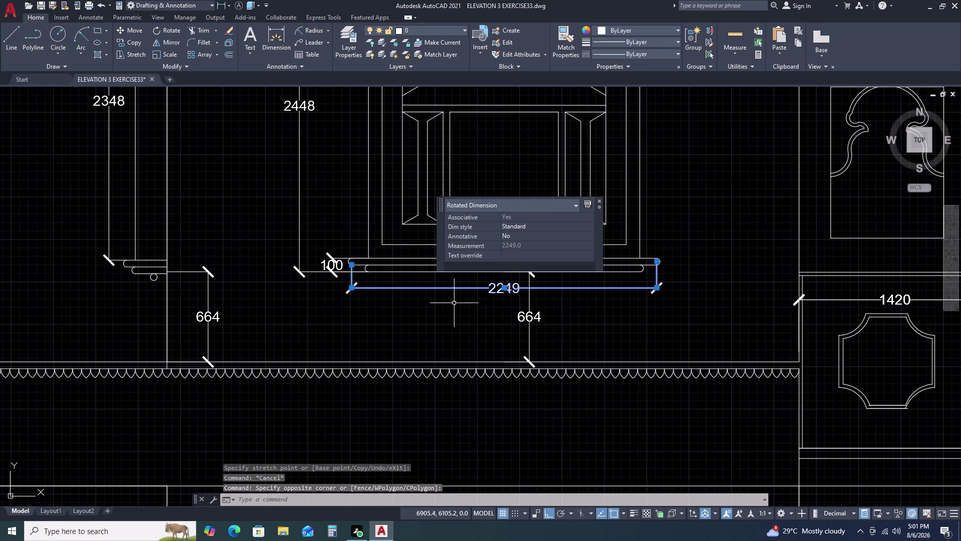
key(Escape)
scroll(down, 3)
middle_click(605, 305)
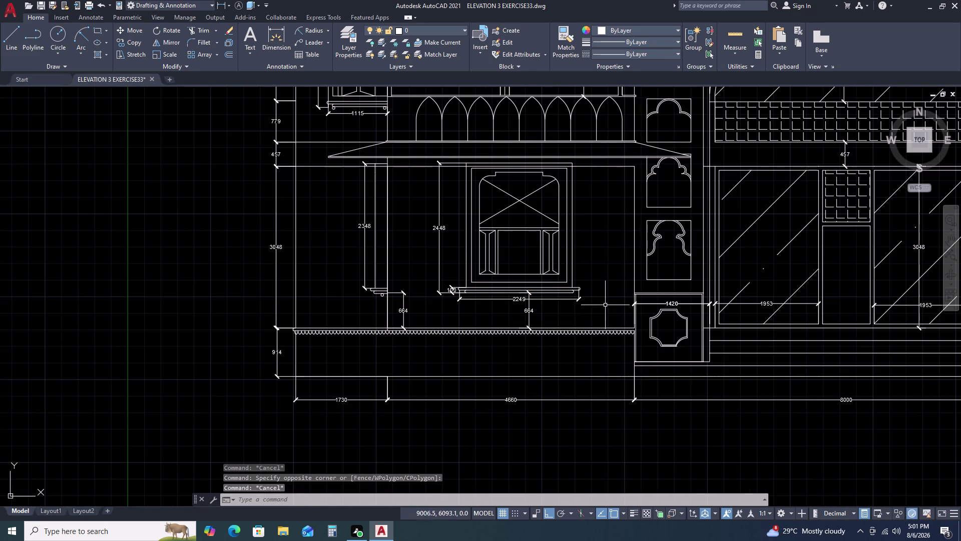
middle_drag(605, 305, 600, 308)
middle_drag(593, 313, 581, 323)
middle_click(577, 327)
middle_drag(568, 332, 563, 334)
scroll(down, 3)
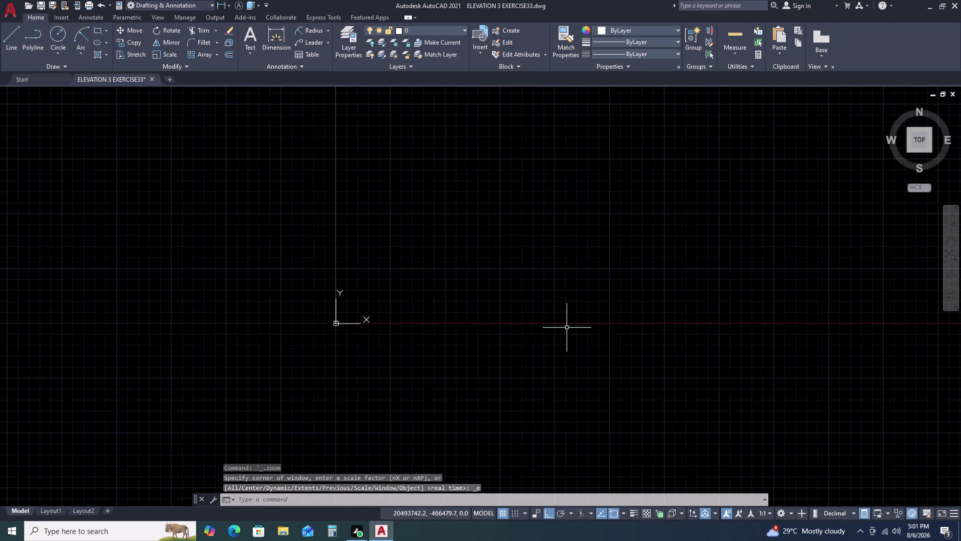
key(ctrl+z)
scroll(up, 3)
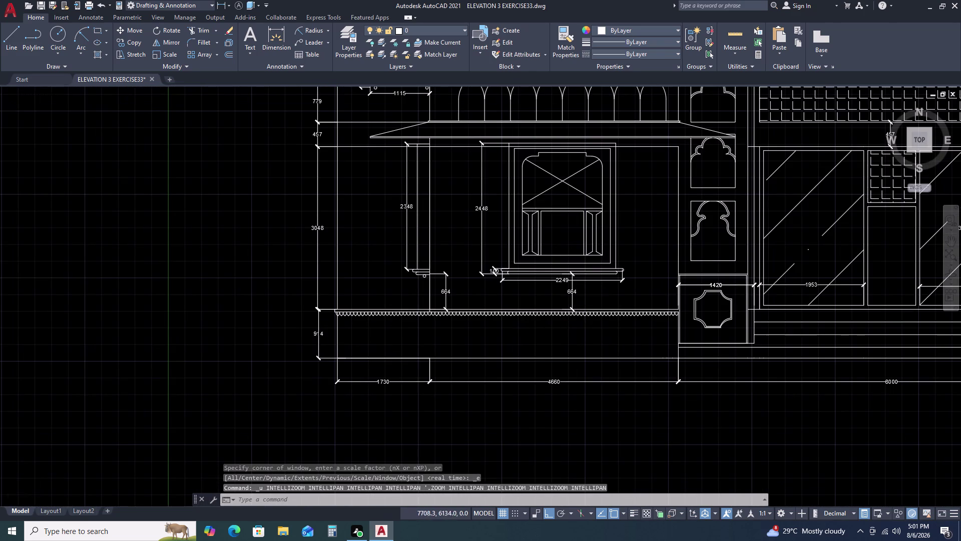
scroll(up, 3)
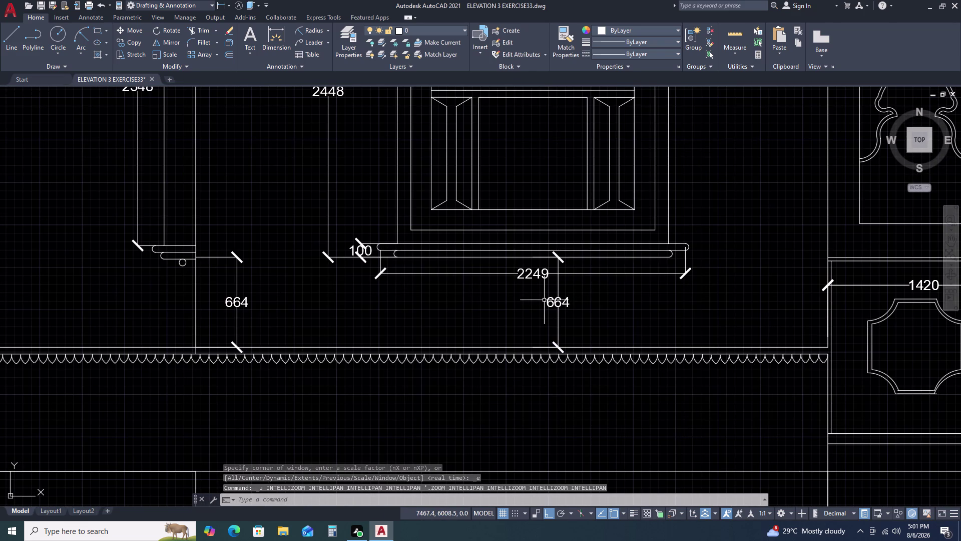
Delete the right-hand 664 dimension beneath the 2249 dimension.
click(580, 289)
triple_click(529, 311)
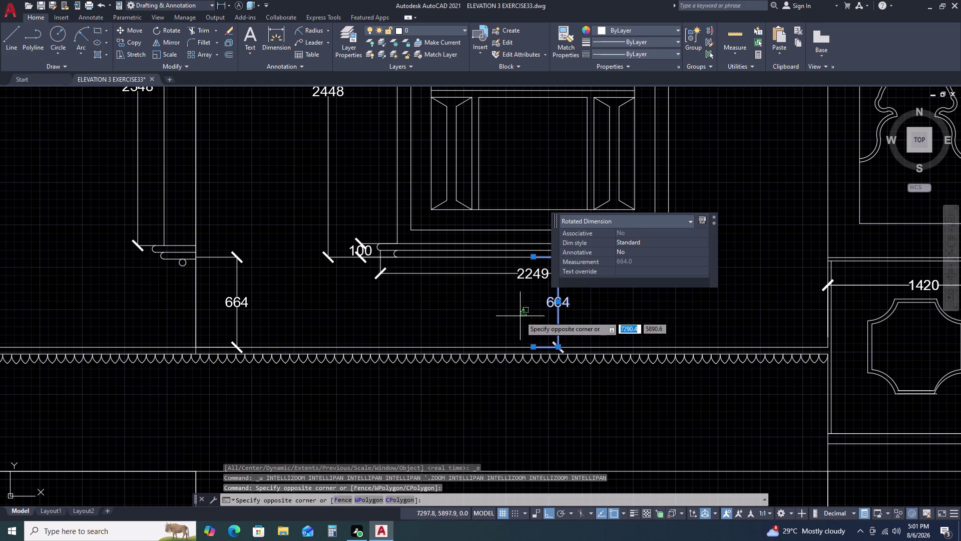
key(Delete)
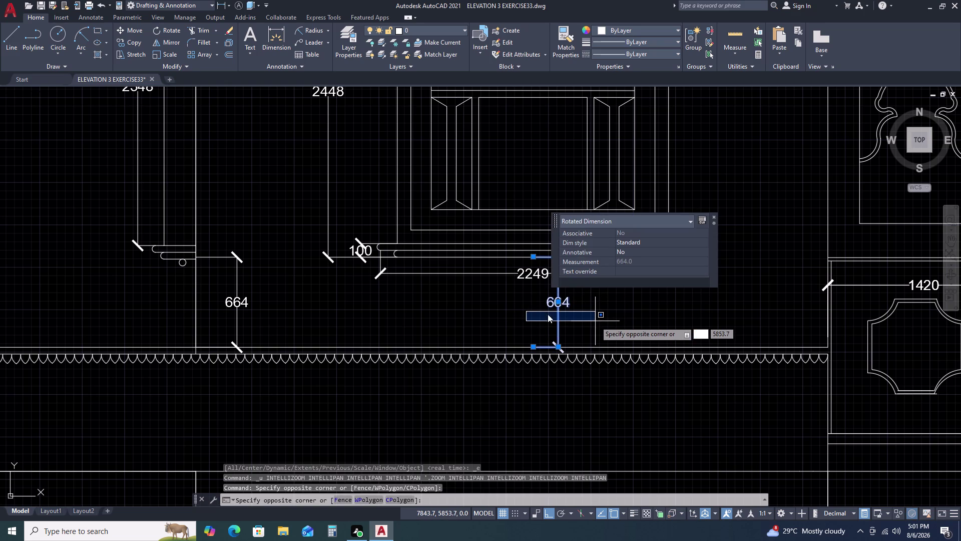
key(Delete)
key(Delete)
scroll(down, 3)
scroll(down, 3)
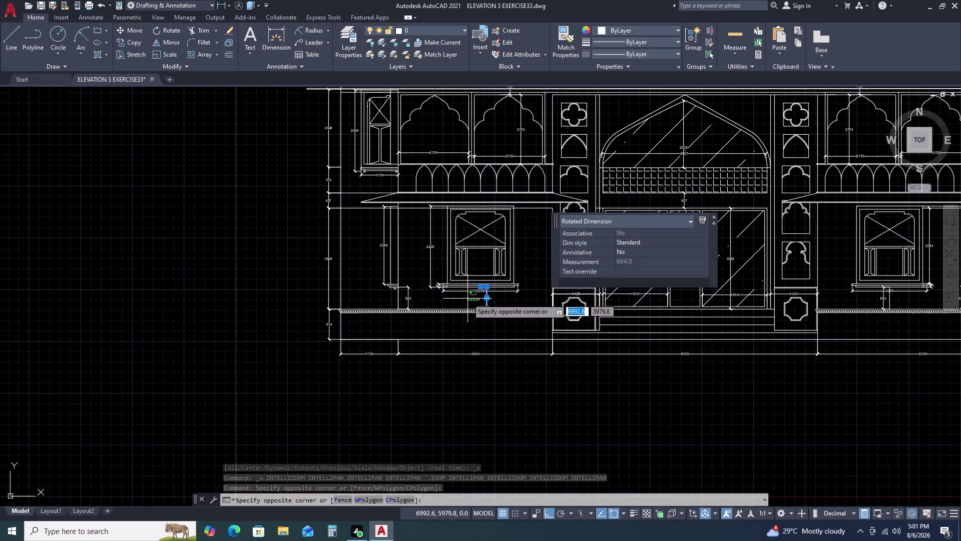
key(Escape)
scroll(up, 3)
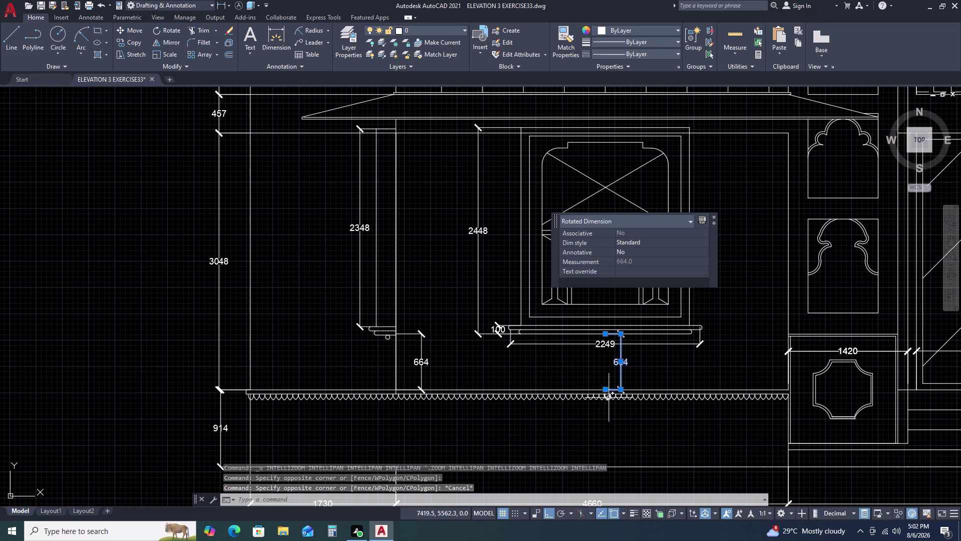
key(Delete)
scroll(up, 3)
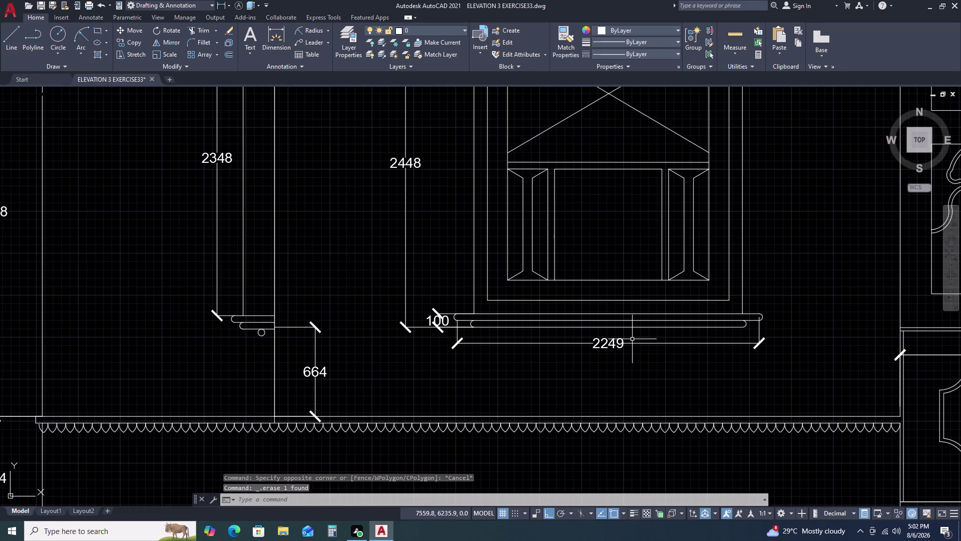
middle_drag(681, 324, 637, 384)
scroll(down, 3)
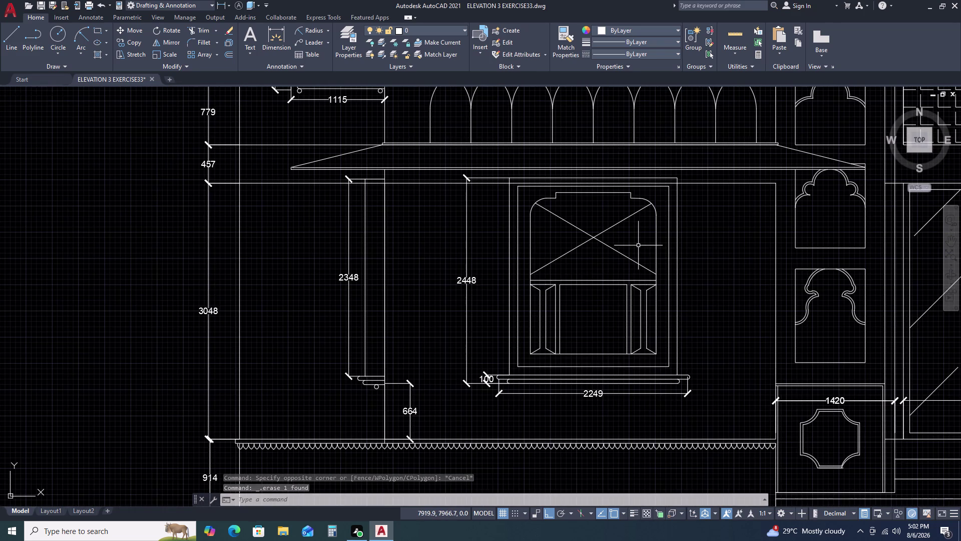
middle_click(616, 300)
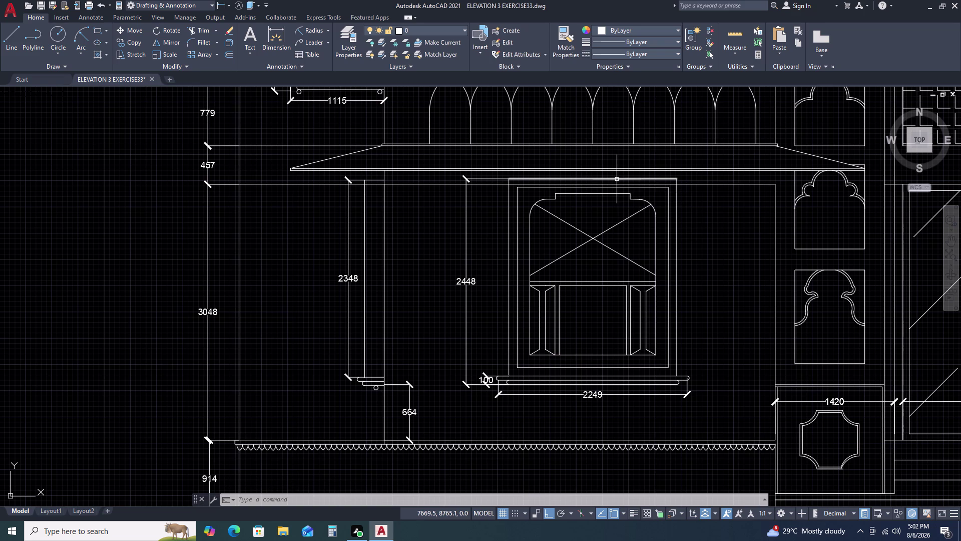
Start a TR trim fence across the window's top lines, then cancel it.
scroll(up, 3)
text(TR)
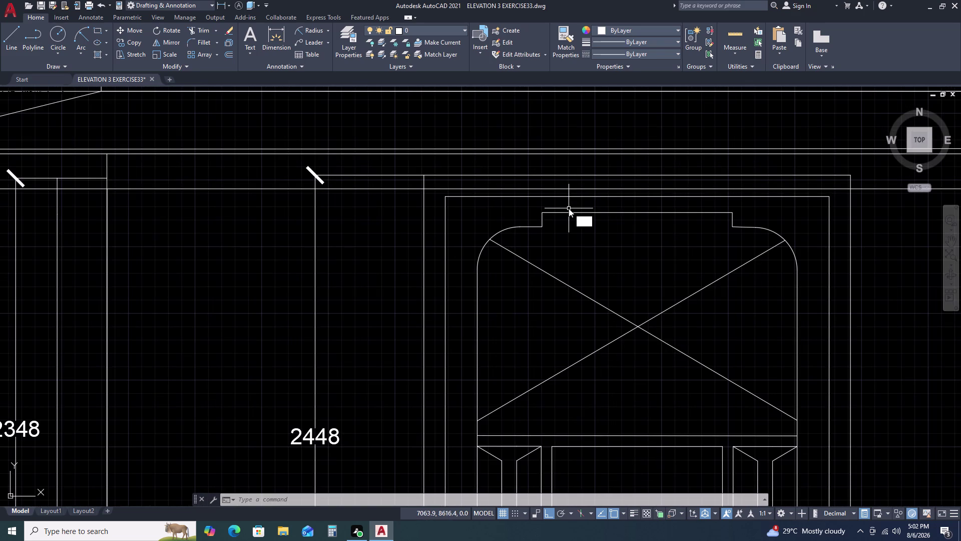
key(space)
click(570, 187)
click(564, 192)
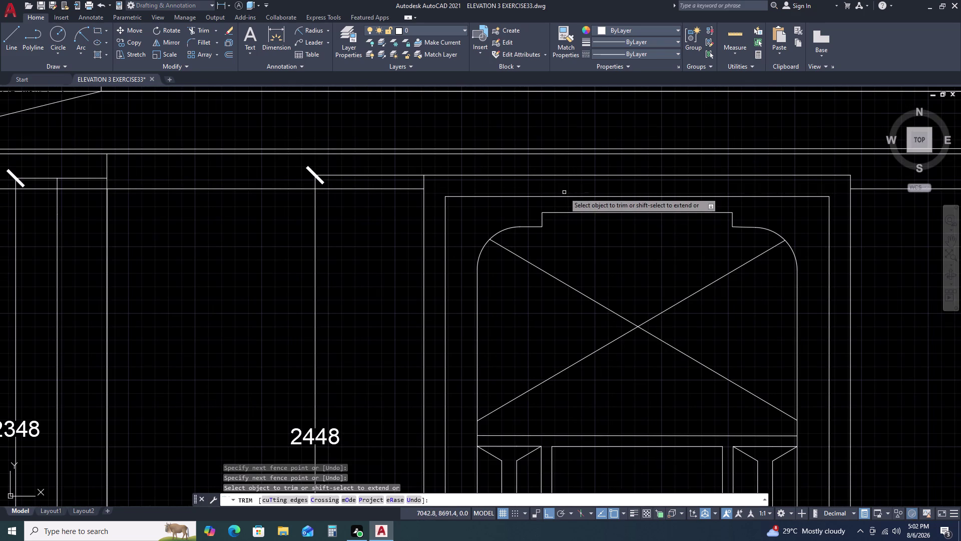
scroll(down, 3)
key(Escape)
scroll(down, 3)
middle_drag(799, 213, 659, 221)
middle_click(658, 221)
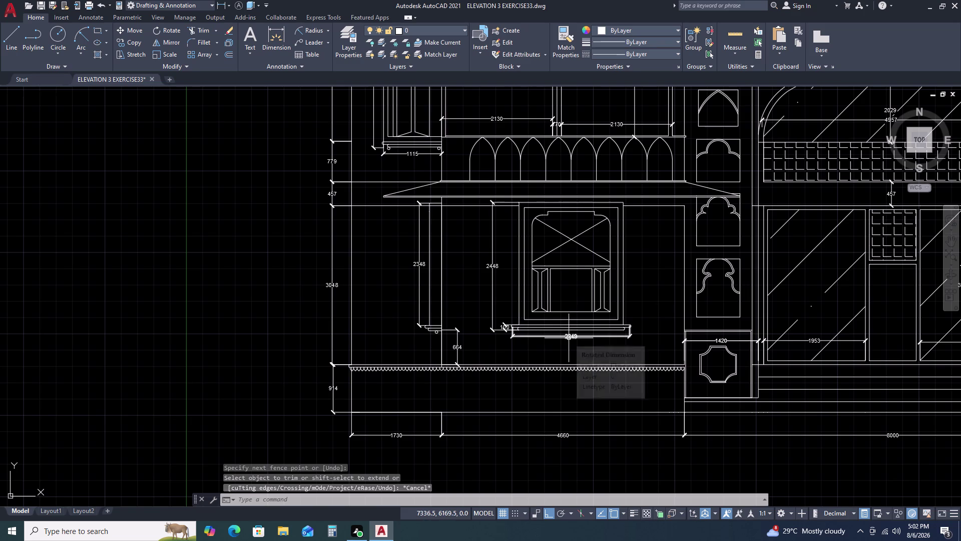
Draw two crossing corner-to-corner diagonals in the window's lower centre panel.
text(L)
key(space)
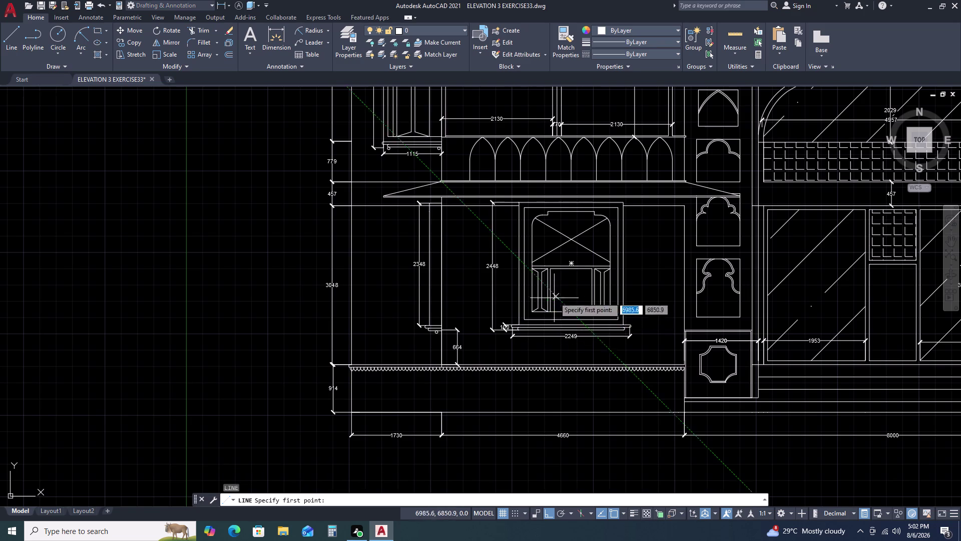
scroll(up, 3)
click(545, 262)
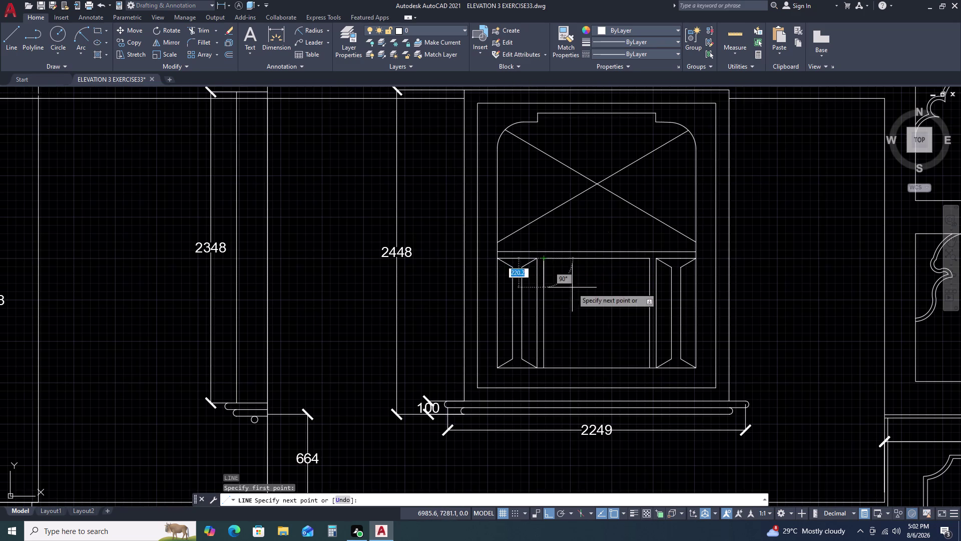
double_click(646, 369)
key(space)
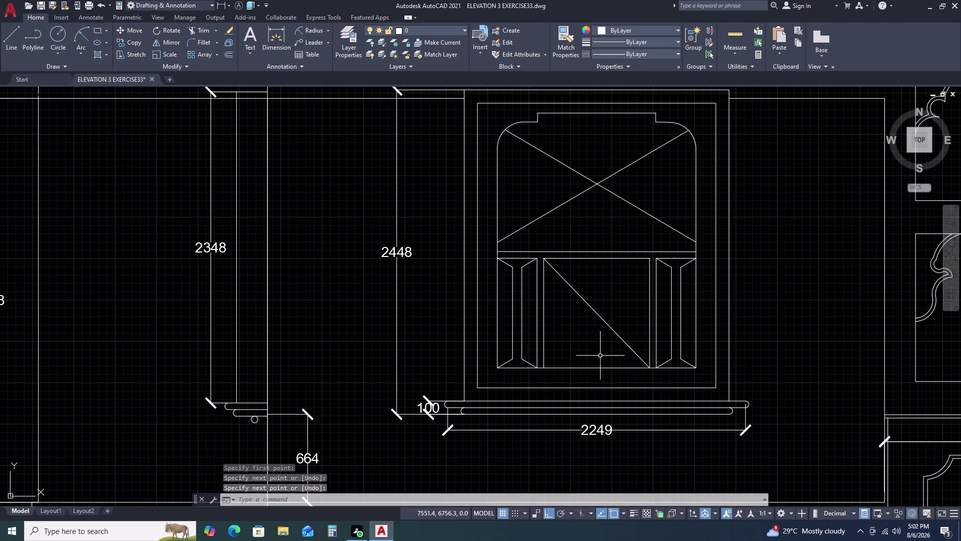
key(space)
double_click(543, 366)
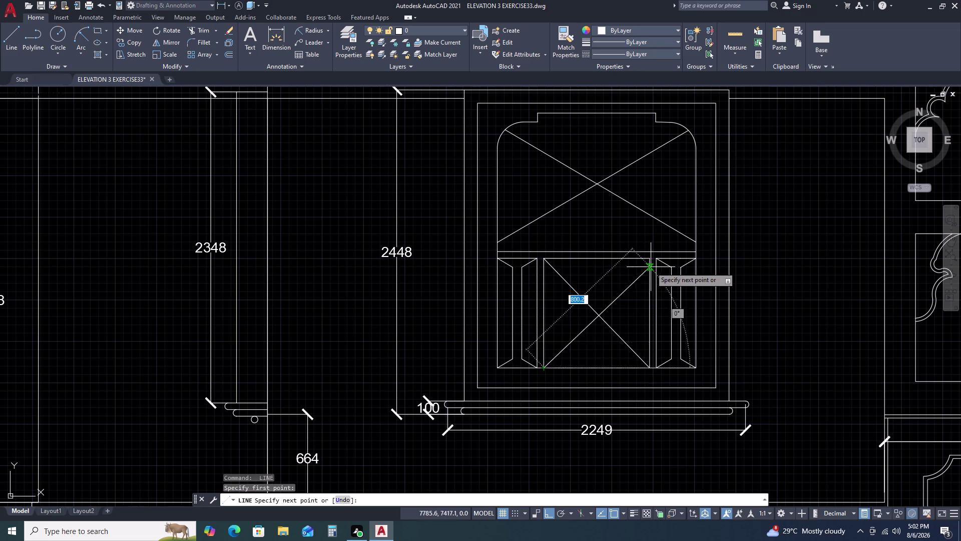
click(648, 262)
key(space)
scroll(down, 3)
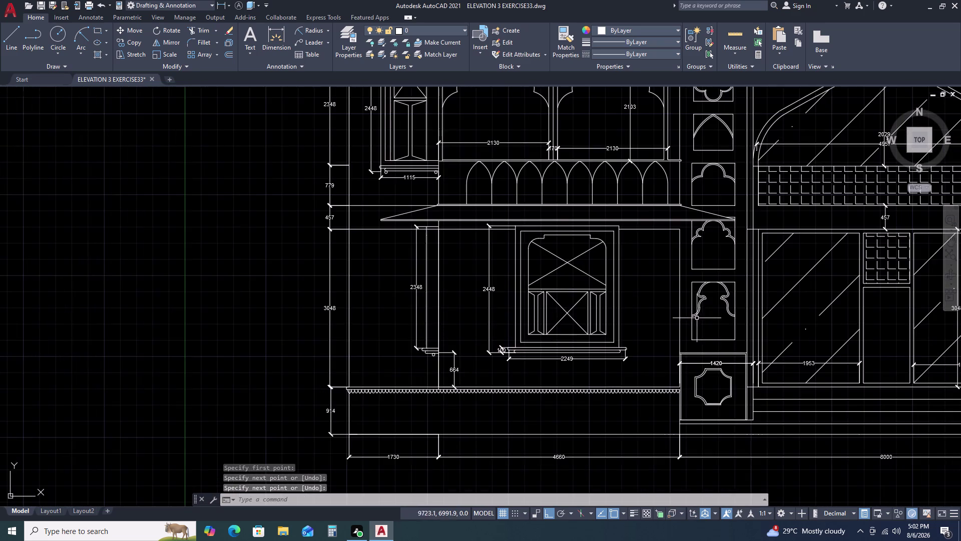
Draw both corner-to-corner diagonals in the right window's lower centre panel.
middle_drag(716, 317, 524, 306)
scroll(down, 3)
key(space)
scroll(up, 3)
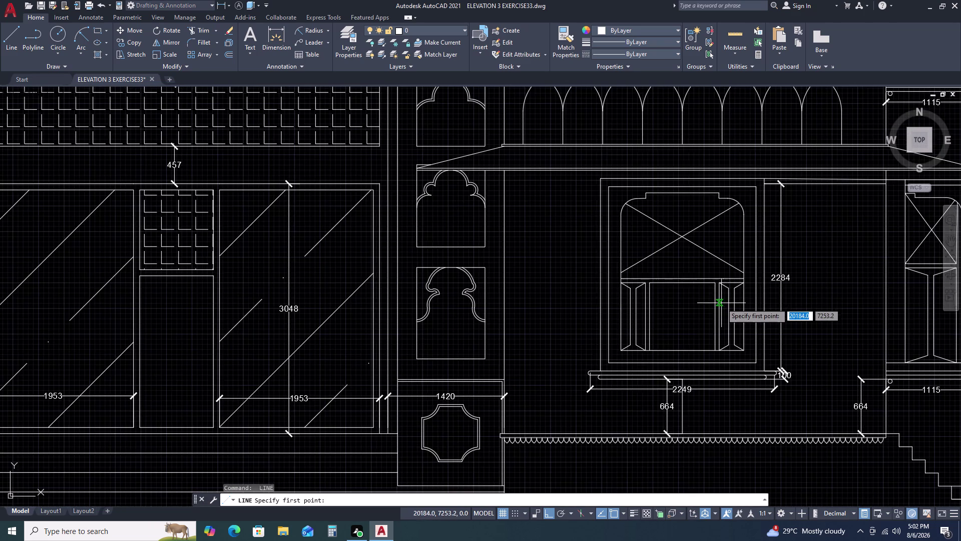
scroll(up, 3)
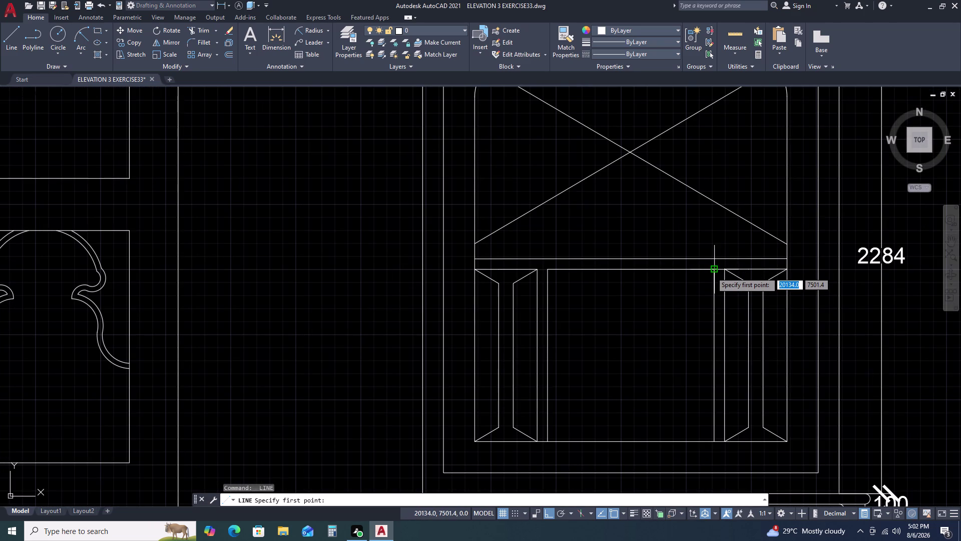
double_click(712, 271)
click(546, 442)
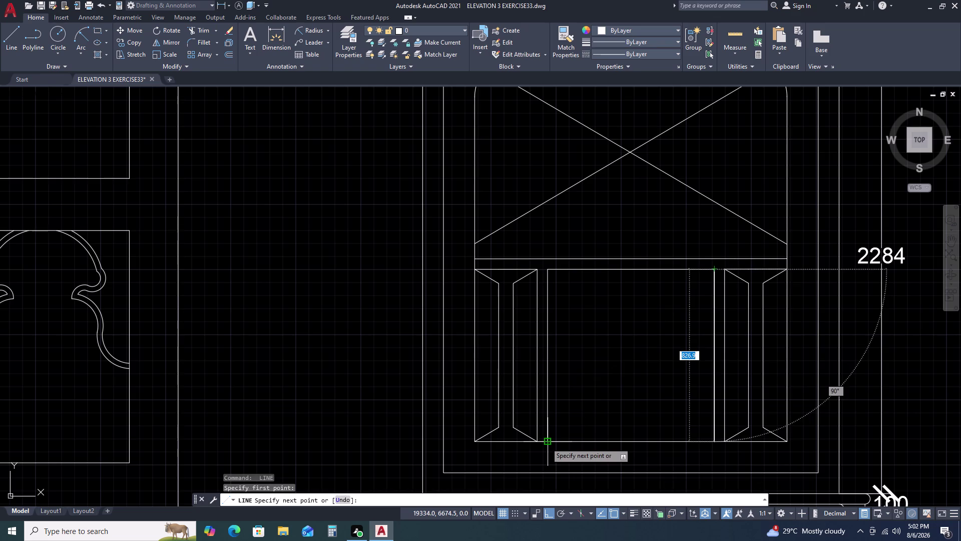
key(space)
key(space)
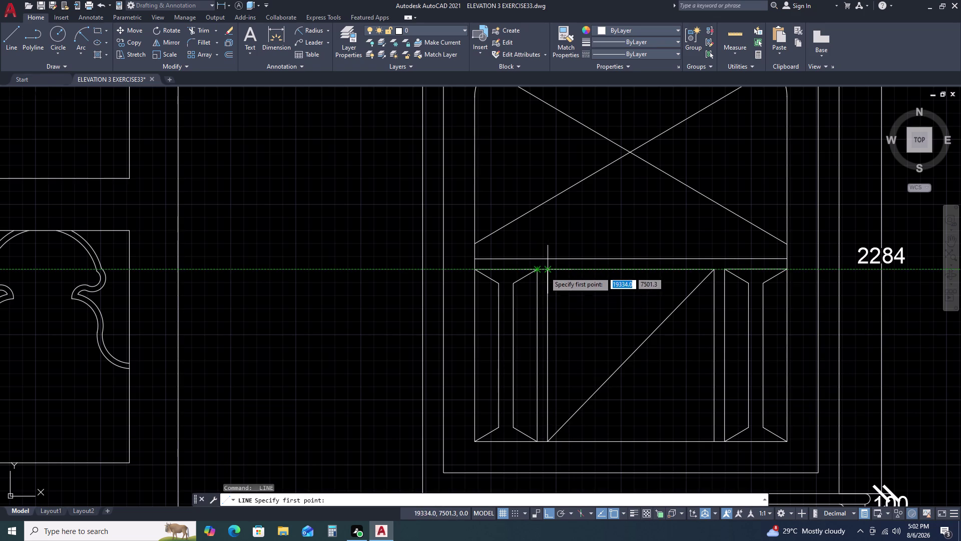
click(546, 272)
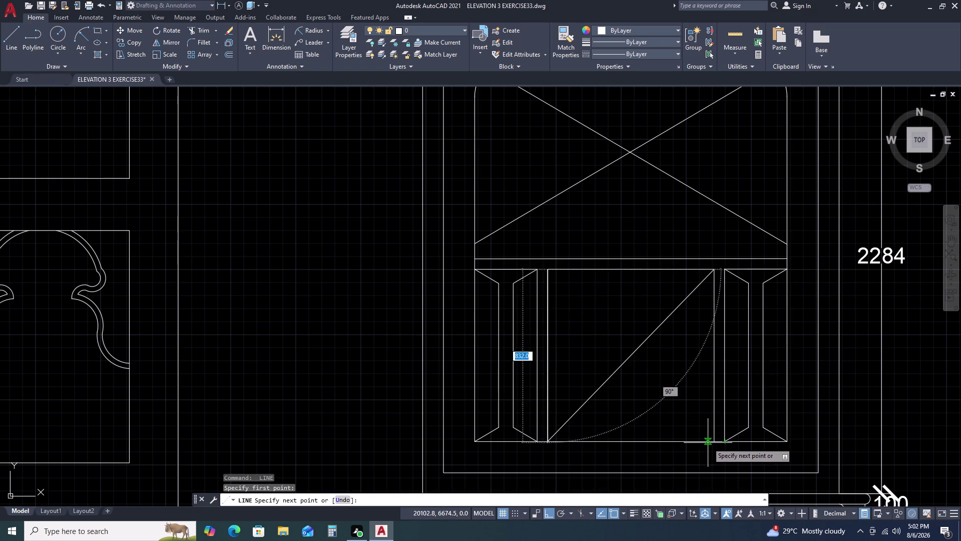
double_click(713, 440)
key(Escape)
Pan back toward the left ground-floor window and clear any pending command.
scroll(down, 3)
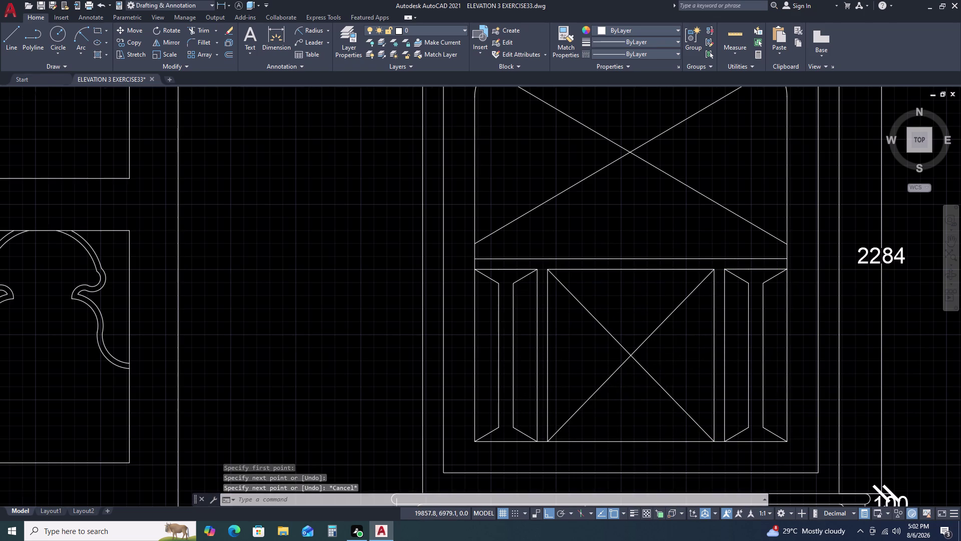
scroll(down, 3)
scroll(down, 3)
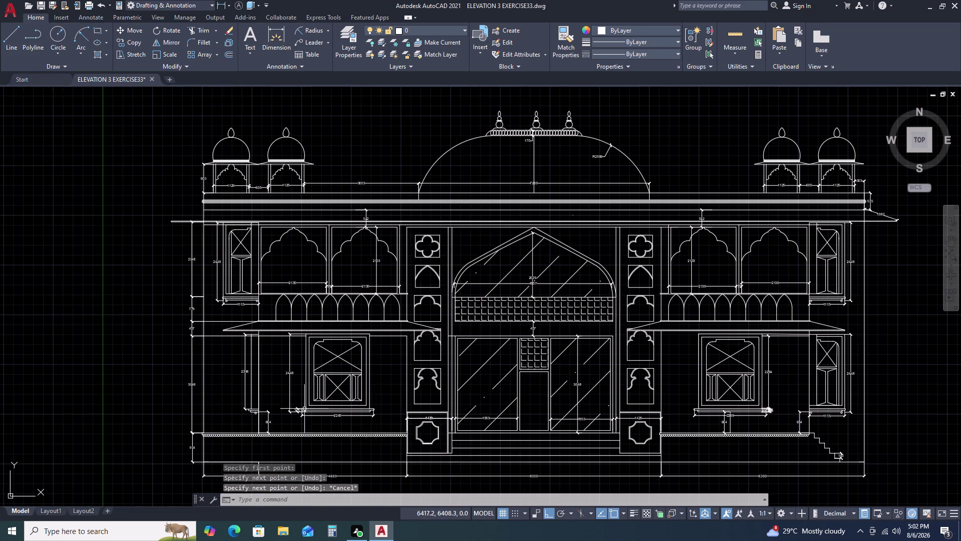
scroll(up, 3)
scroll(down, 3)
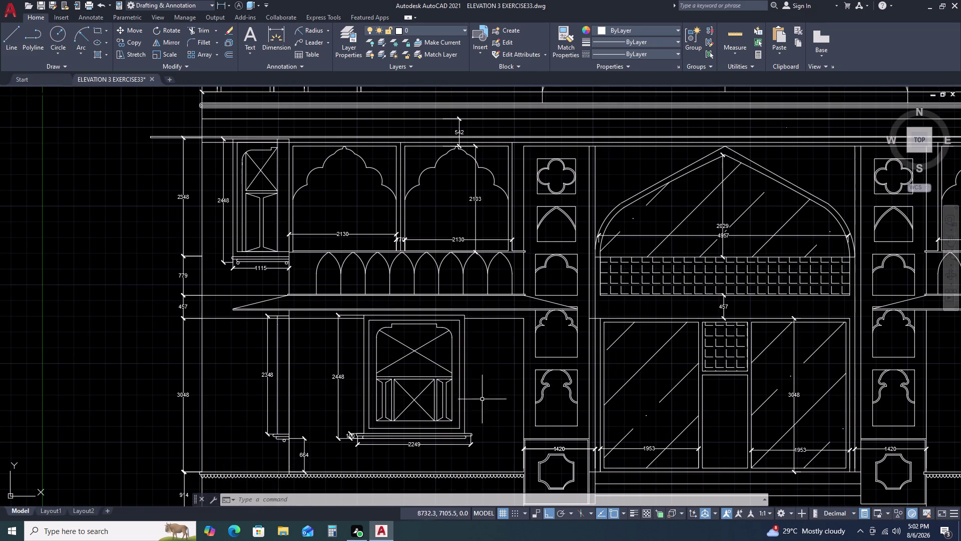
scroll(up, 3)
middle_drag(331, 416, 352, 372)
middle_click(383, 322)
scroll(up, 3)
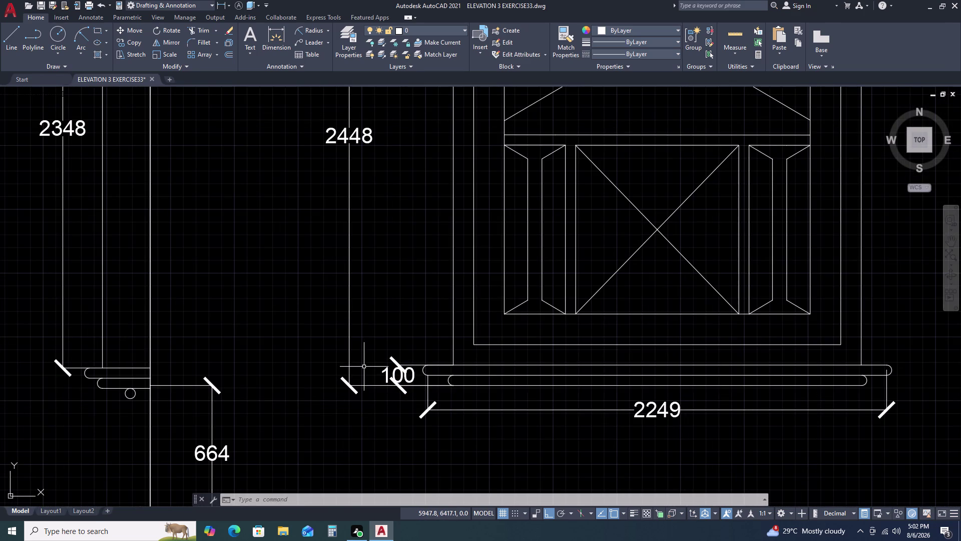
key(Escape)
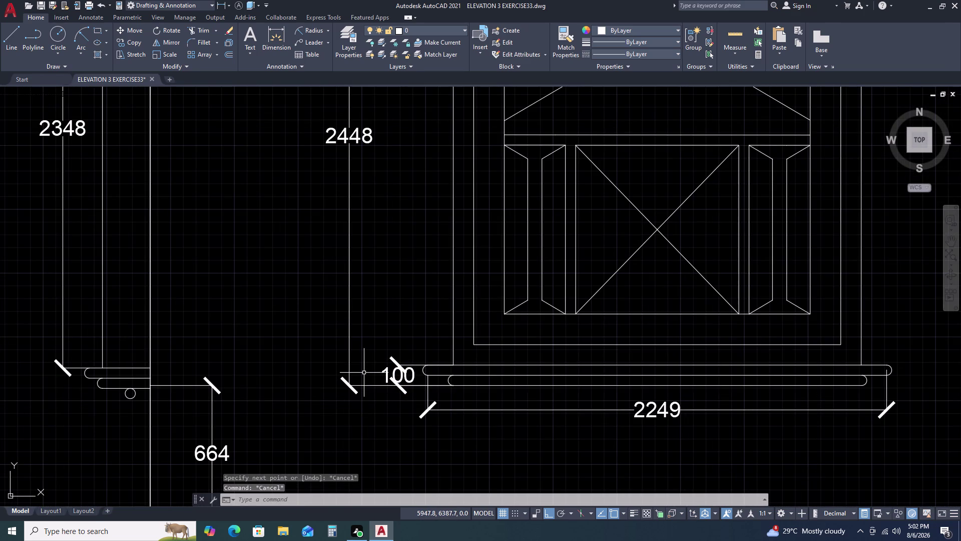
scroll(down, 3)
scroll(down, 3)
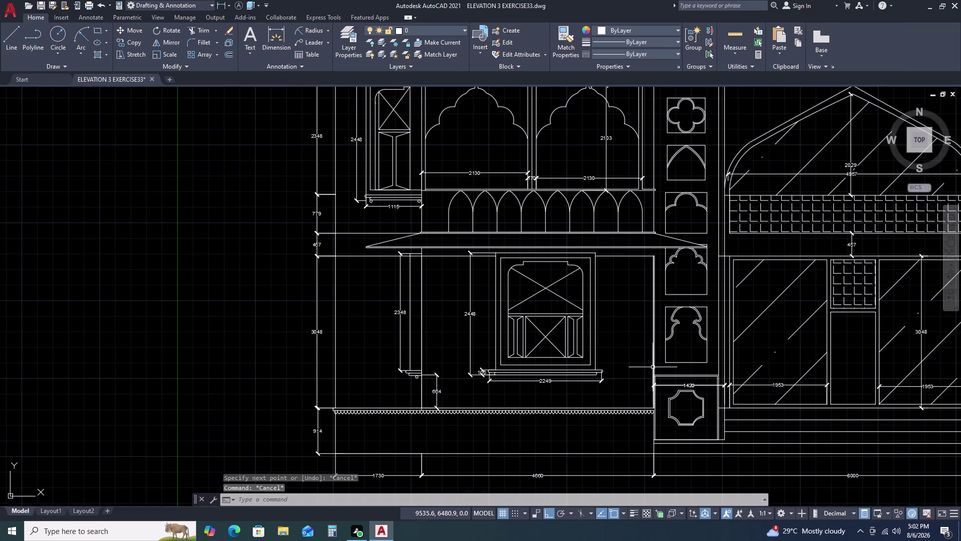
scroll(up, 3)
scroll(up, 3)
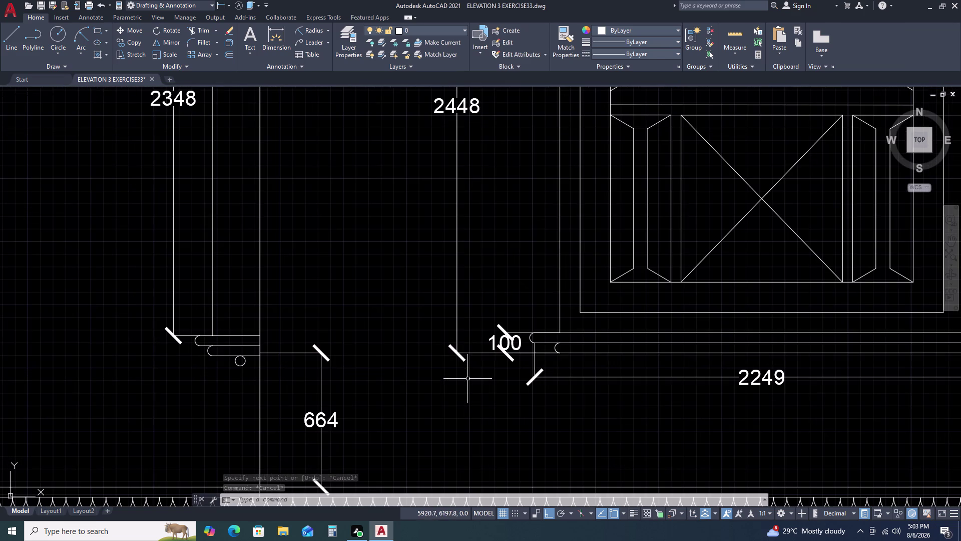
middle_click(557, 341)
middle_drag(544, 342, 502, 347)
middle_drag(496, 347, 484, 346)
scroll(down, 3)
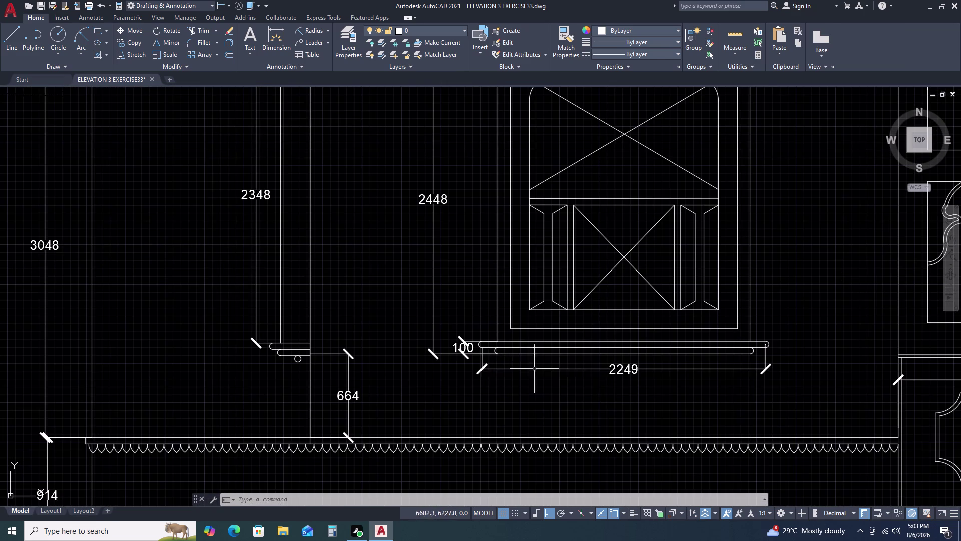
middle_drag(593, 365, 567, 368)
middle_drag(526, 369, 518, 369)
scroll(down, 3)
middle_drag(590, 358, 557, 358)
middle_click(500, 358)
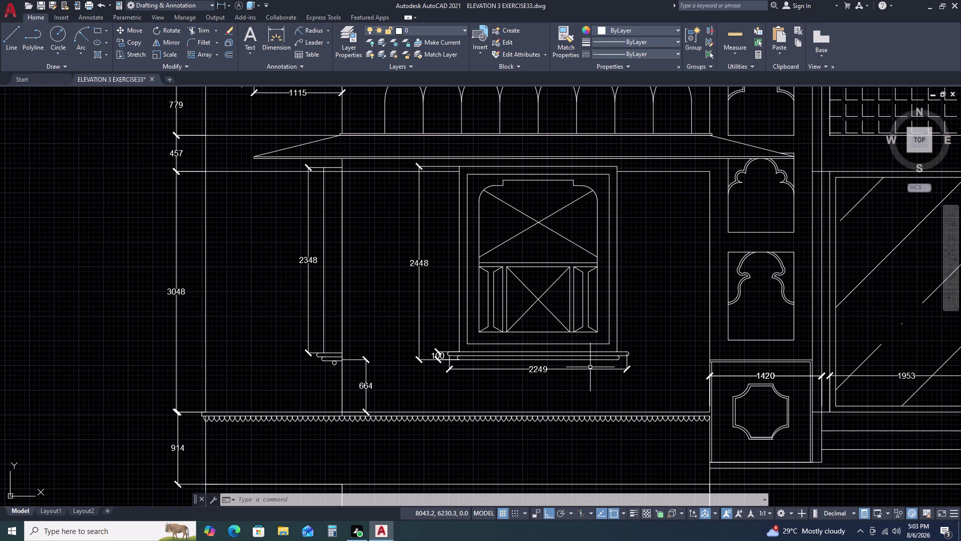
scroll(down, 3)
scroll(up, 3)
scroll(up, 3)
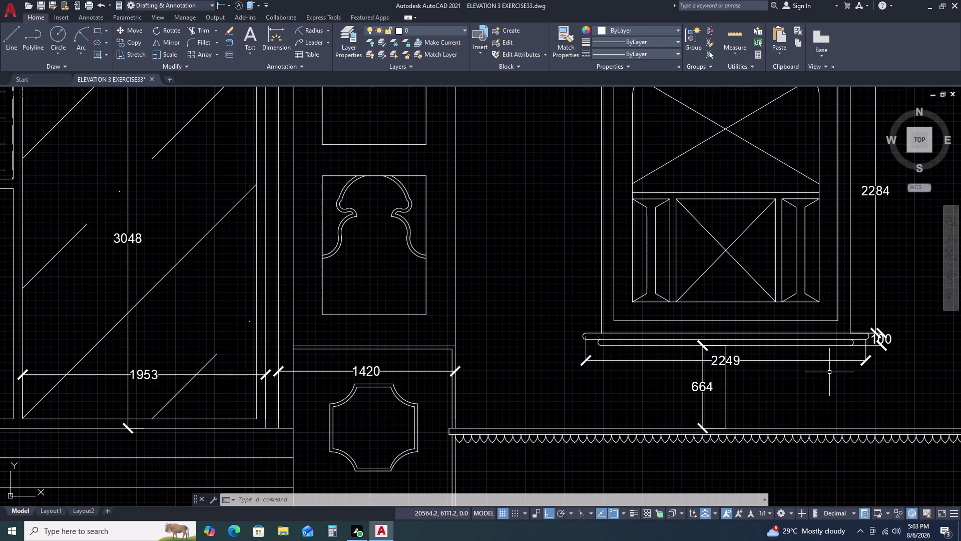
middle_drag(853, 361, 834, 363)
middle_click(804, 361)
middle_click(802, 360)
scroll(down, 3)
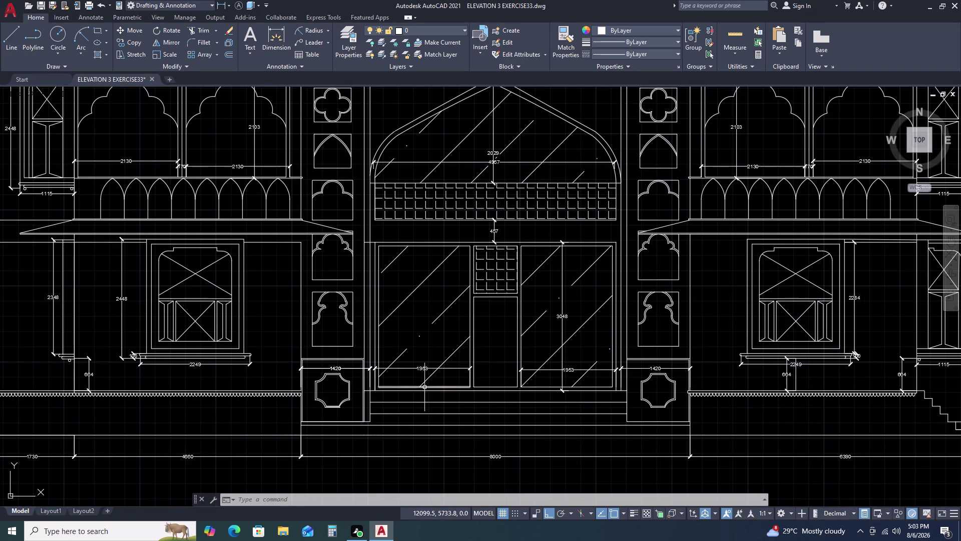
middle_drag(404, 368, 576, 319)
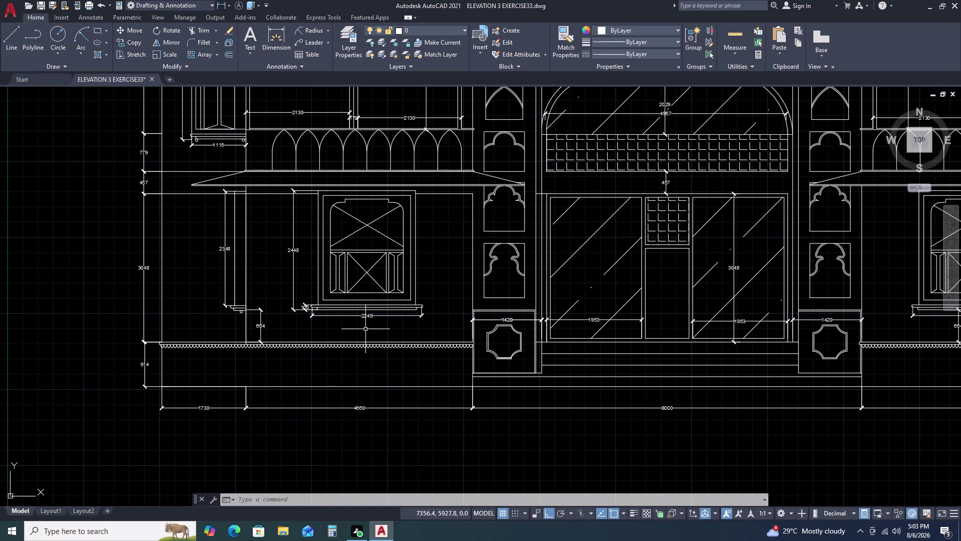
scroll(up, 3)
middle_drag(362, 328, 484, 309)
scroll(down, 3)
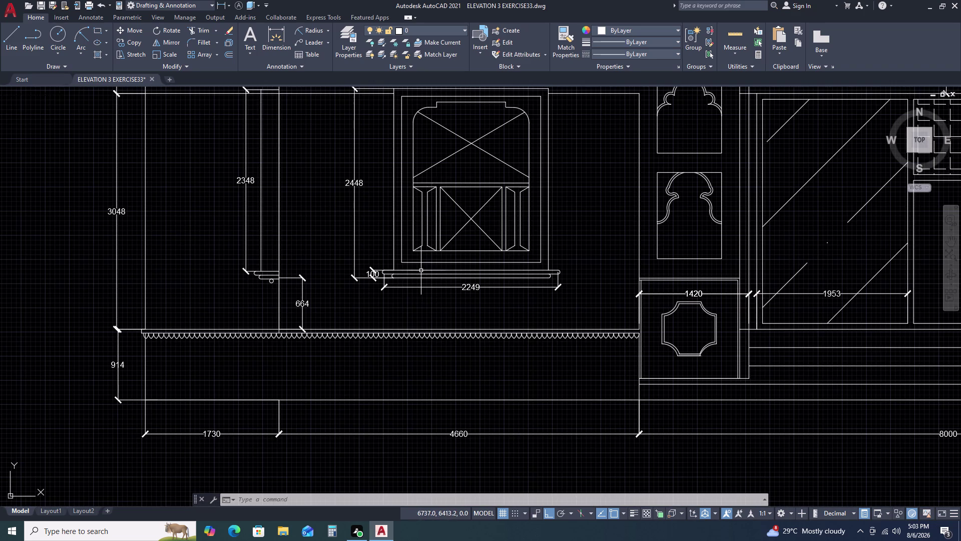
middle_drag(421, 271, 451, 302)
middle_drag(459, 303, 464, 303)
middle_click(469, 304)
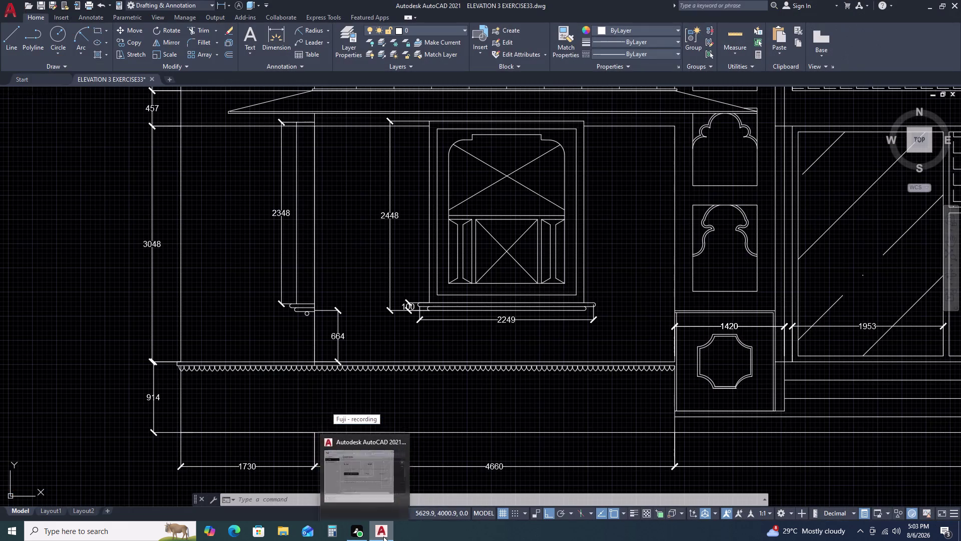
Zoom in and out to inspect the left window's dimensions.
scroll(up, 3)
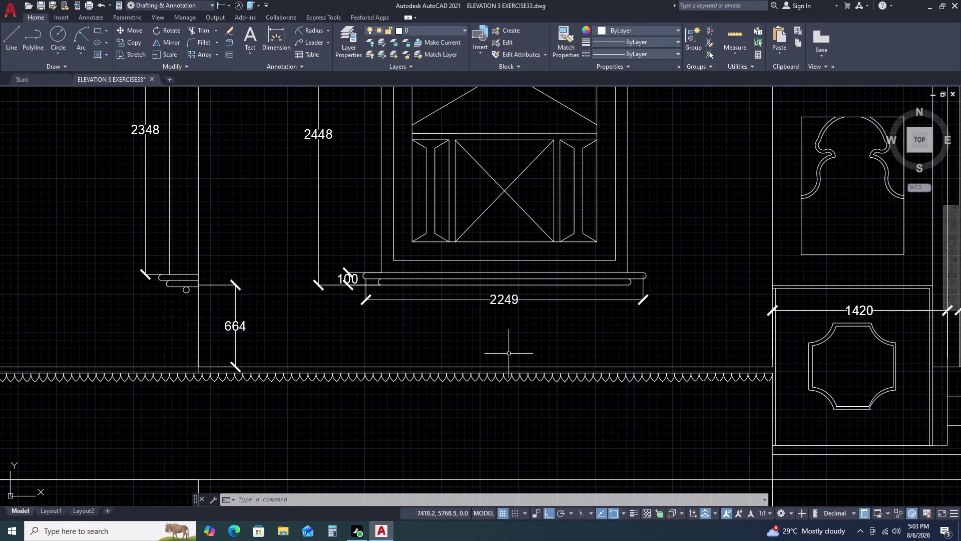
scroll(down, 3)
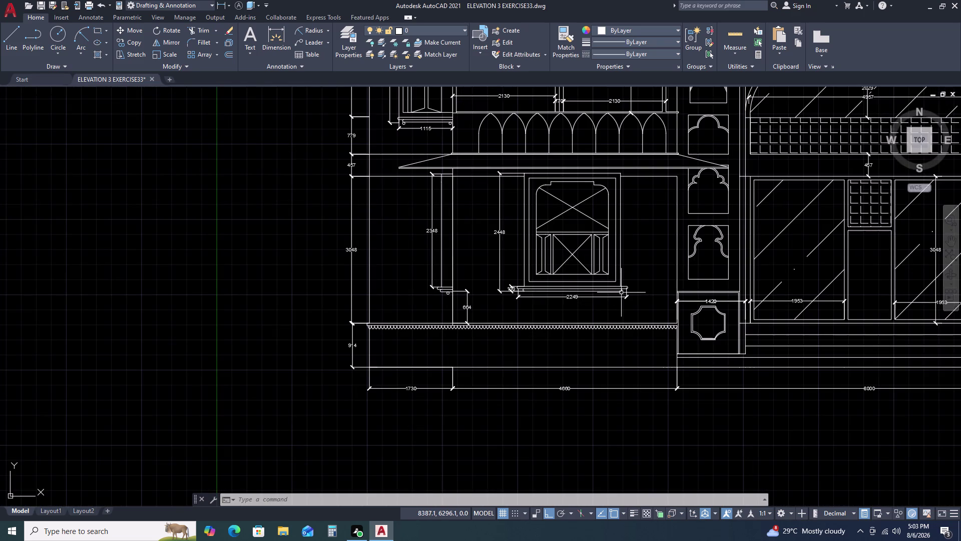
middle_drag(621, 292, 526, 323)
scroll(down, 3)
scroll(up, 3)
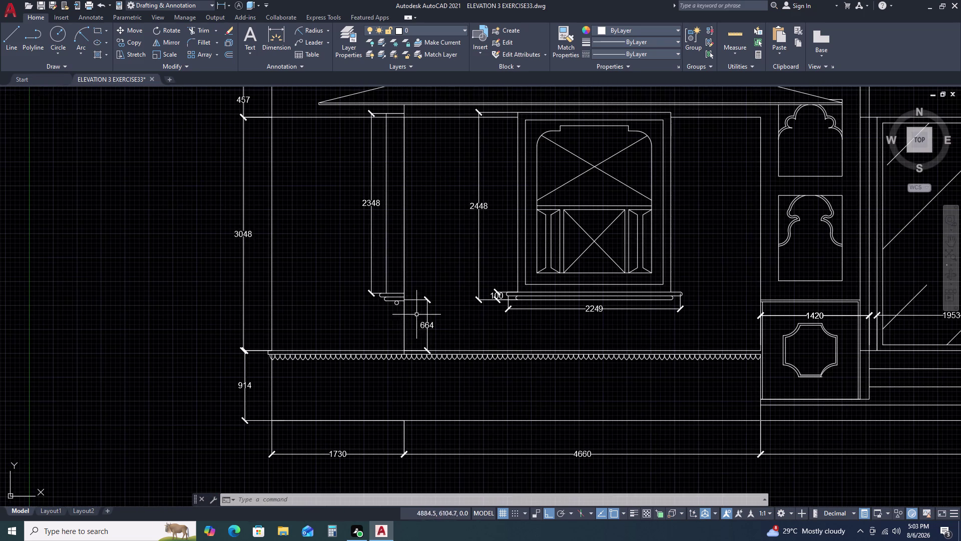
scroll(up, 3)
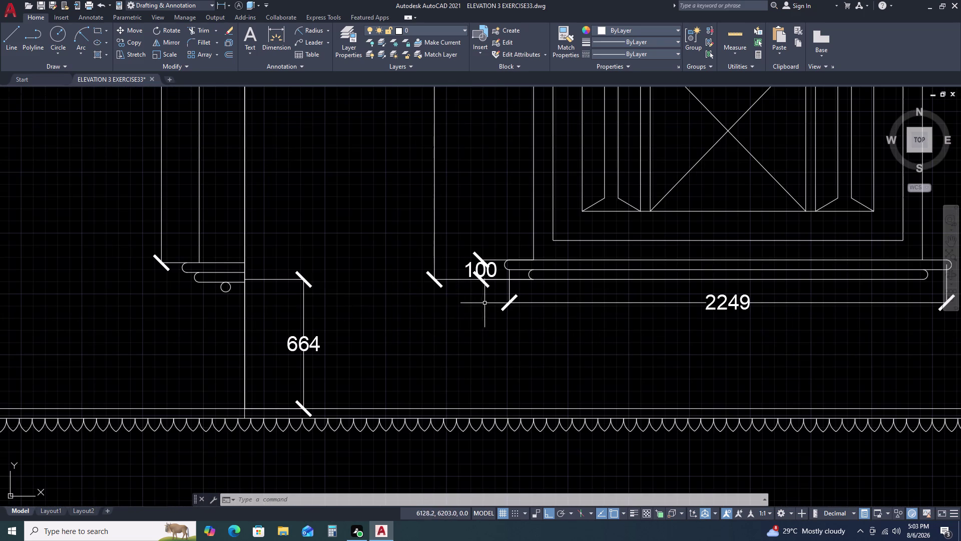
scroll(down, 3)
scroll(down, 3)
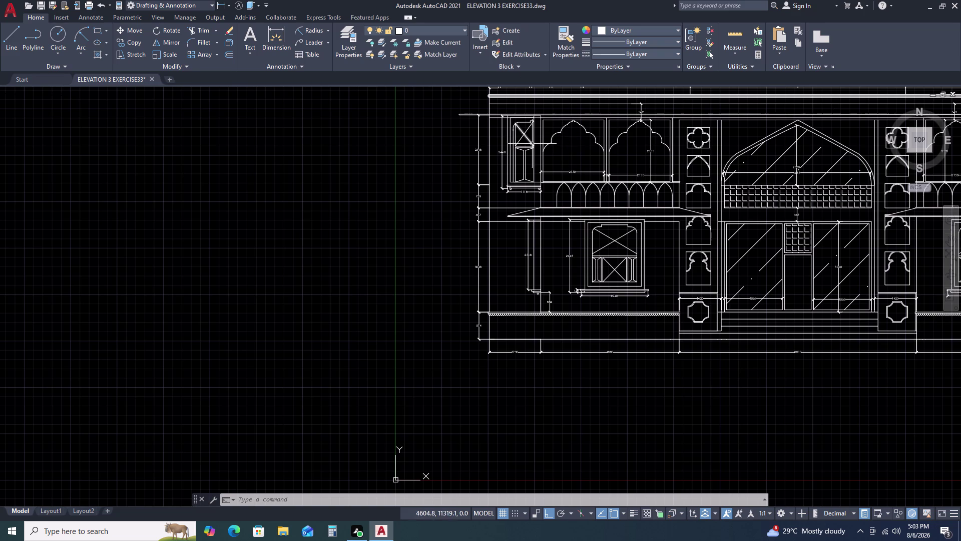
scroll(up, 3)
scroll(up, 3)
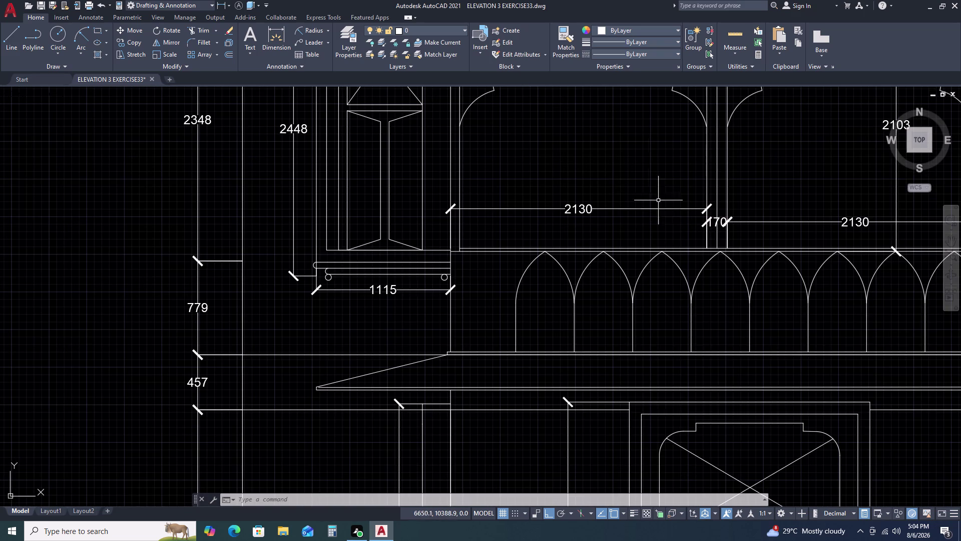
scroll(down, 3)
scroll(up, 3)
Pan along the upper-floor dimensions and zoom in on the central entrance steps.
middle_drag(763, 155, 565, 161)
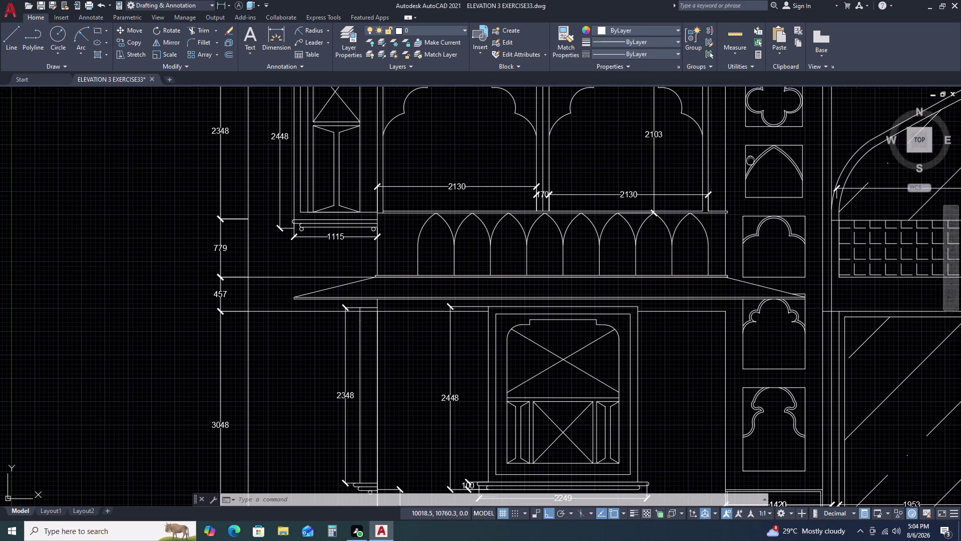
middle_drag(565, 161, 533, 162)
scroll(down, 3)
scroll(down, 3)
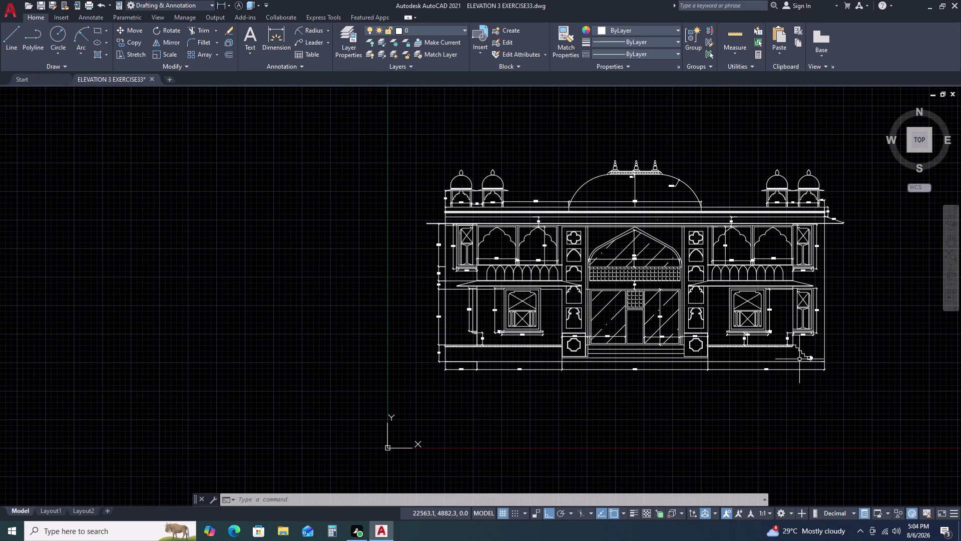
key(Escape)
key(Escape)
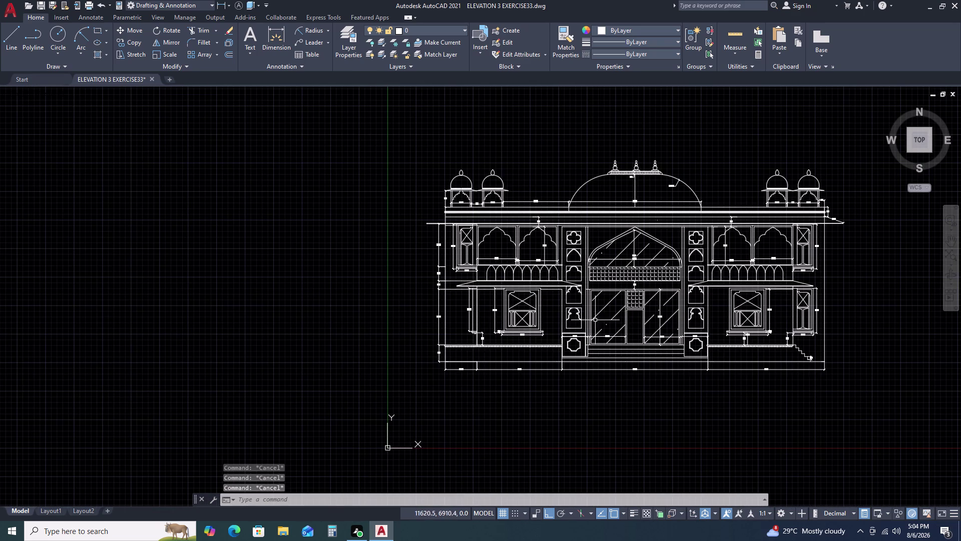
scroll(up, 3)
scroll(up, 3)
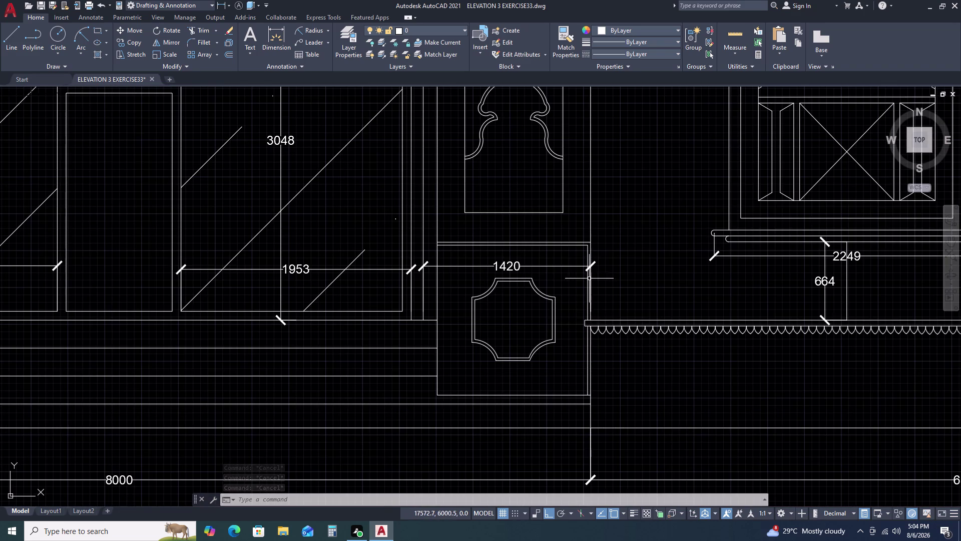
scroll(down, 3)
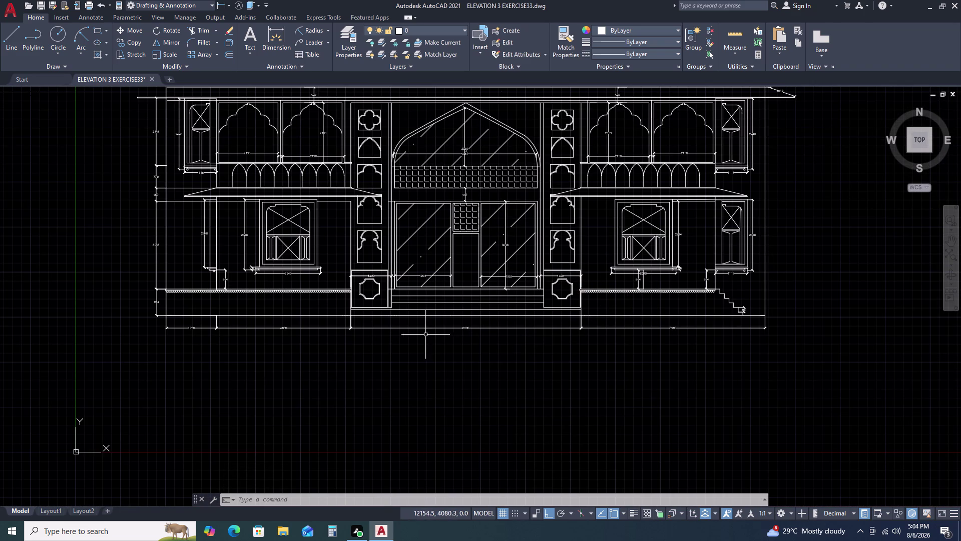
scroll(up, 3)
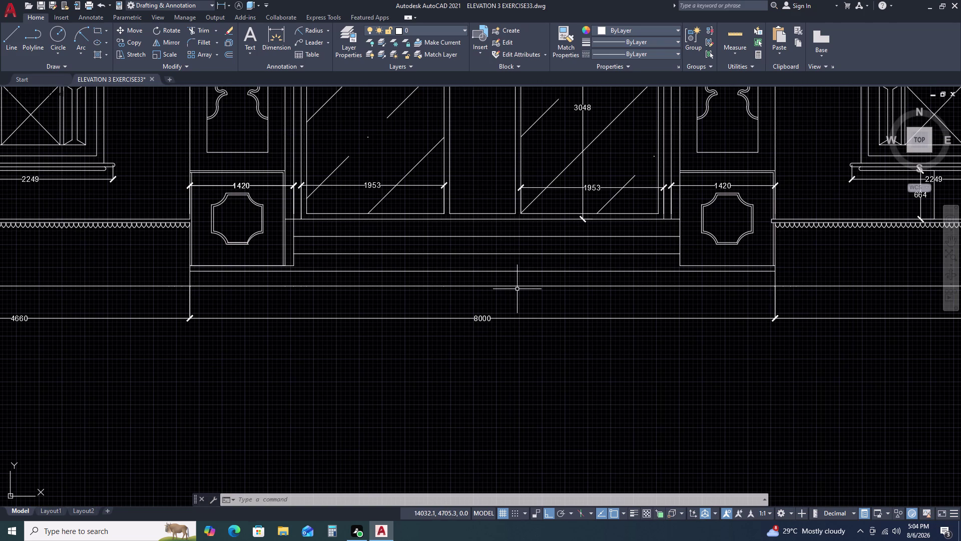
Start a linear dimension at the base line, then cancel the stray shortcut menu and selection.
key(d)
text(LI)
key(space)
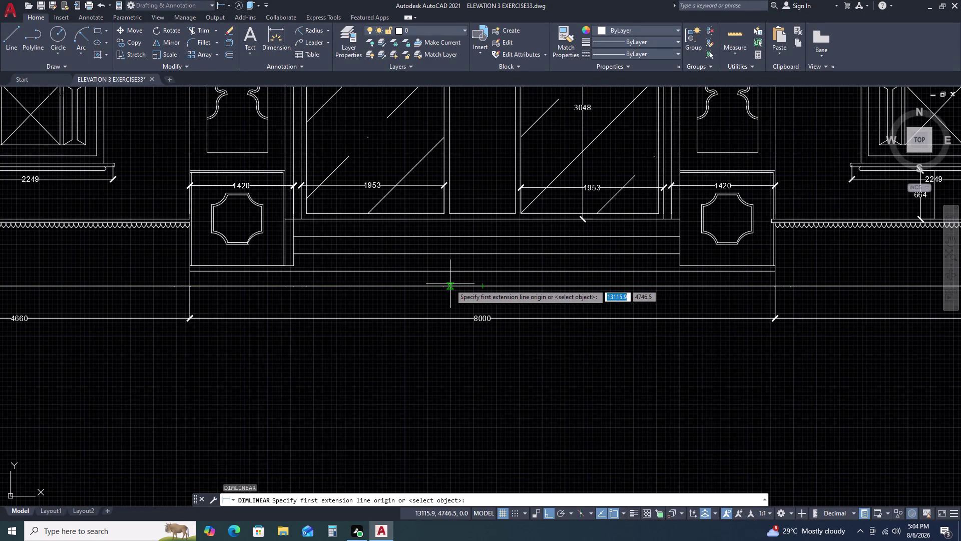
click(483, 288)
right_click(483, 287)
click(483, 288)
right_click(483, 288)
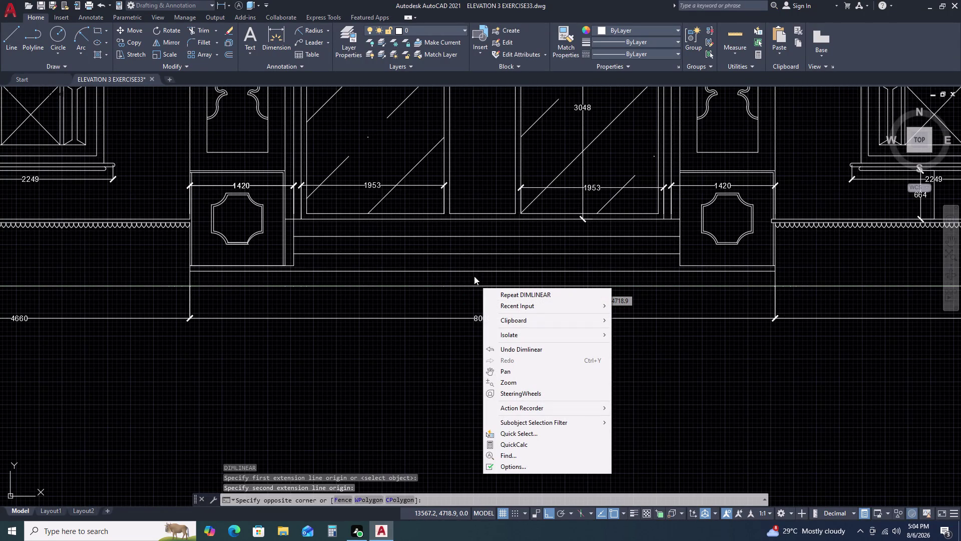
key(Escape)
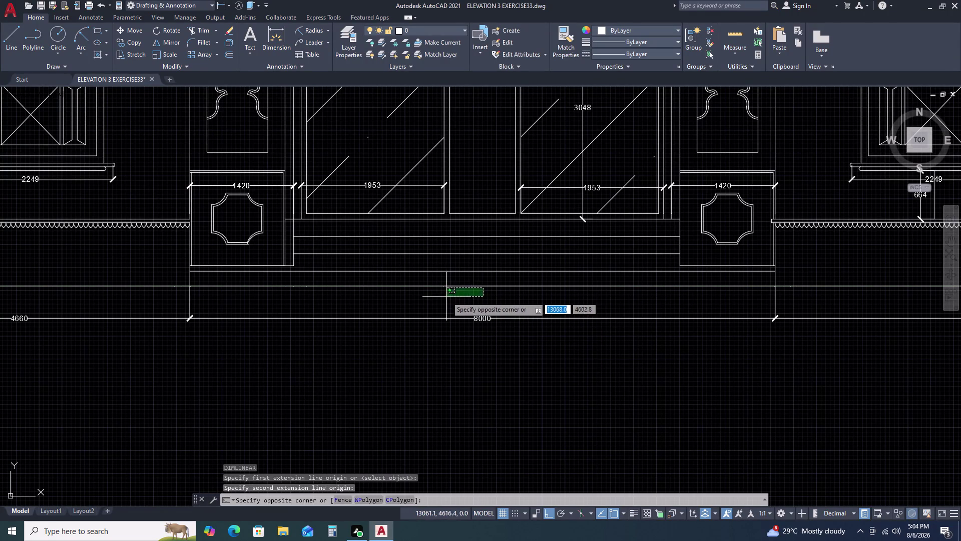
key(Escape)
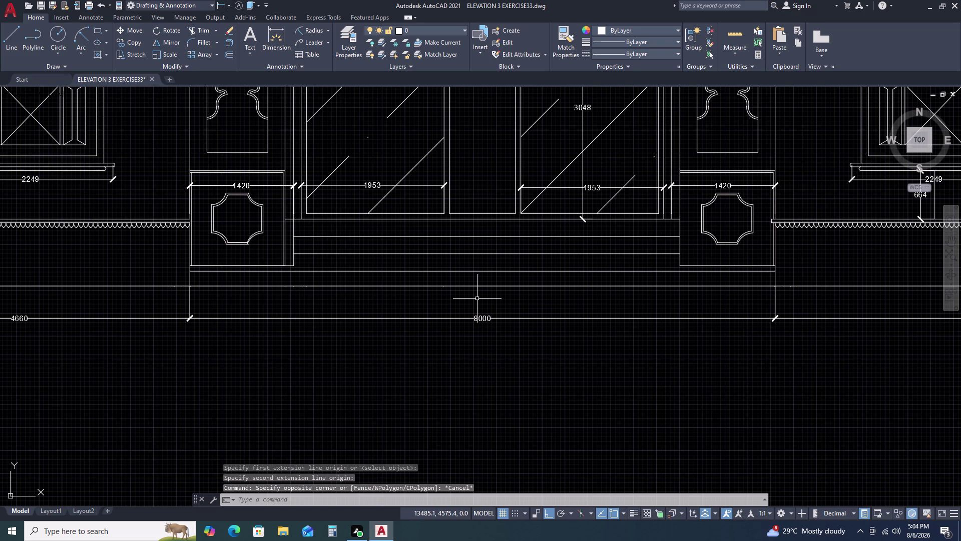
Retry the linear dimension at the base line and clear the accidental selection.
key(d)
text(LI)
key(space)
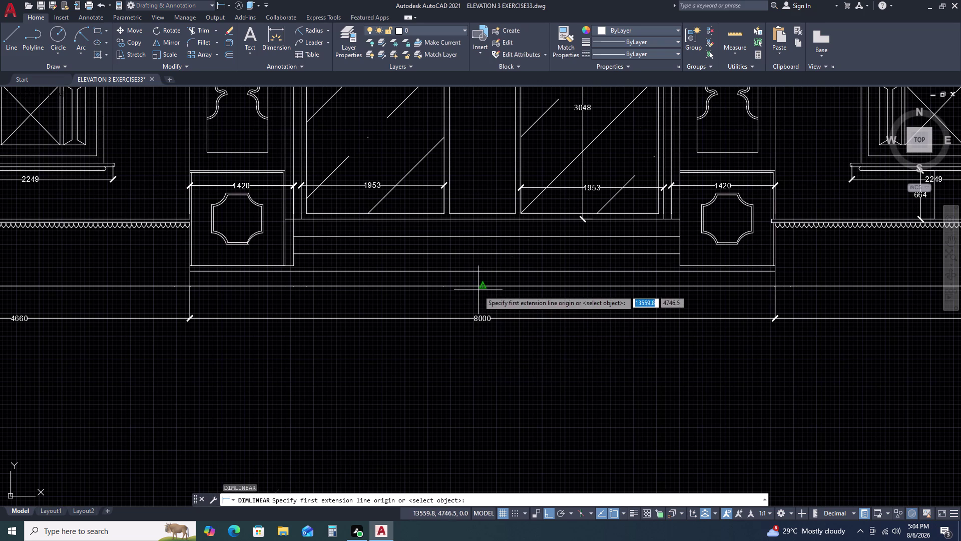
click(481, 286)
right_click(481, 285)
click(481, 286)
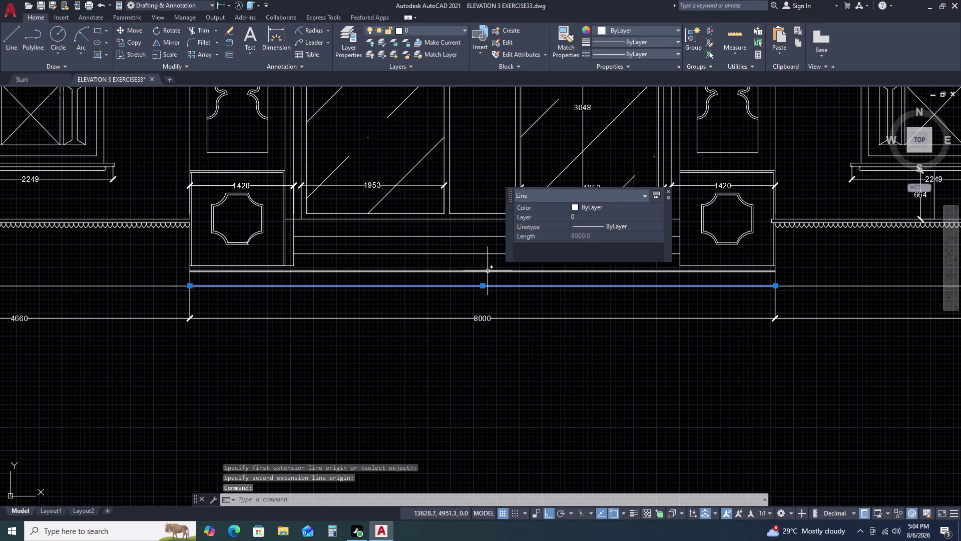
key(Escape)
key(Escape)
Run DLI from the base line upward, then cancel the unfinished dimension.
text(DLI)
key(space)
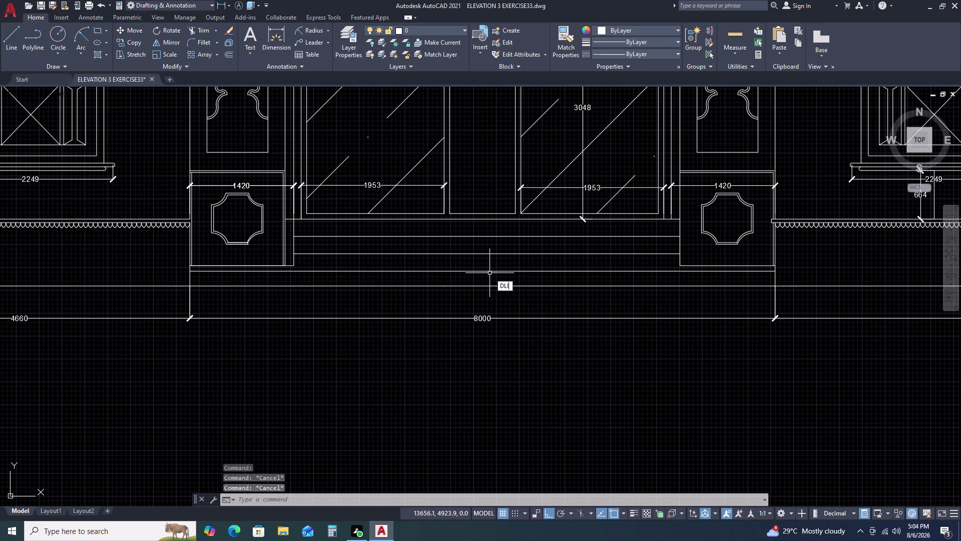
click(481, 287)
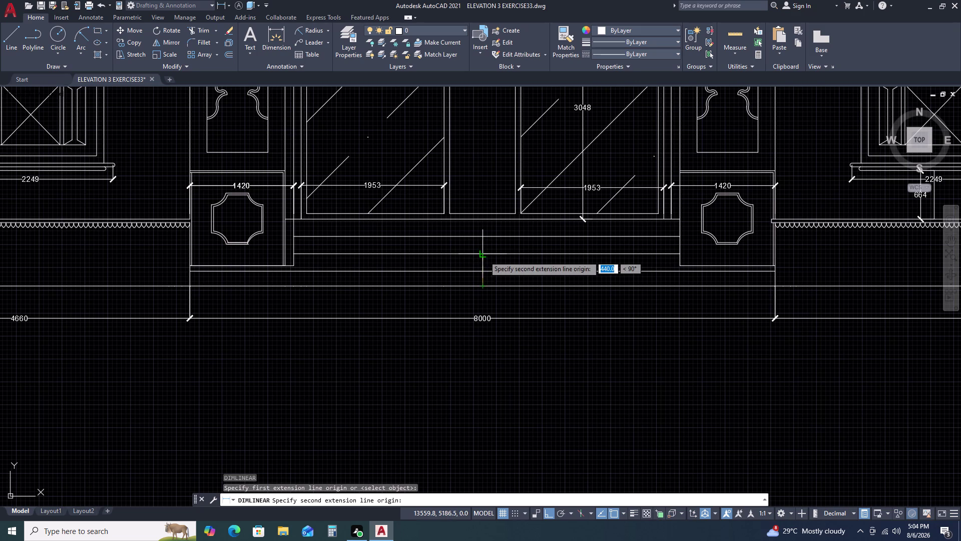
click(484, 255)
key(Escape)
Preview a 677 dimension from the base line to the top step, then abandon it.
key(space)
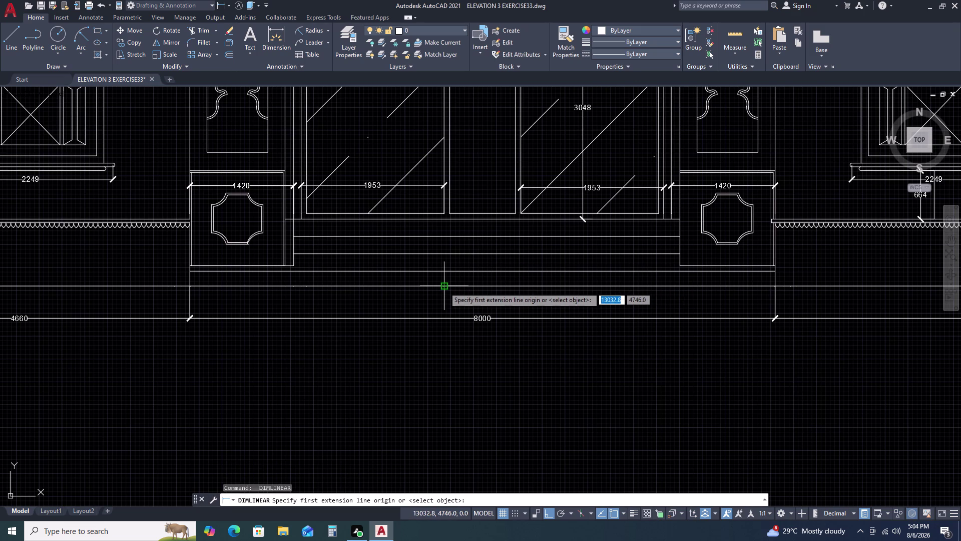
click(485, 286)
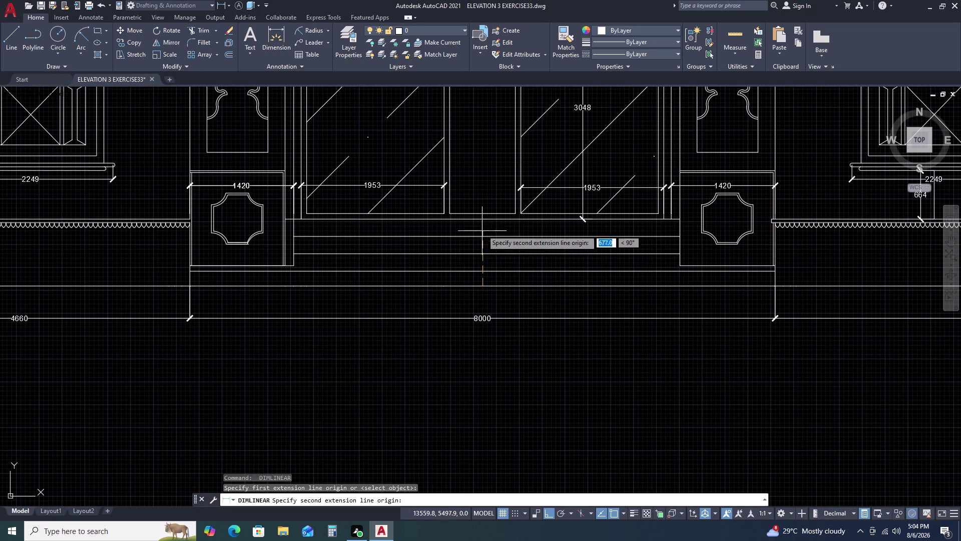
click(481, 237)
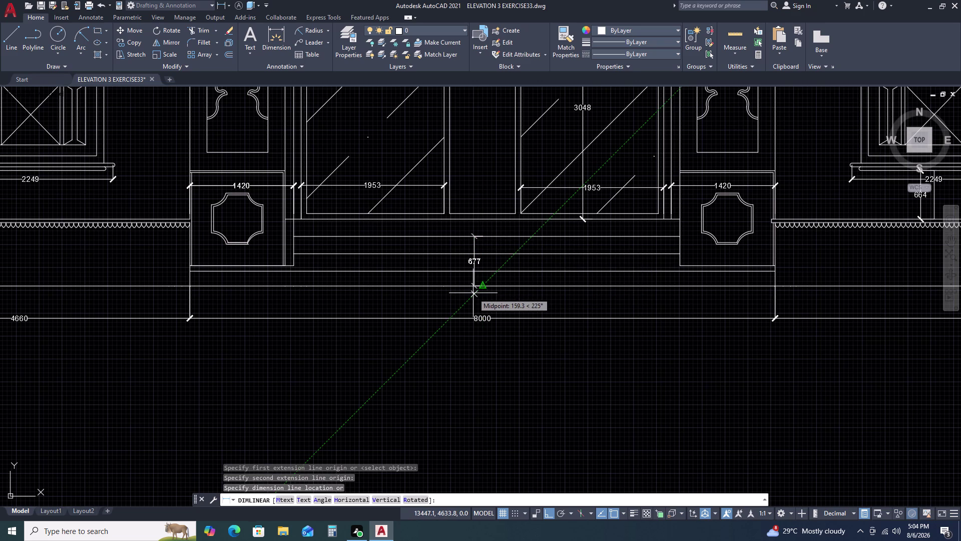
key(Escape)
Restart the linear dimension with its first point on the central steps.
key(space)
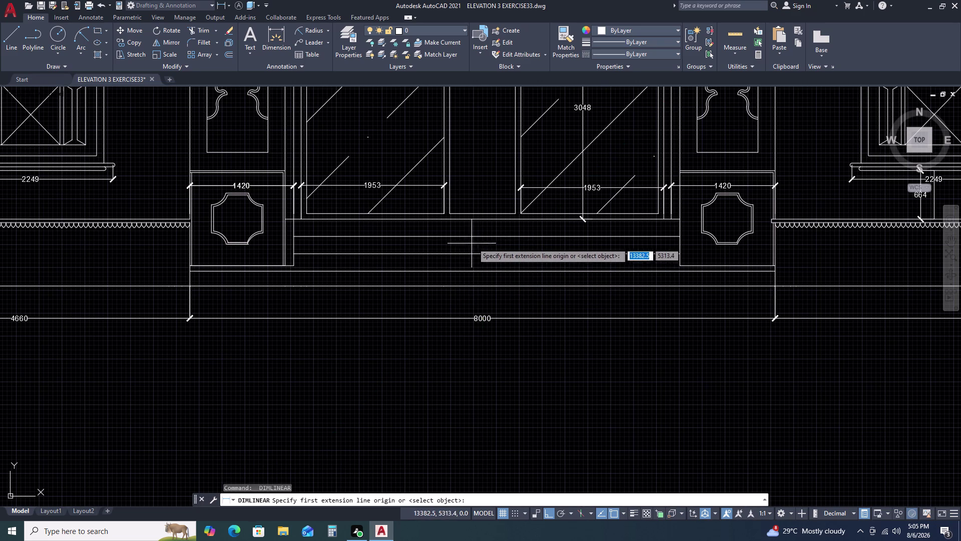
click(489, 237)
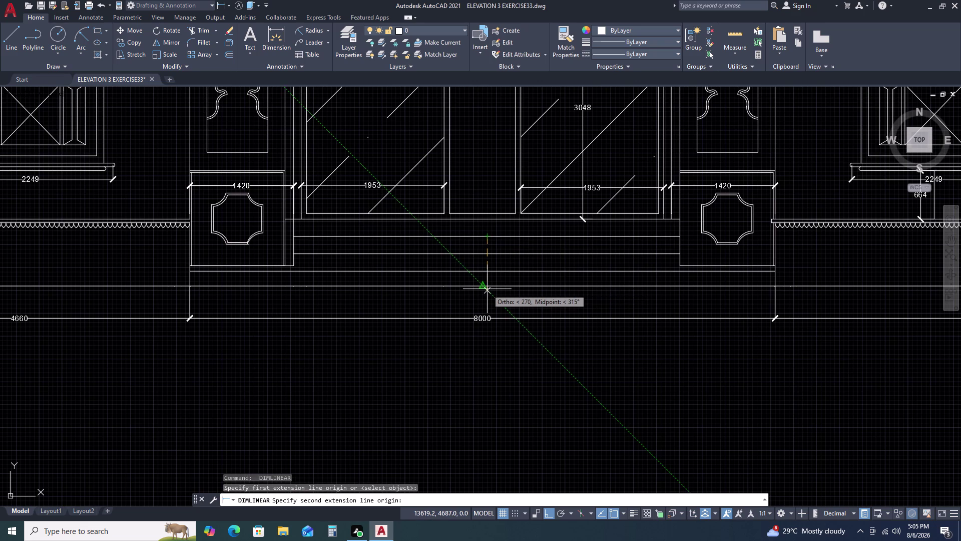
scroll(down, 3)
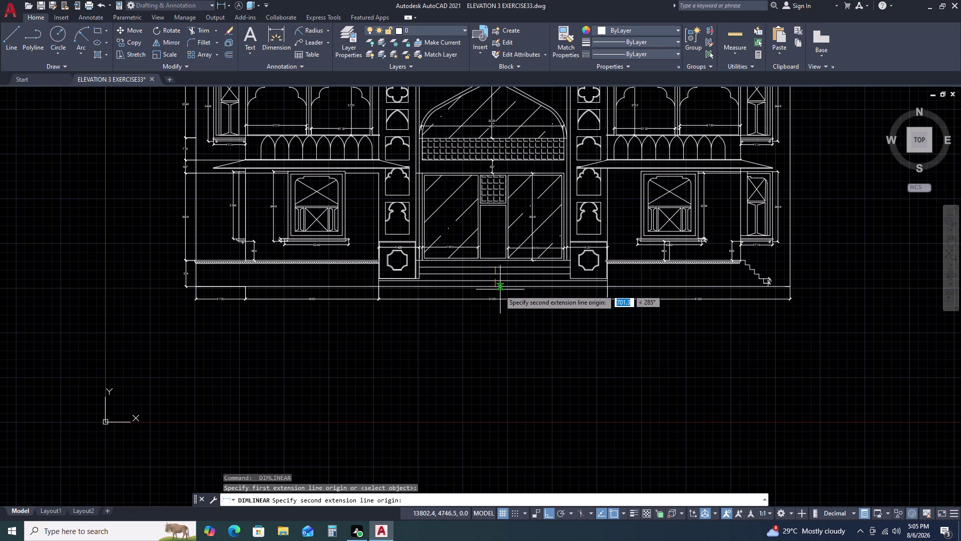
scroll(up, 3)
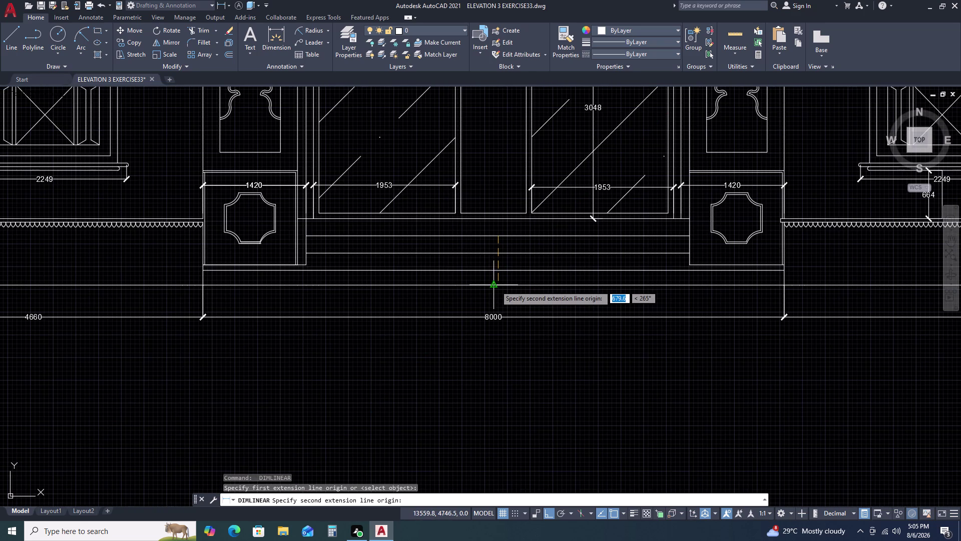